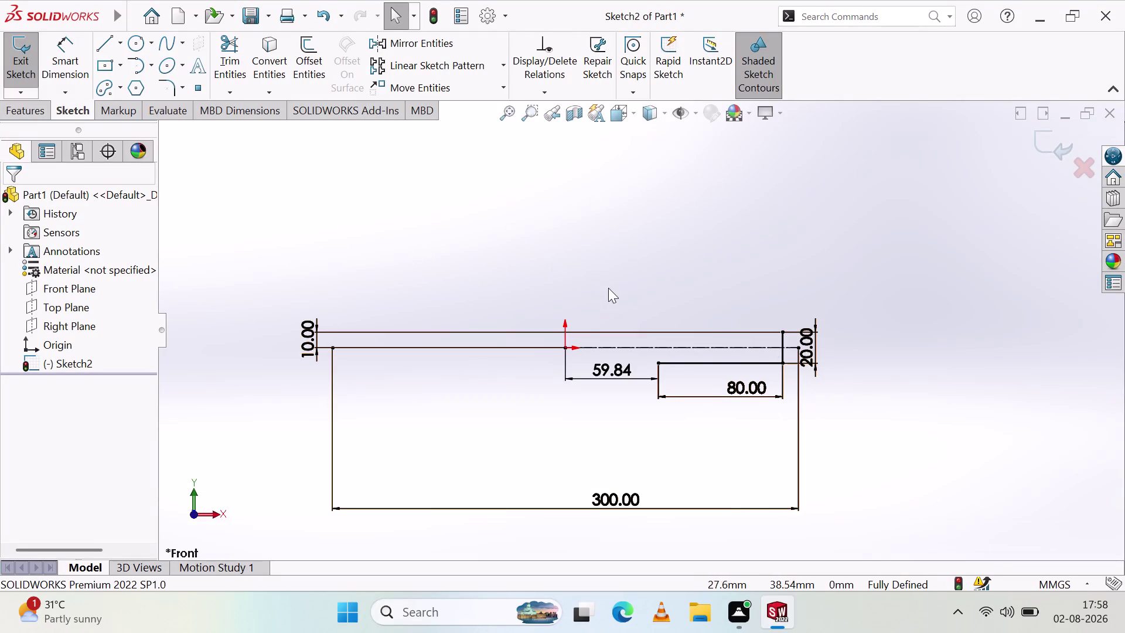
Place a point on the shaft's top edge above where the 80 mm step begins.
click(106, 41)
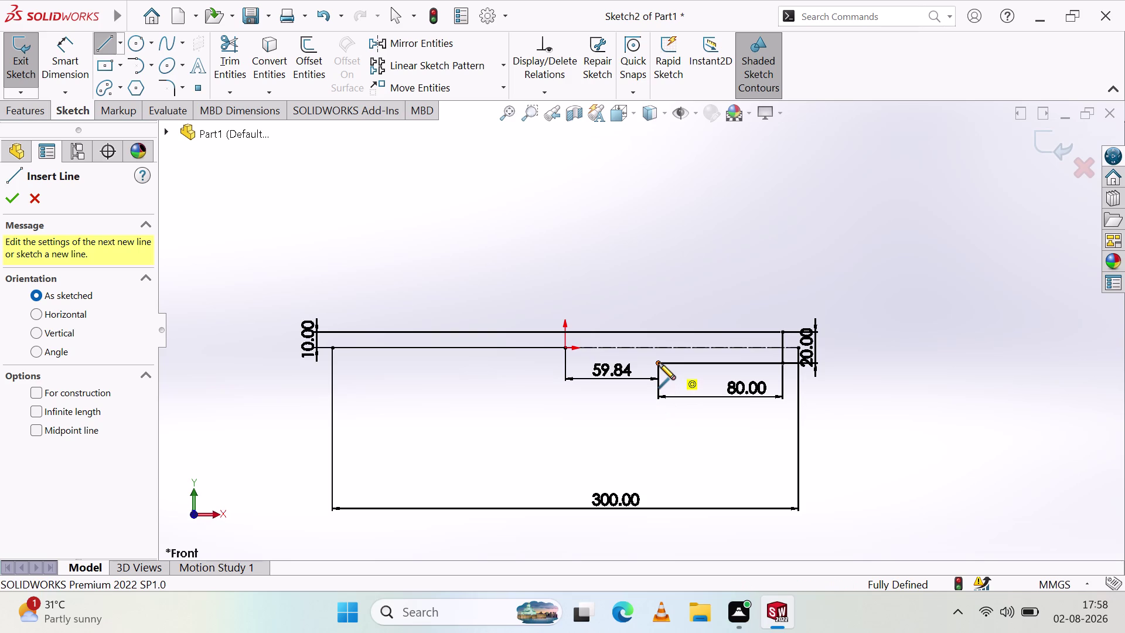
click(784, 332)
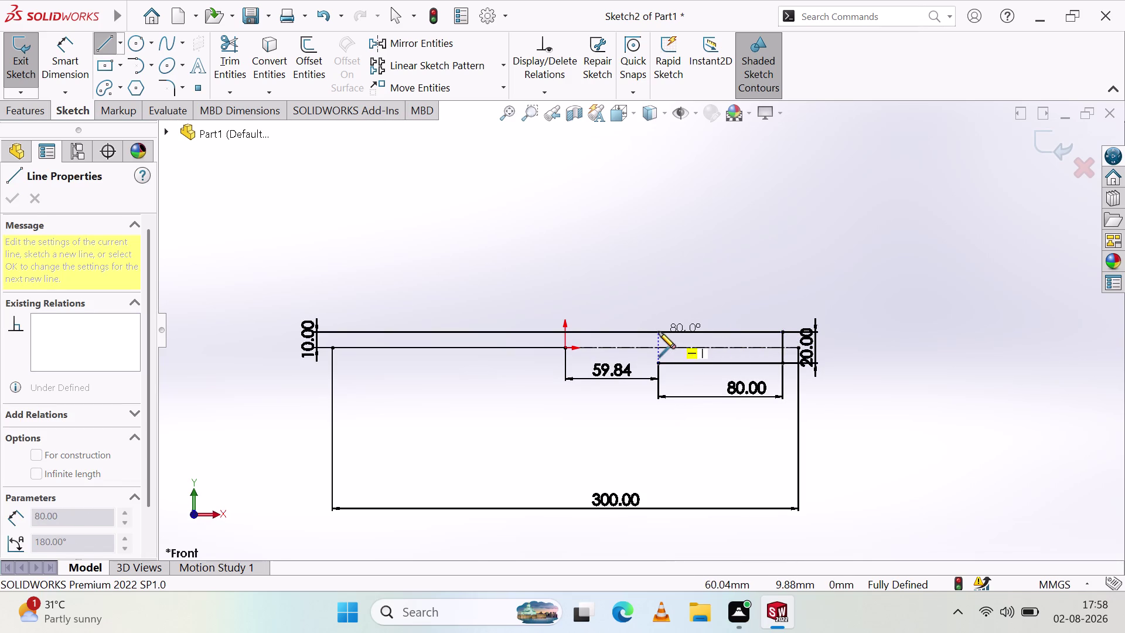
click(658, 332)
key(Escape)
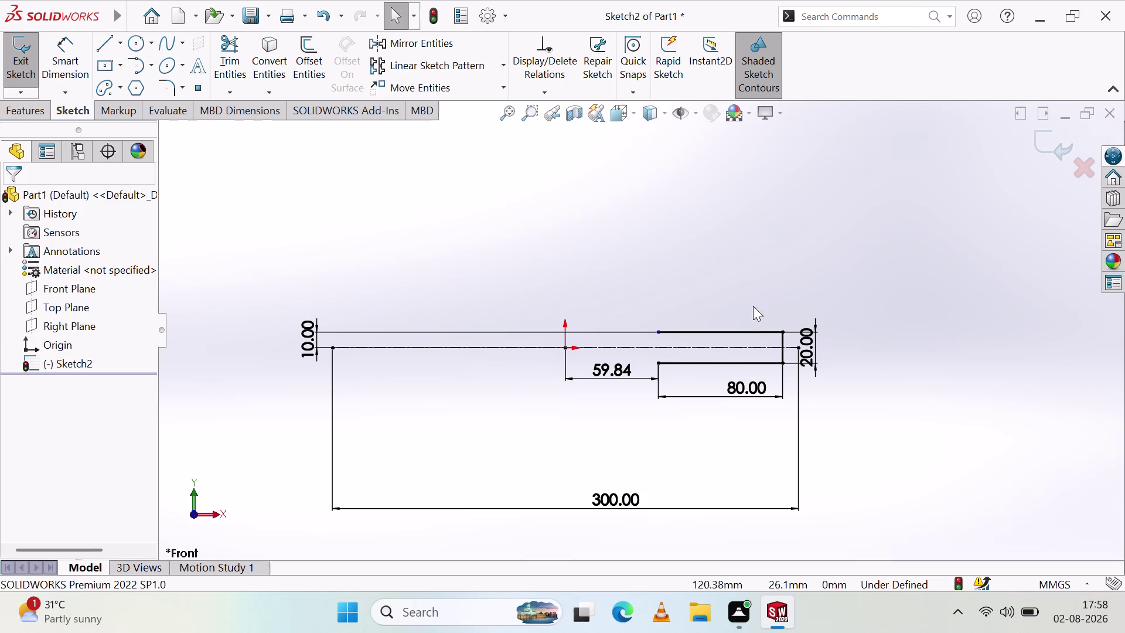
click(62, 75)
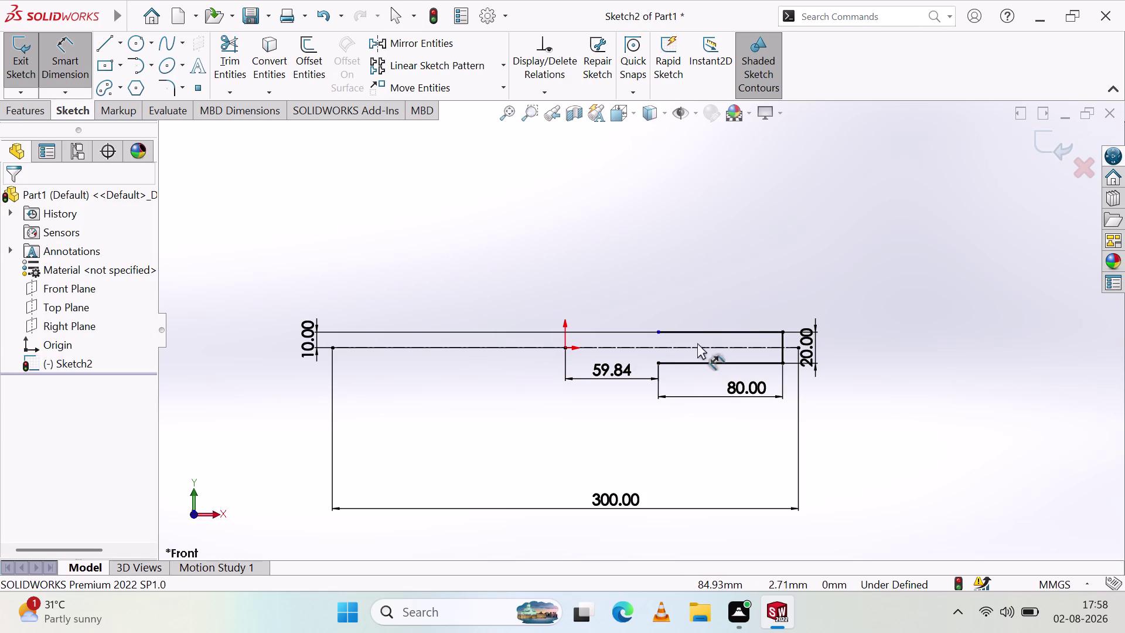
click(697, 331)
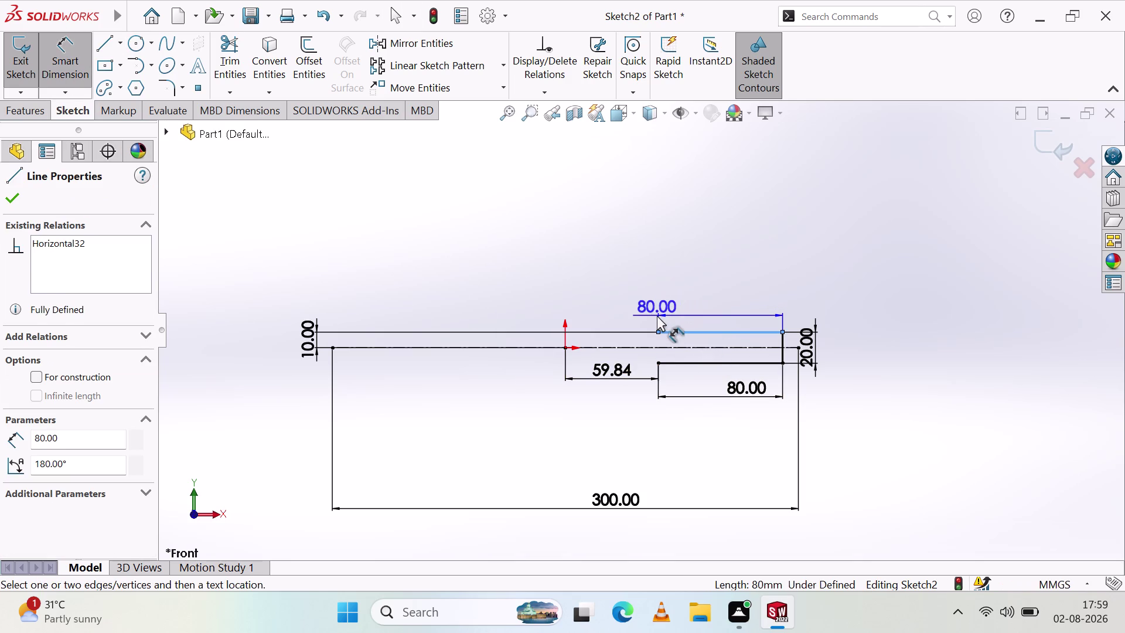
key(Escape)
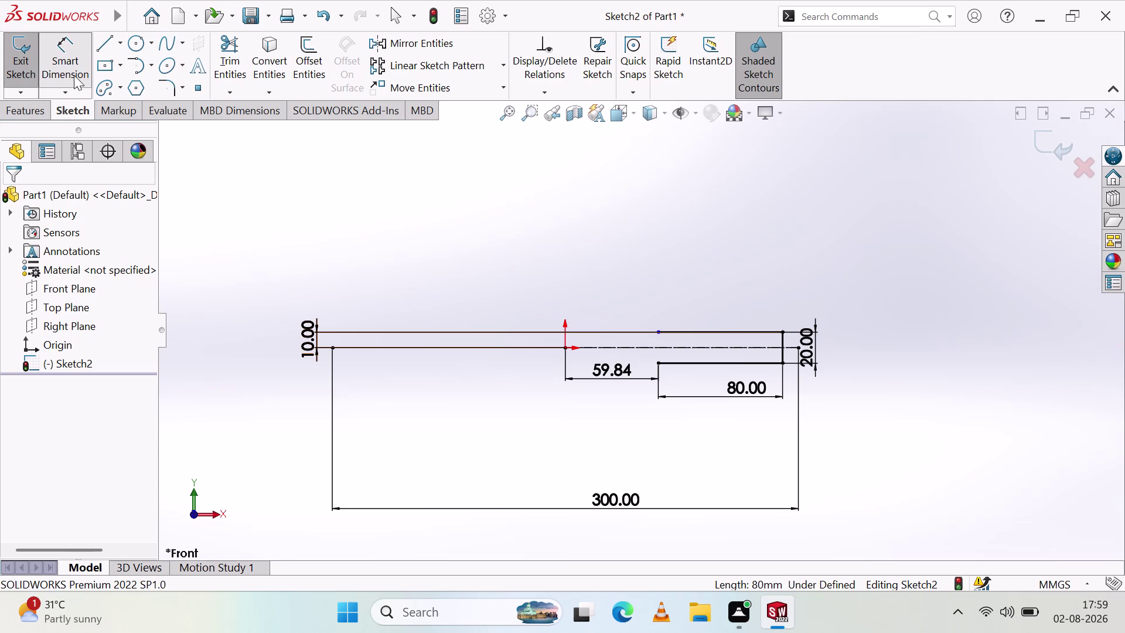
Fully define Sketch2, keeping its 300, 80, 59.84, 20 and 10 mm dimensions.
click(109, 46)
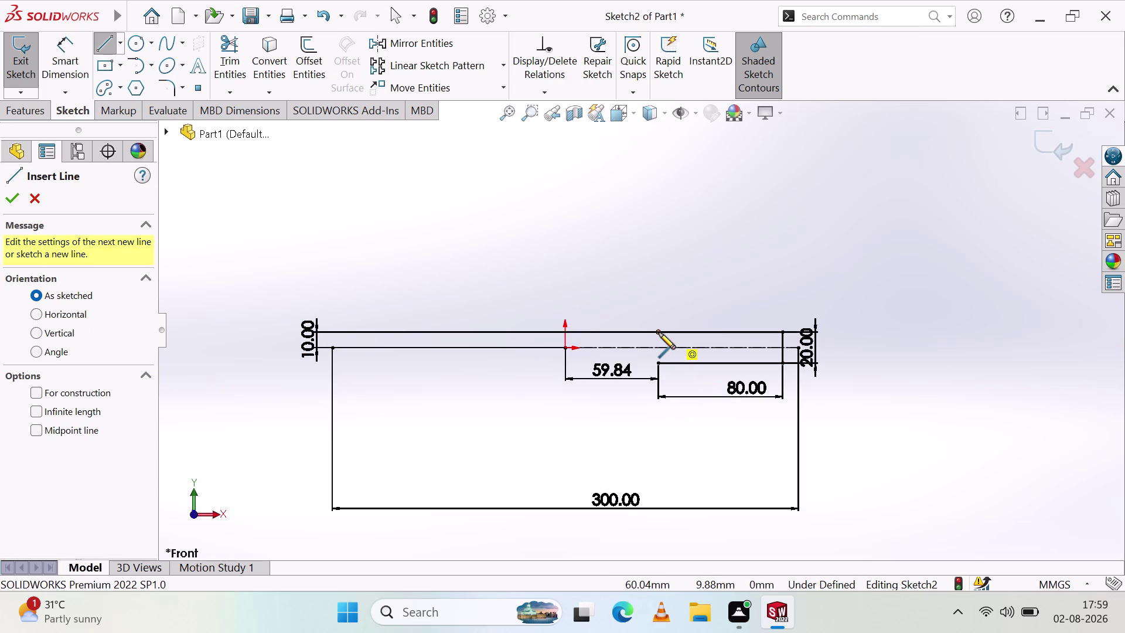
click(659, 332)
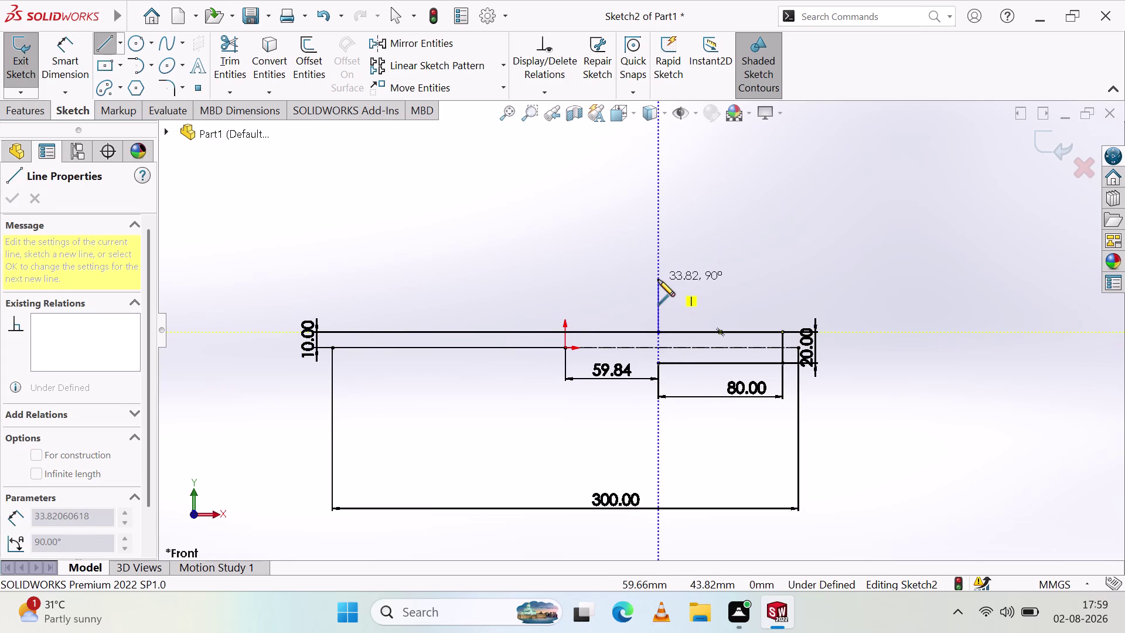
key(Escape)
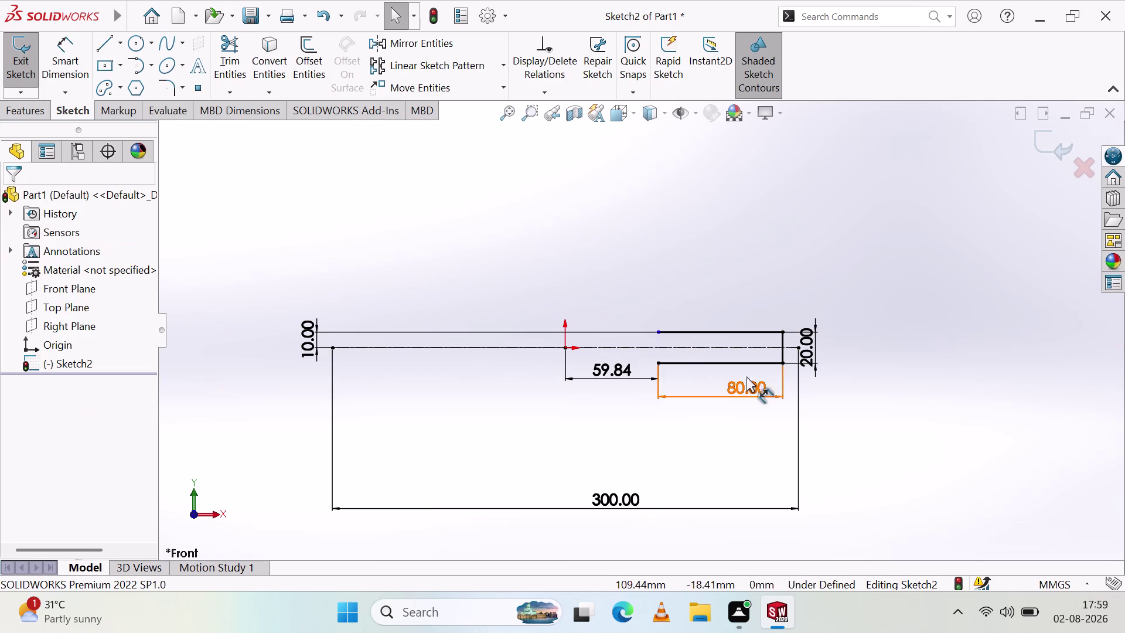
right_click(919, 469)
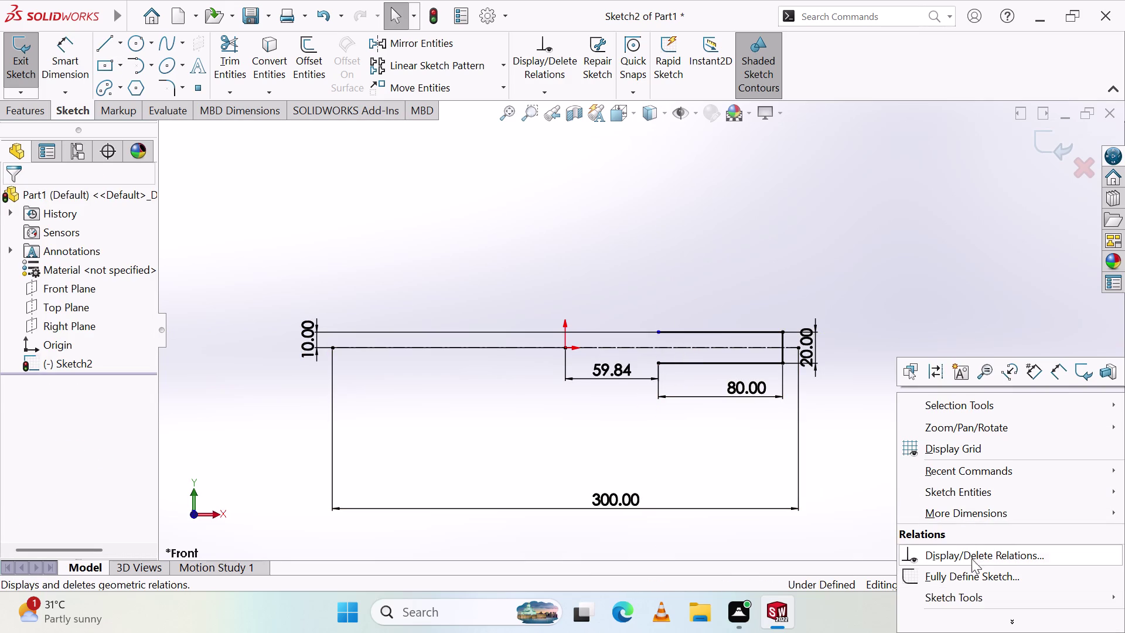
click(971, 574)
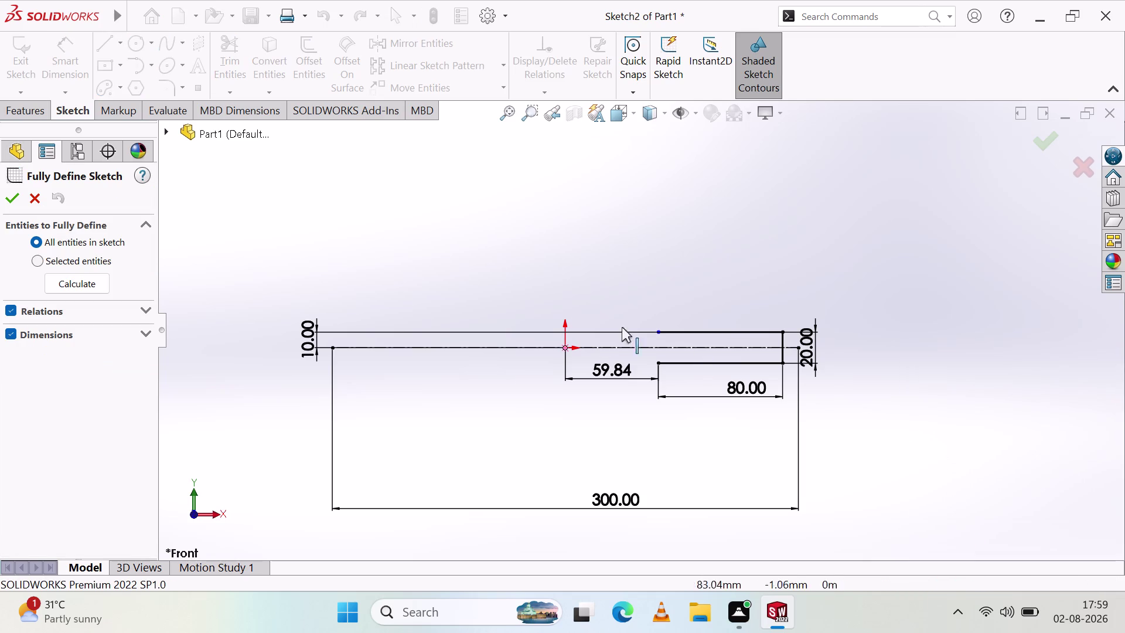
click(13, 195)
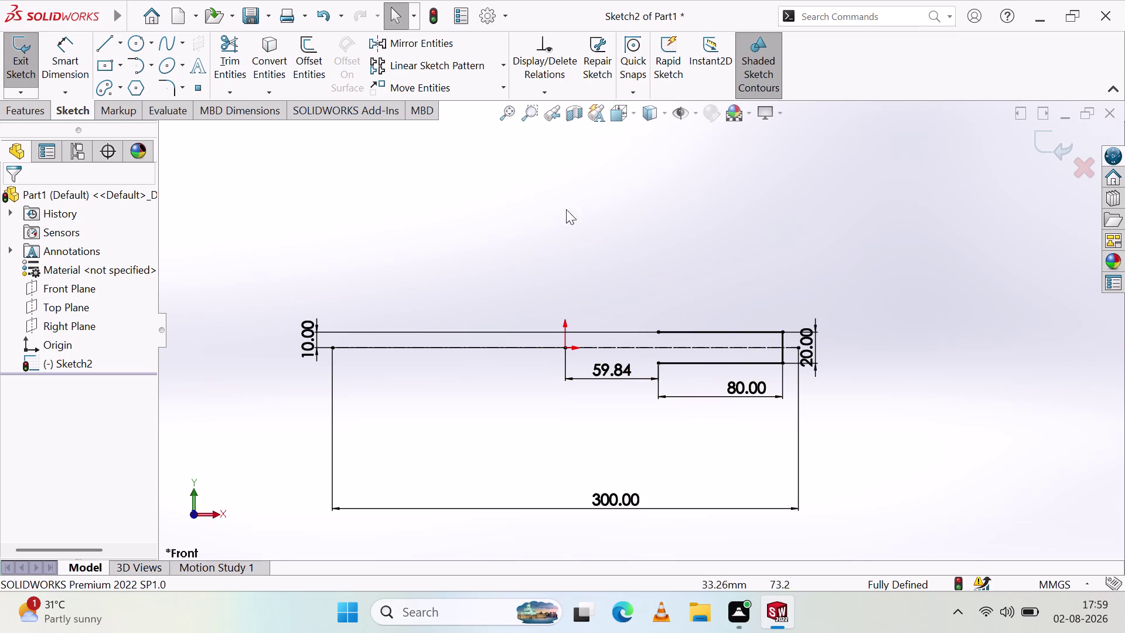
click(104, 37)
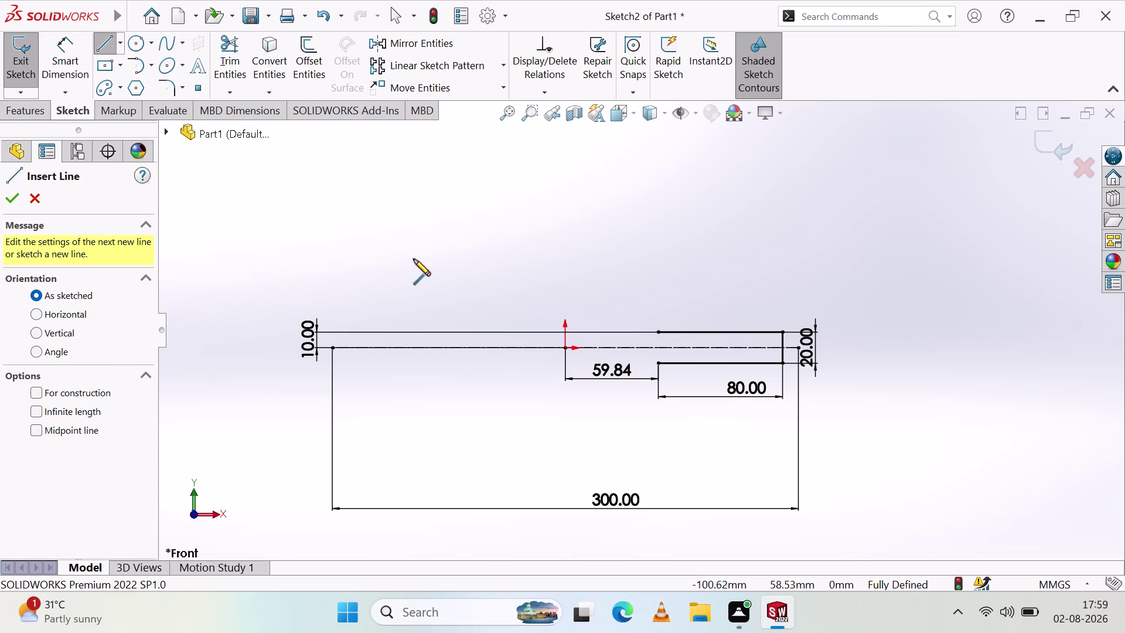
Draw the rectangular collar from the top-edge point, around the origin and back to the step corner.
click(658, 331)
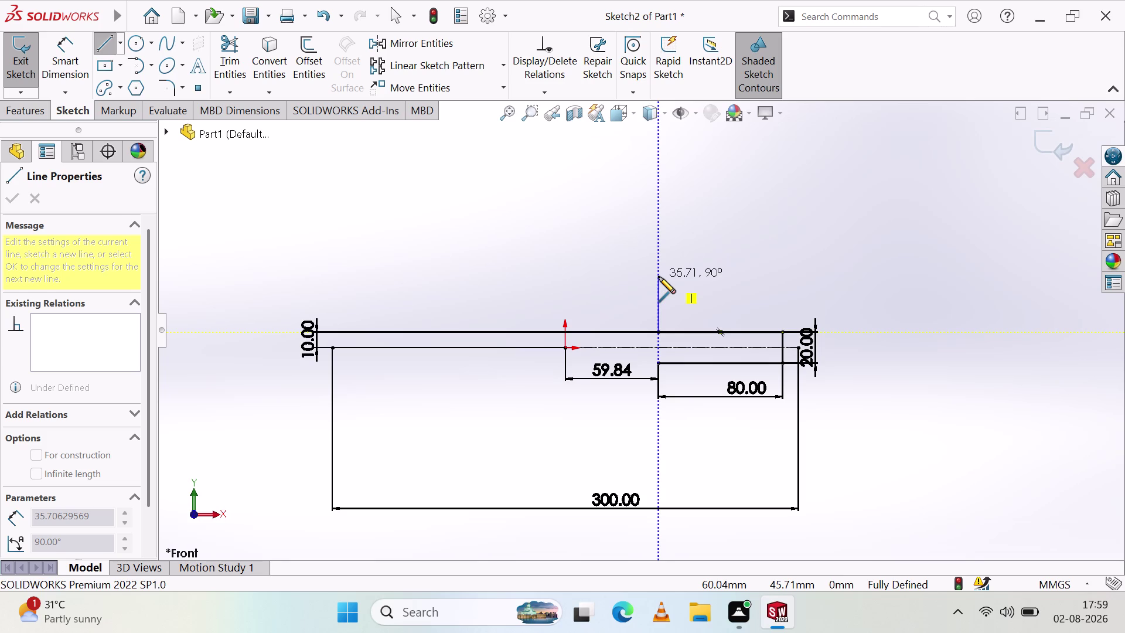
click(659, 276)
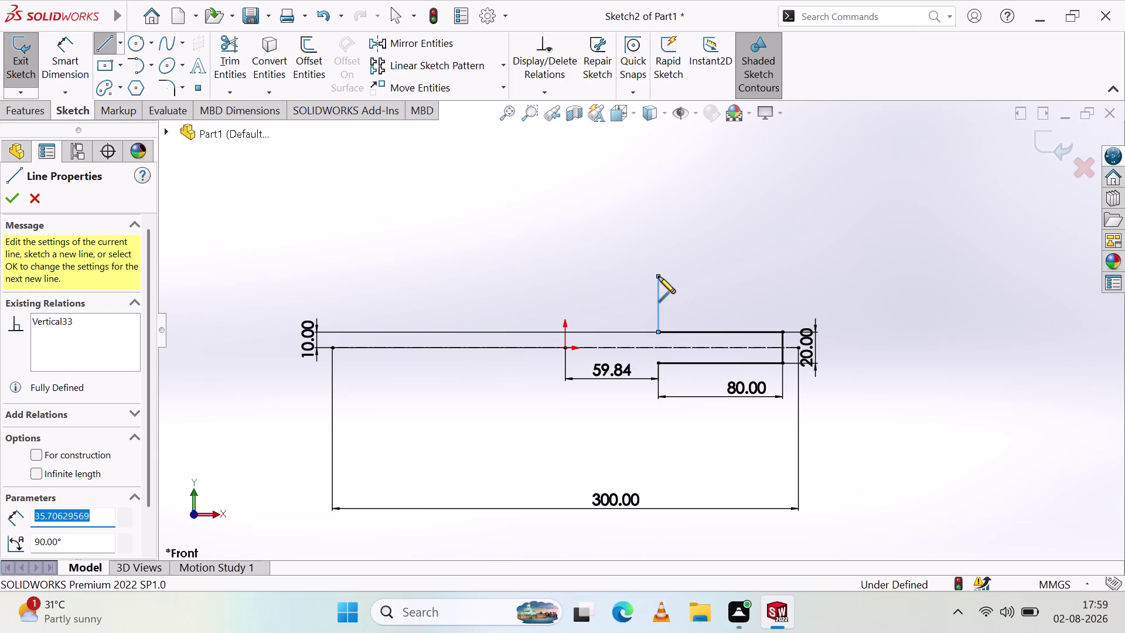
click(561, 276)
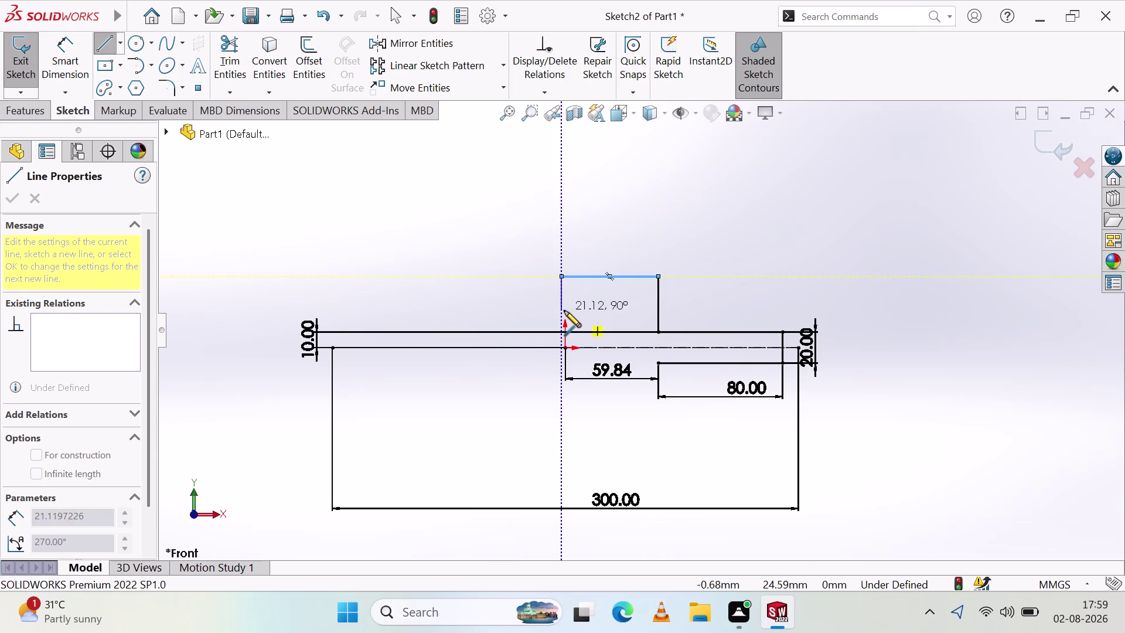
click(563, 438)
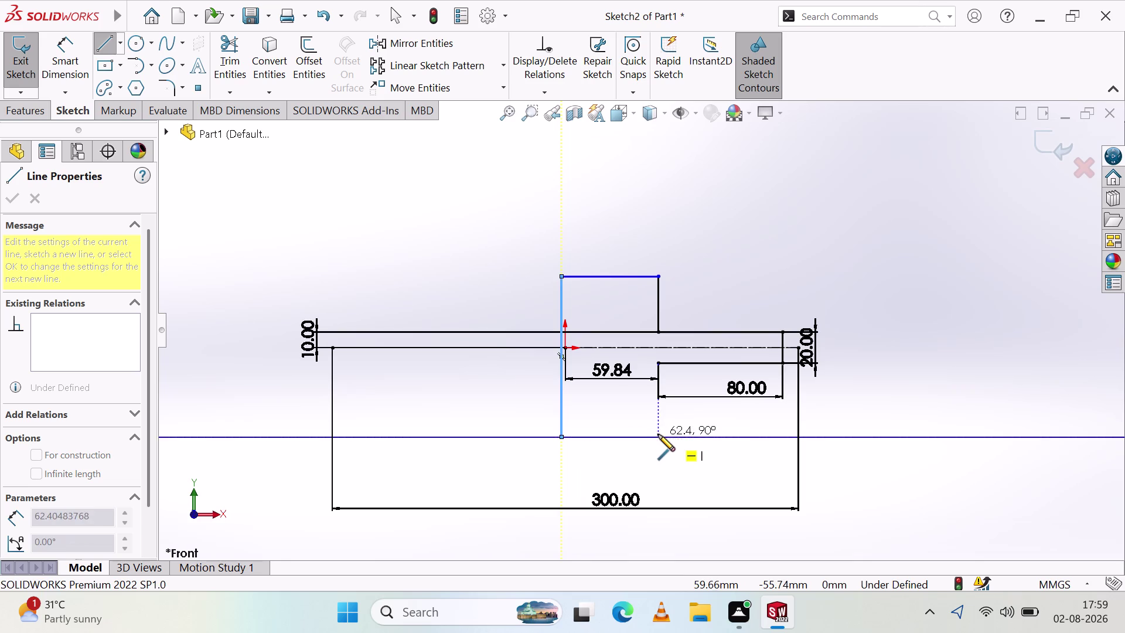
click(661, 439)
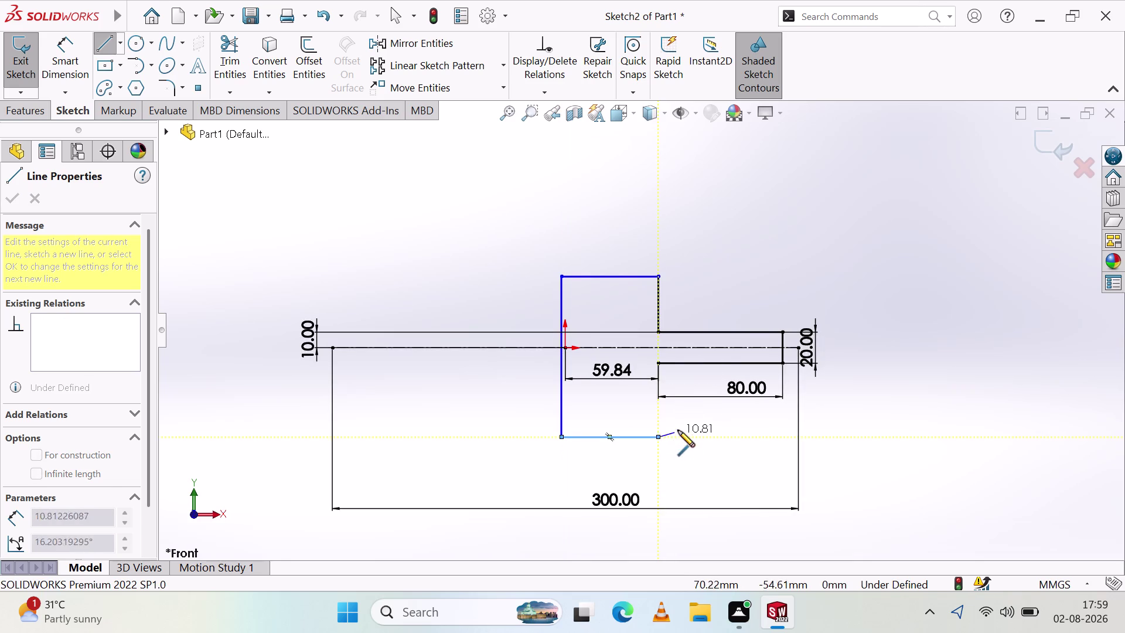
click(658, 364)
key(Escape)
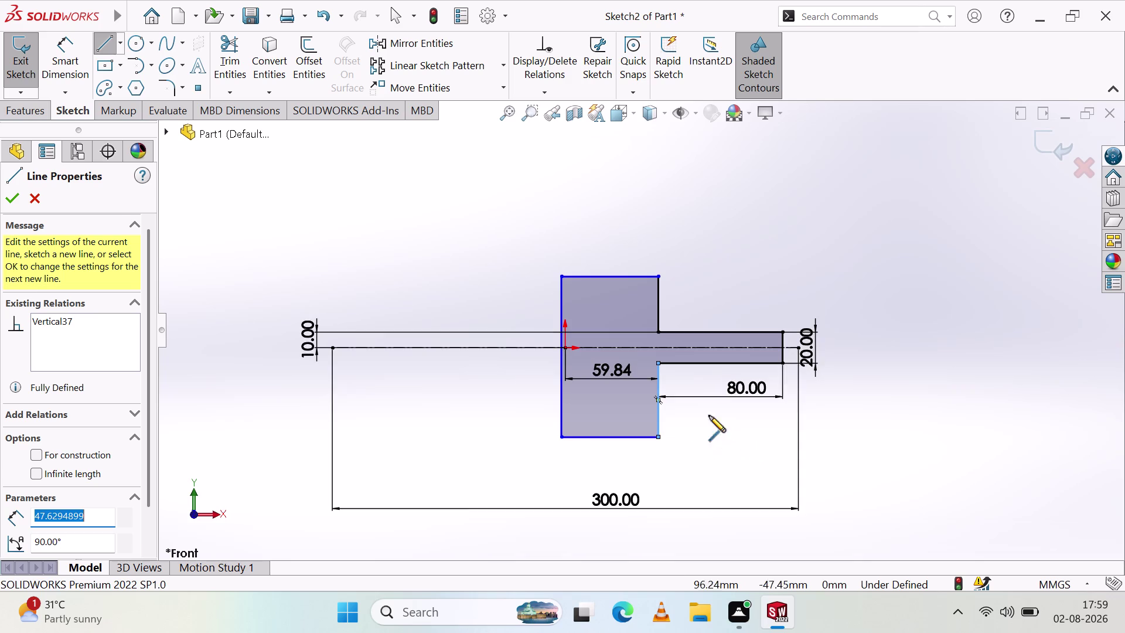
click(78, 83)
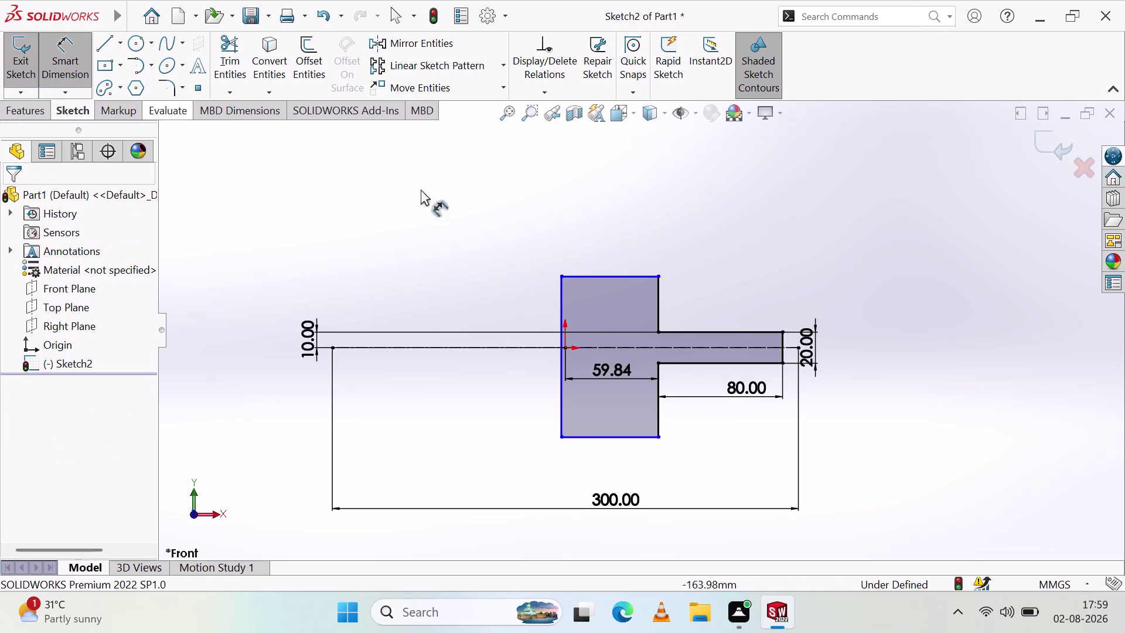
Dimension the collar's upper right side at 20 mm.
click(658, 308)
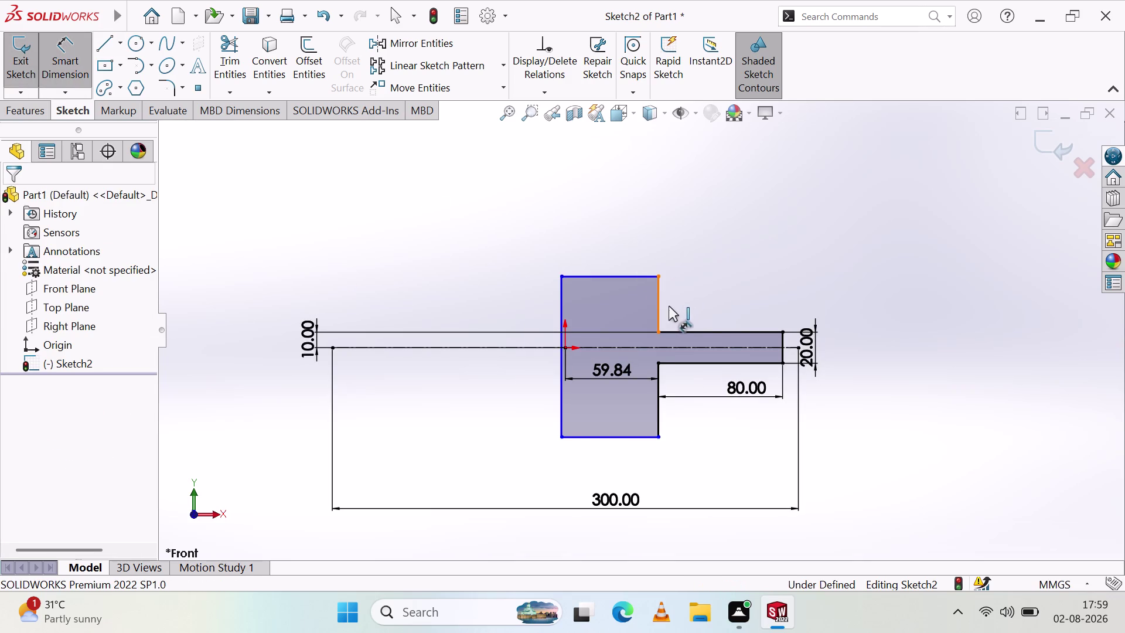
click(710, 247)
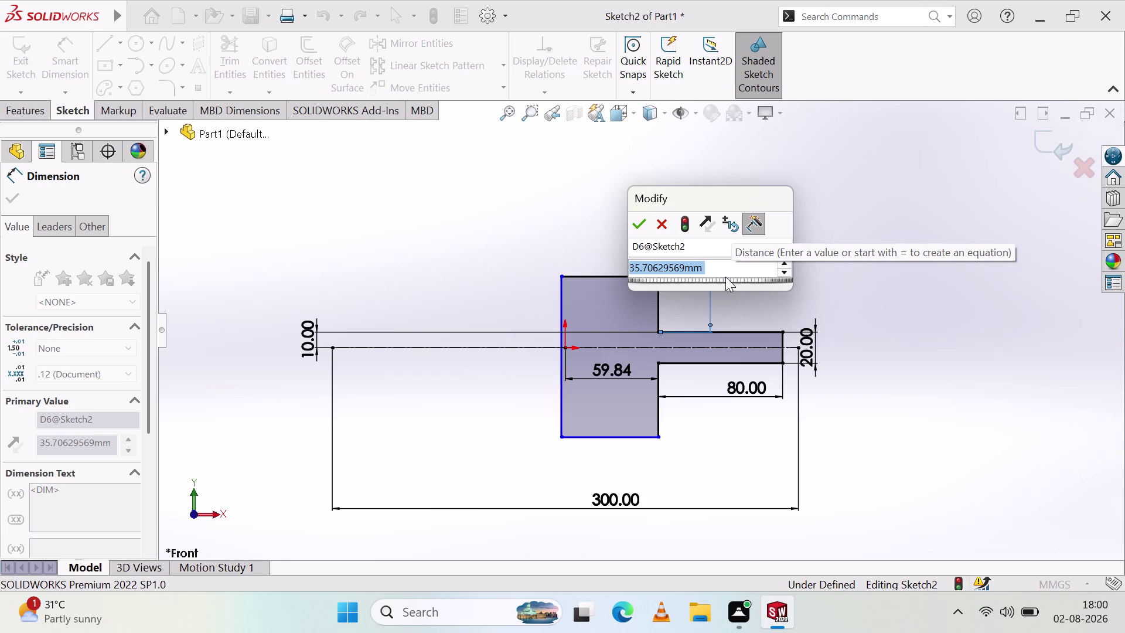
text(20)
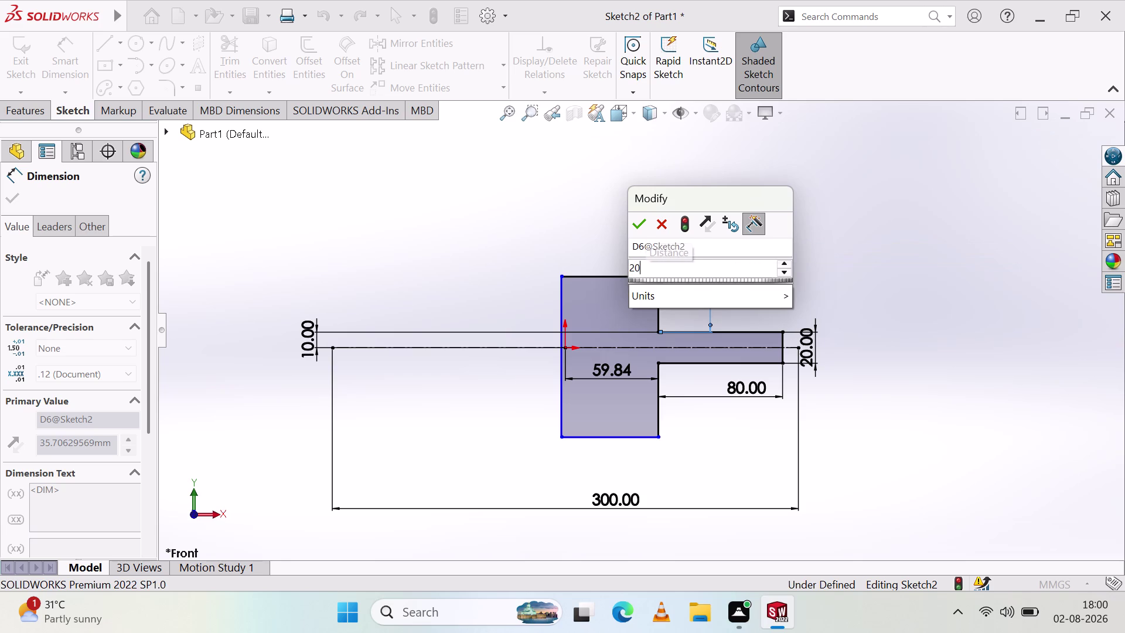
click(635, 220)
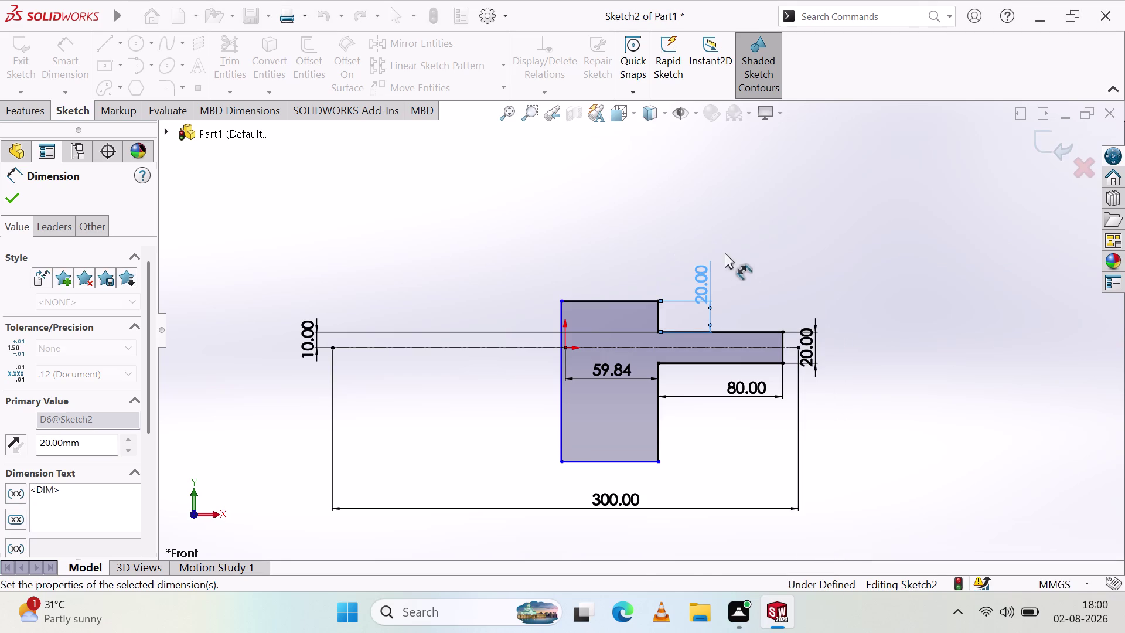
click(660, 414)
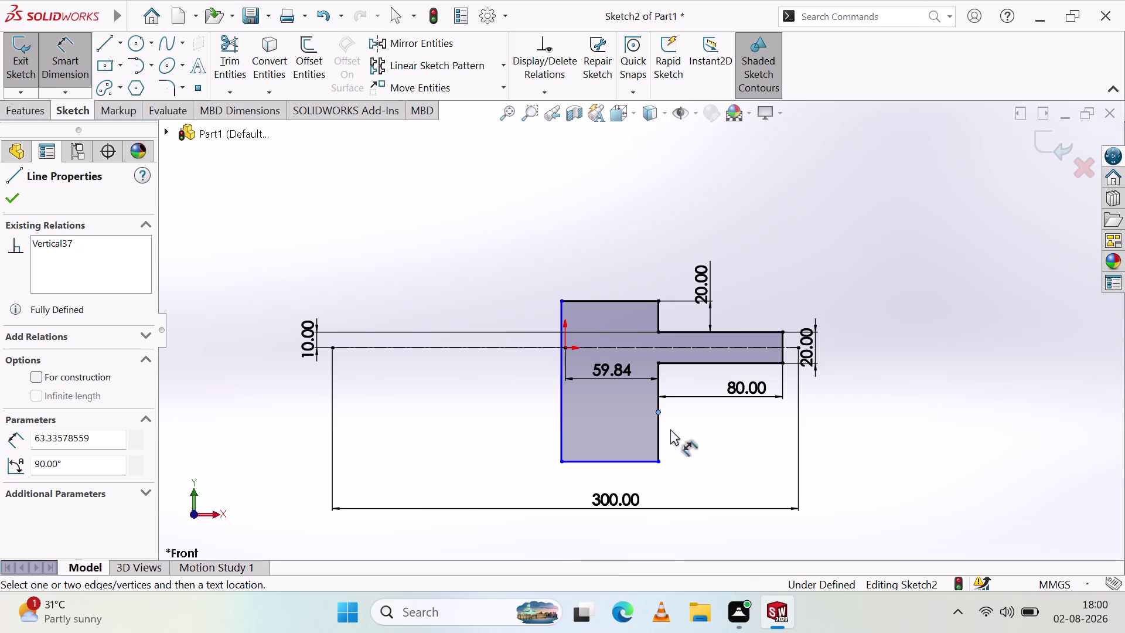
Select the collar's lower right side line and the step's corner point for removal.
click(655, 440)
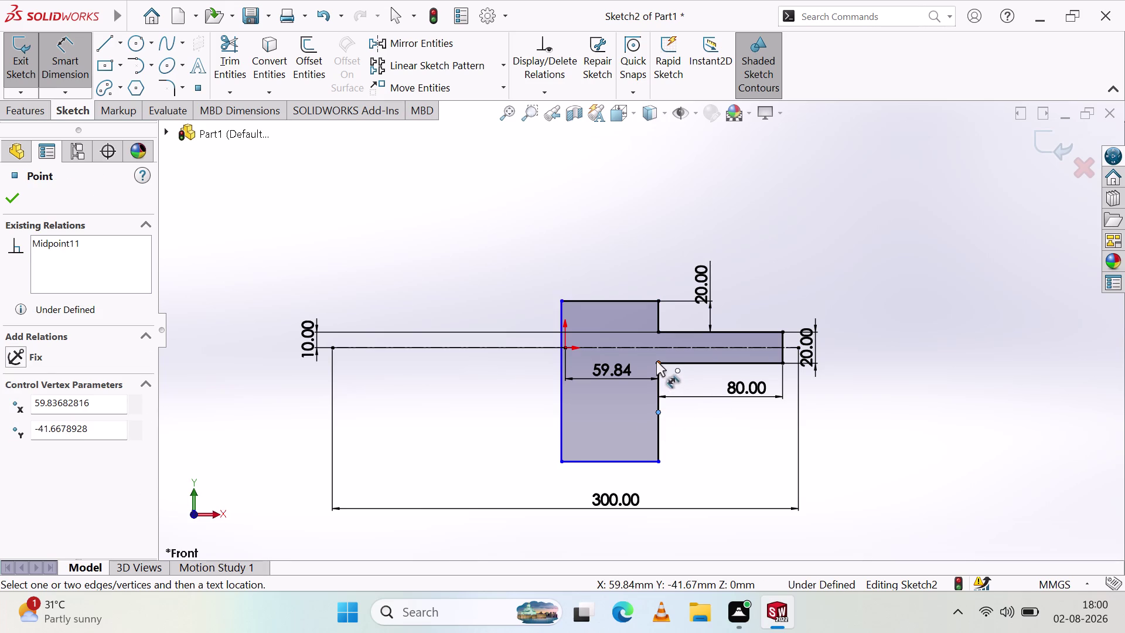
click(656, 443)
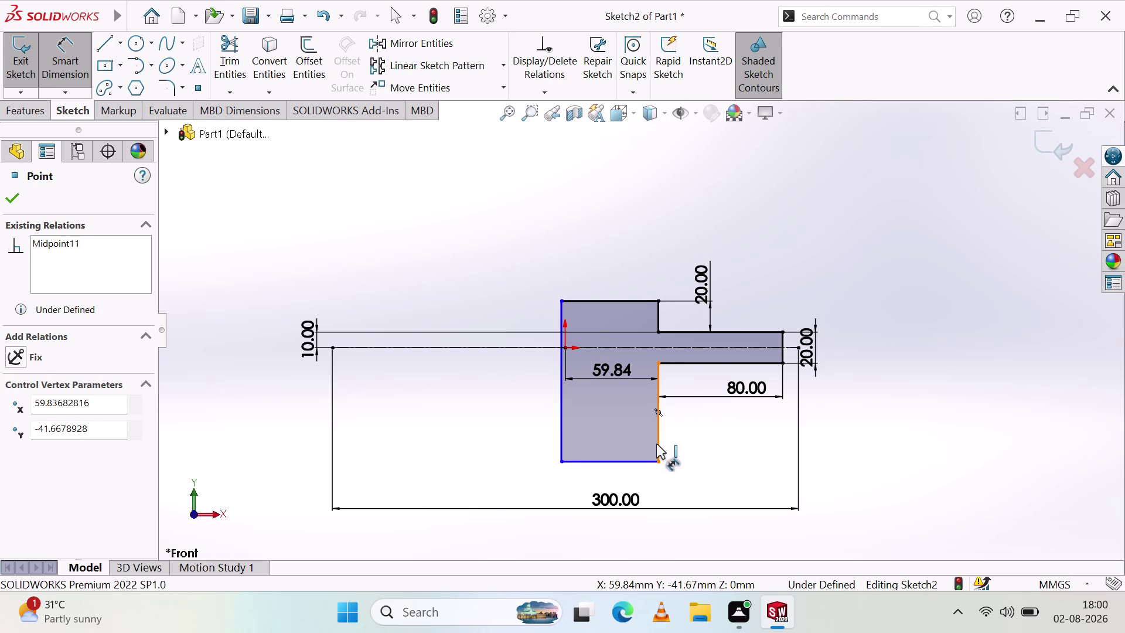
key(Escape)
key(Escape)
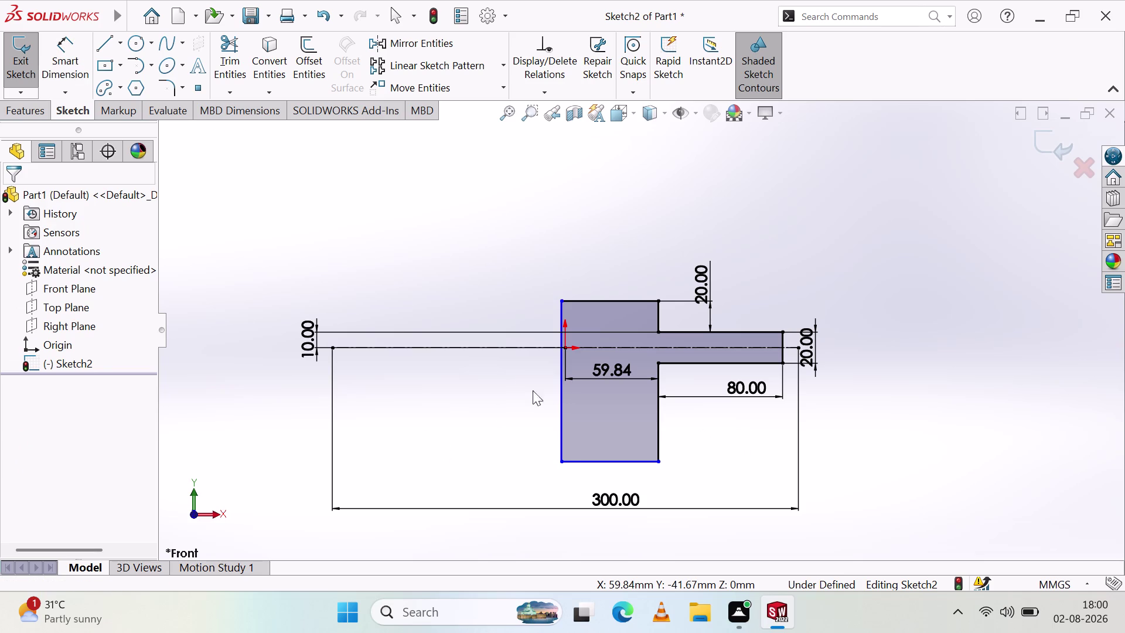
key(Escape)
key(Escape)
click(73, 67)
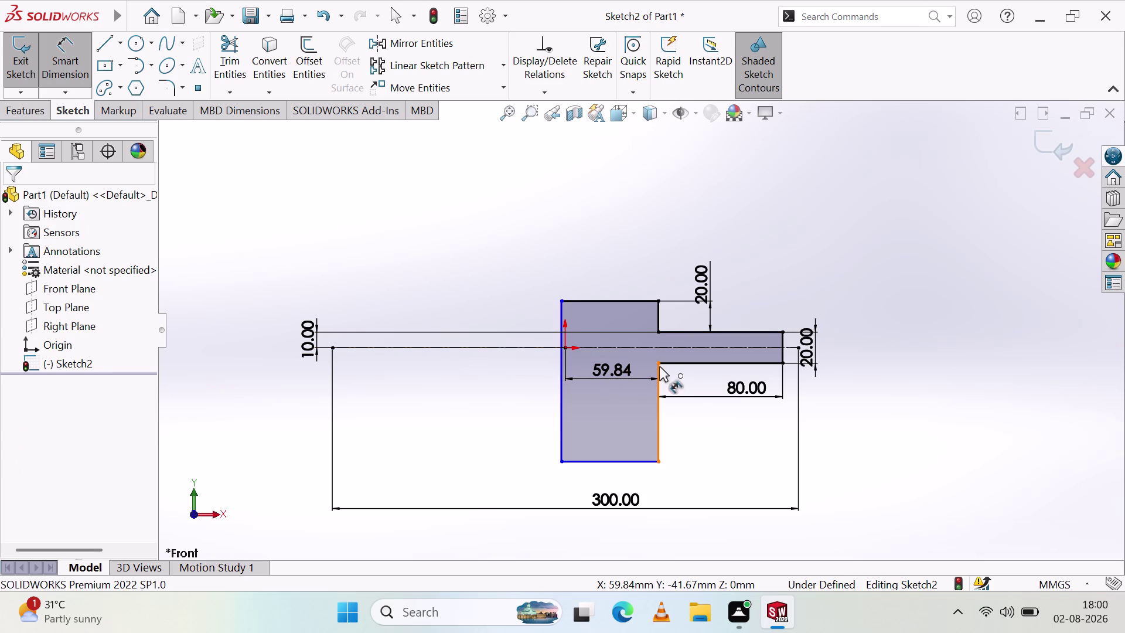
click(658, 362)
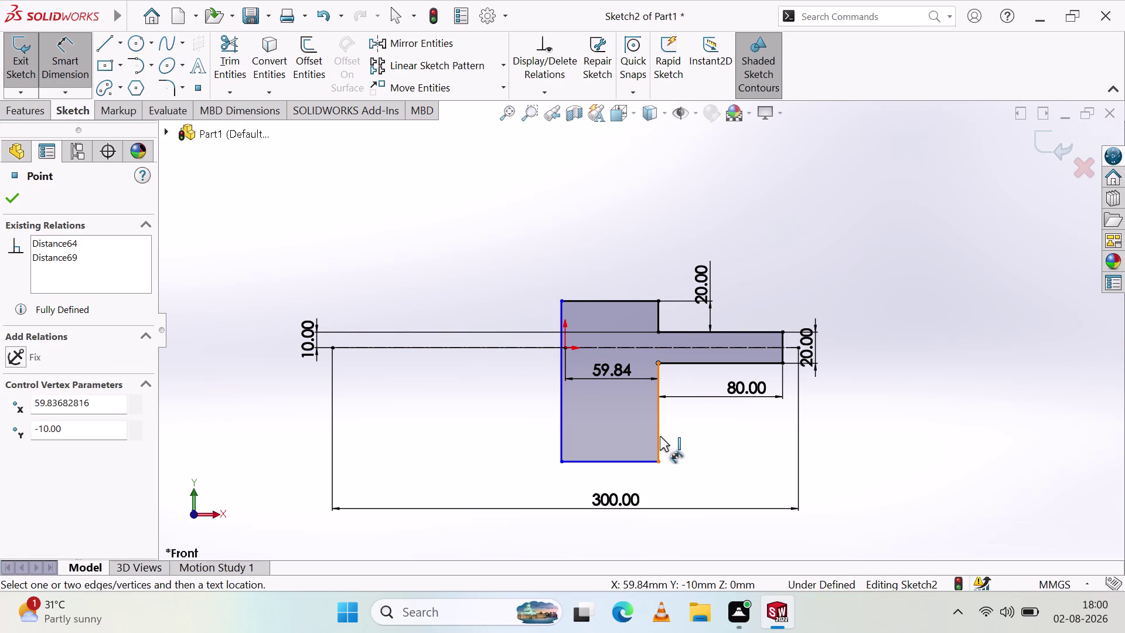
click(659, 437)
key(Escape)
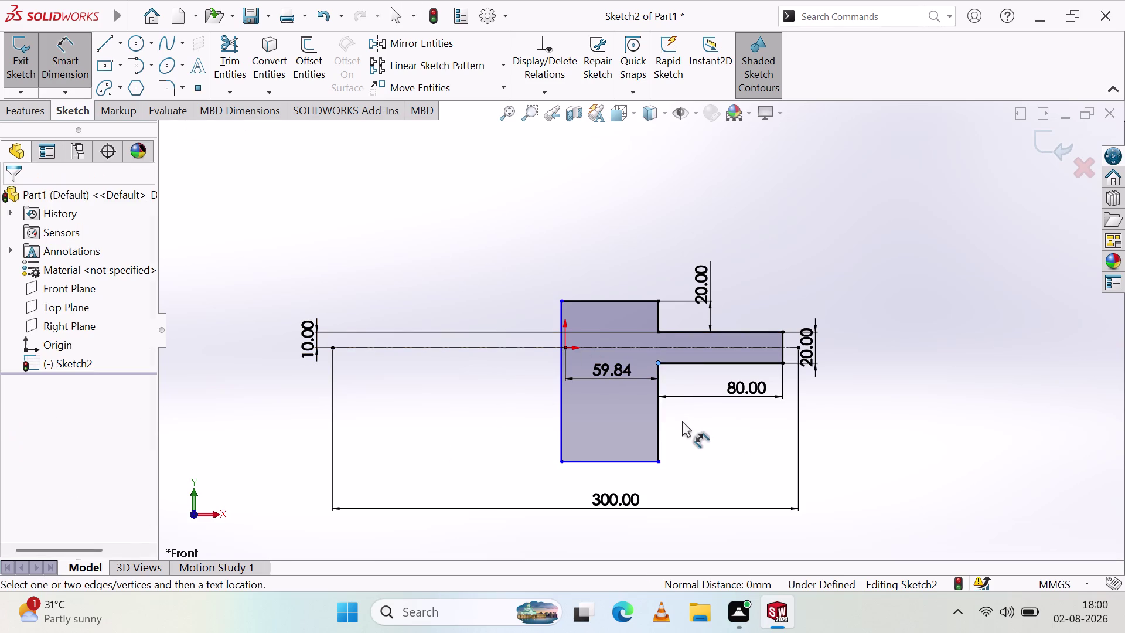
key(Escape)
key(Escape)
key(Escape)
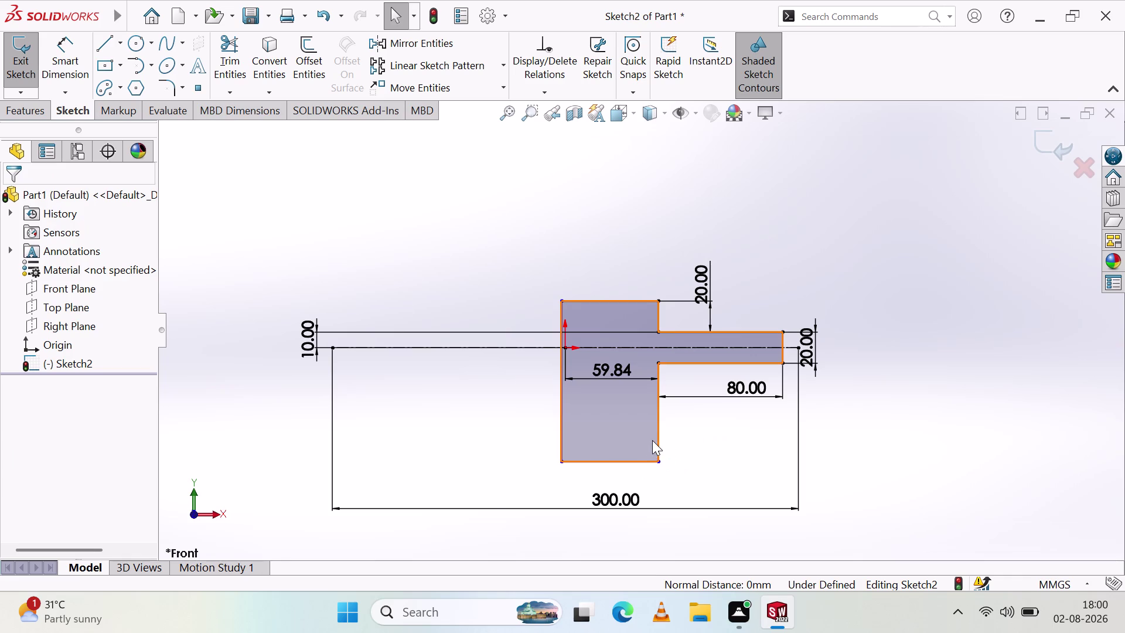
Delete the vertical edge below the large step and move the 80 dimension lower right.
click(658, 425)
key(Delete)
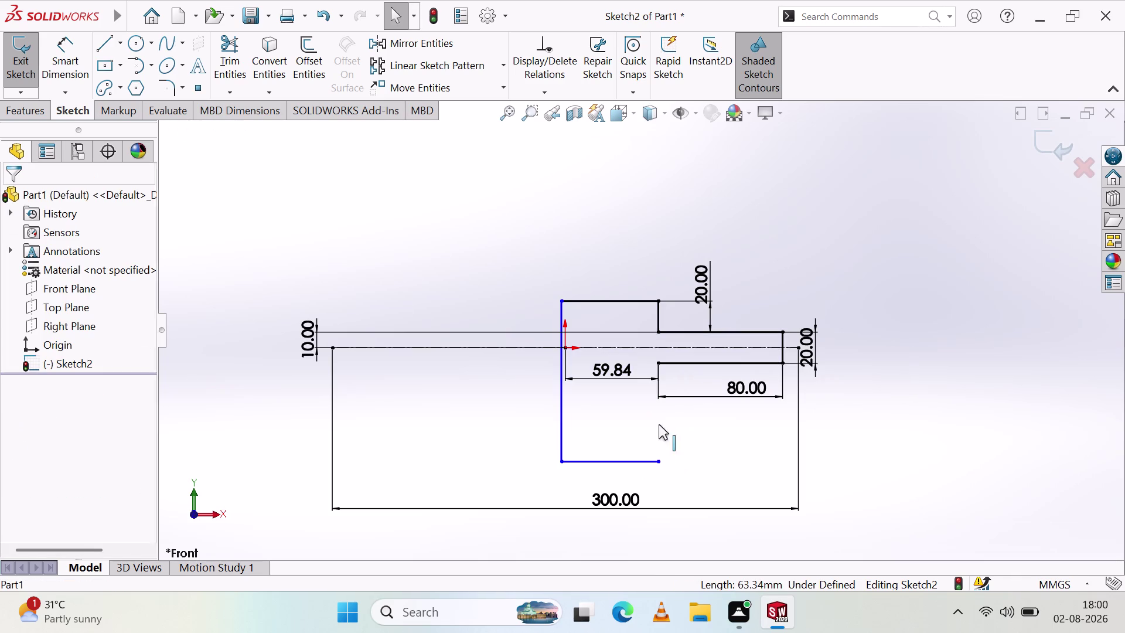
drag(748, 386, 717, 412)
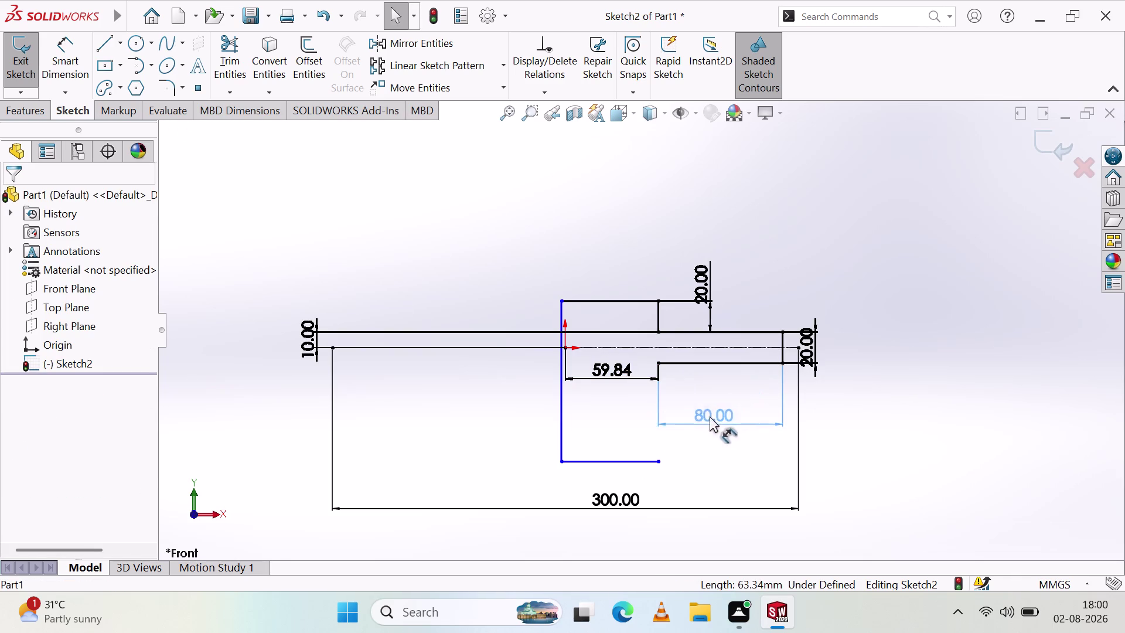
drag(718, 412, 895, 401)
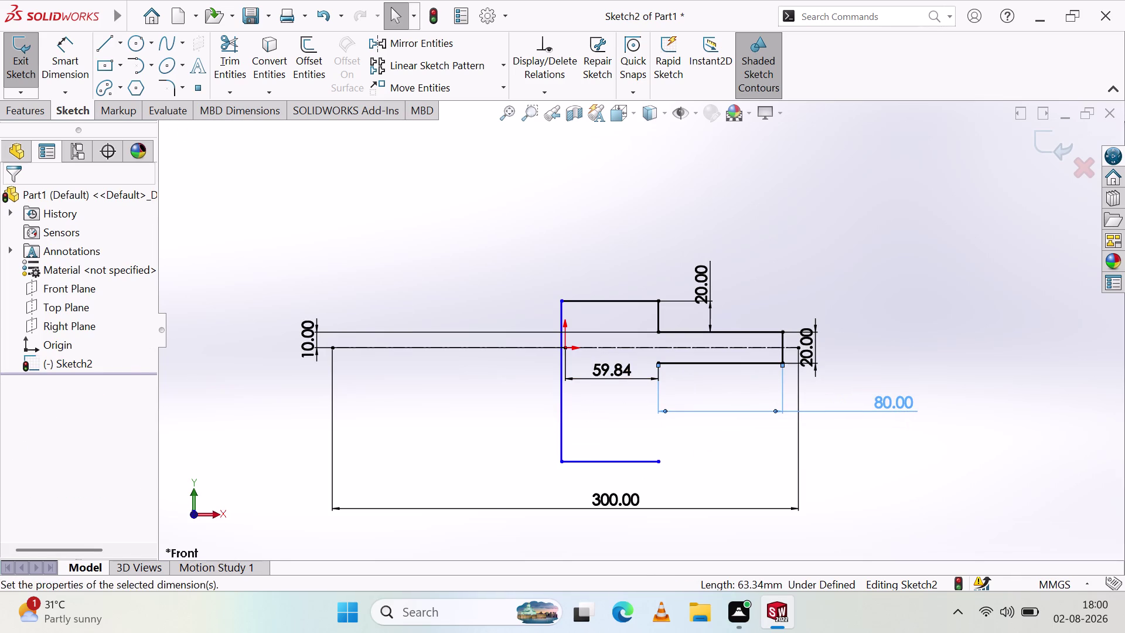
Move the 59.84 dimension above the sketch, then delete it.
drag(612, 375, 471, 241)
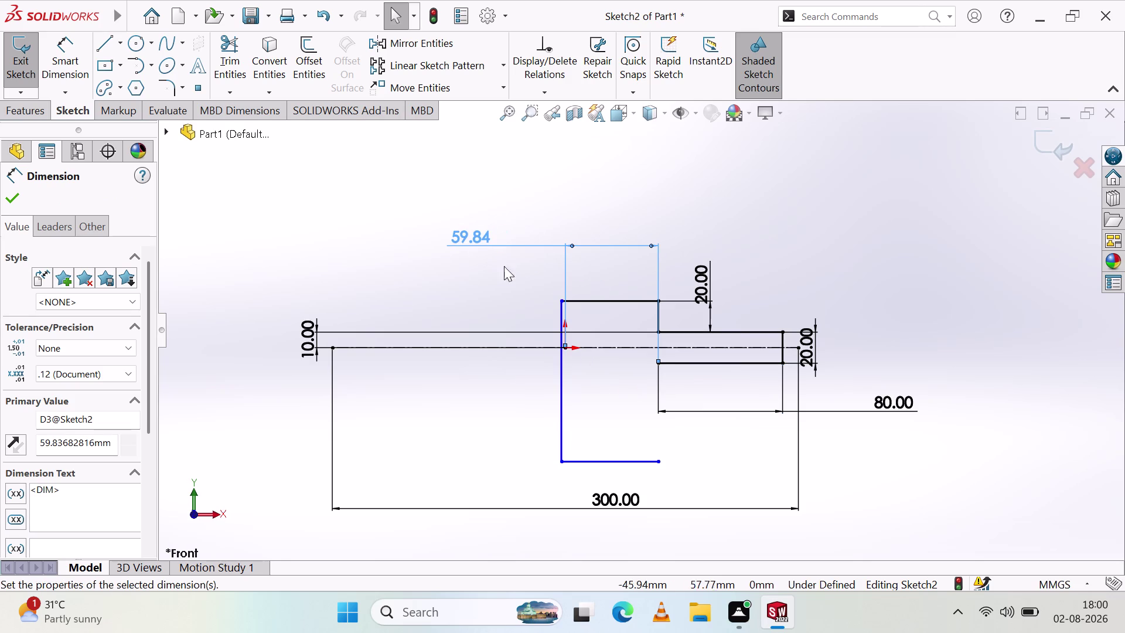
key(Escape)
click(502, 239)
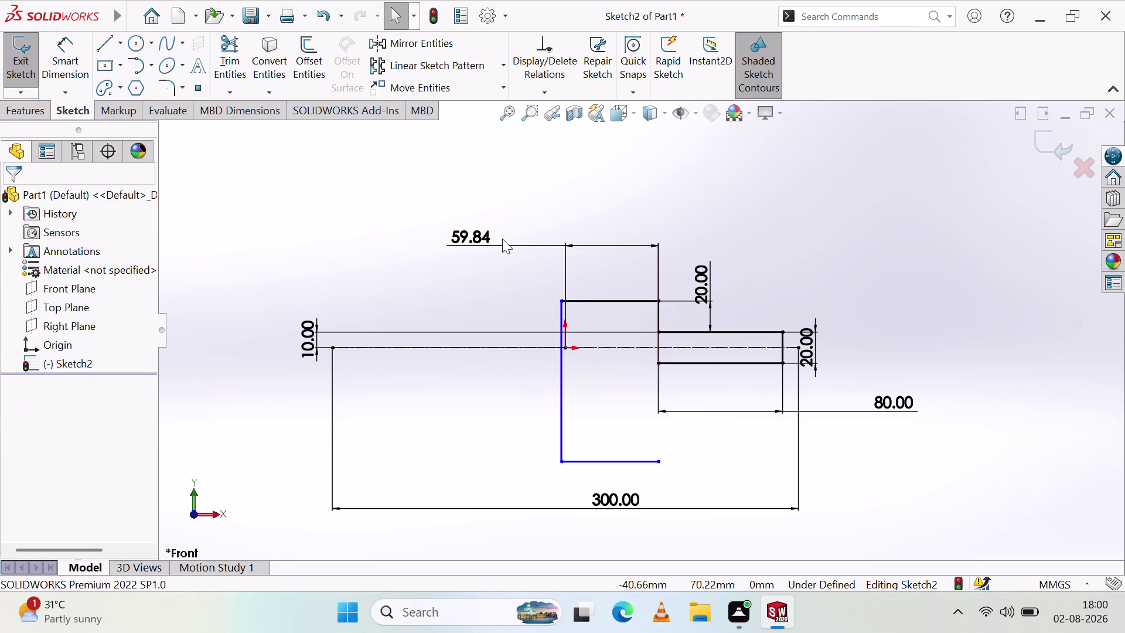
click(457, 234)
key(Delete)
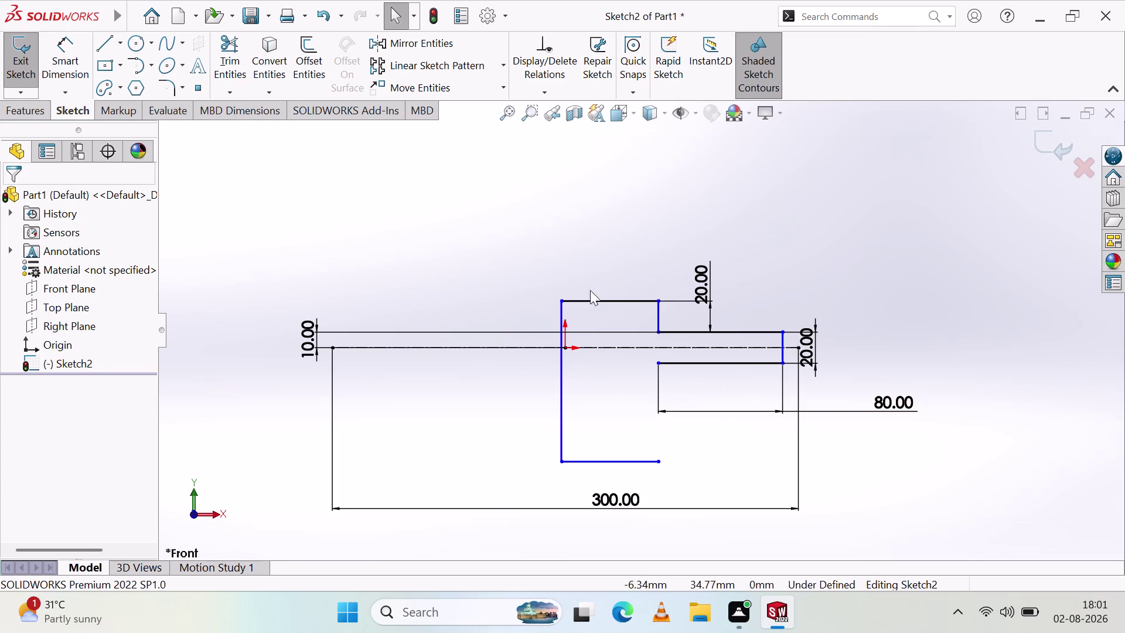
click(102, 45)
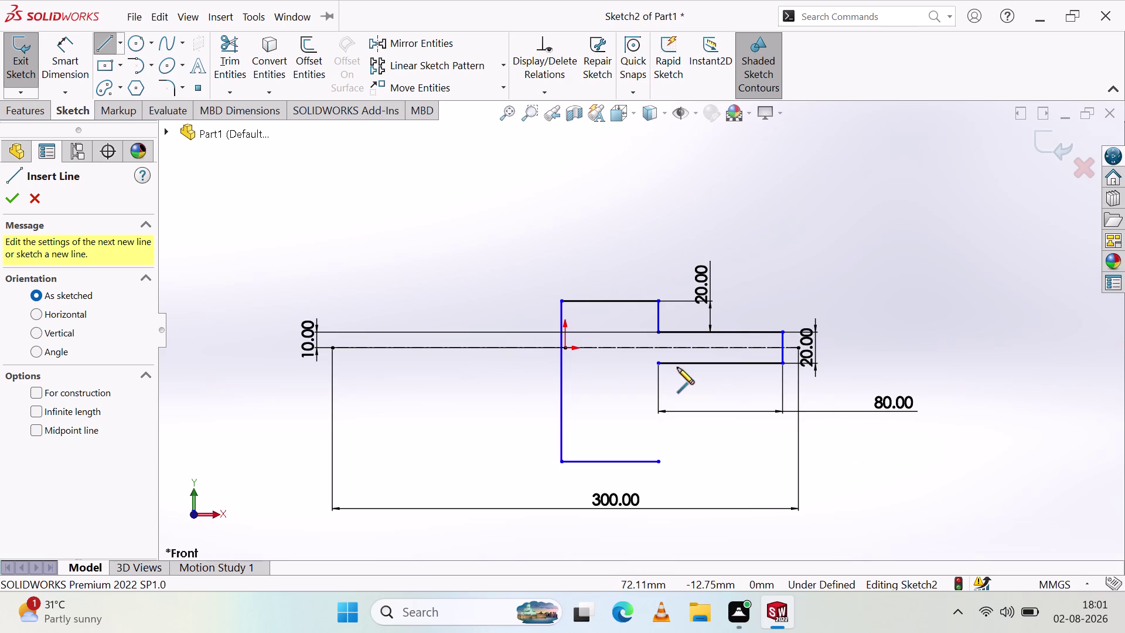
Draw a vertical edge down from the small step's lower corner.
scroll(down, 3)
click(636, 352)
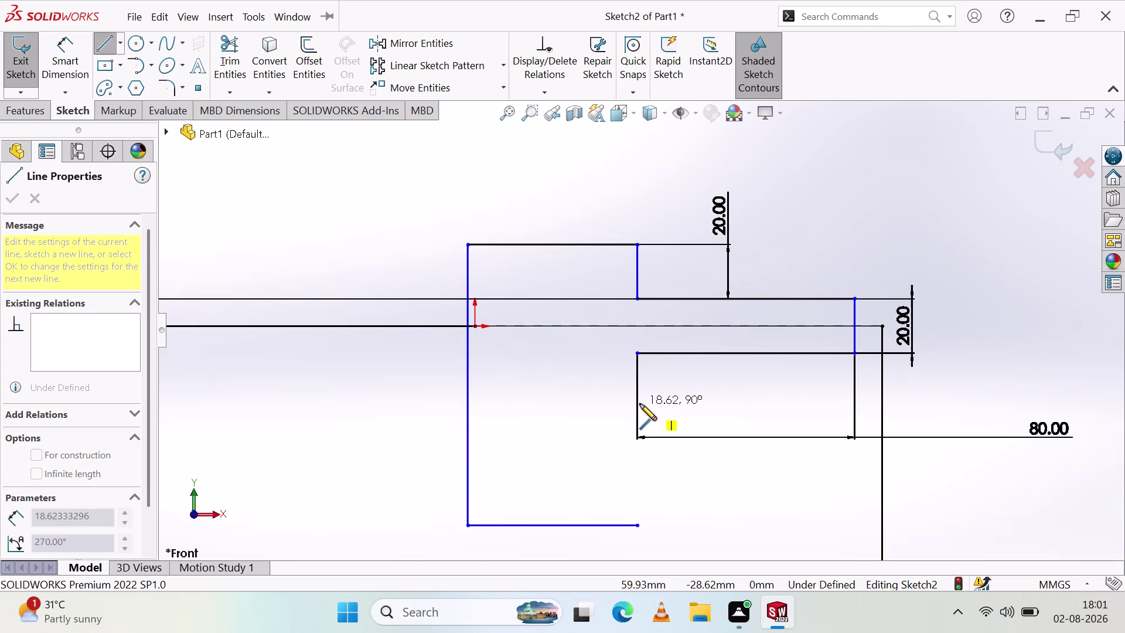
click(637, 408)
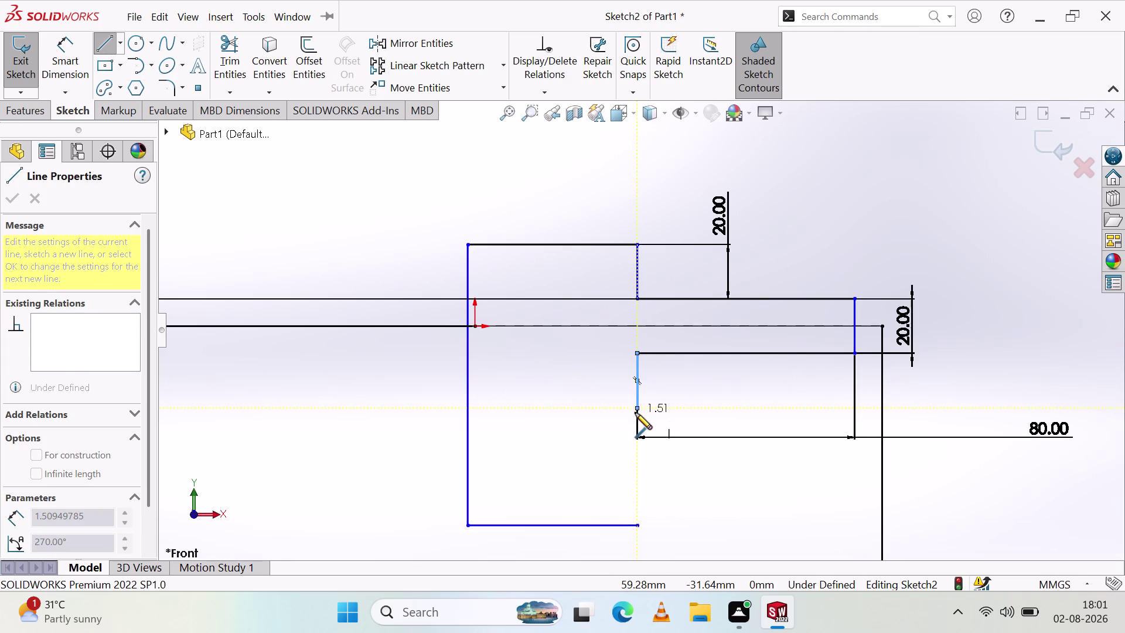
key(Escape)
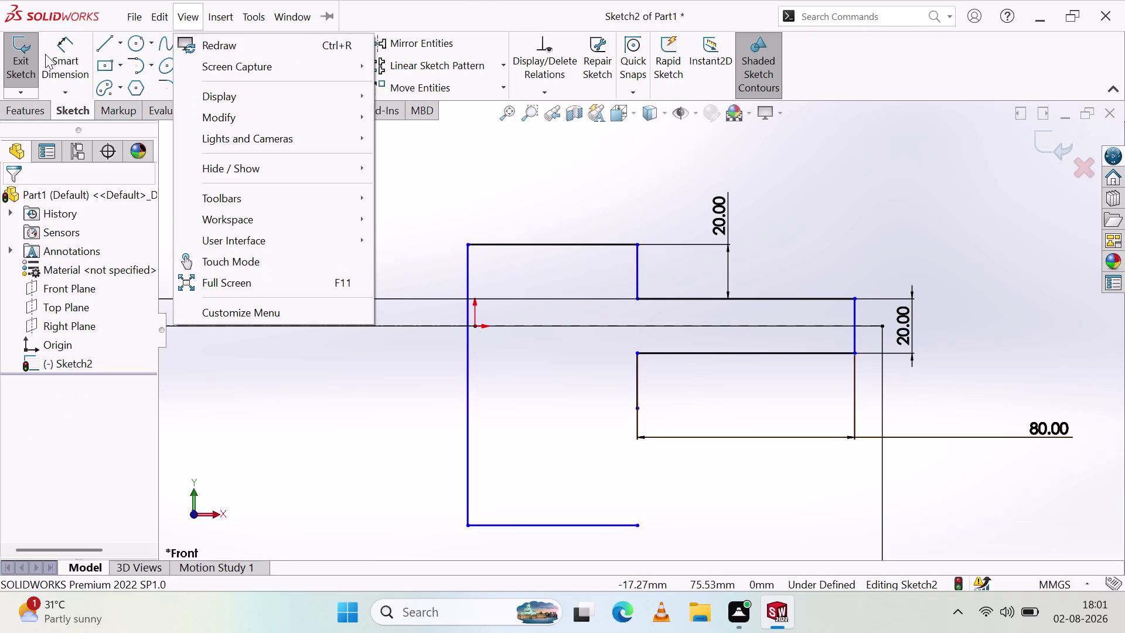
Dimension the new edge at 20 and place the label below the sketch.
click(45, 54)
click(636, 363)
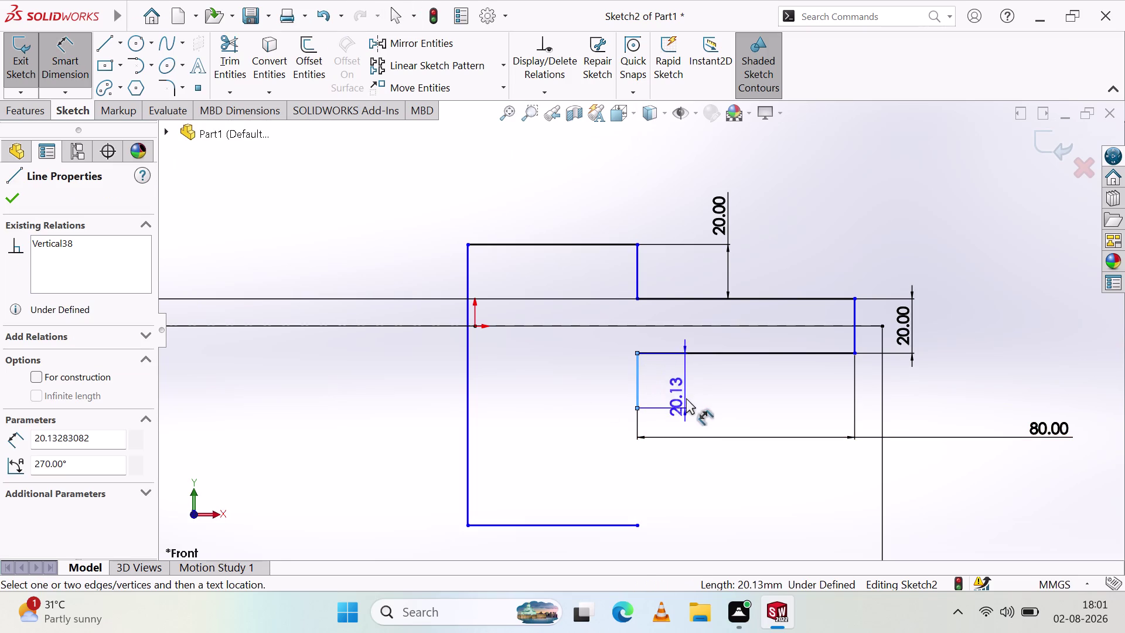
click(694, 419)
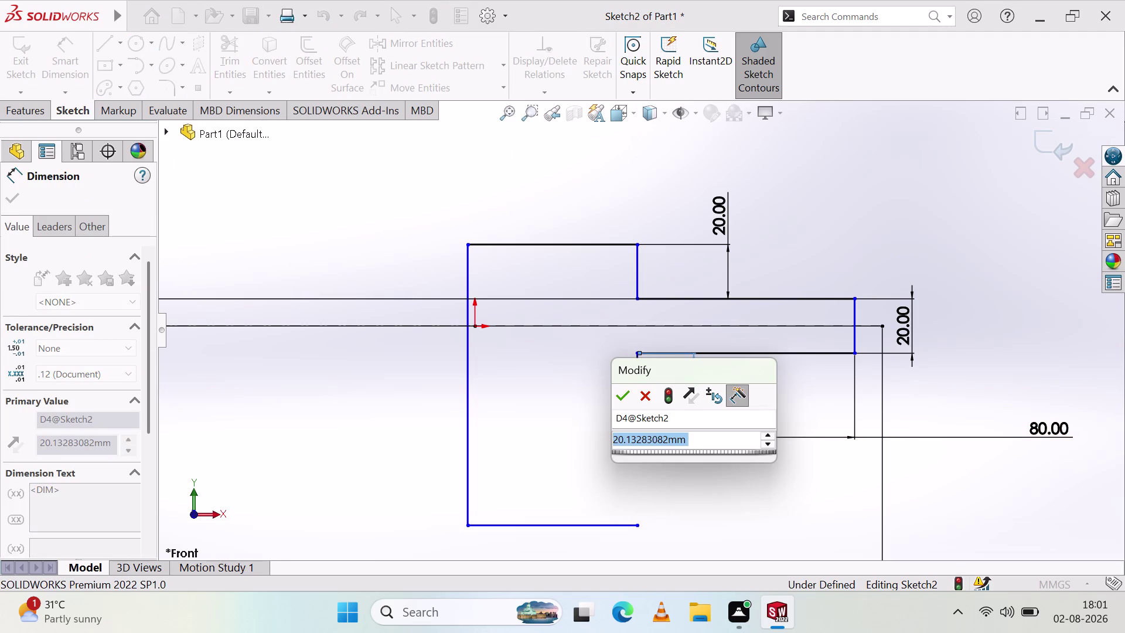
text(20)
key(Return)
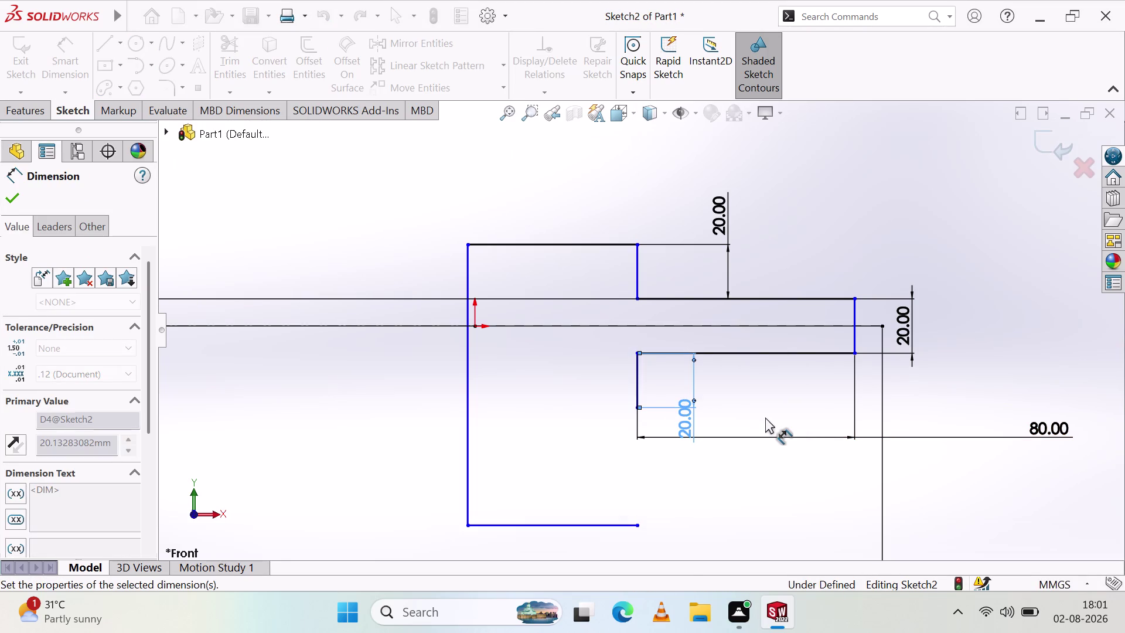
click(765, 417)
drag(689, 425, 751, 470)
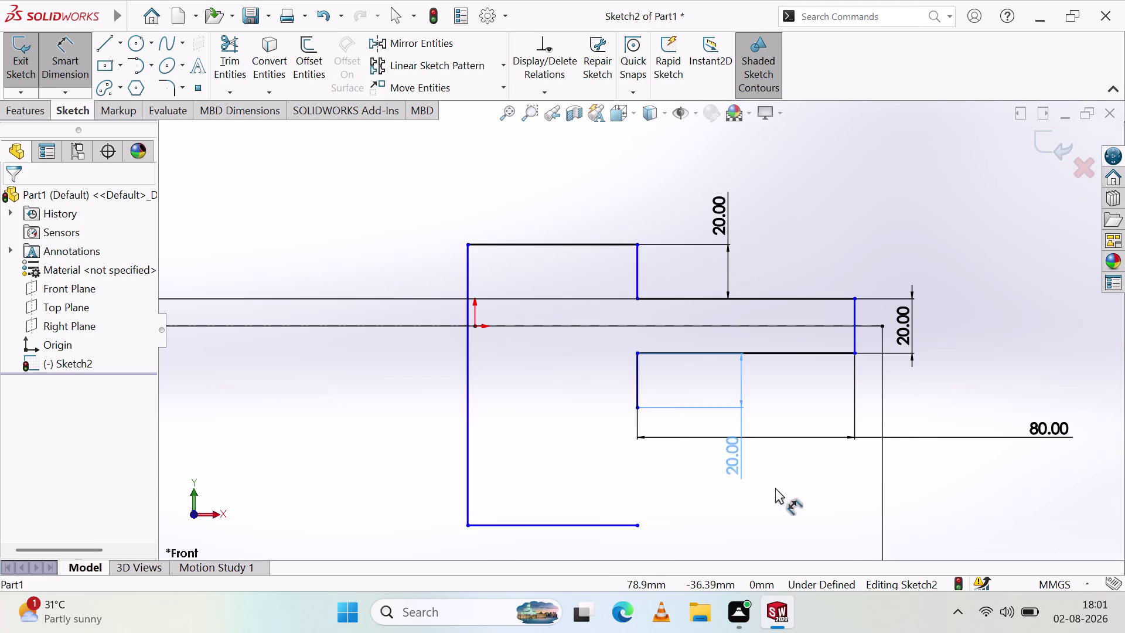
drag(751, 470, 805, 512)
click(757, 391)
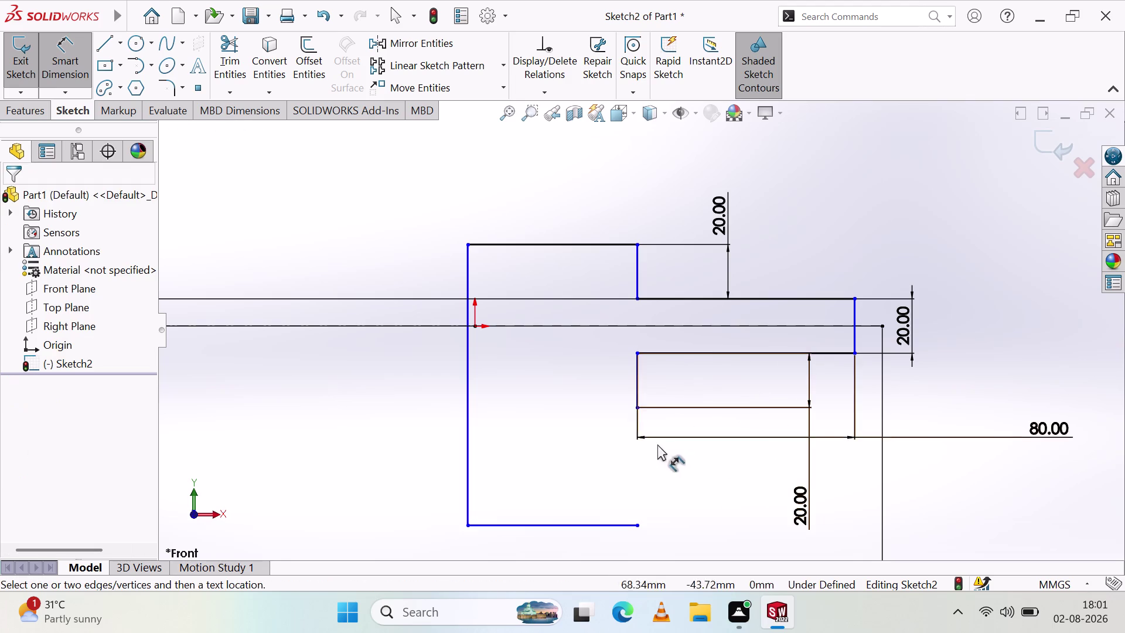
click(99, 45)
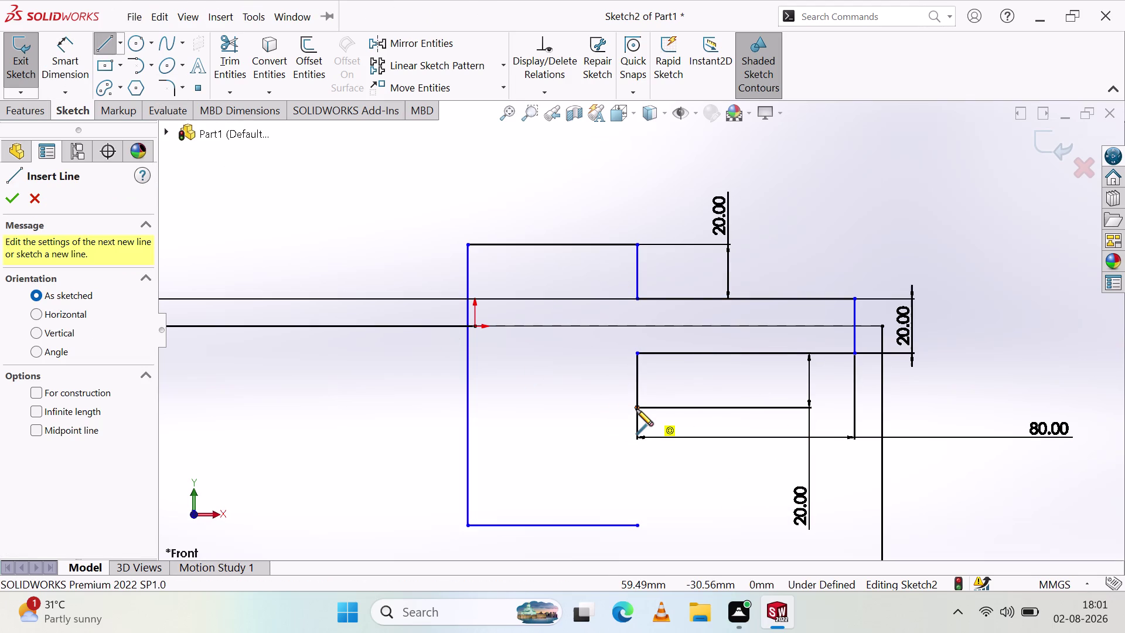
Draw a new bottom line leftward from the 20 edge and delete the old left and bottom edges.
click(636, 407)
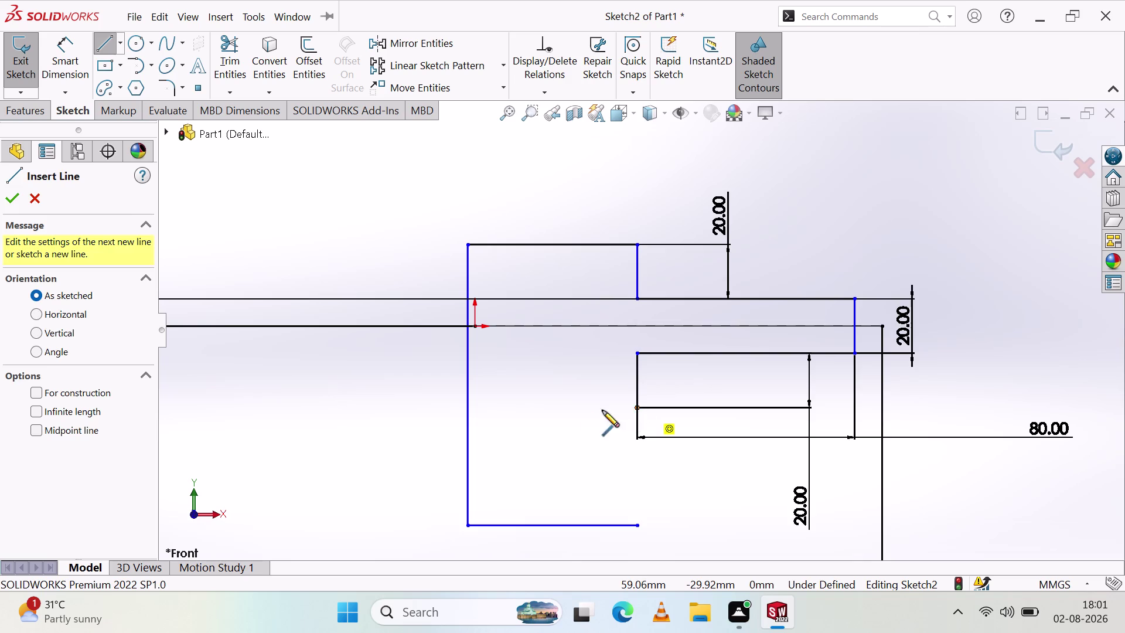
click(466, 407)
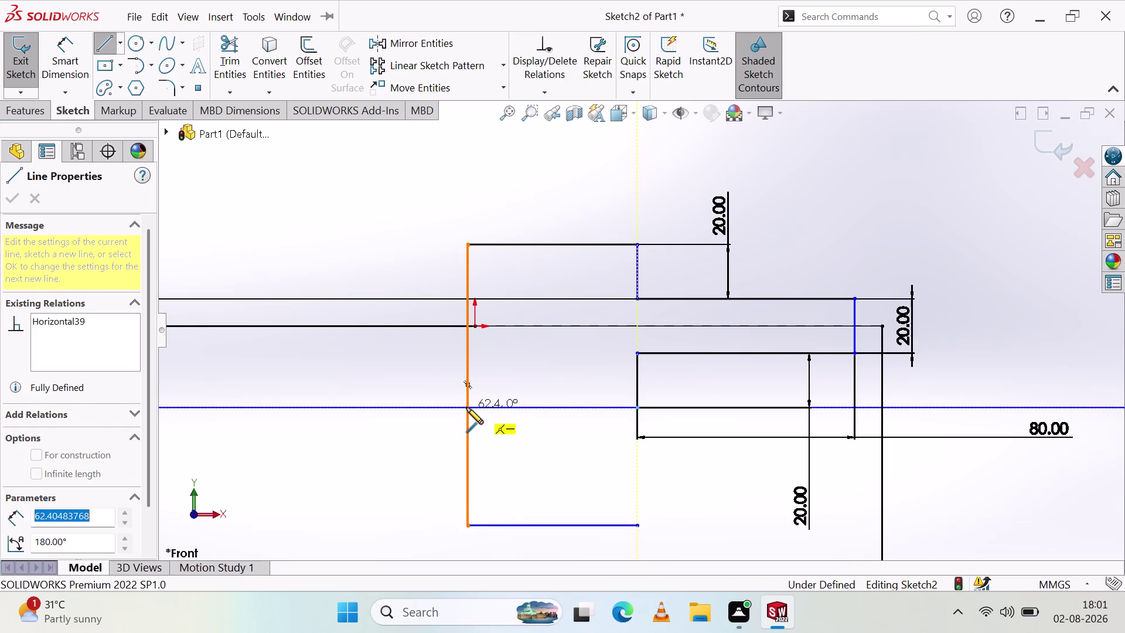
key(Escape)
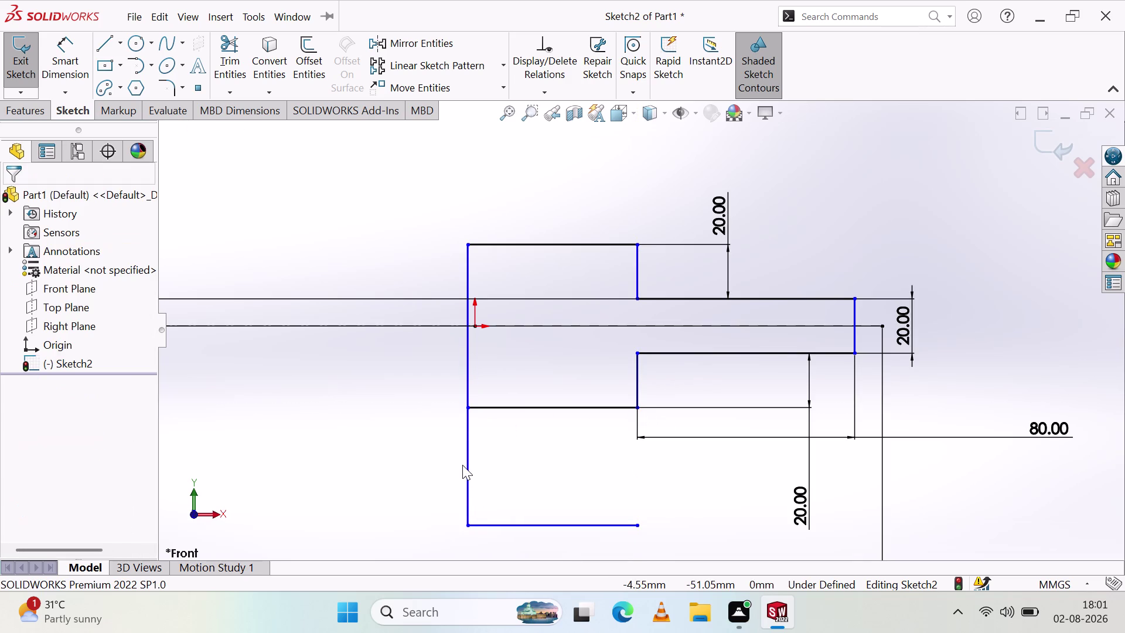
click(465, 469)
key(Delete)
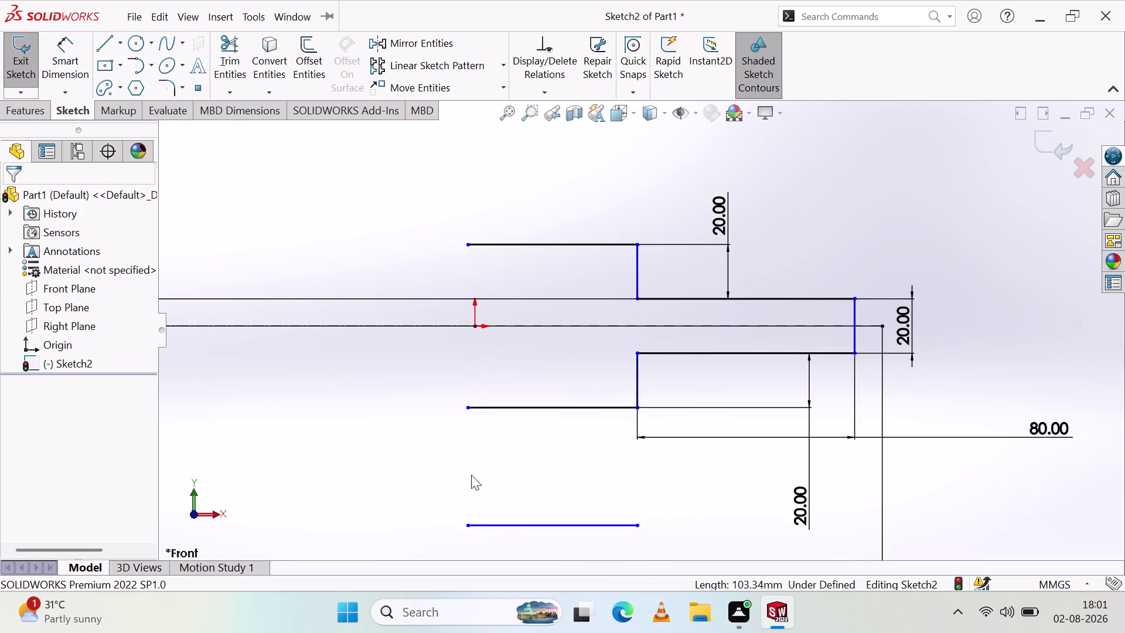
click(517, 522)
key(Delete)
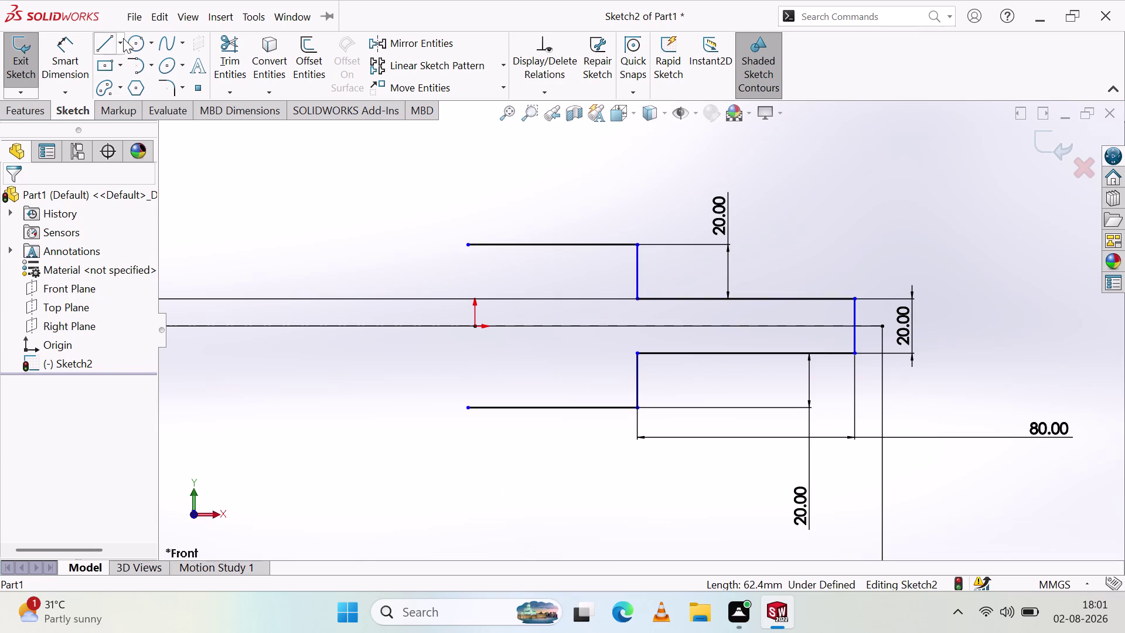
Draw the new left edge down to the bottom line and start its 62.40 length dimension.
click(98, 45)
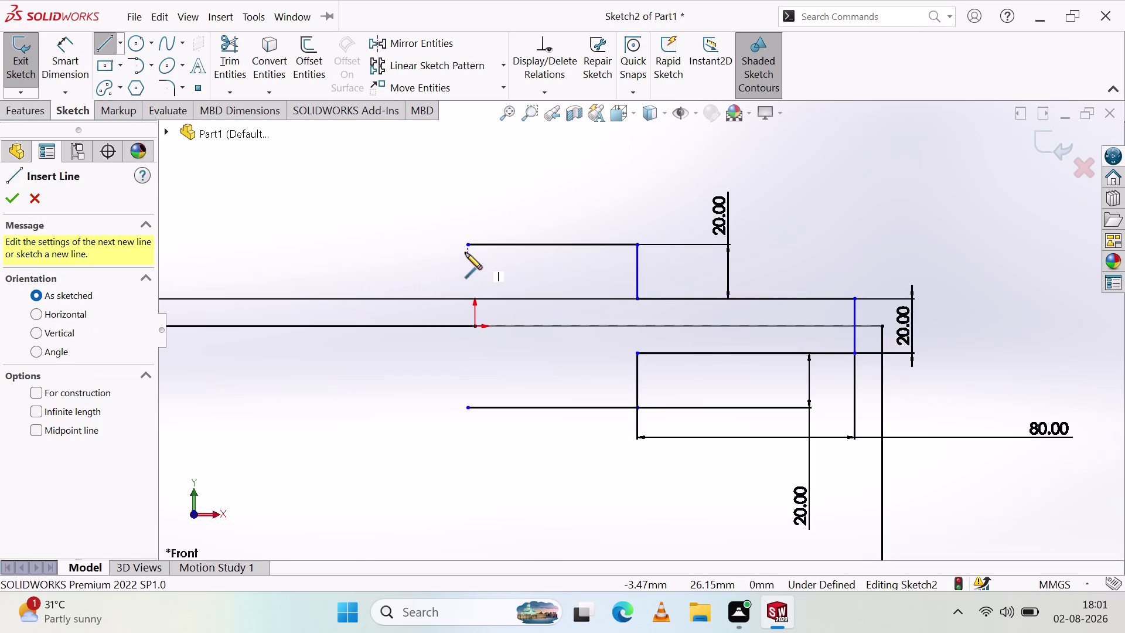
click(467, 243)
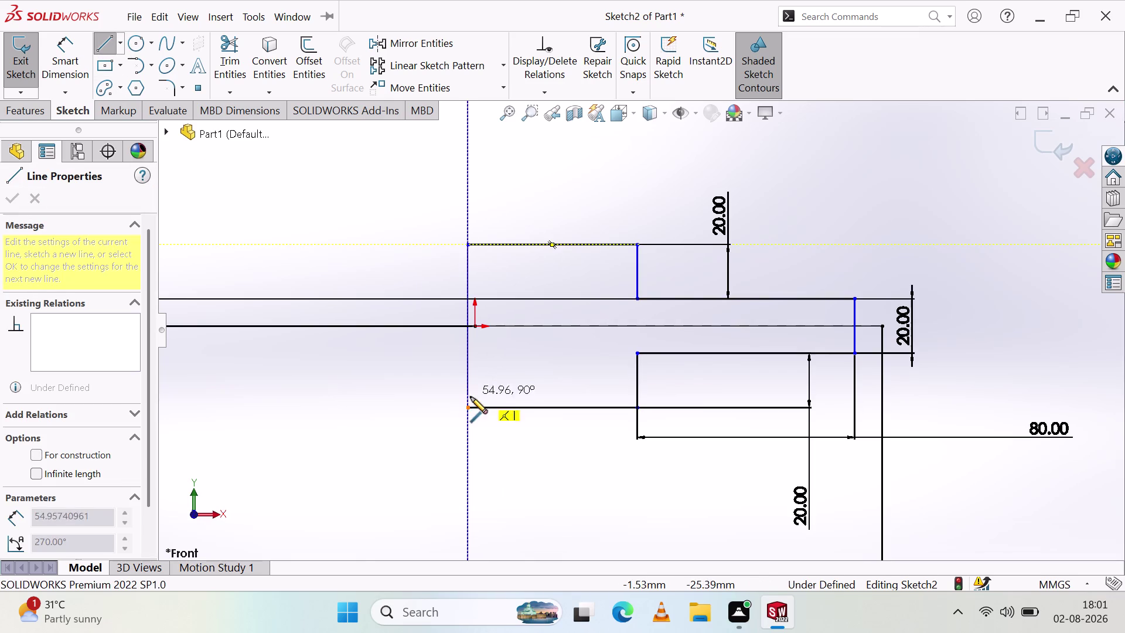
click(470, 407)
key(Escape)
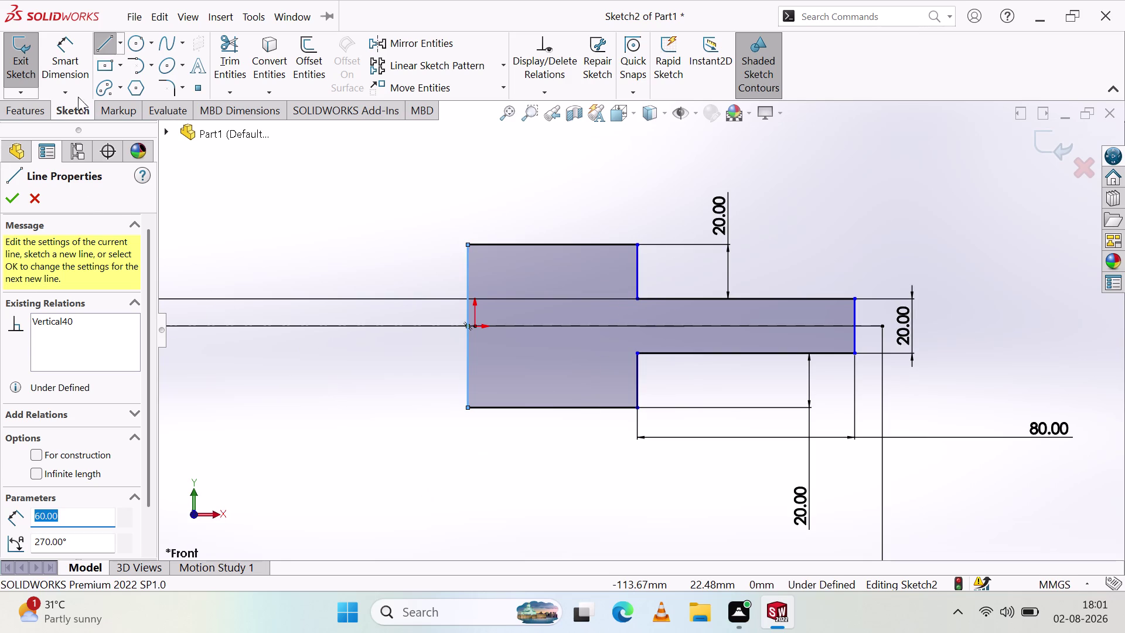
click(80, 72)
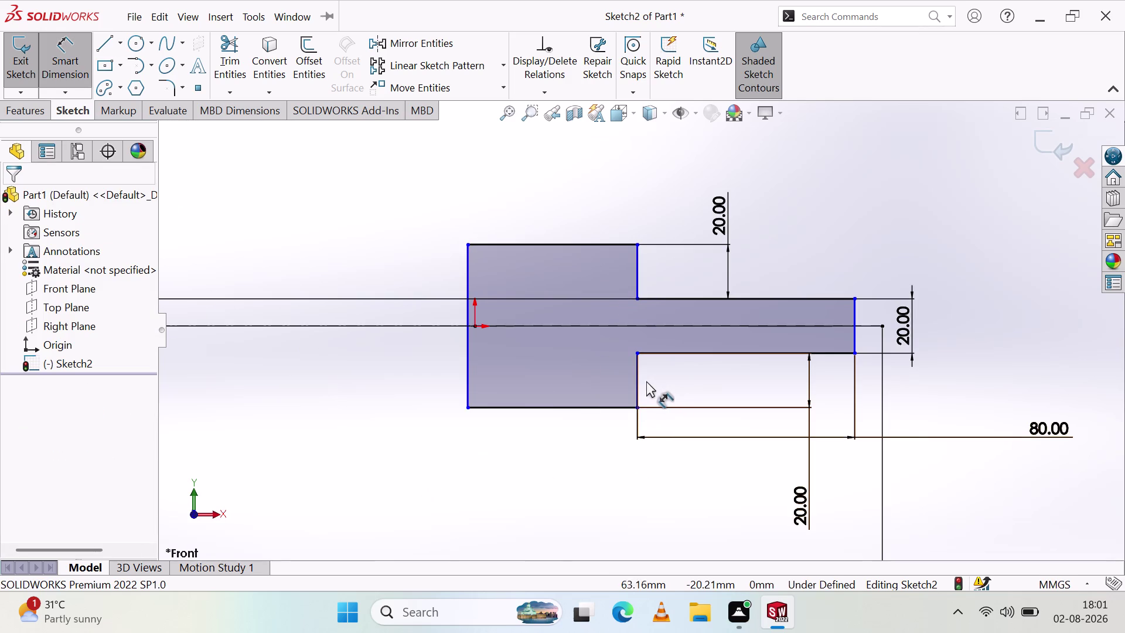
click(638, 384)
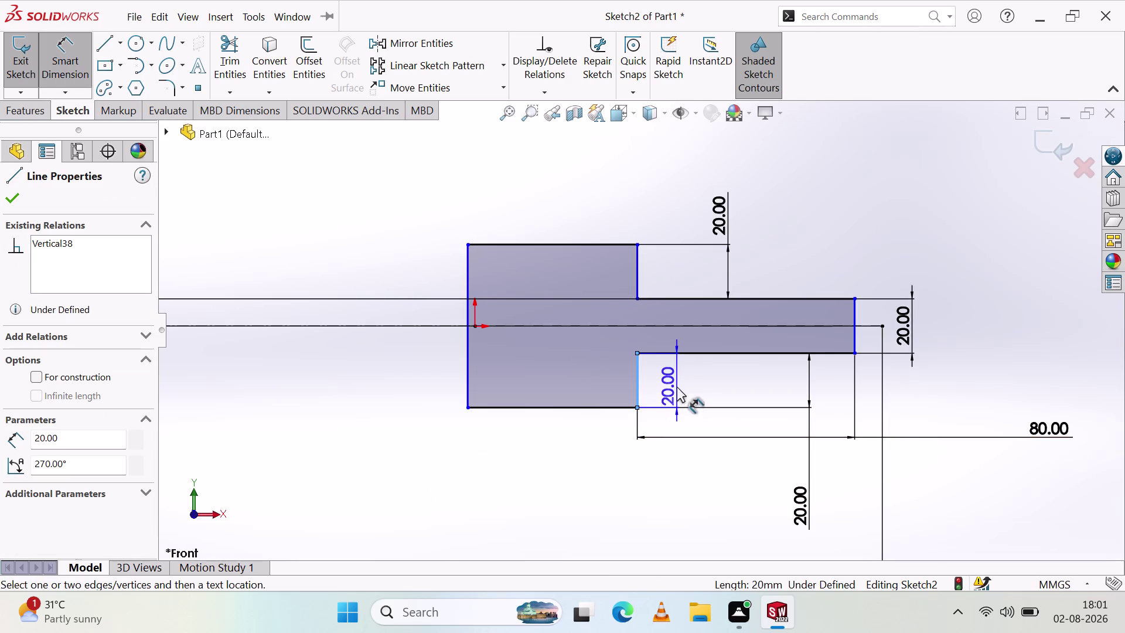
key(Escape)
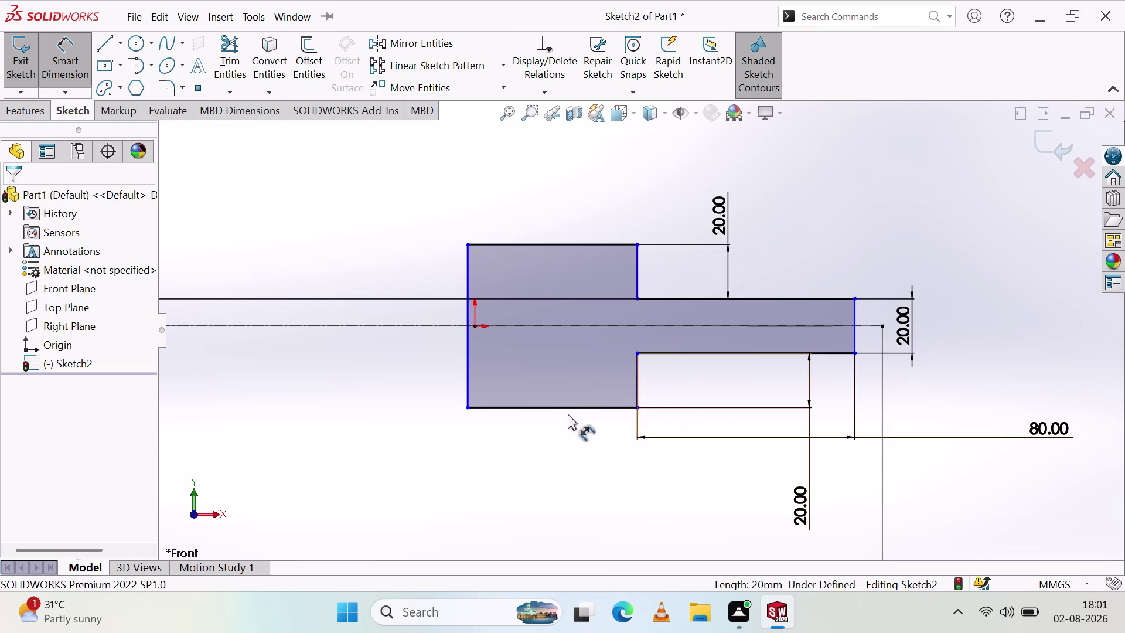
click(569, 407)
click(535, 449)
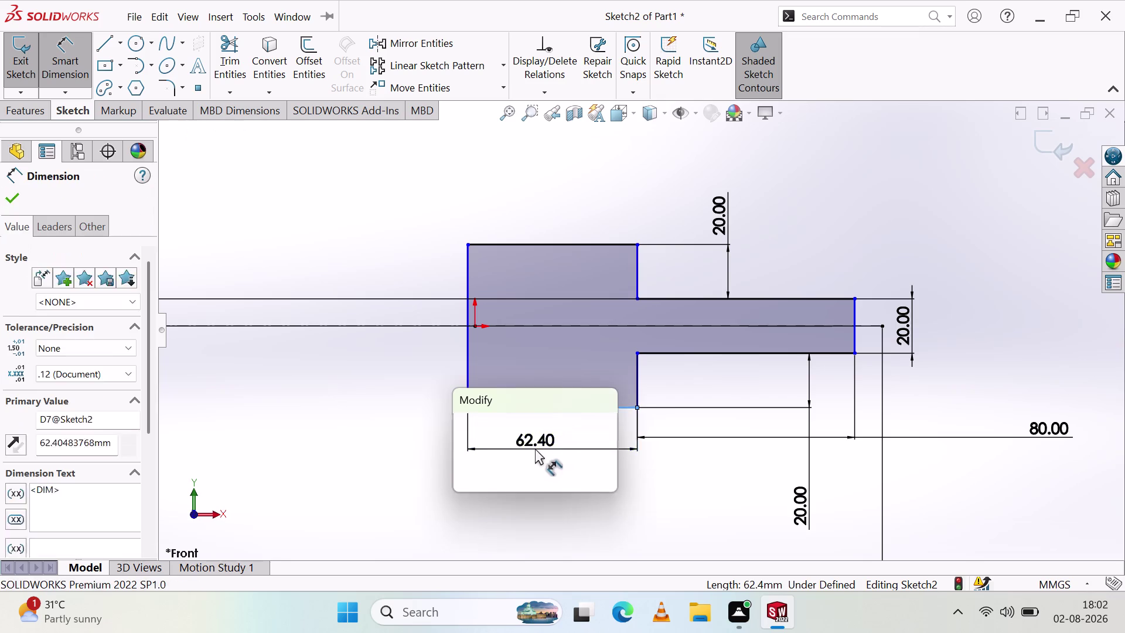
text(60)
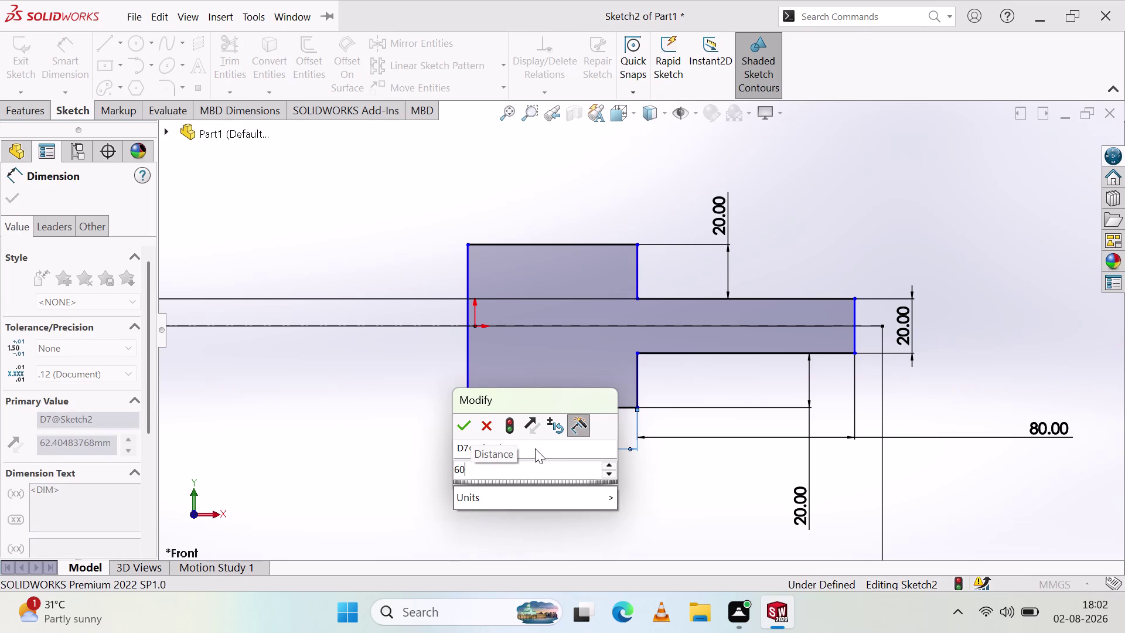
key(Return)
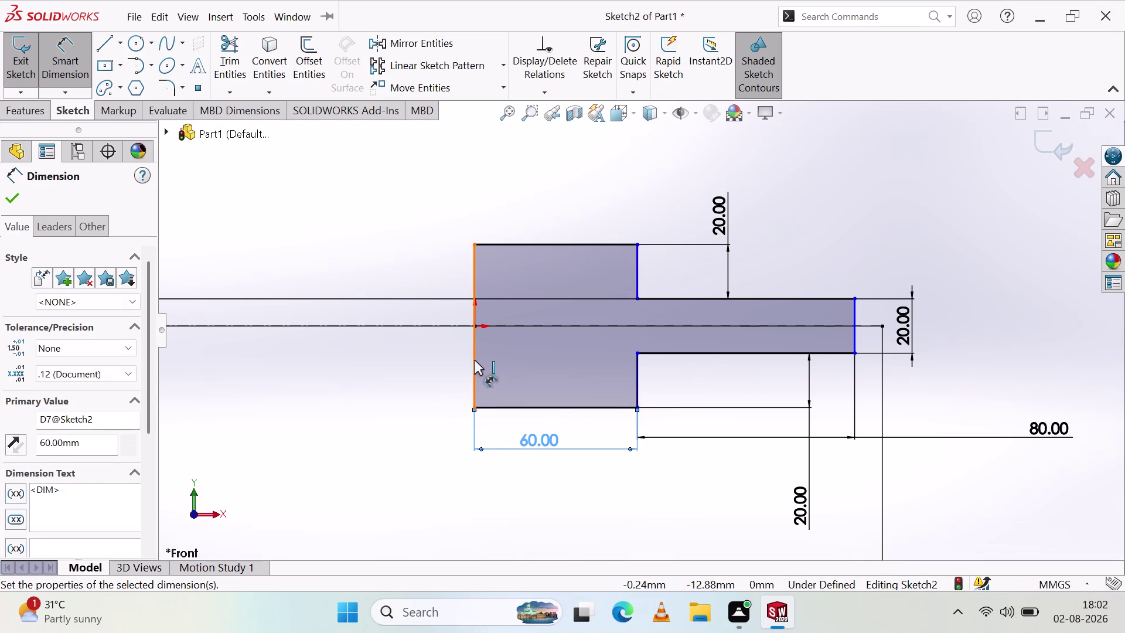
click(474, 360)
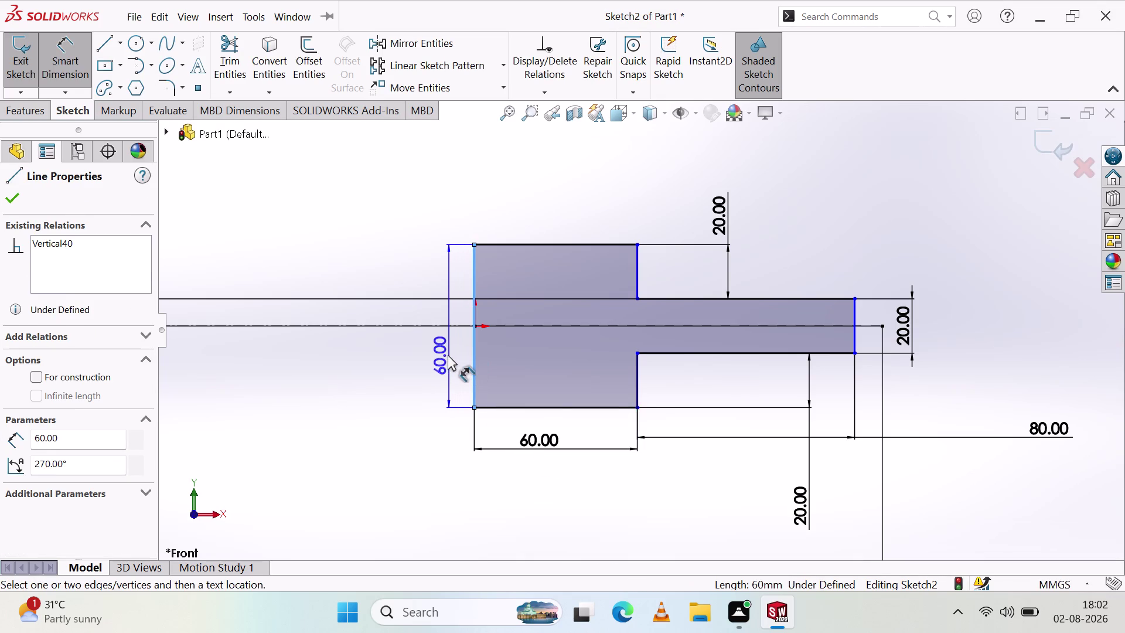
key(Escape)
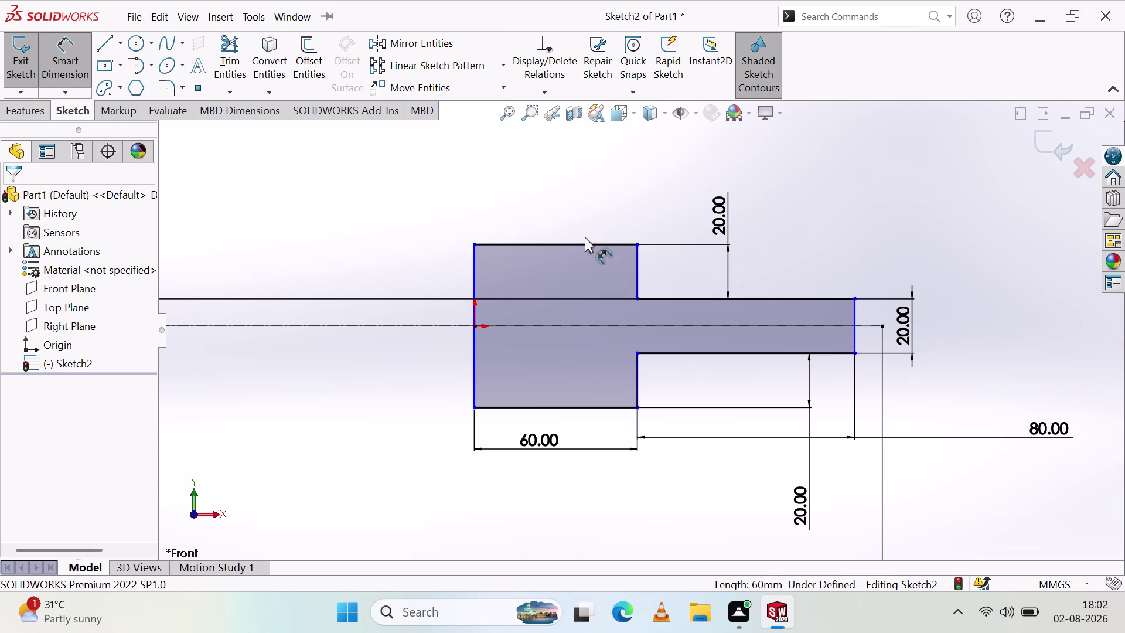
click(584, 241)
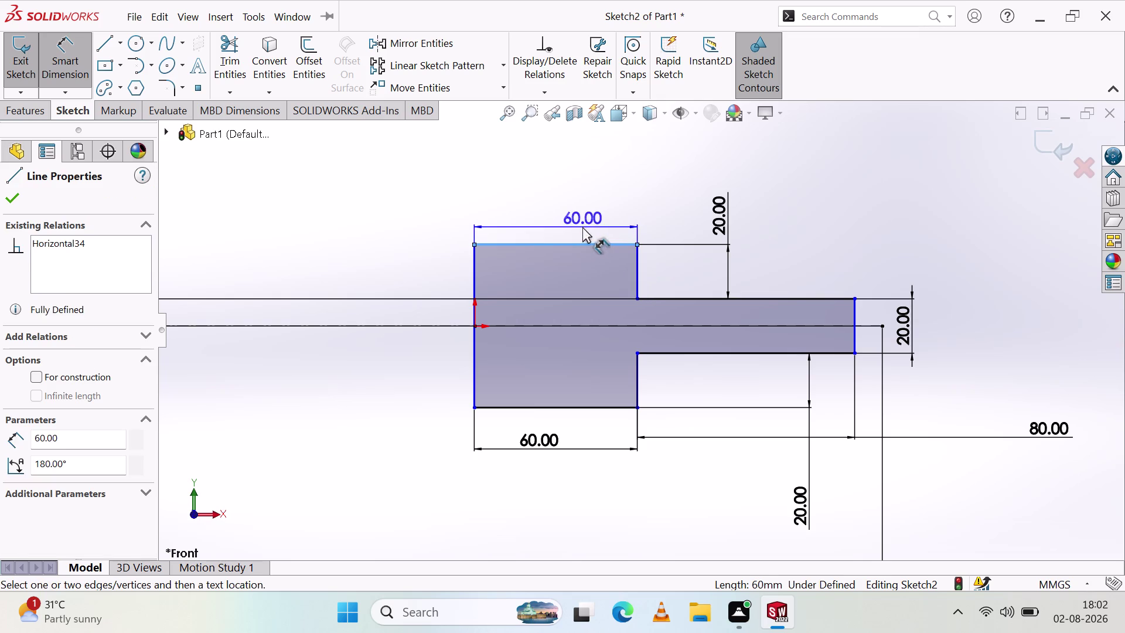
key(Escape)
click(636, 275)
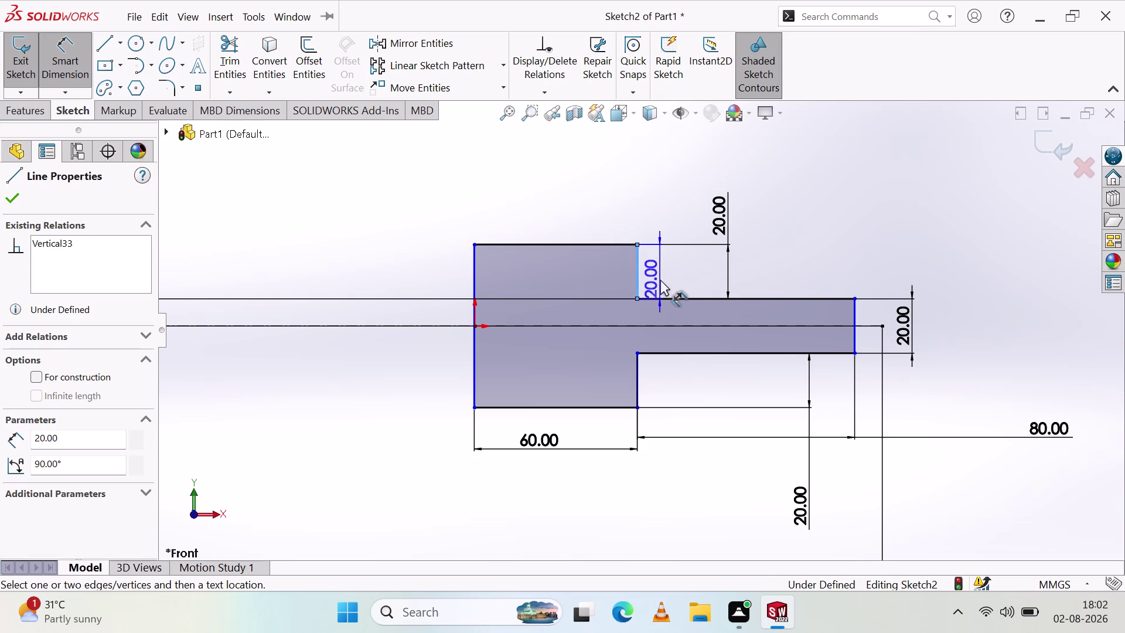
key(Escape)
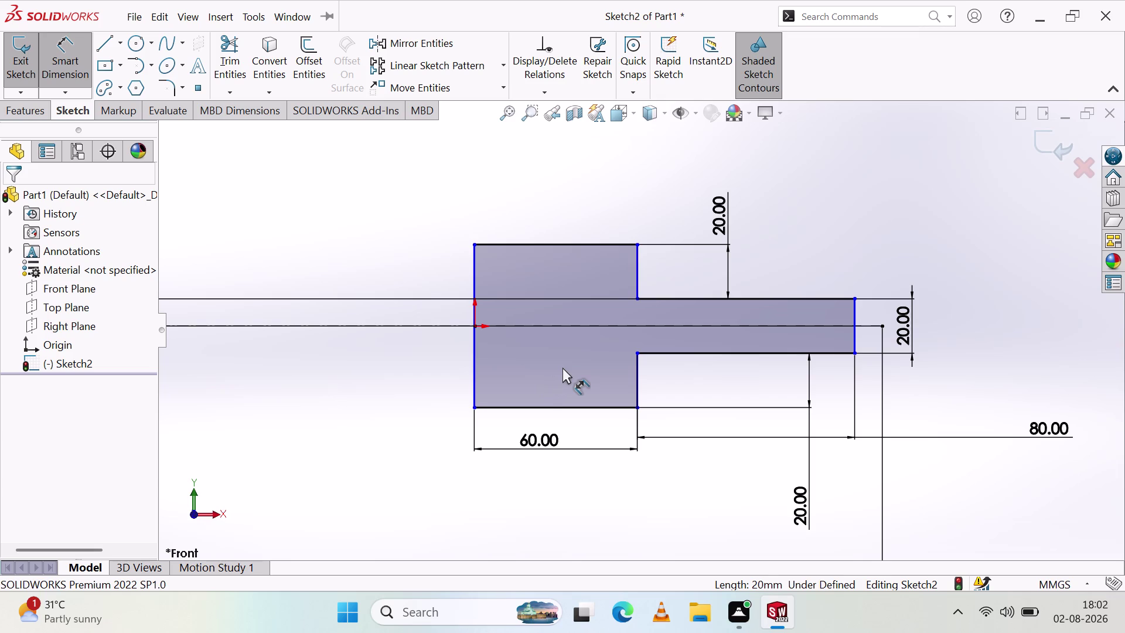
Clear the selection and redraw the sketch view.
scroll(down, 3)
scroll(up, 3)
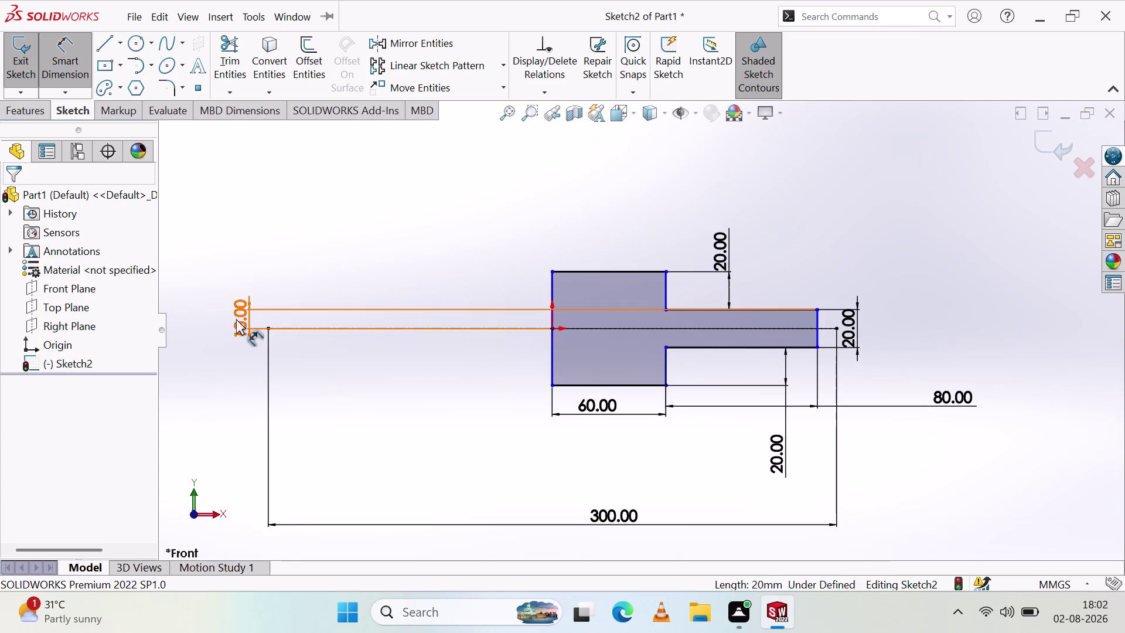
click(239, 320)
key(Delete)
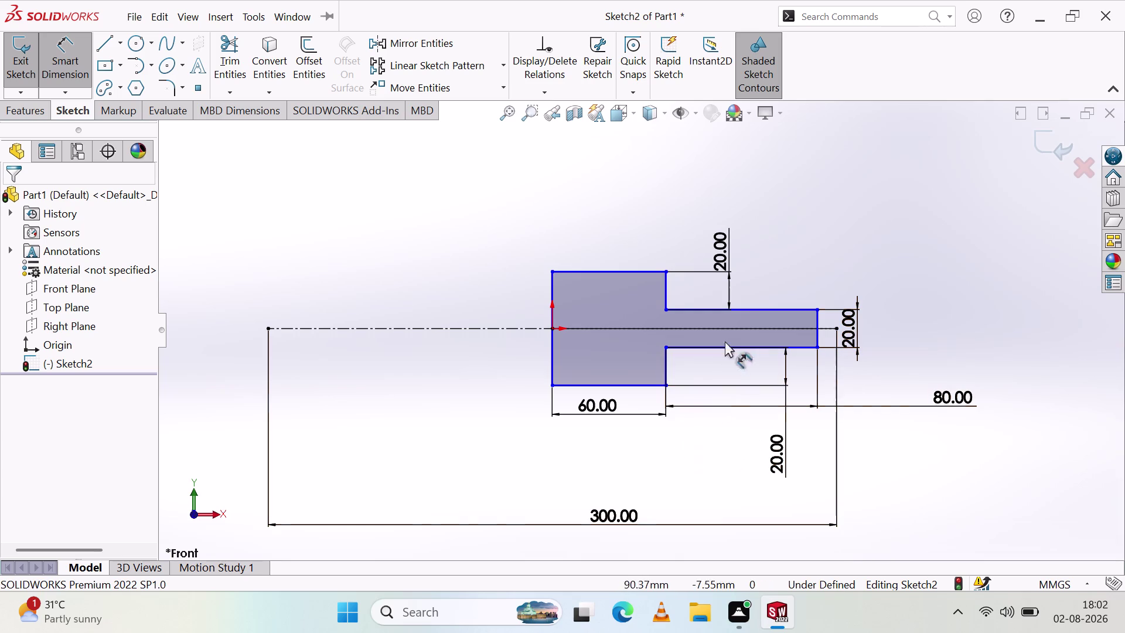
right_click(685, 463)
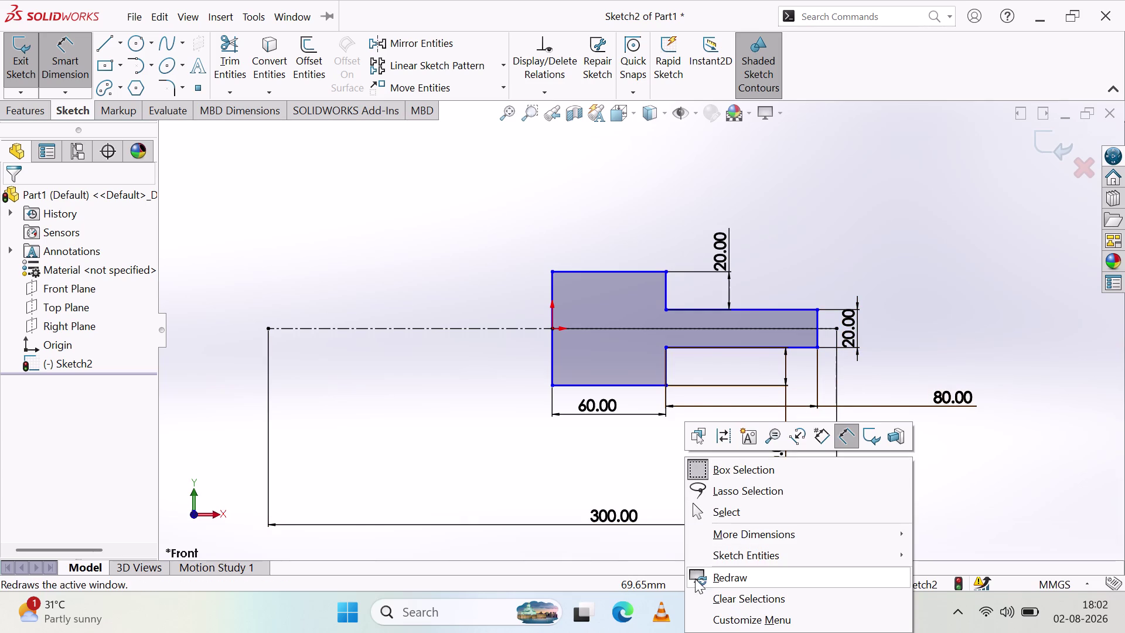
click(443, 432)
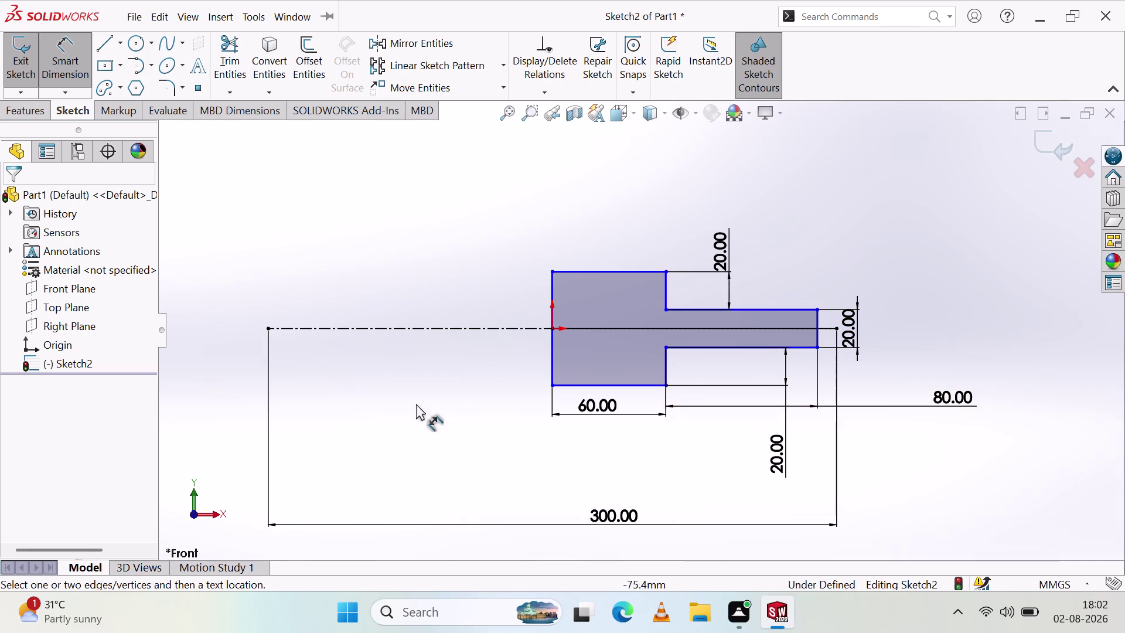
Spread the 60.00, 80.00 and three 20.00 labels below, right of and above the profile.
drag(598, 397, 512, 453)
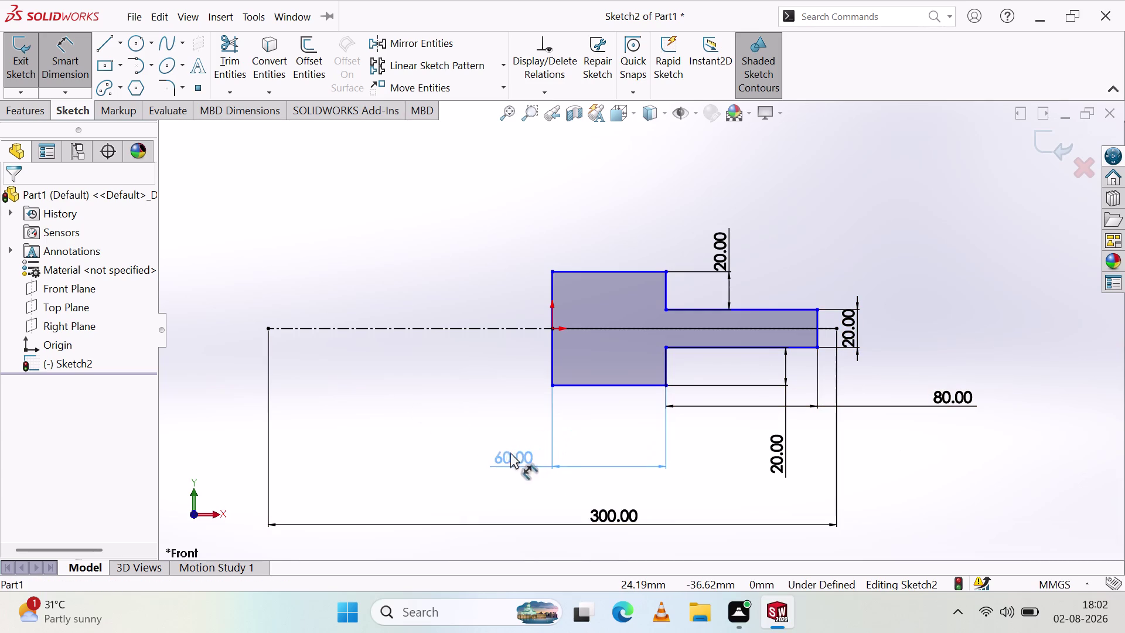
drag(512, 452, 458, 445)
drag(781, 454, 770, 477)
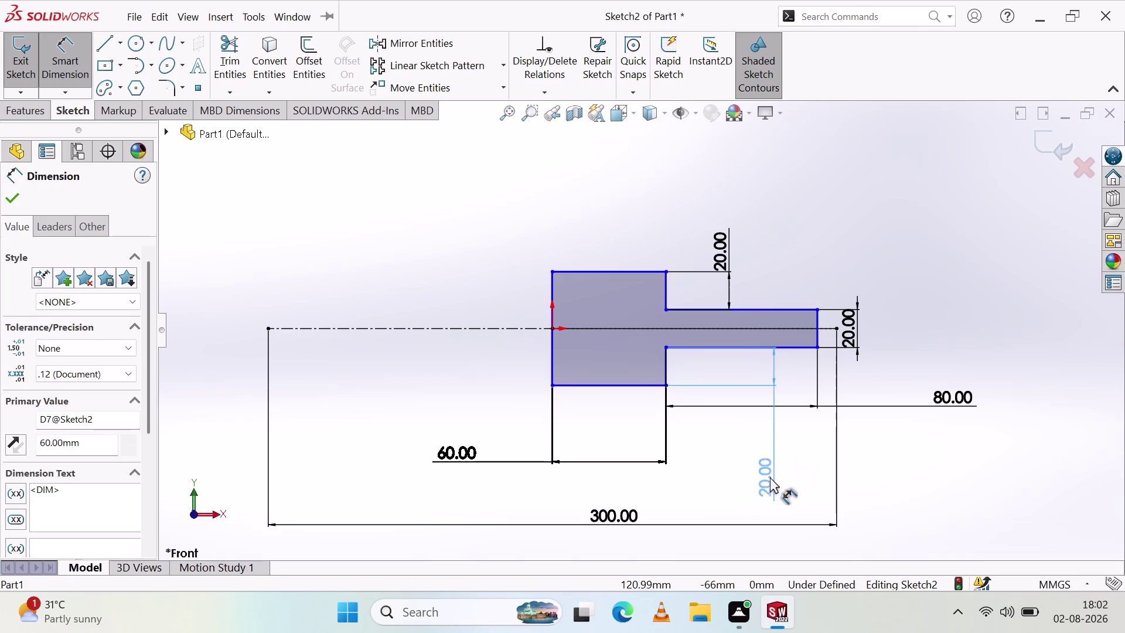
drag(770, 477, 705, 493)
drag(785, 406, 782, 437)
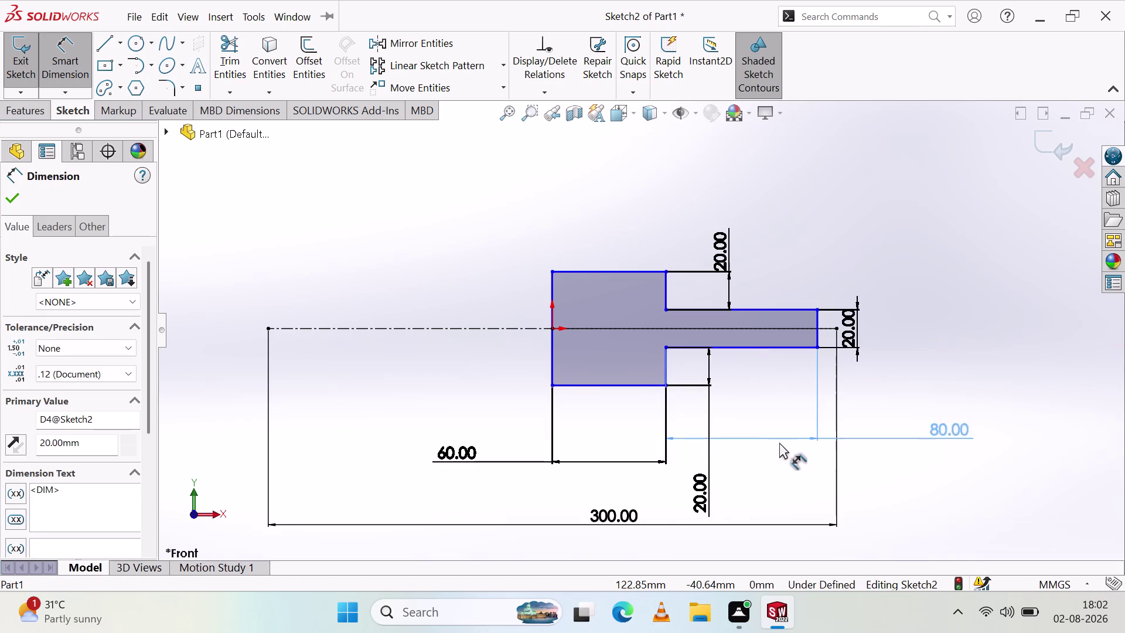
drag(782, 437, 777, 453)
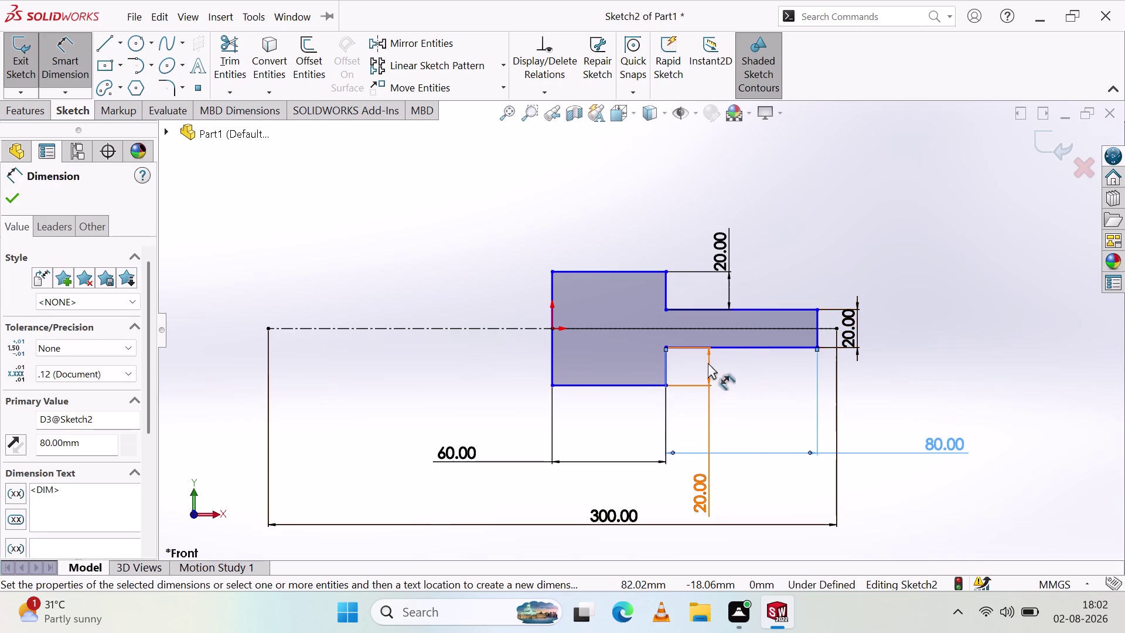
drag(708, 363, 853, 412)
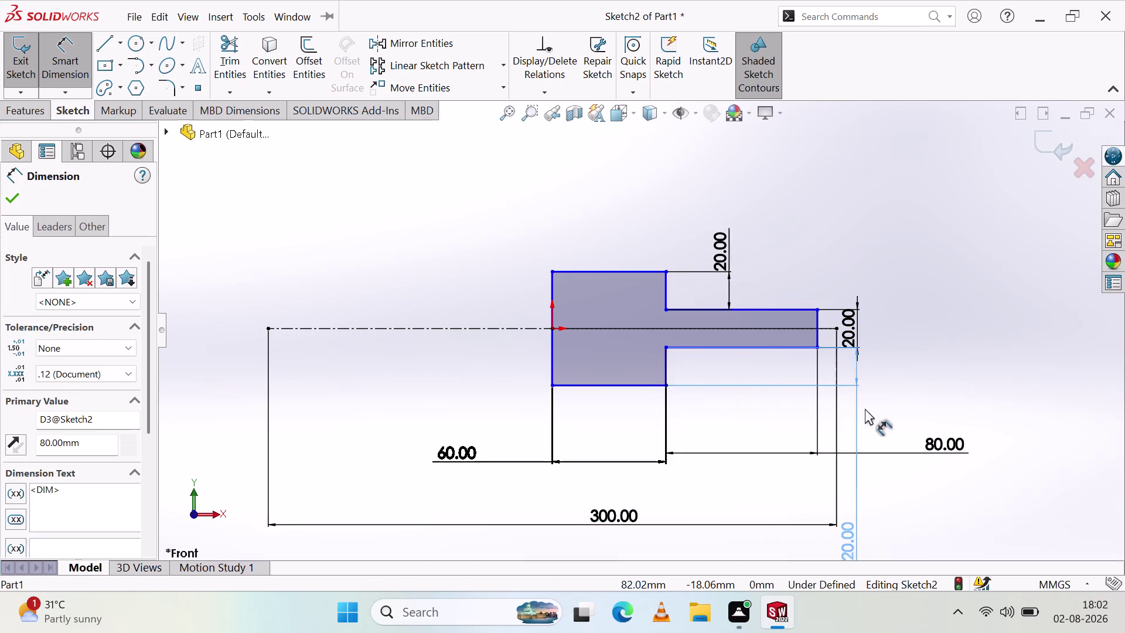
drag(854, 412, 886, 388)
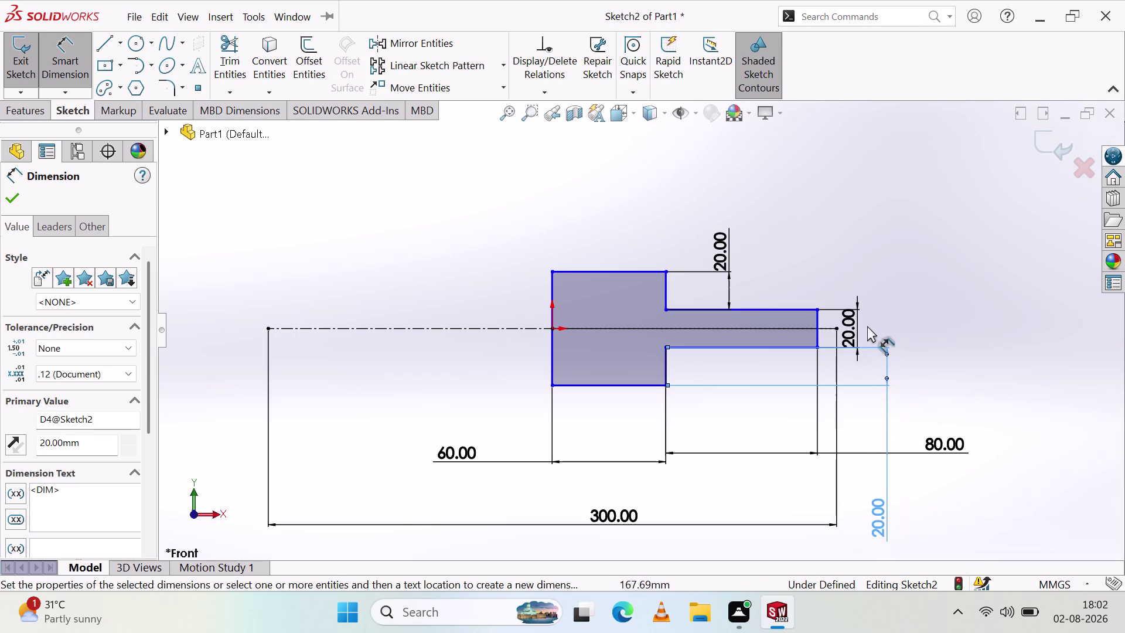
drag(852, 326, 915, 247)
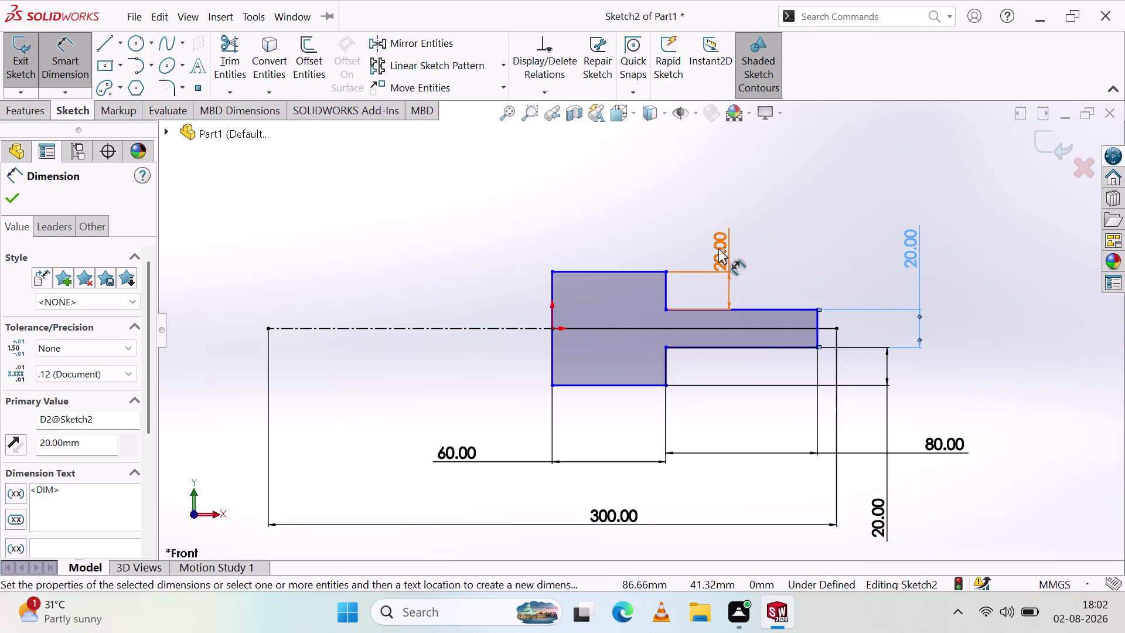
drag(738, 236, 766, 215)
drag(721, 254, 802, 194)
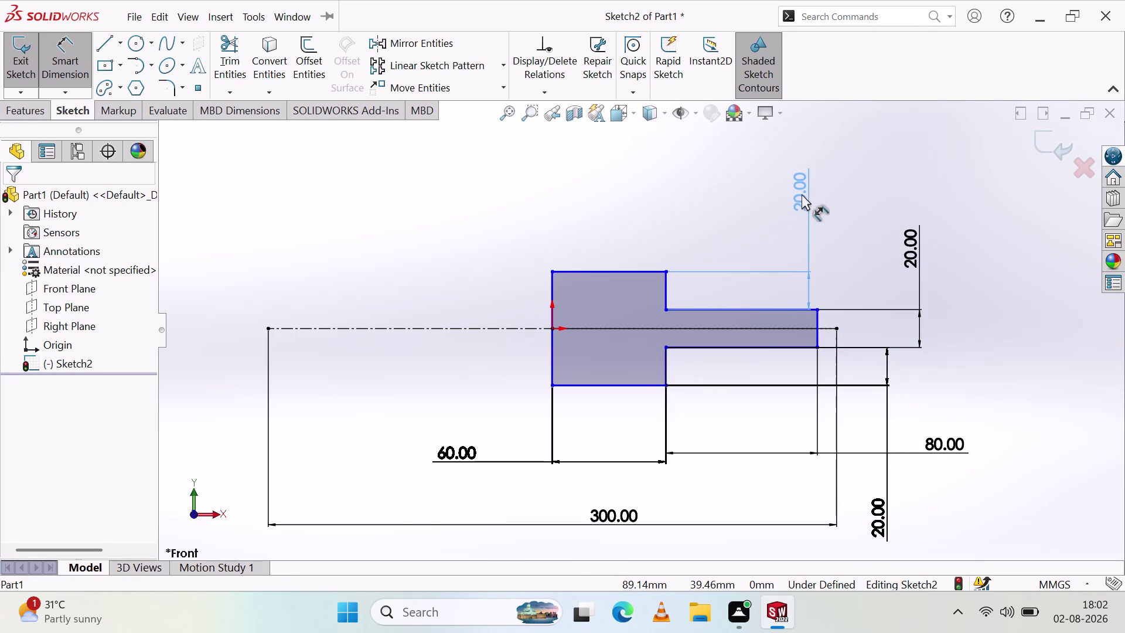
drag(802, 194, 844, 225)
click(745, 241)
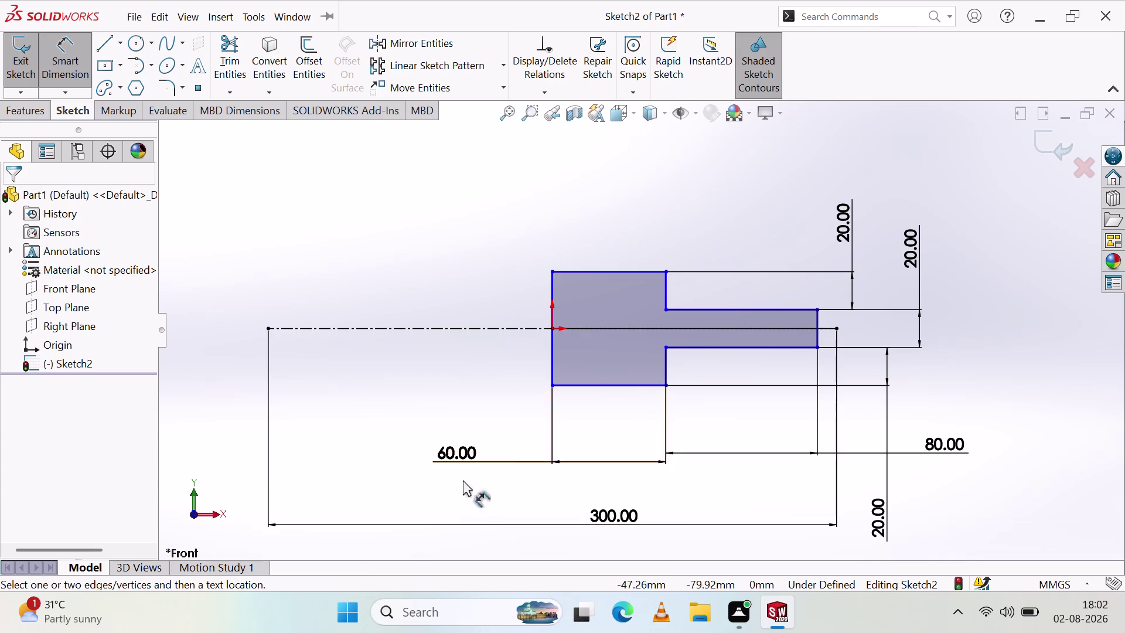
click(98, 42)
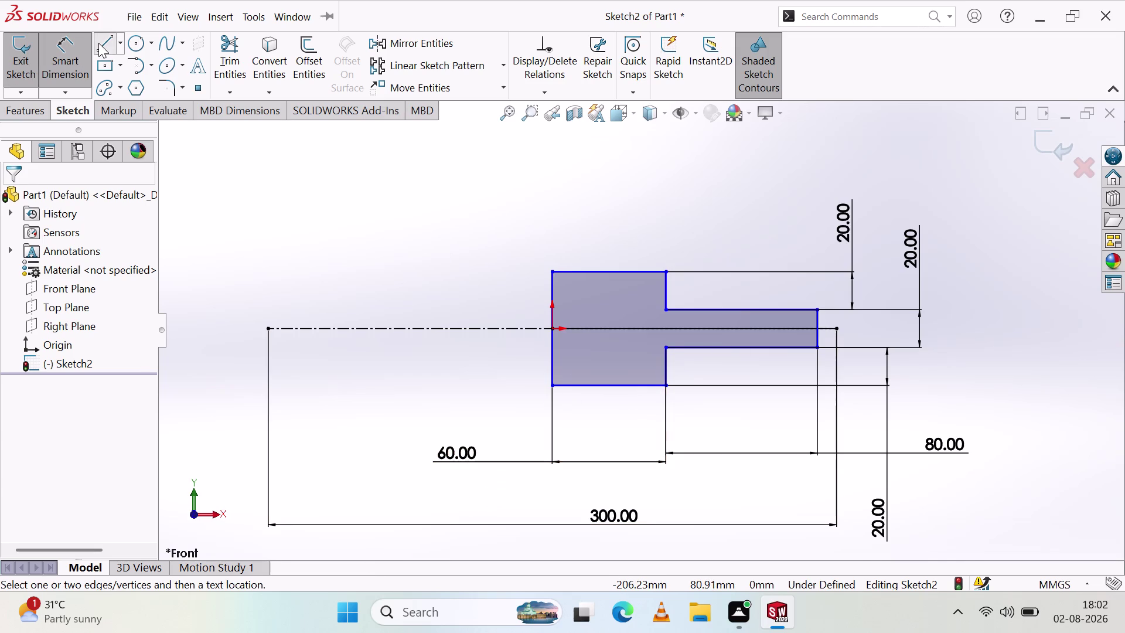
Draw the taller step's bottom, left and top edges from the shaft's bottom-left corner.
click(554, 387)
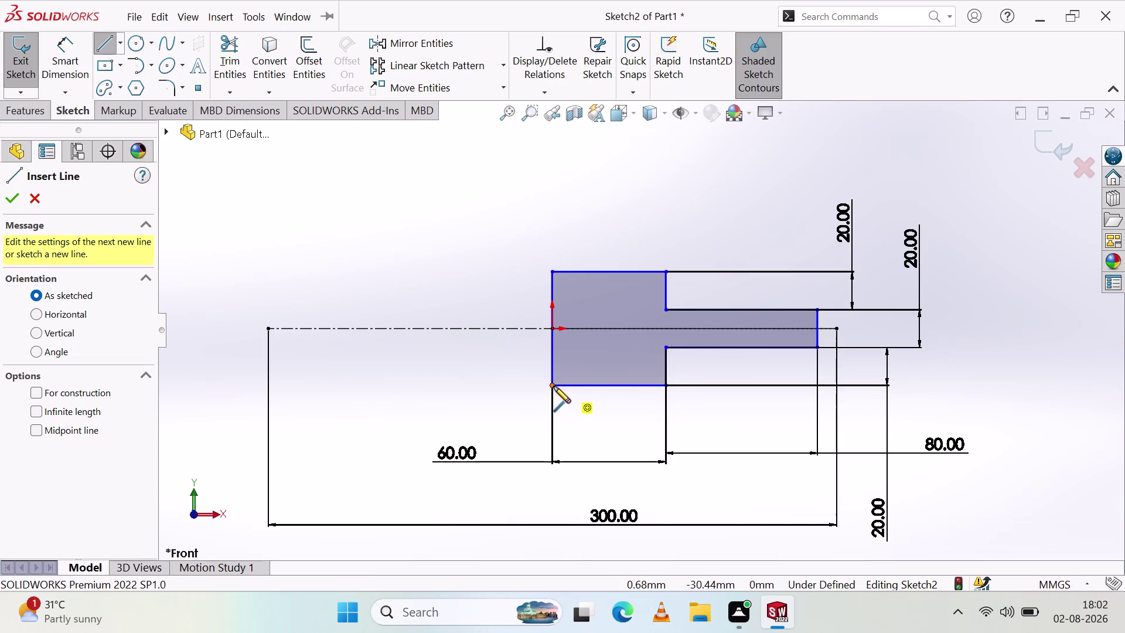
click(417, 388)
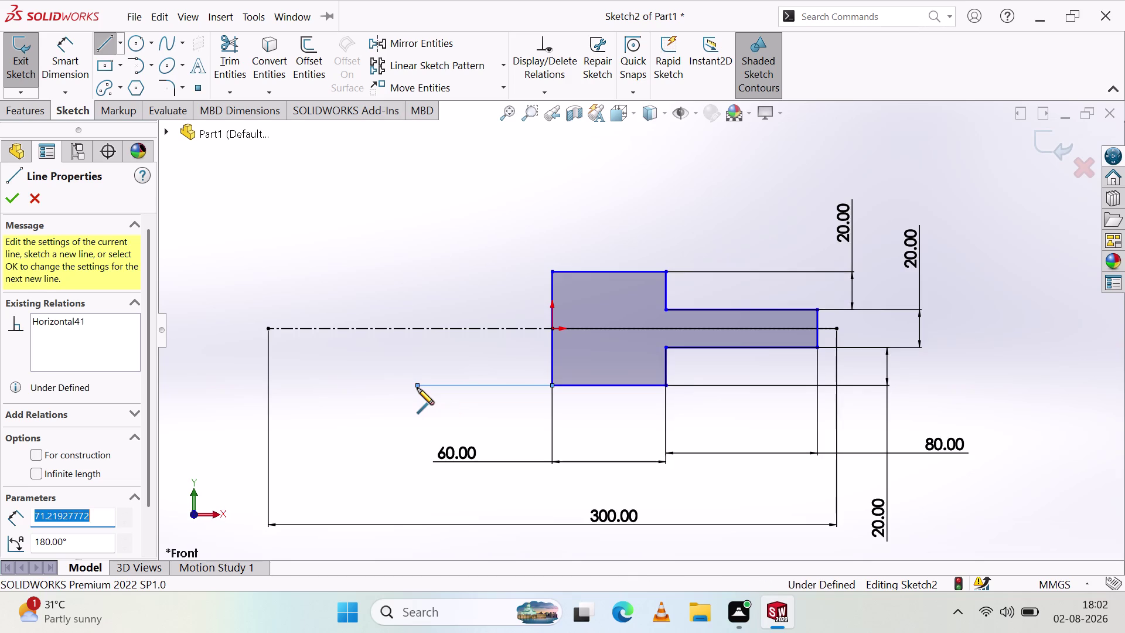
click(416, 212)
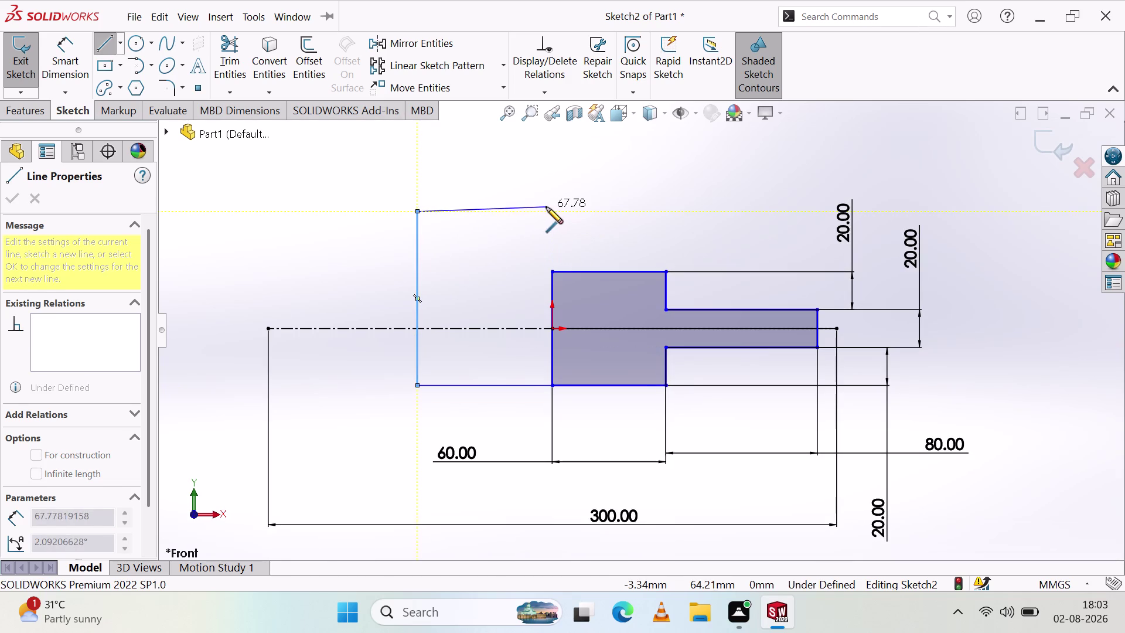
click(546, 208)
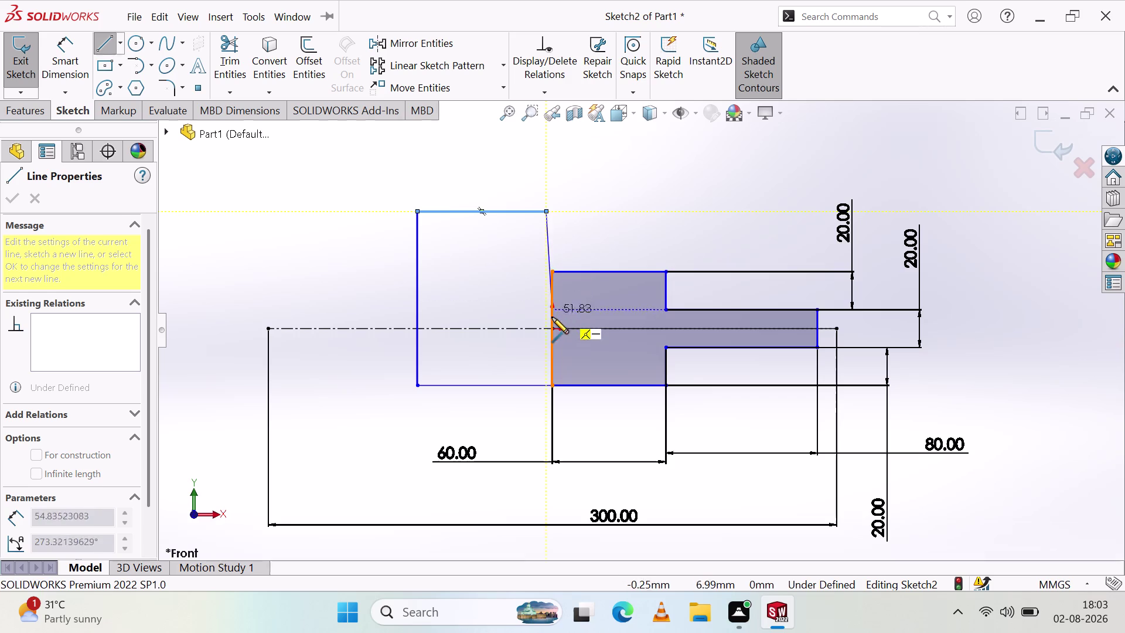
key(Escape)
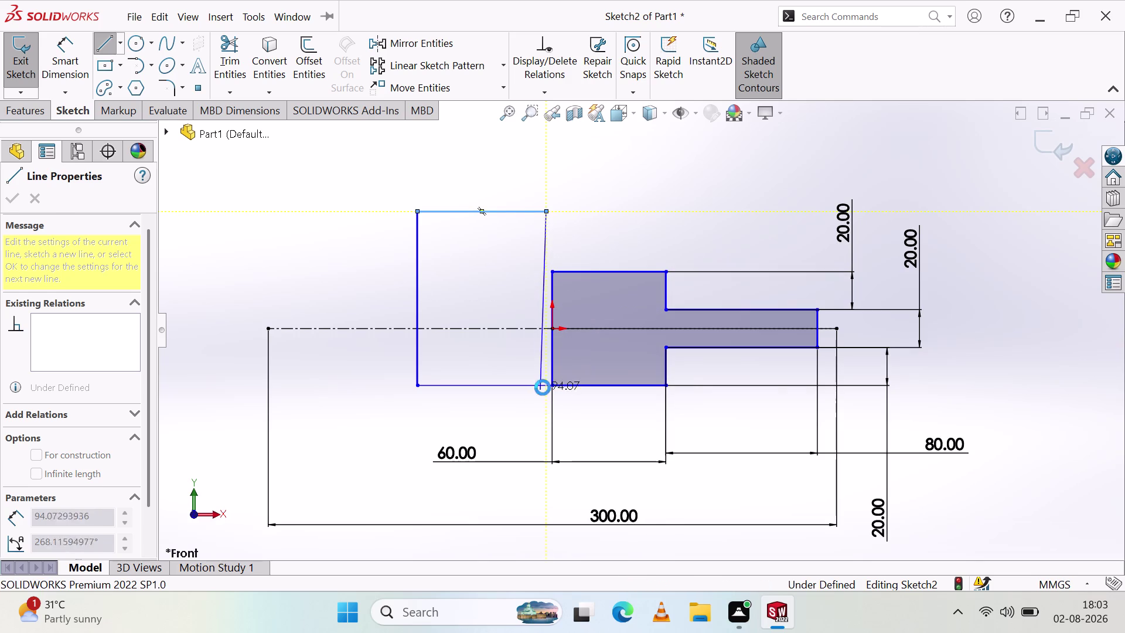
key(Escape)
click(54, 50)
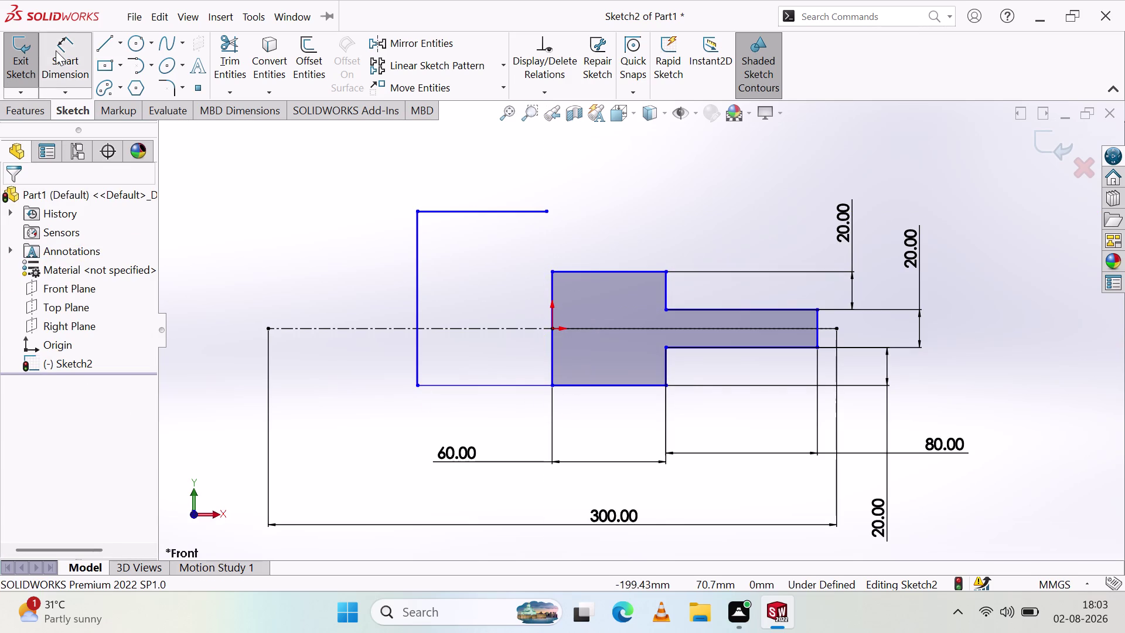
click(474, 384)
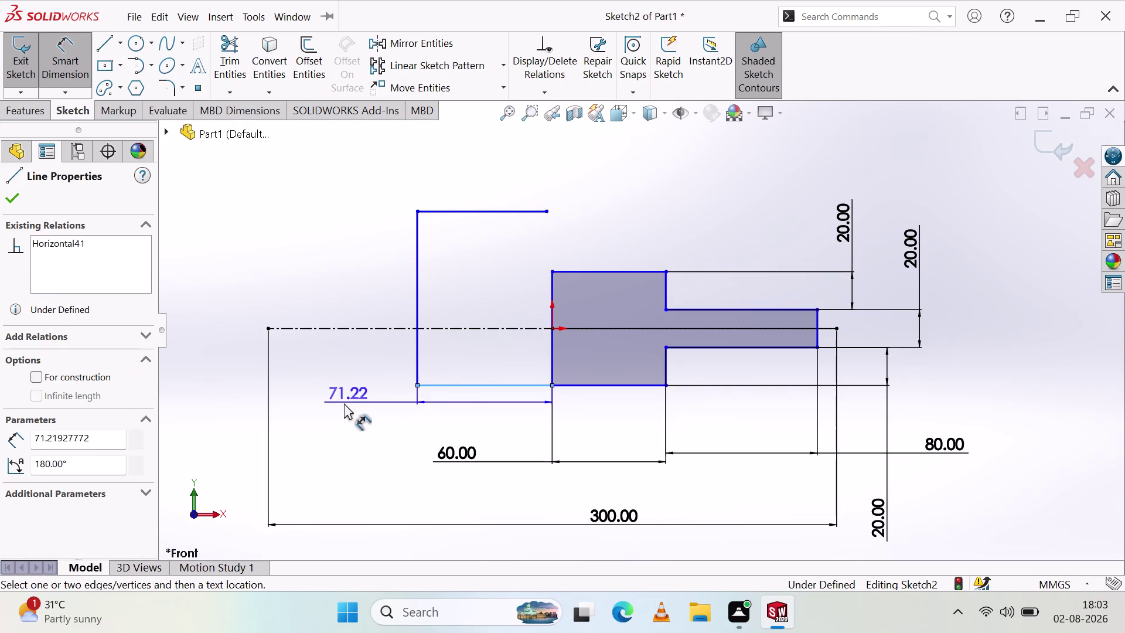
Dimension the taller step's bottom edge at 60 mm.
click(309, 410)
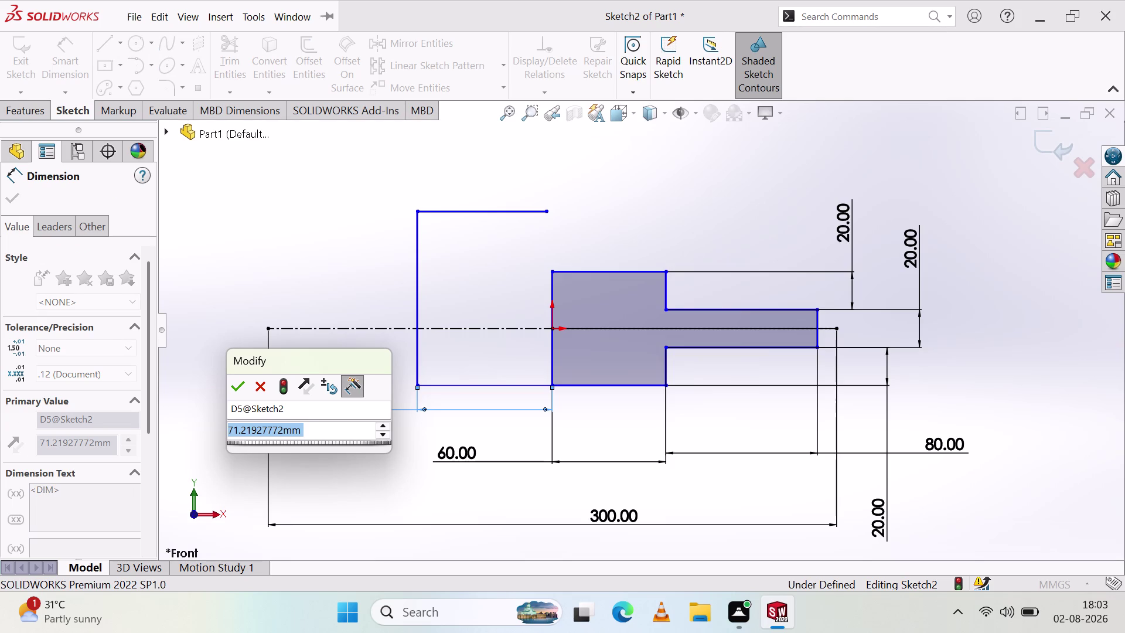
text(60)
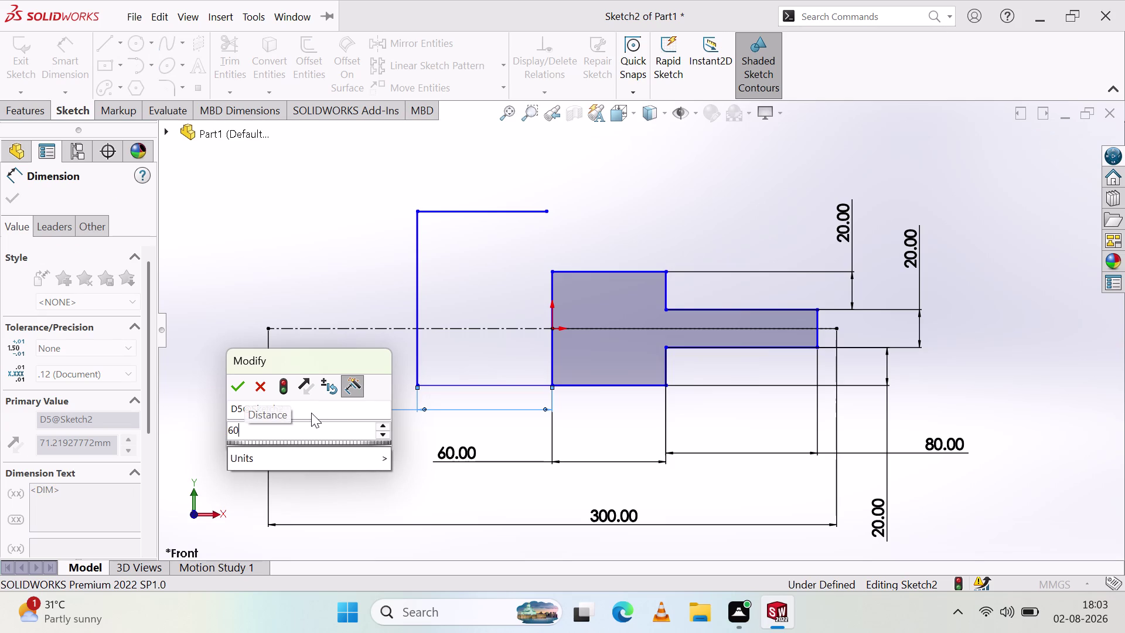
key(Return)
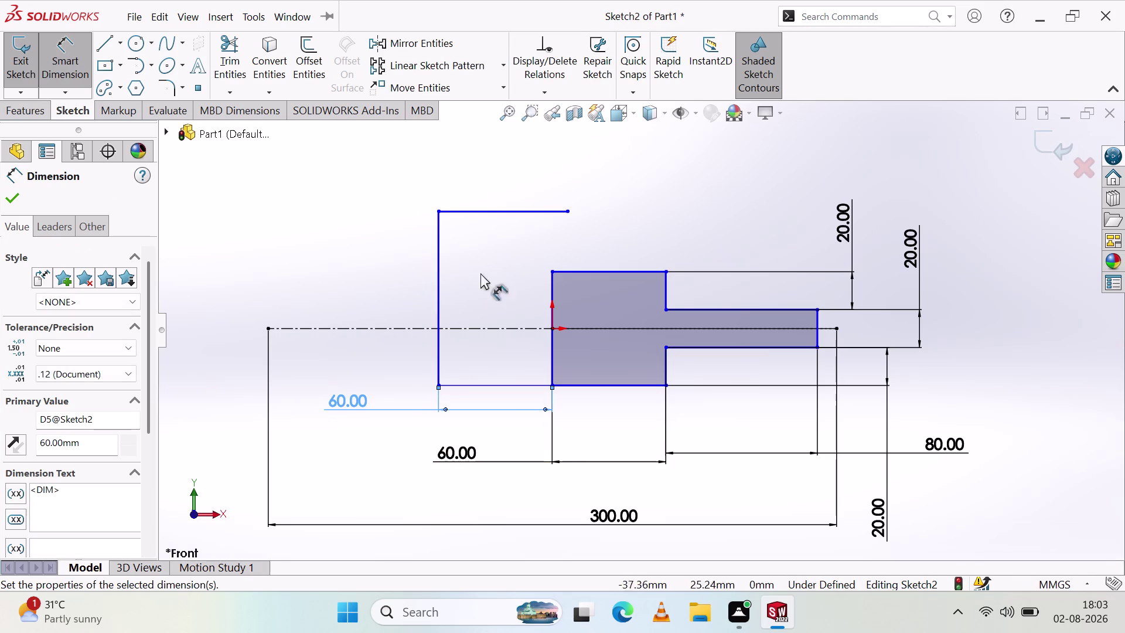
click(454, 211)
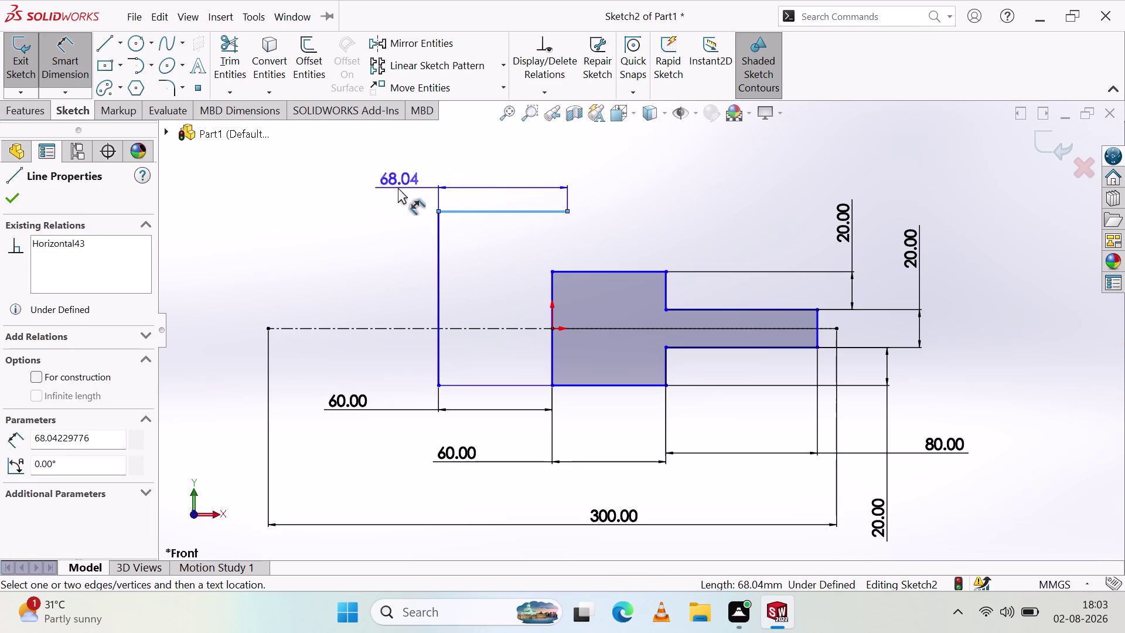
key(Escape)
Delete the taller step's bottom edge and its 60 mm dimension.
click(104, 47)
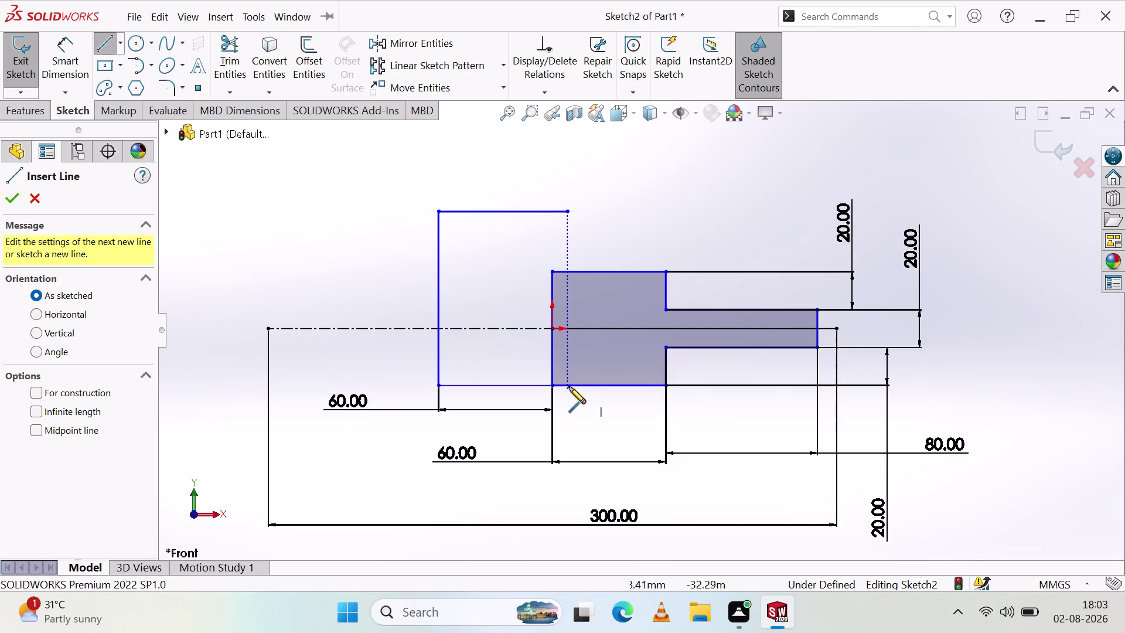
key(Escape)
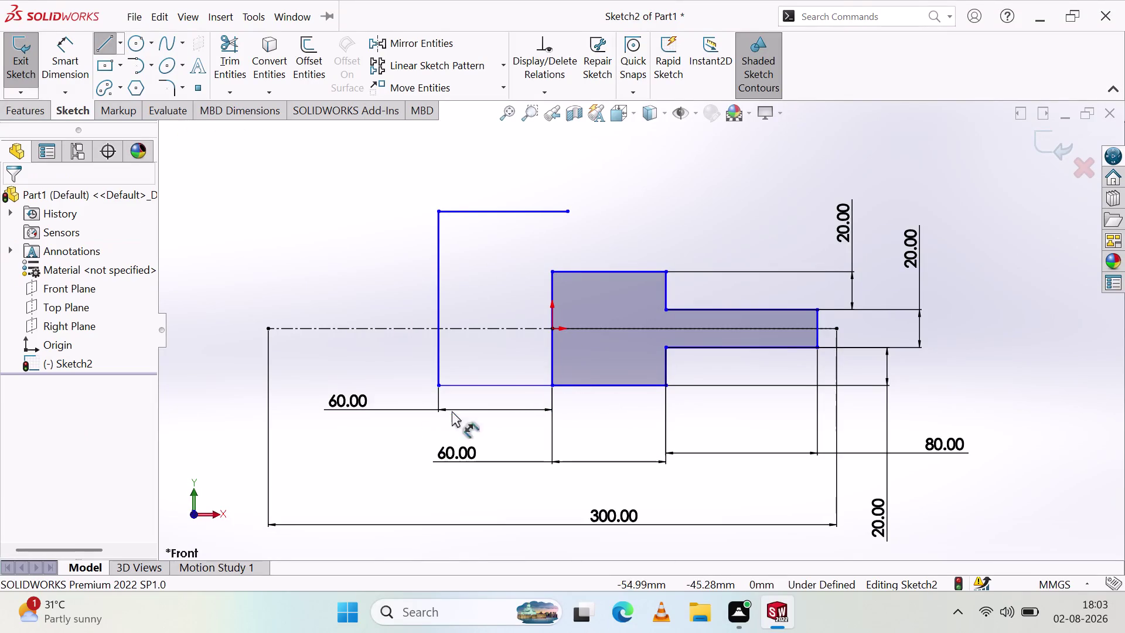
click(352, 398)
key(Delete)
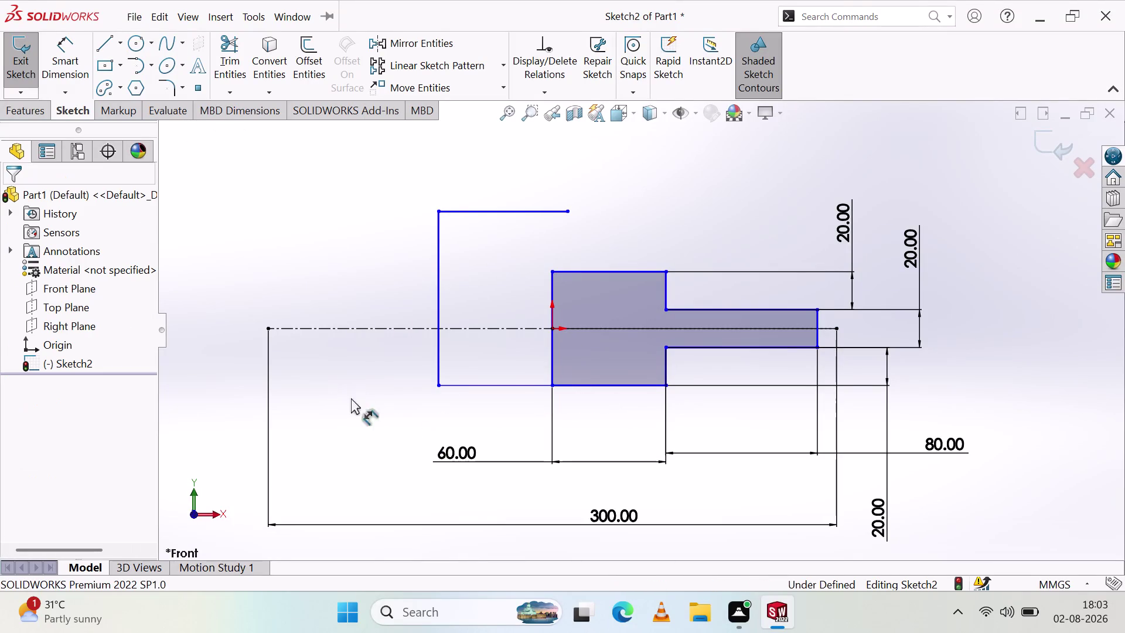
click(471, 385)
key(Delete)
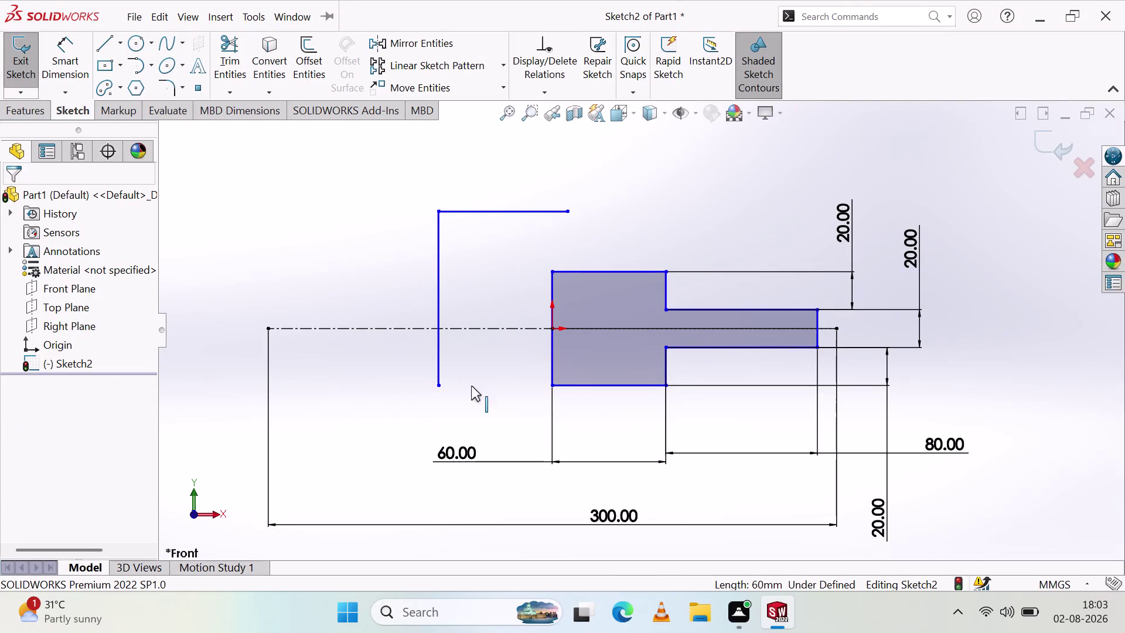
click(105, 45)
click(552, 273)
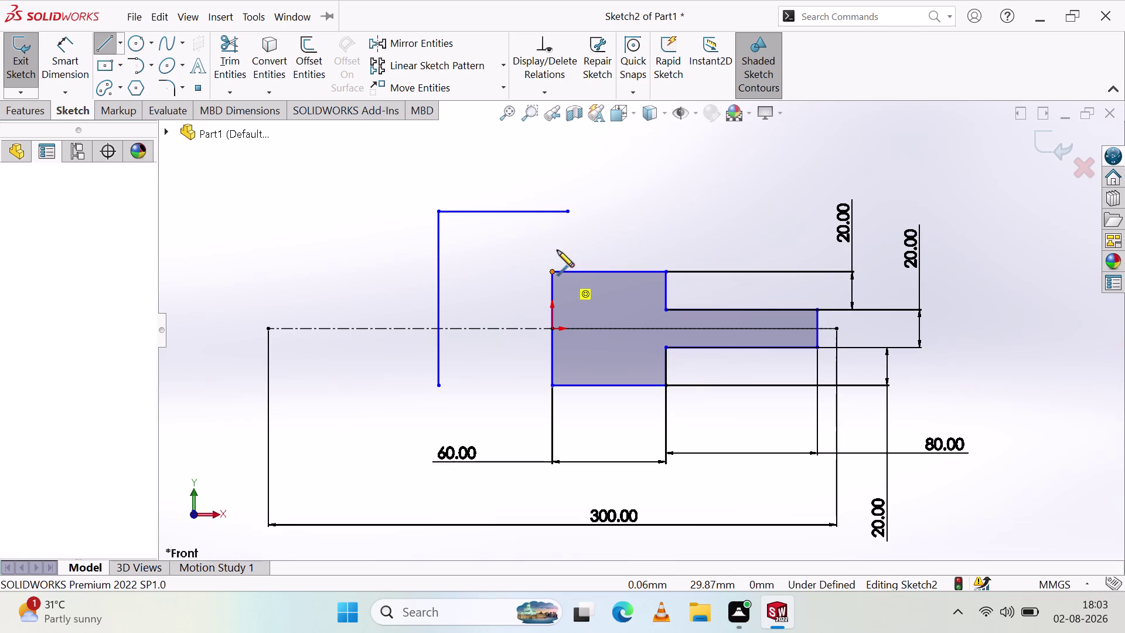
Draw a 20 mm vertical line up from the wide step's top corner and delete the stray short line.
click(553, 176)
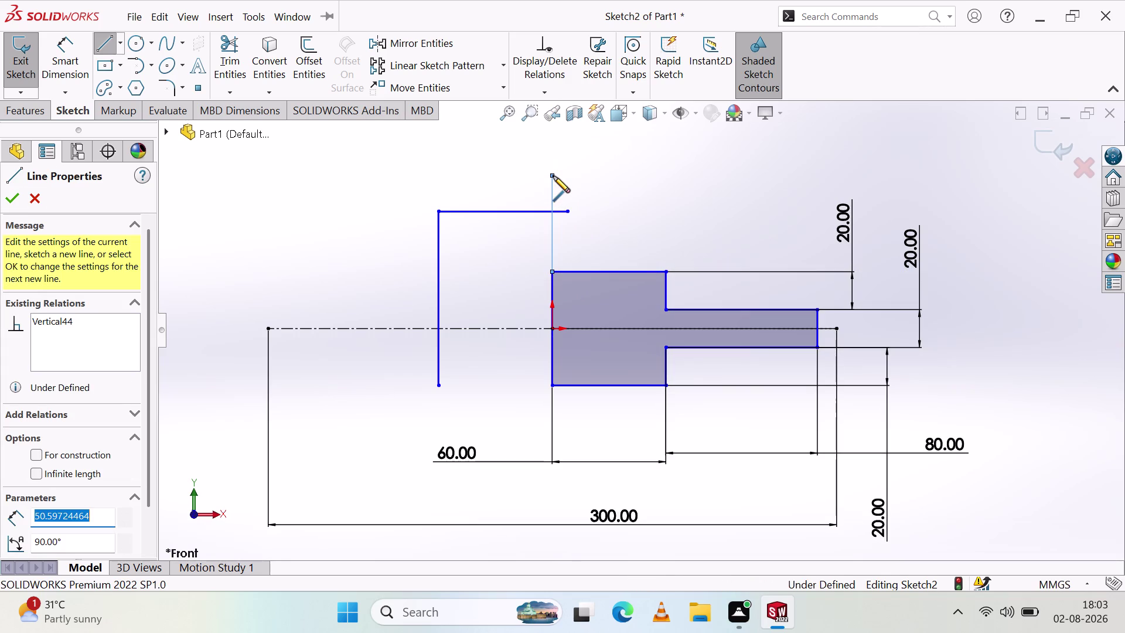
key(Escape)
click(75, 59)
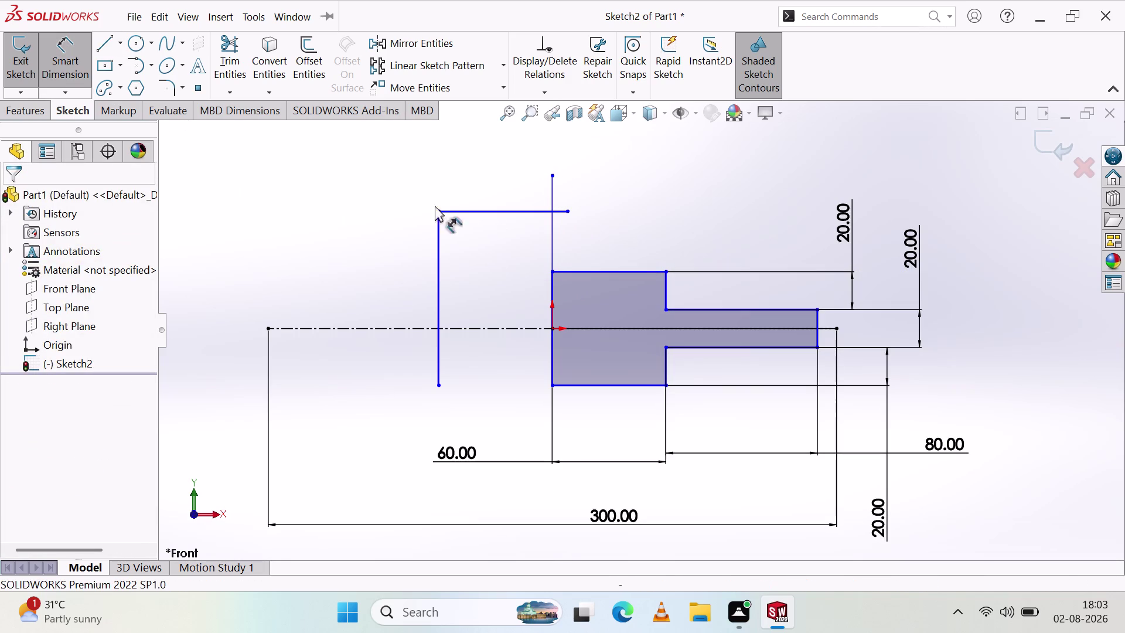
click(552, 248)
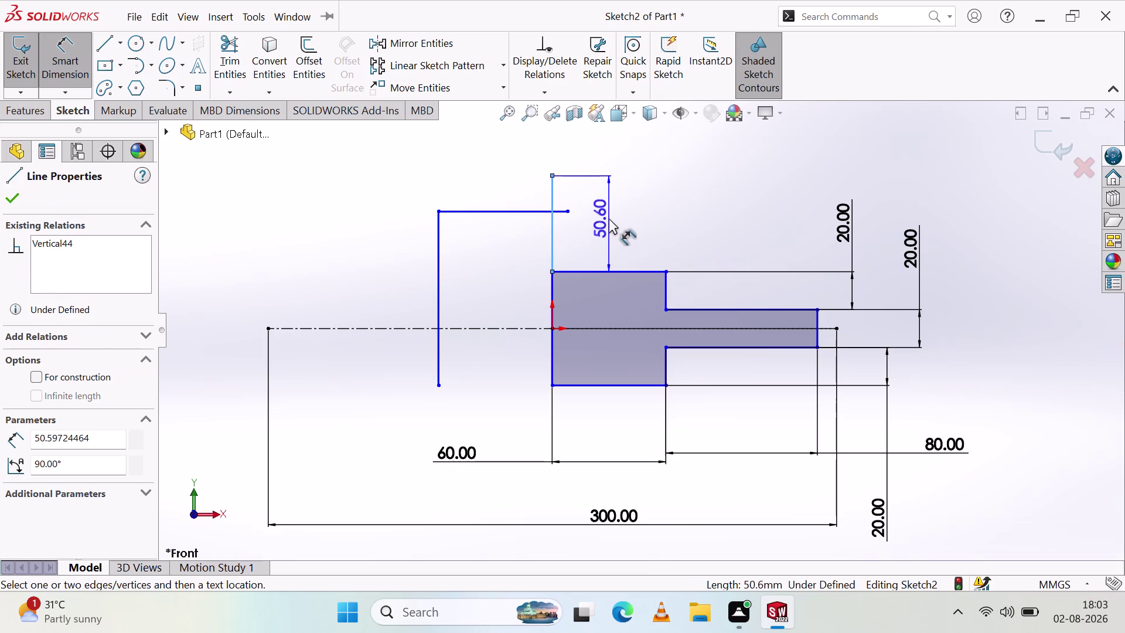
click(609, 218)
text(20)
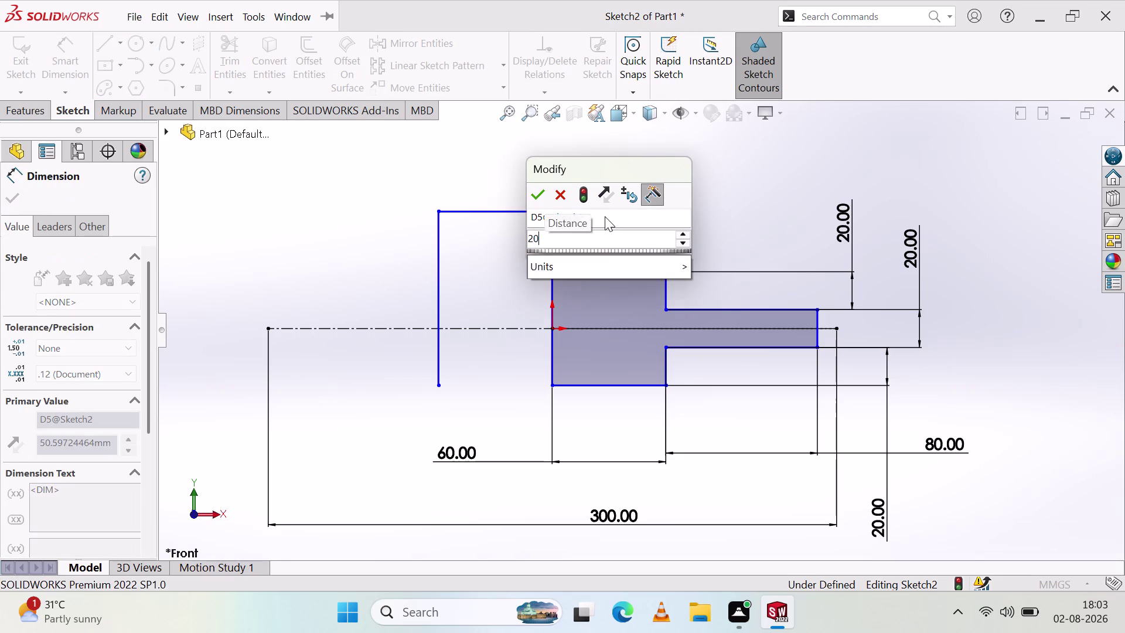
key(Return)
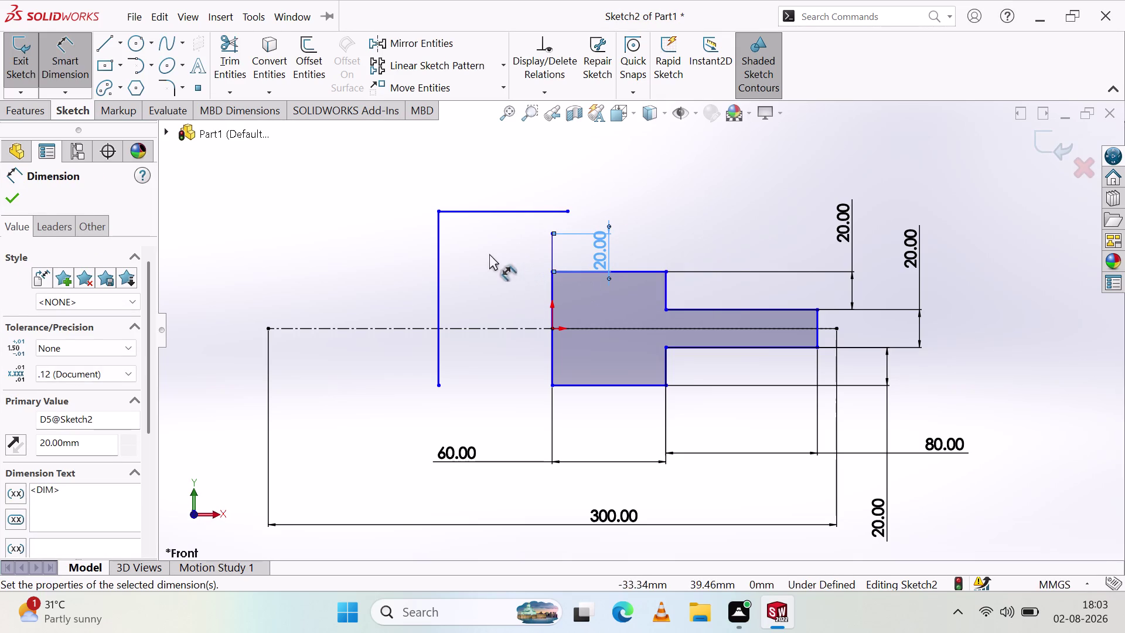
click(490, 254)
drag(595, 243, 665, 192)
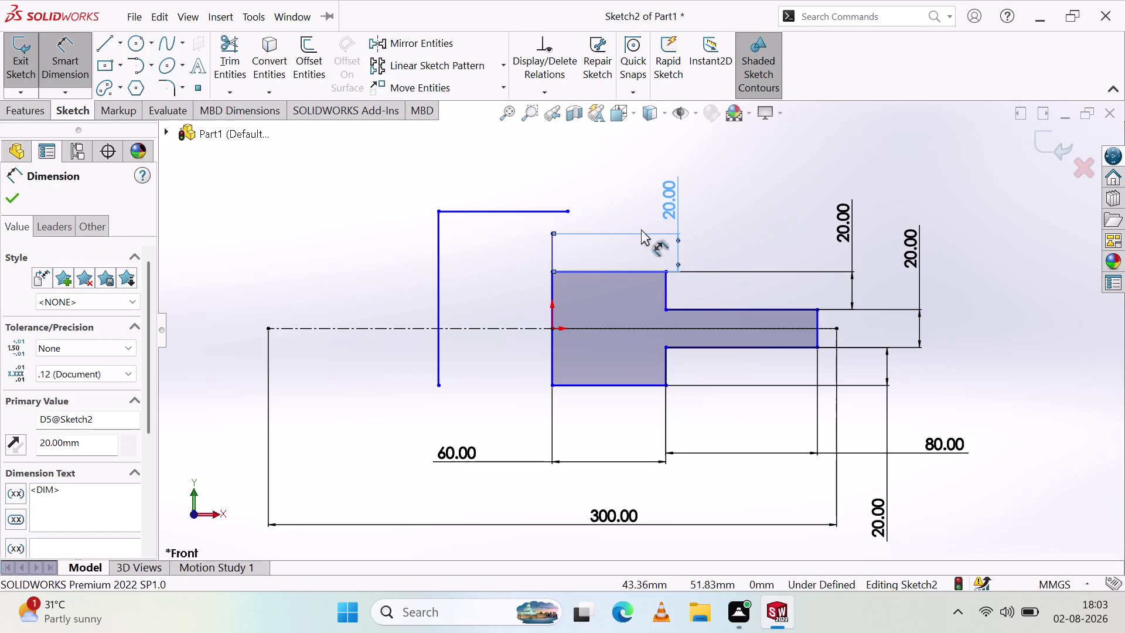
click(645, 228)
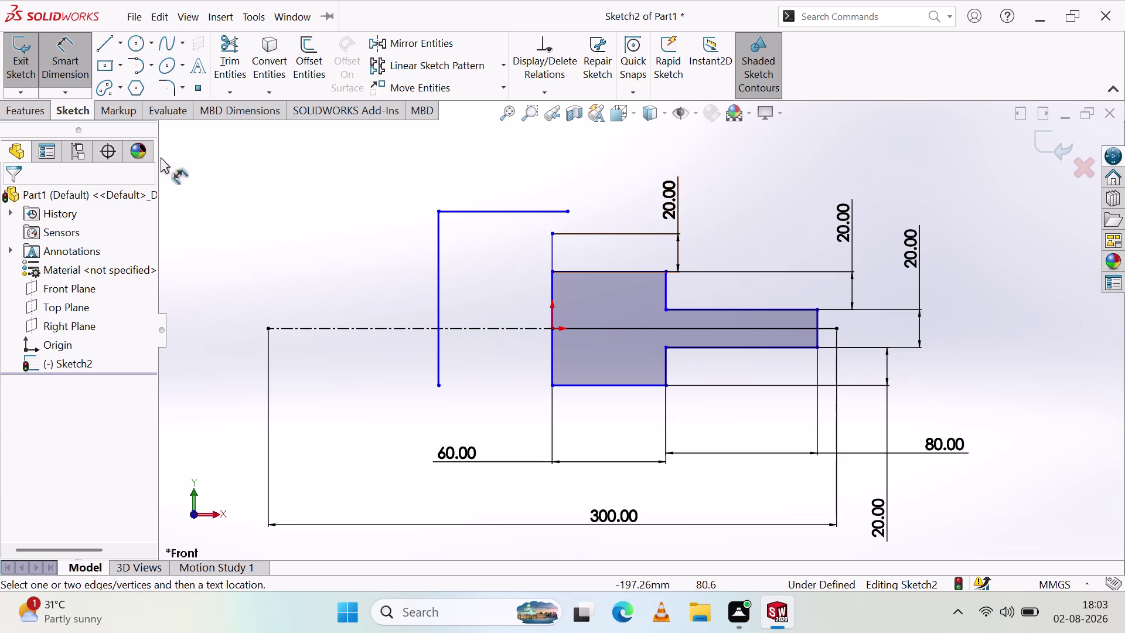
click(483, 212)
key(Delete)
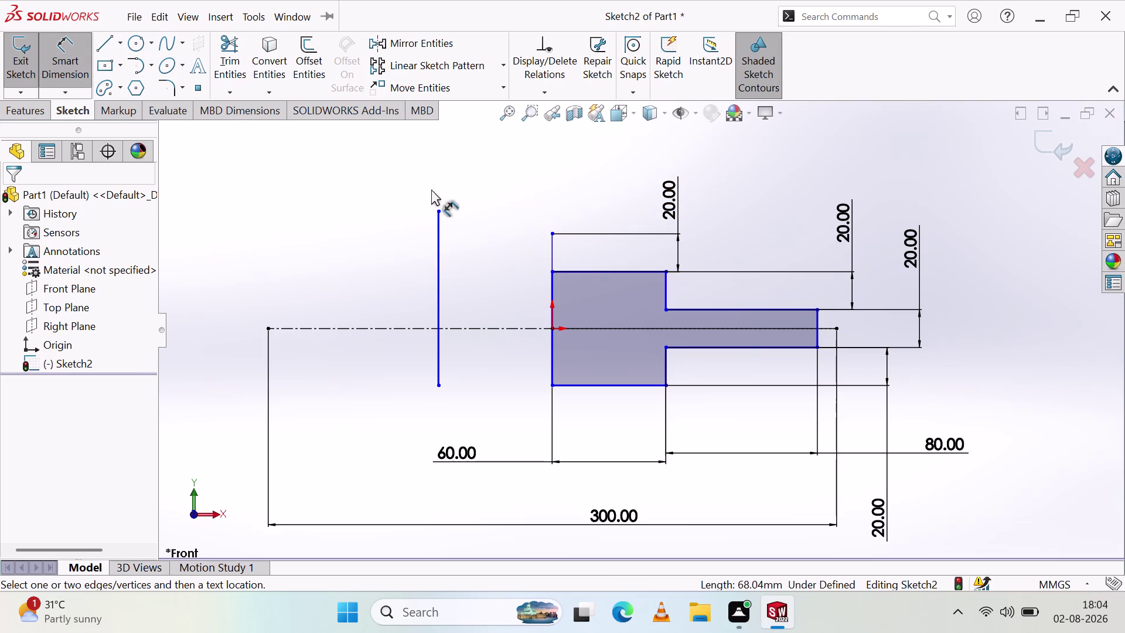
Draw a 60 mm horizontal line leftward from its top, with the dimension placed above.
click(103, 51)
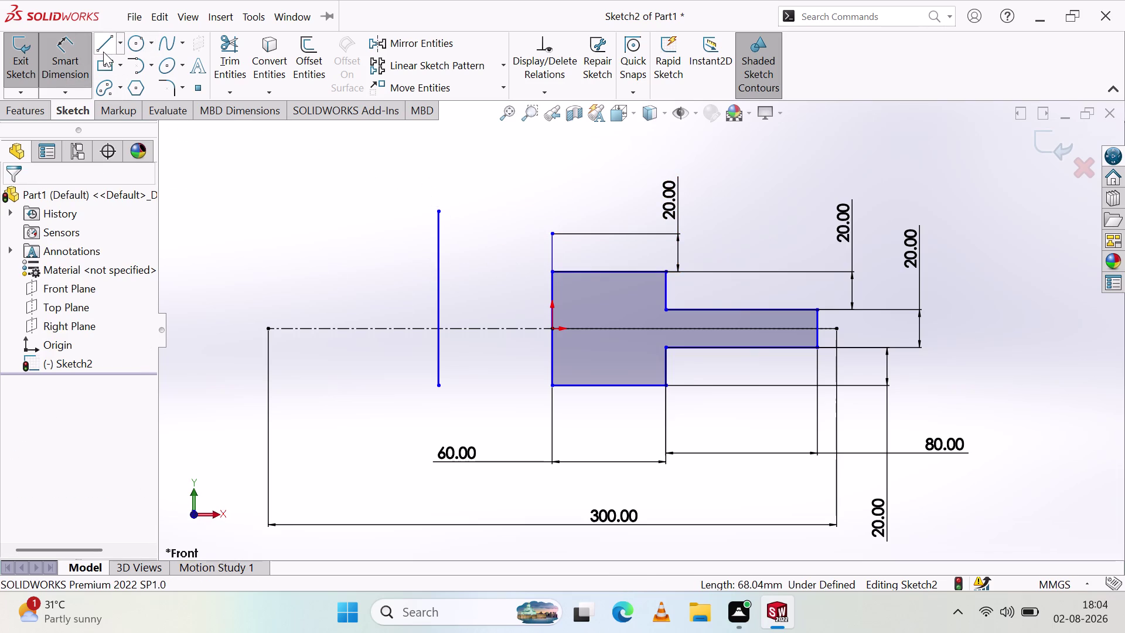
click(552, 234)
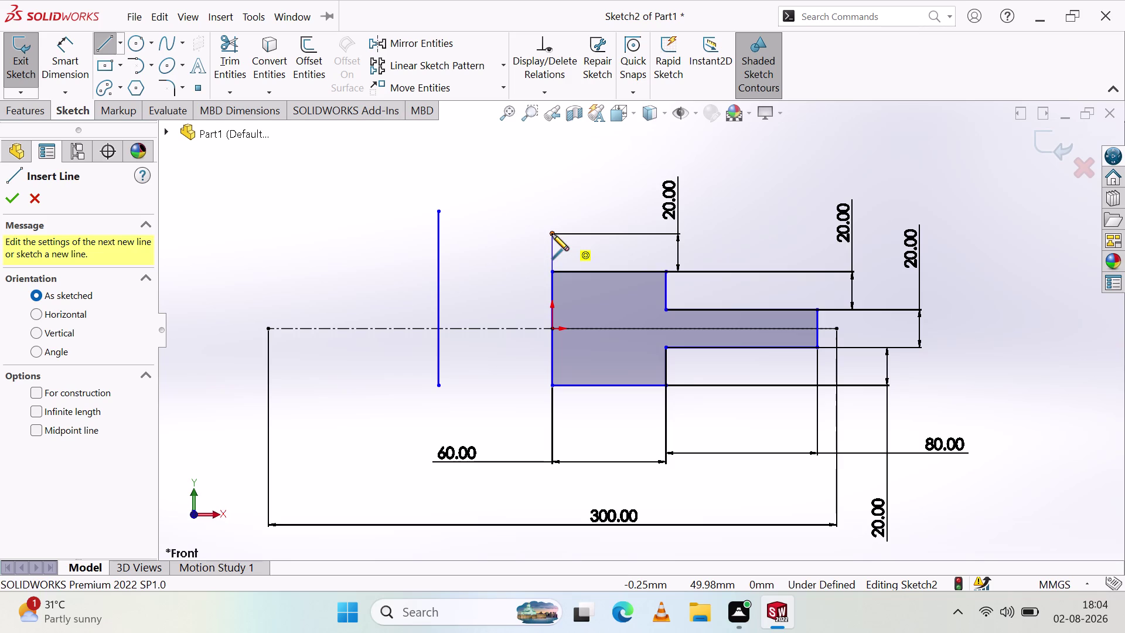
click(401, 236)
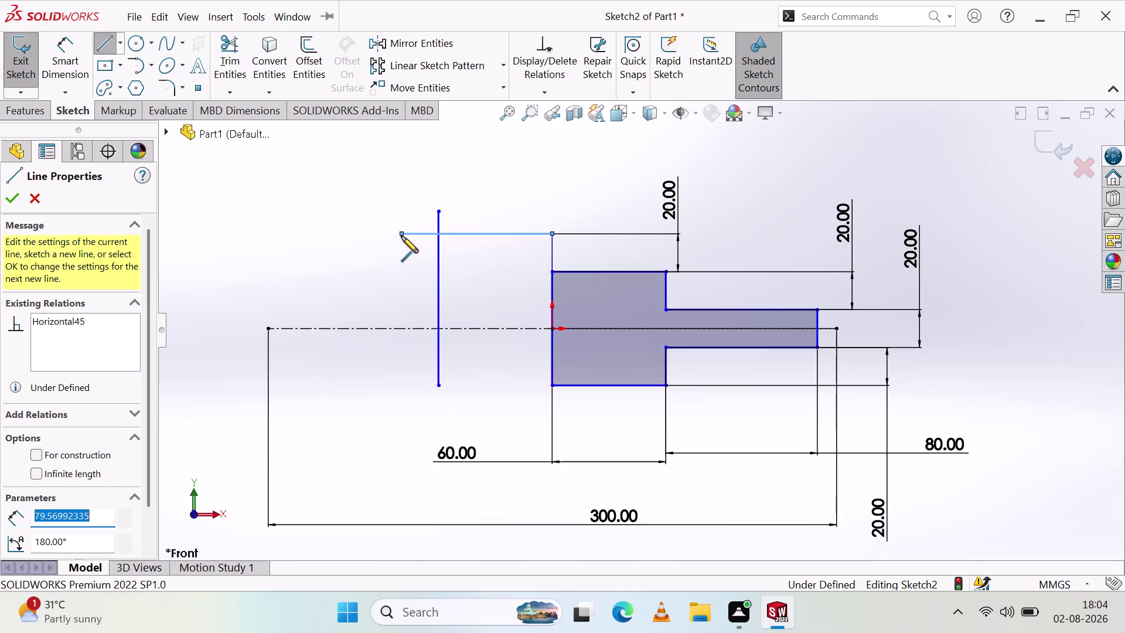
key(Escape)
click(73, 50)
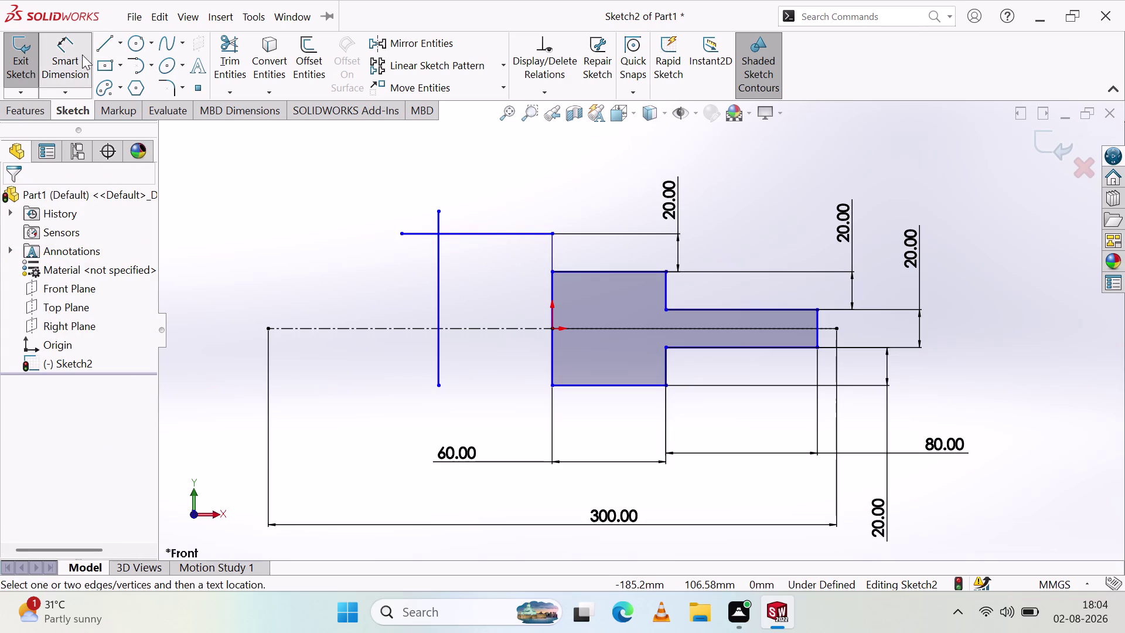
click(490, 233)
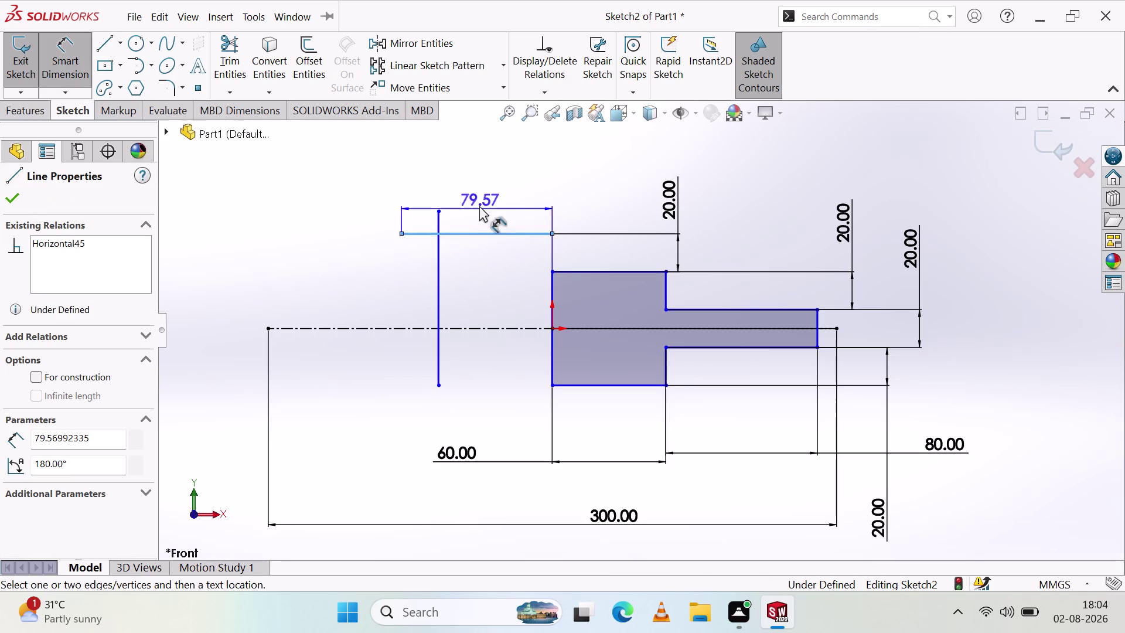
click(325, 205)
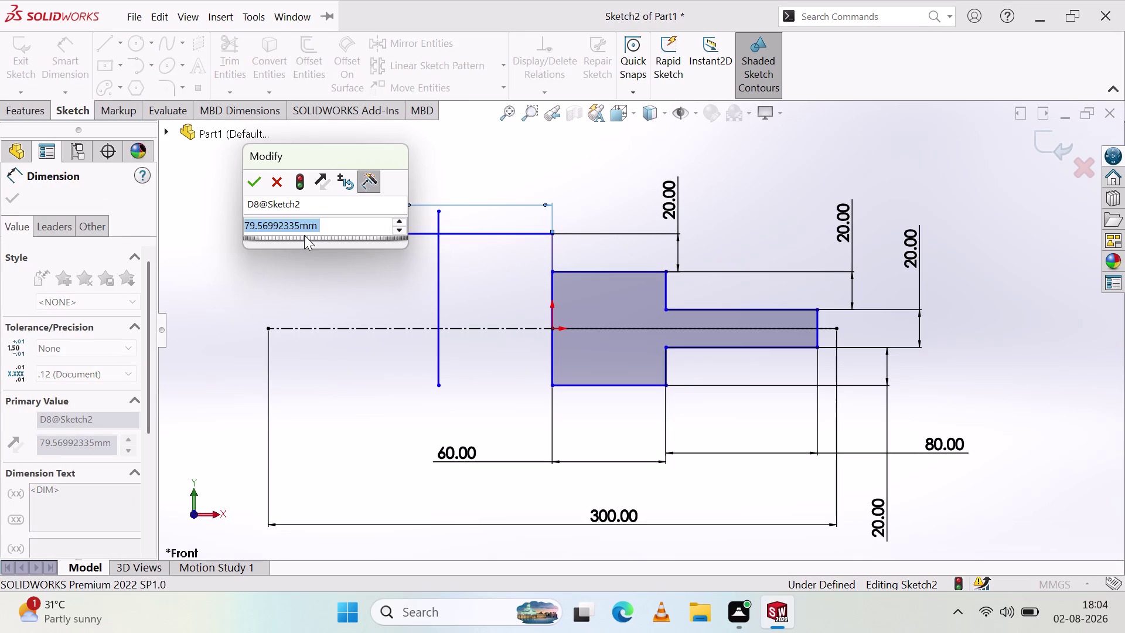
text(60)
key(Return)
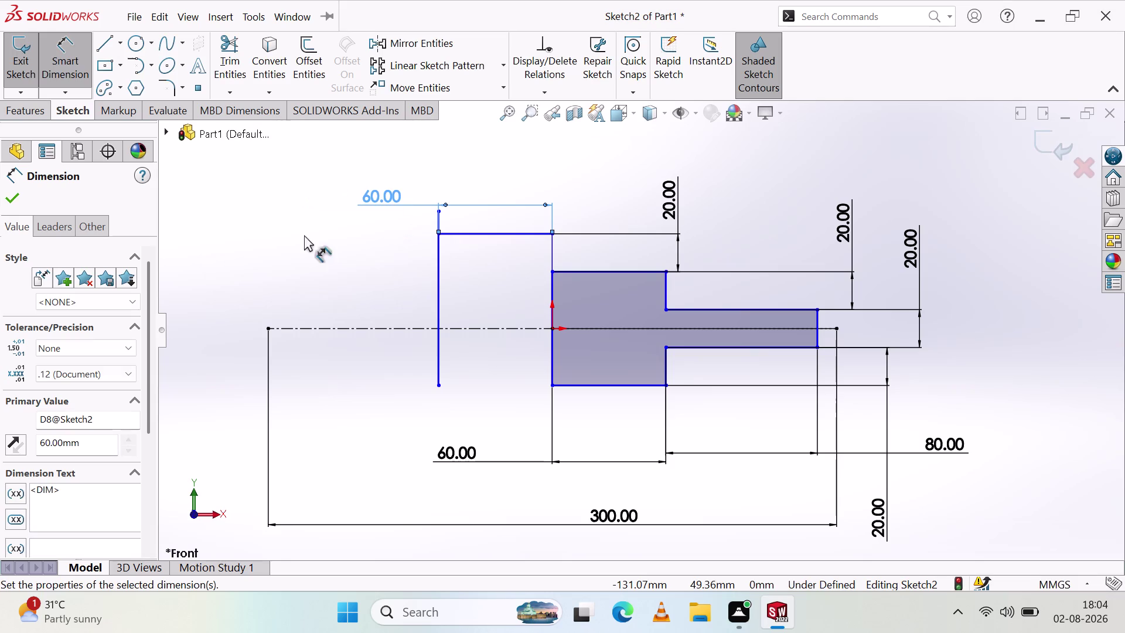
click(307, 268)
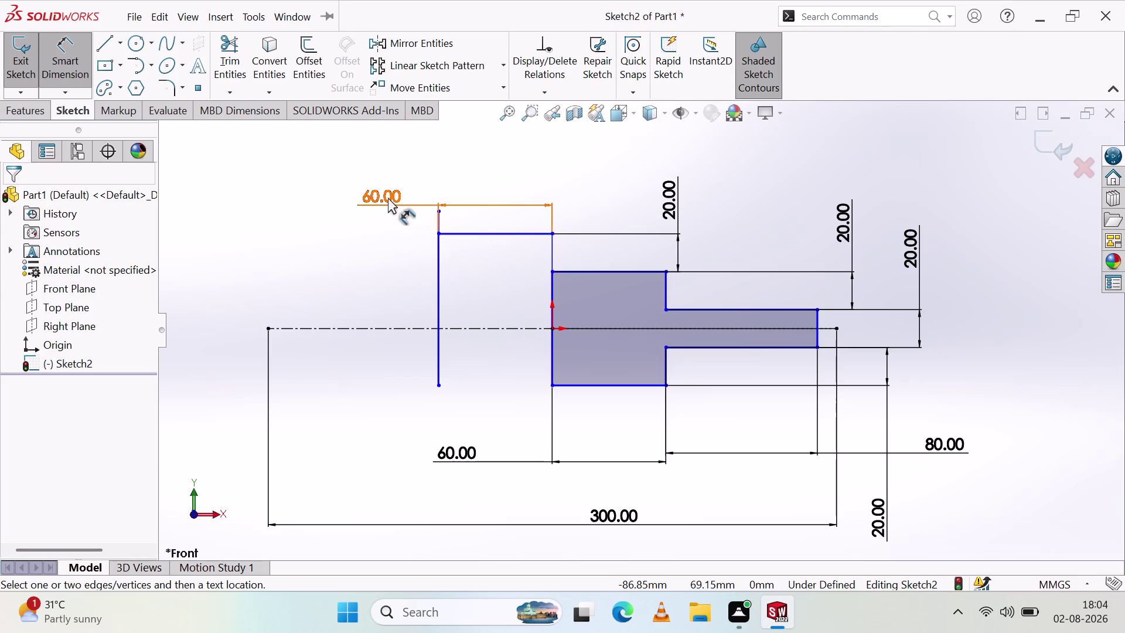
drag(388, 197, 598, 193)
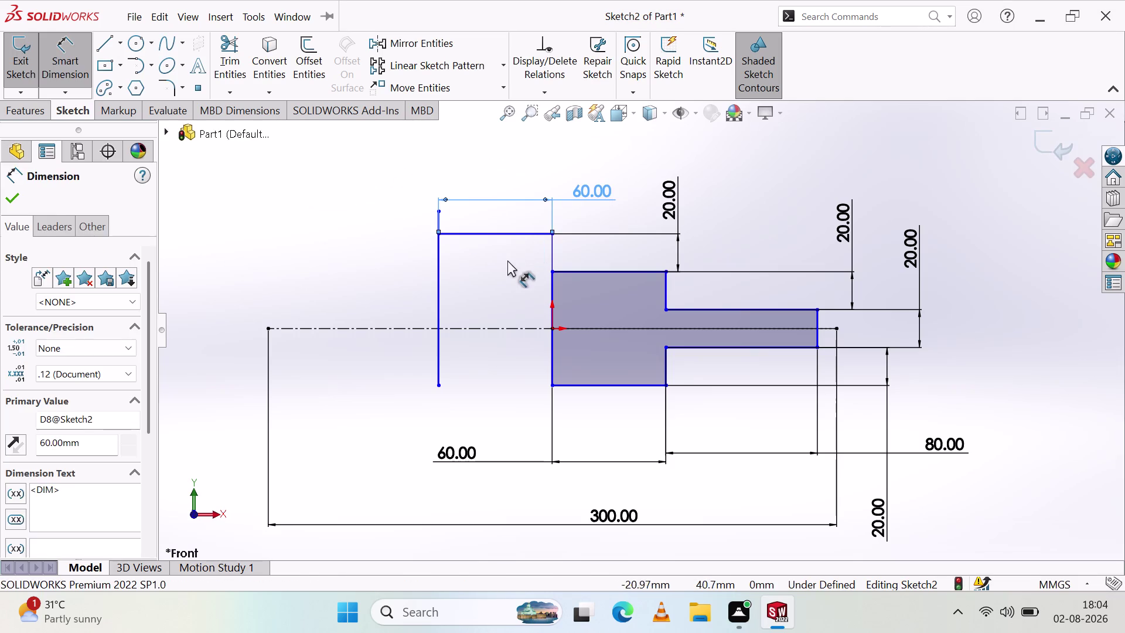
click(504, 267)
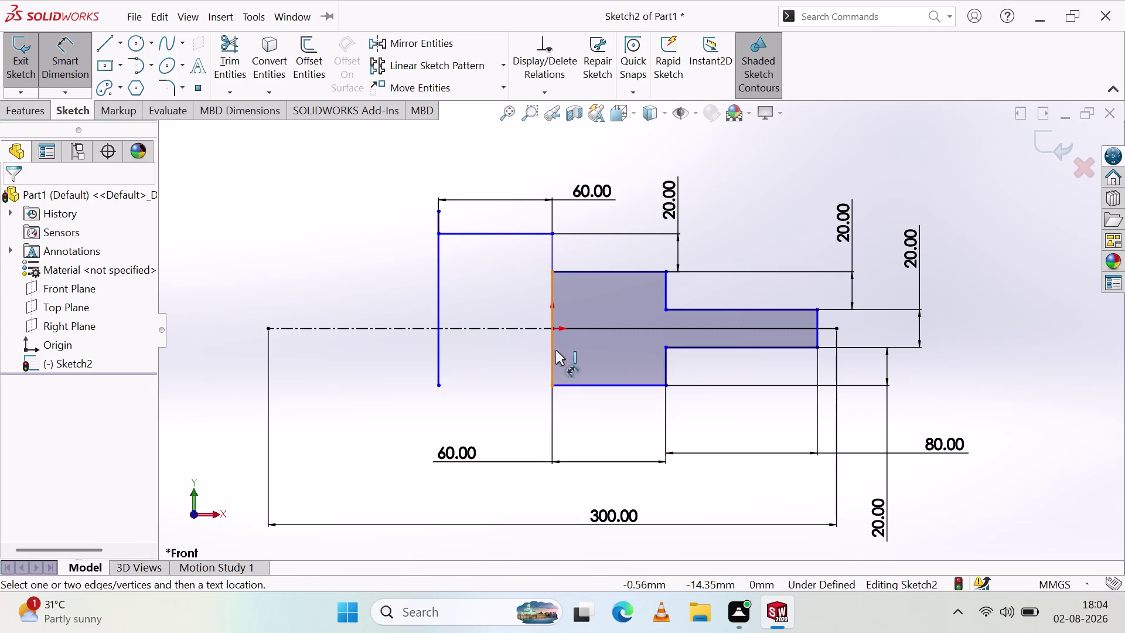
Draw a short vertical line down from the wide step's bottom corner, then a line leftward.
click(102, 46)
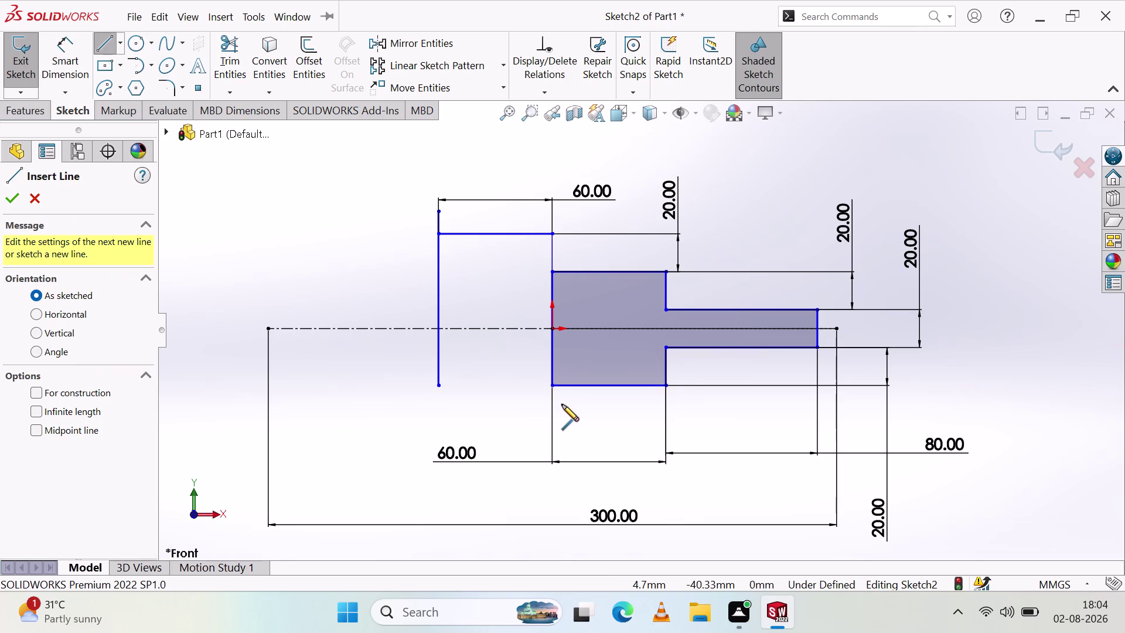
click(552, 386)
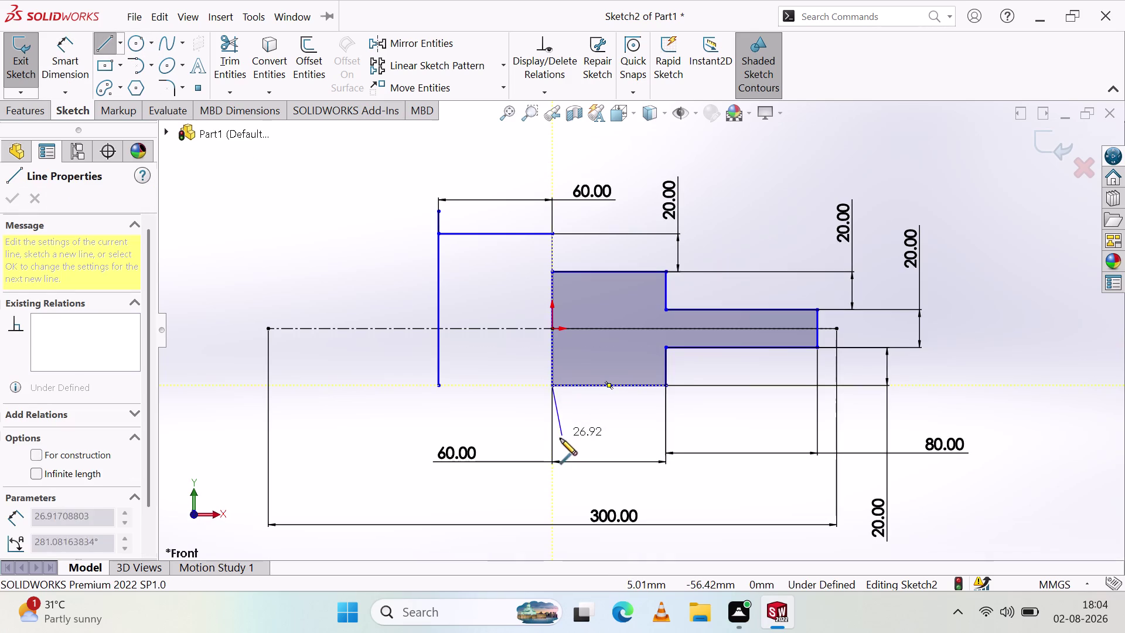
click(552, 442)
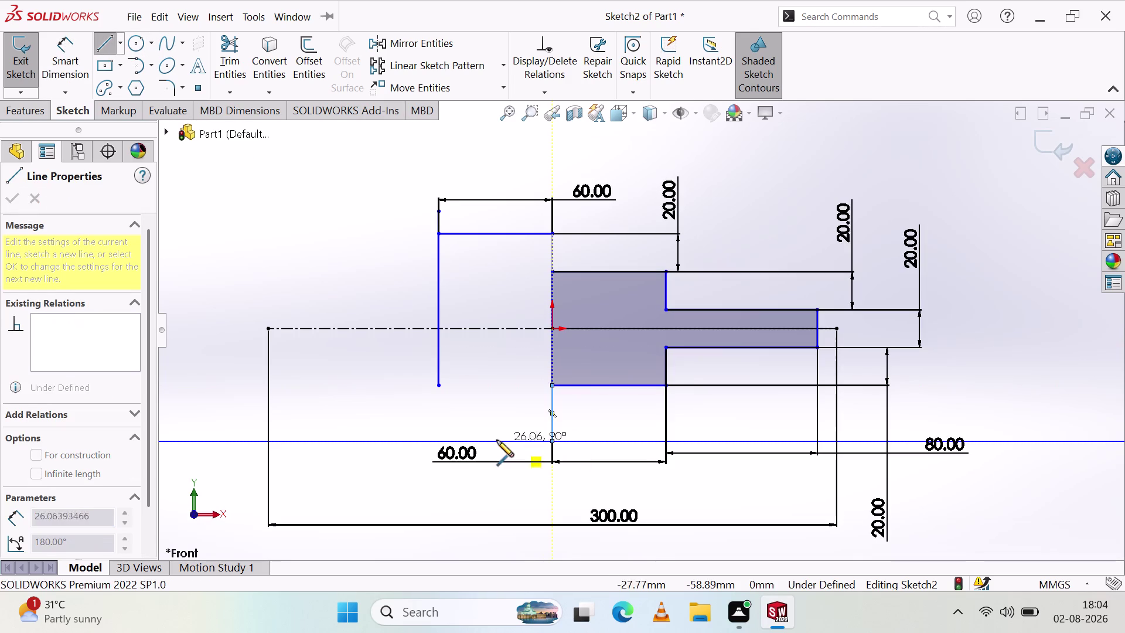
click(404, 442)
key(Escape)
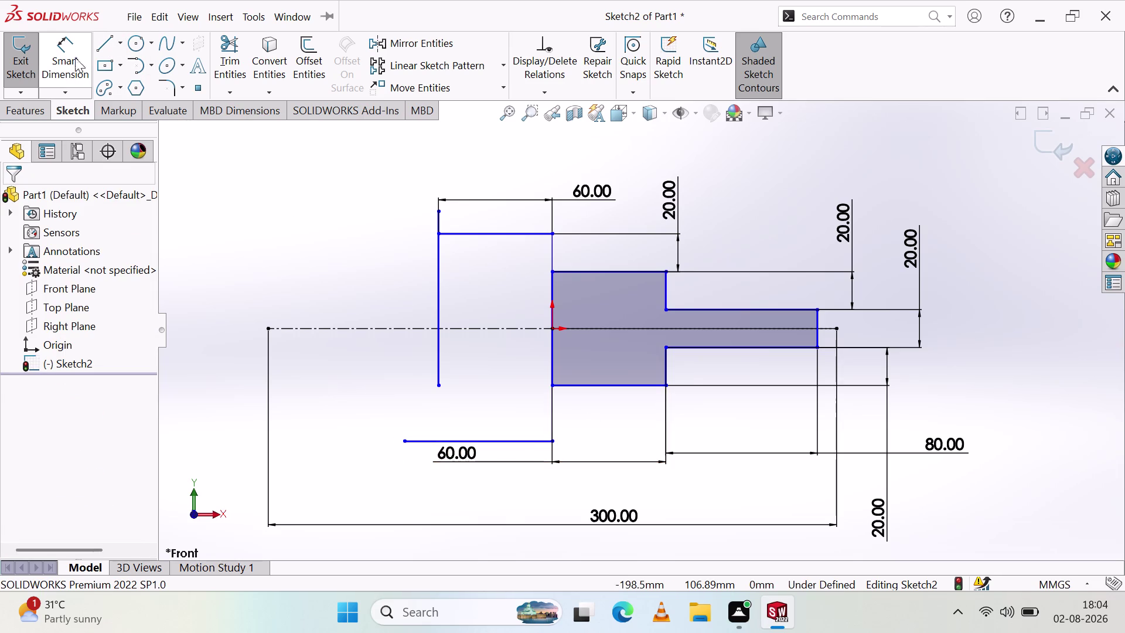
Dimension the short vertical line below the step as 20 mm.
click(71, 61)
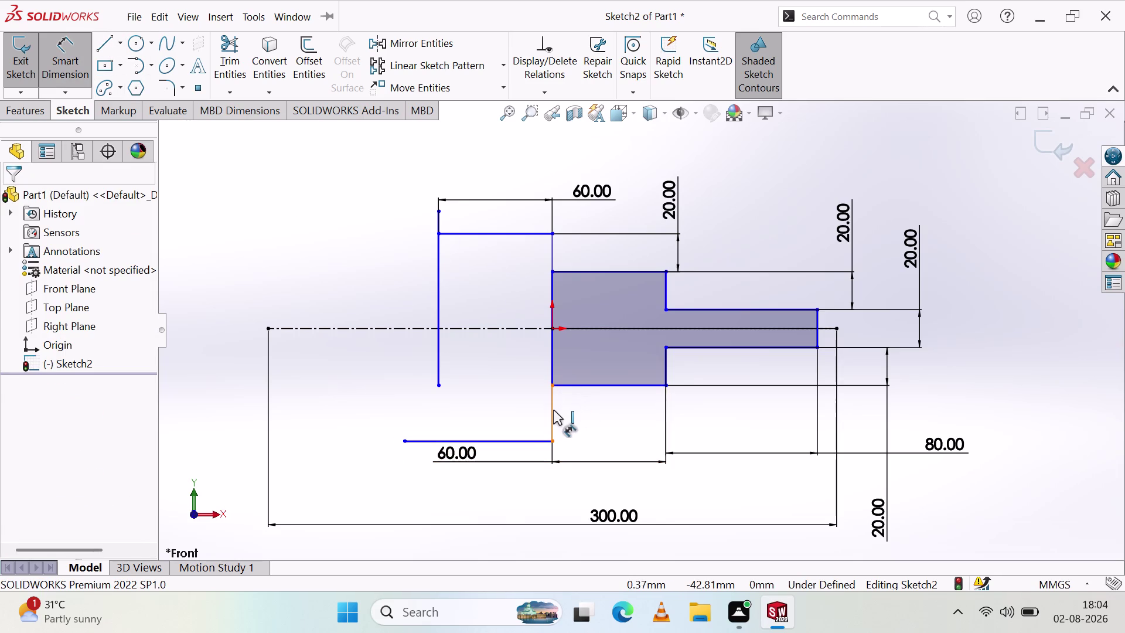
click(553, 409)
click(580, 418)
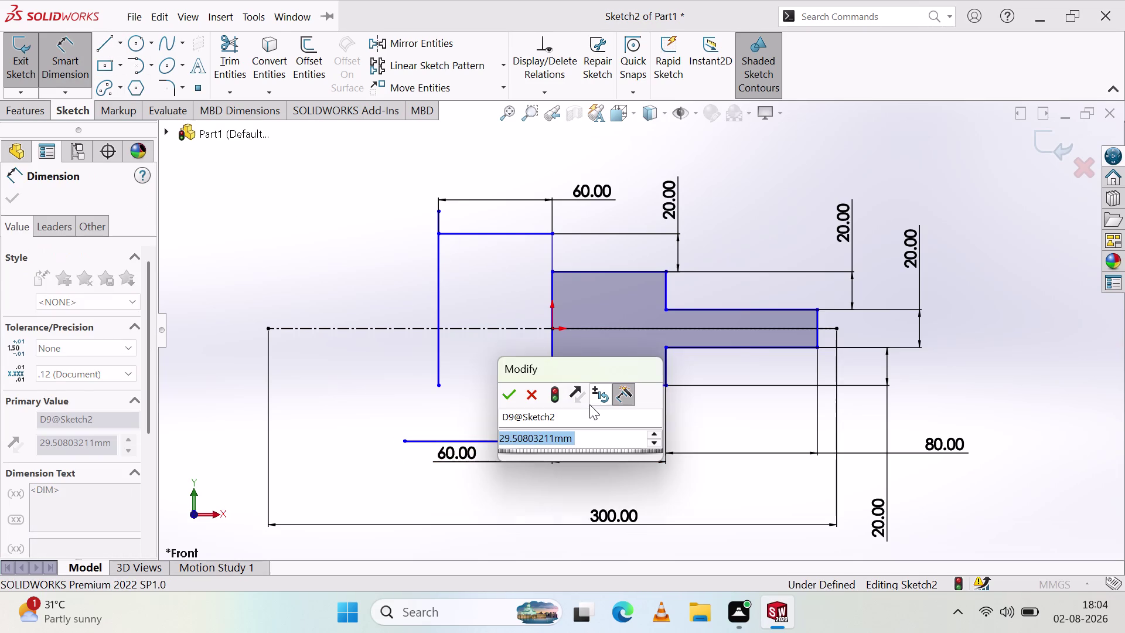
text(20)
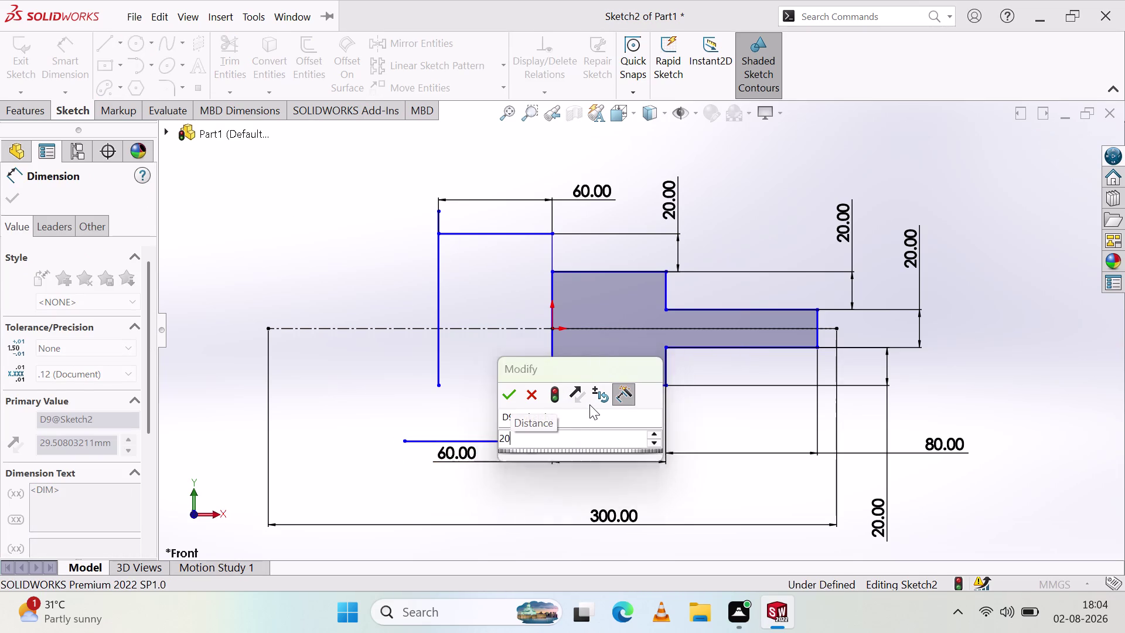
key(Return)
Dimension the lower horizontal line as 60 mm and delete a selected sketch item.
click(595, 443)
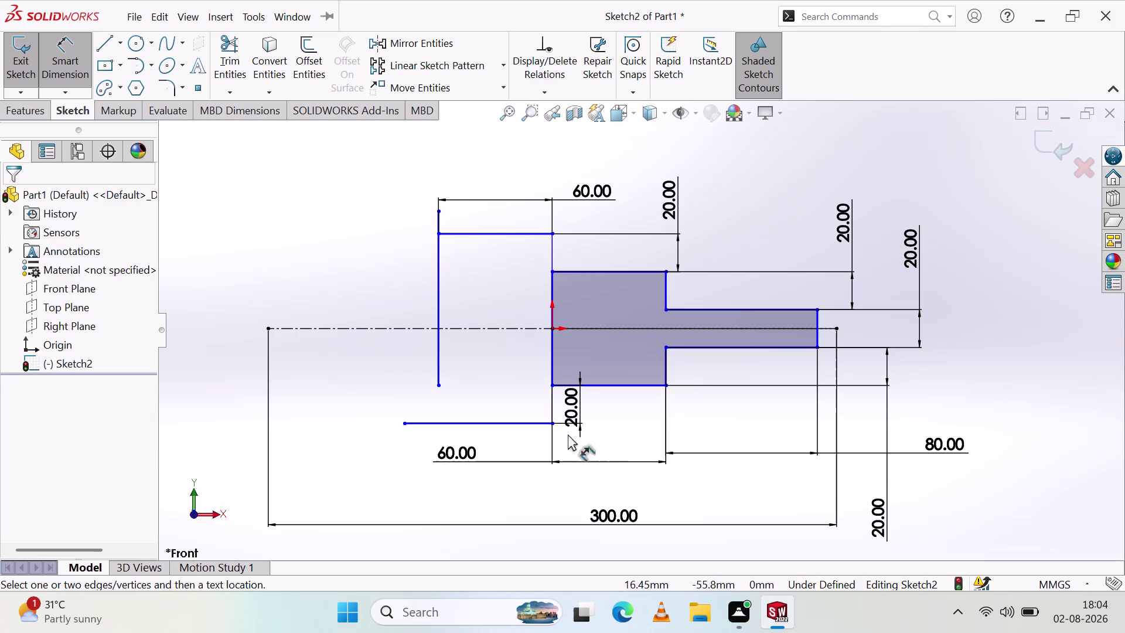
click(510, 425)
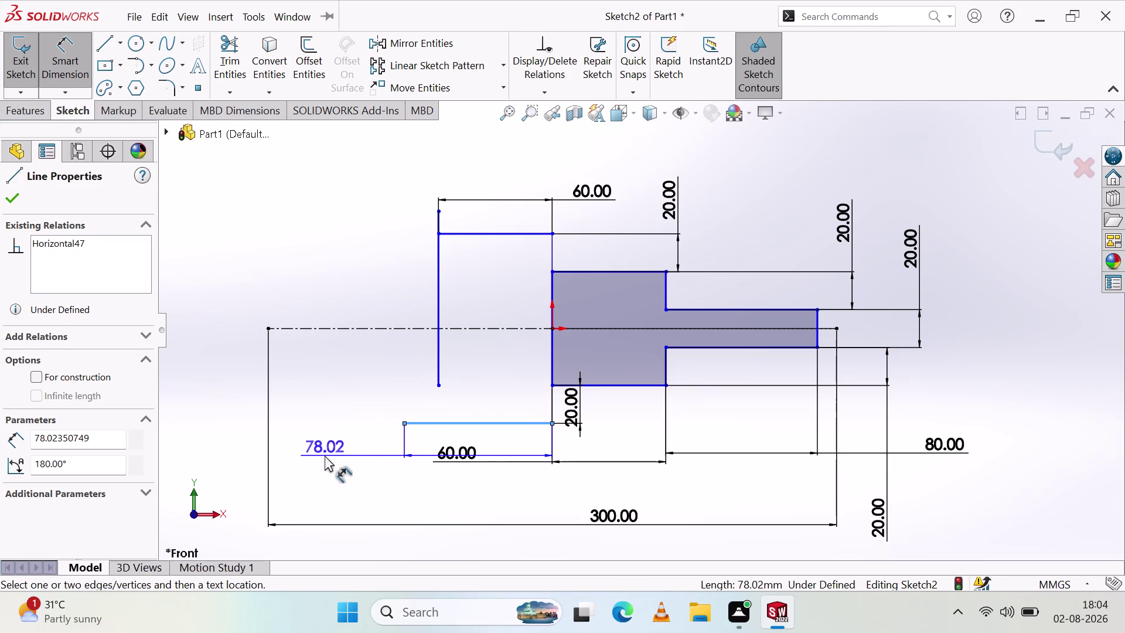
click(326, 432)
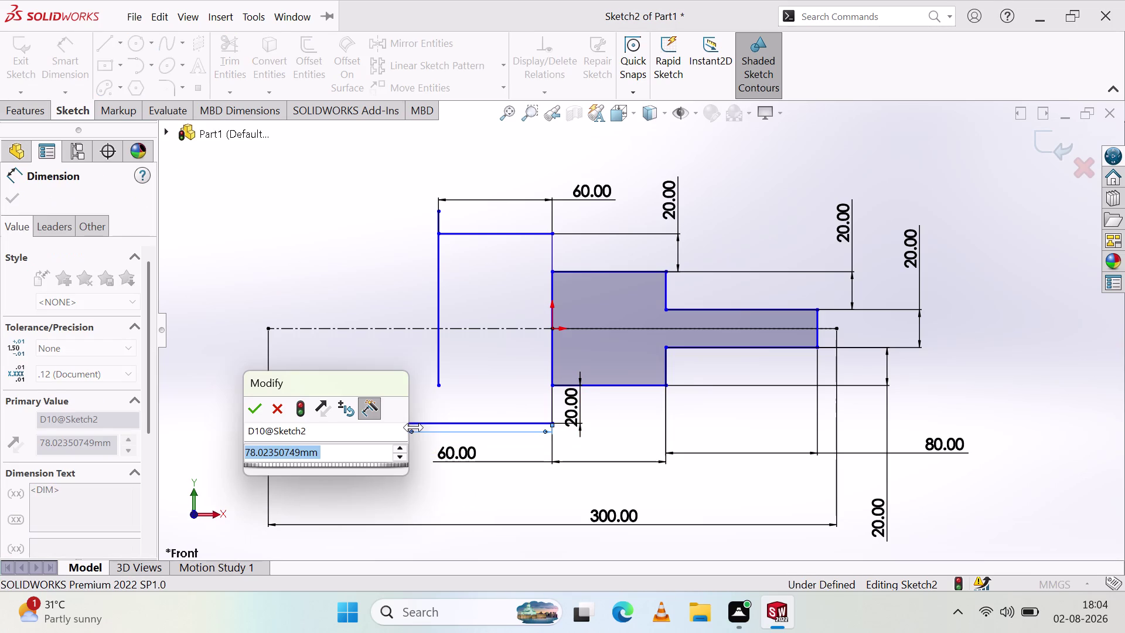
text(60)
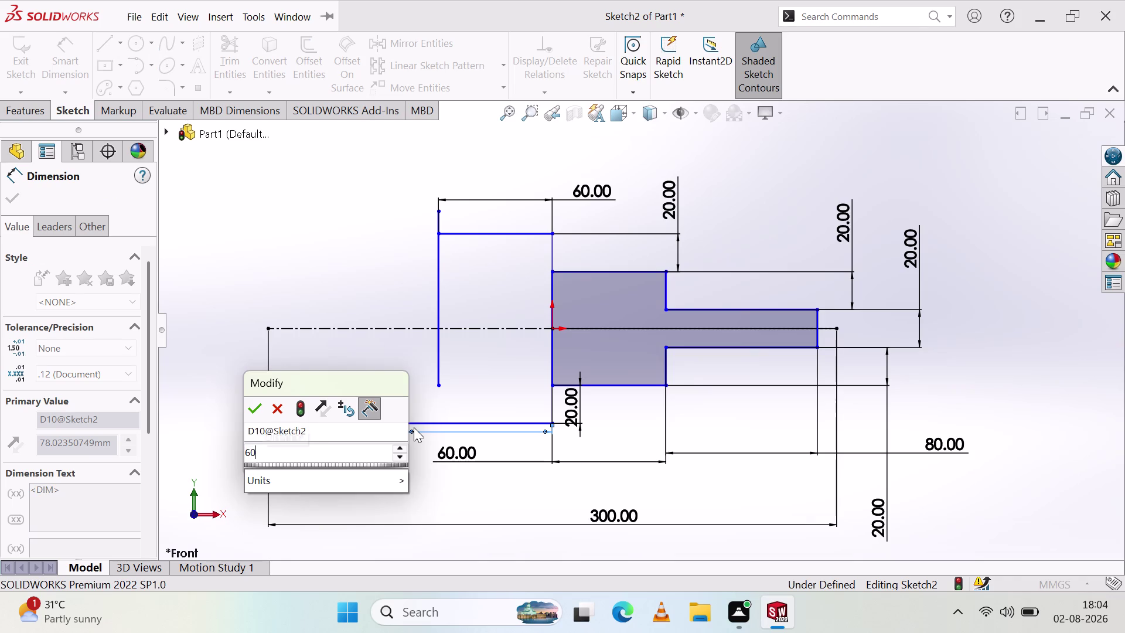
key(Return)
click(368, 470)
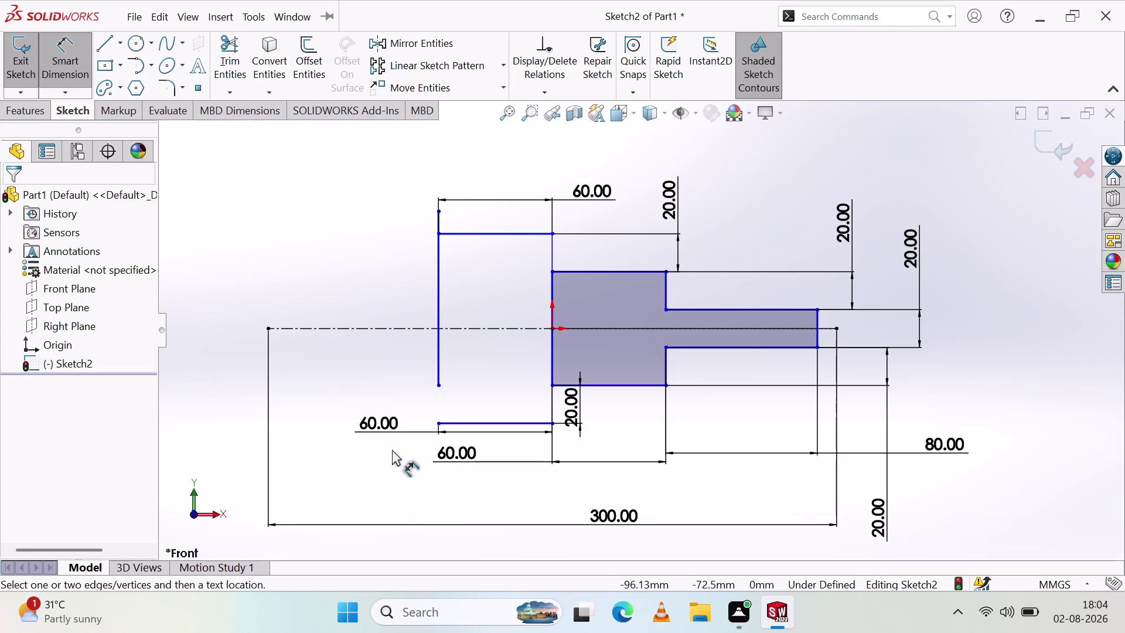
click(455, 450)
key(Delete)
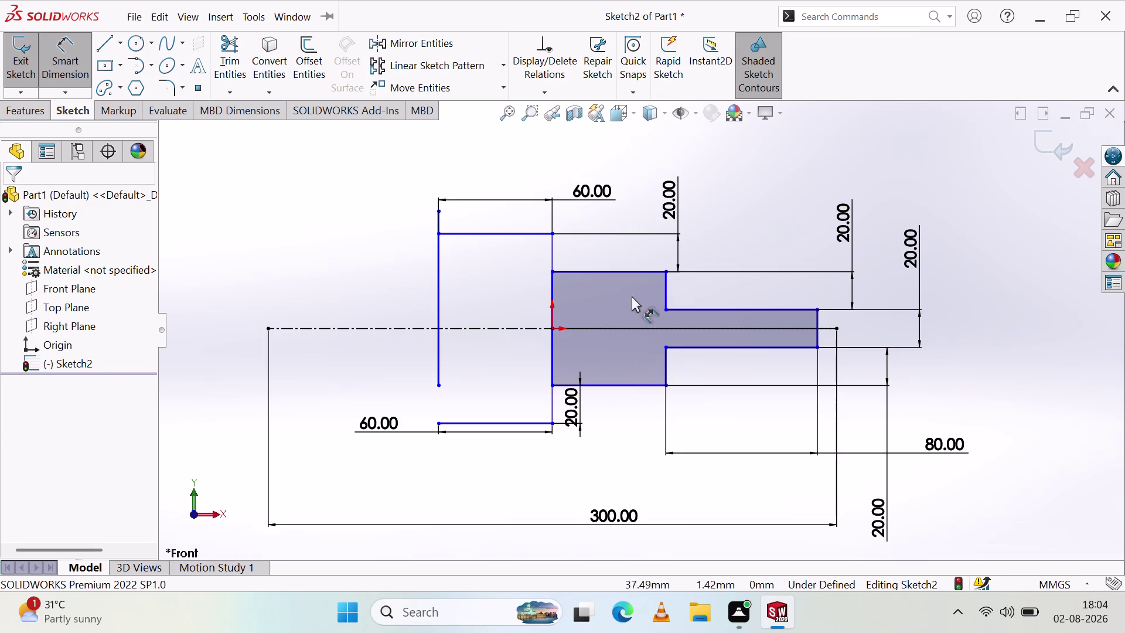
Dimension the large step's bottom edge as 40 mm, placed below the sketch.
click(608, 384)
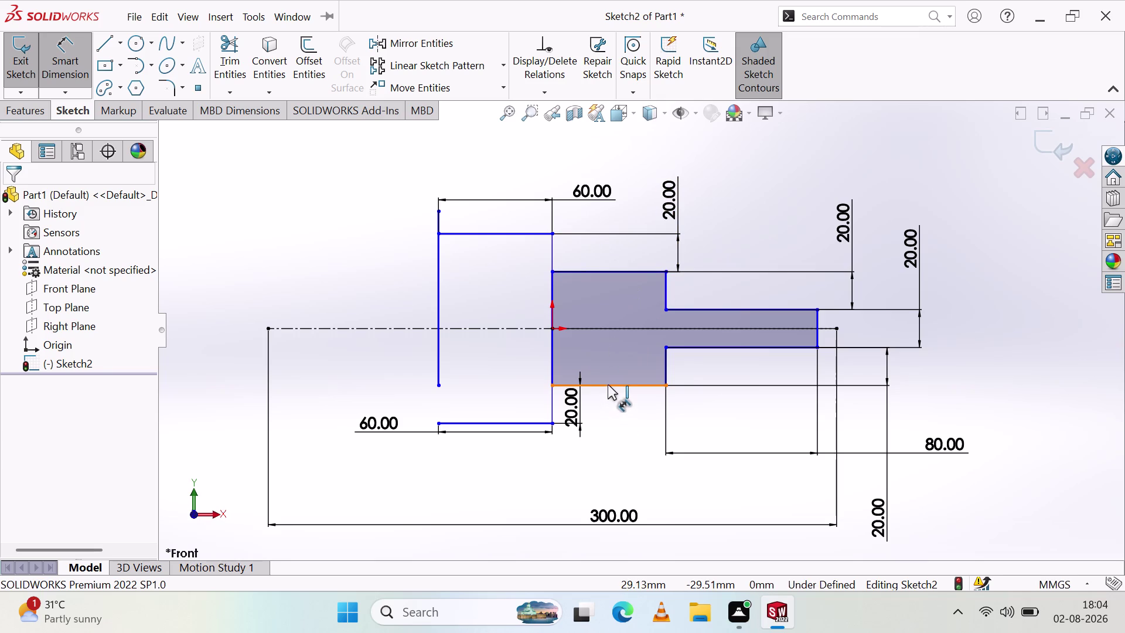
click(567, 474)
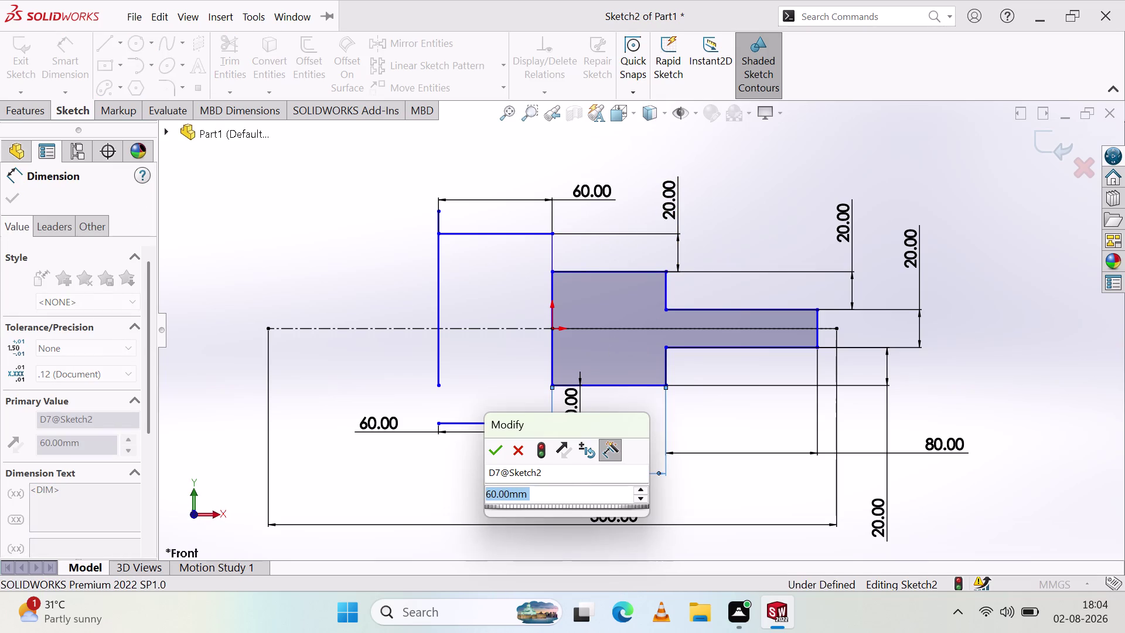
text(40)
key(Return)
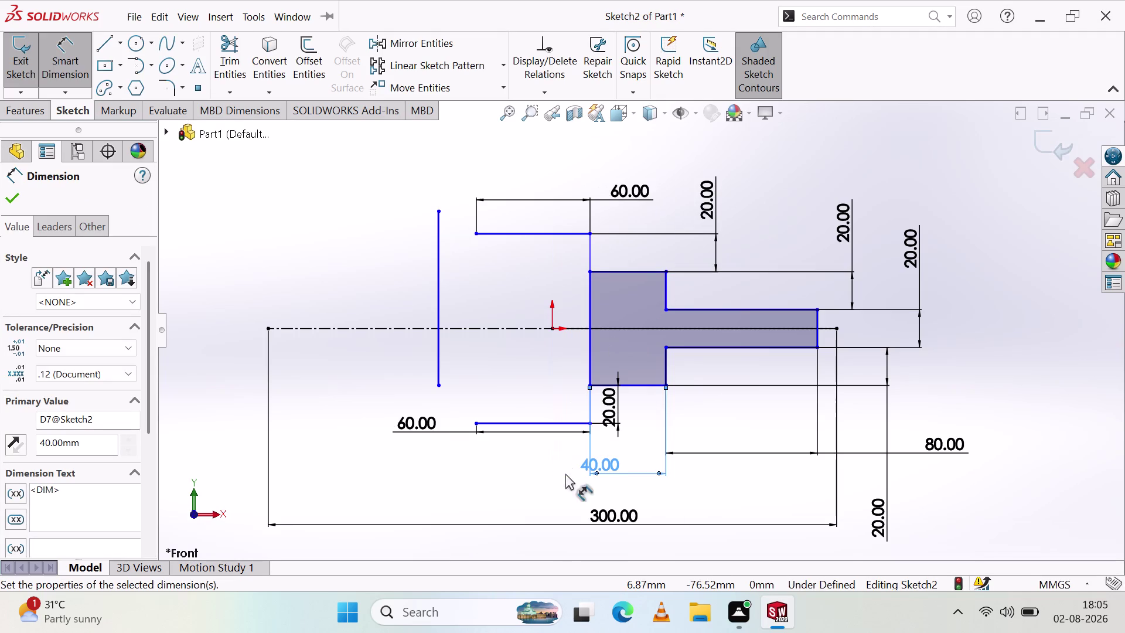
click(521, 481)
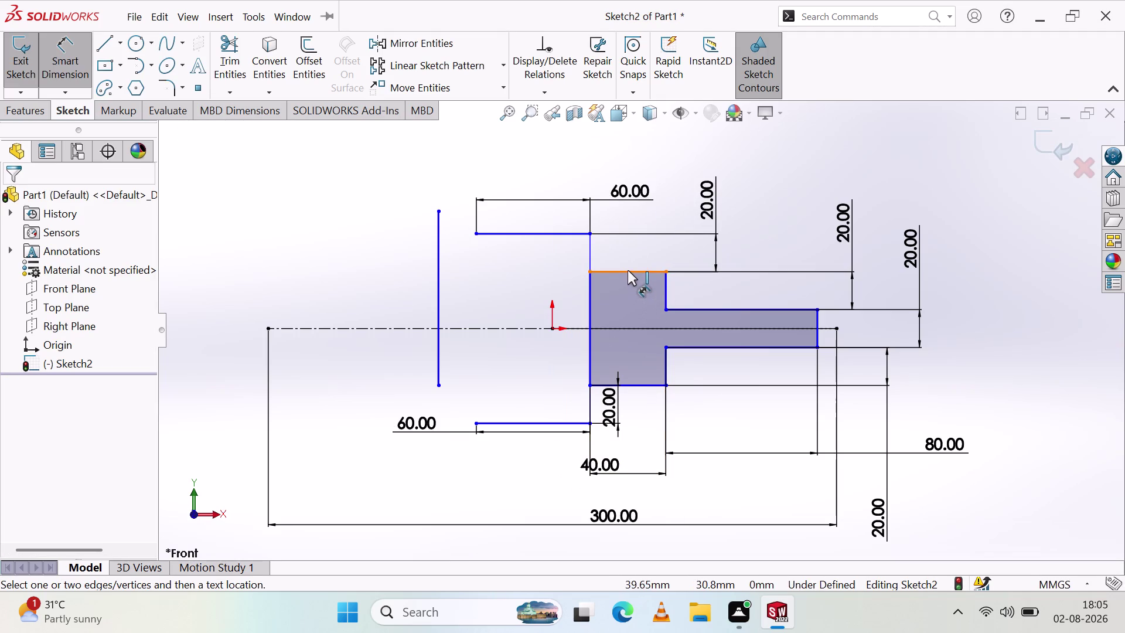
Cancel the pending dimension and delete the stray vertical line at the far left.
click(628, 270)
key(Escape)
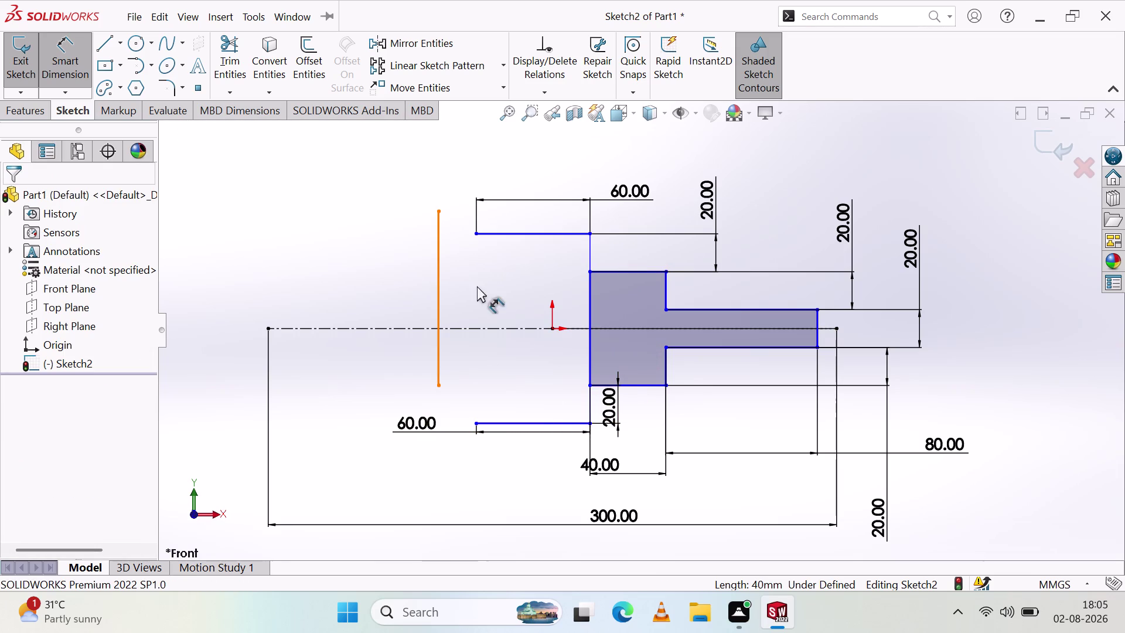
key(Escape)
key(Escape)
click(436, 275)
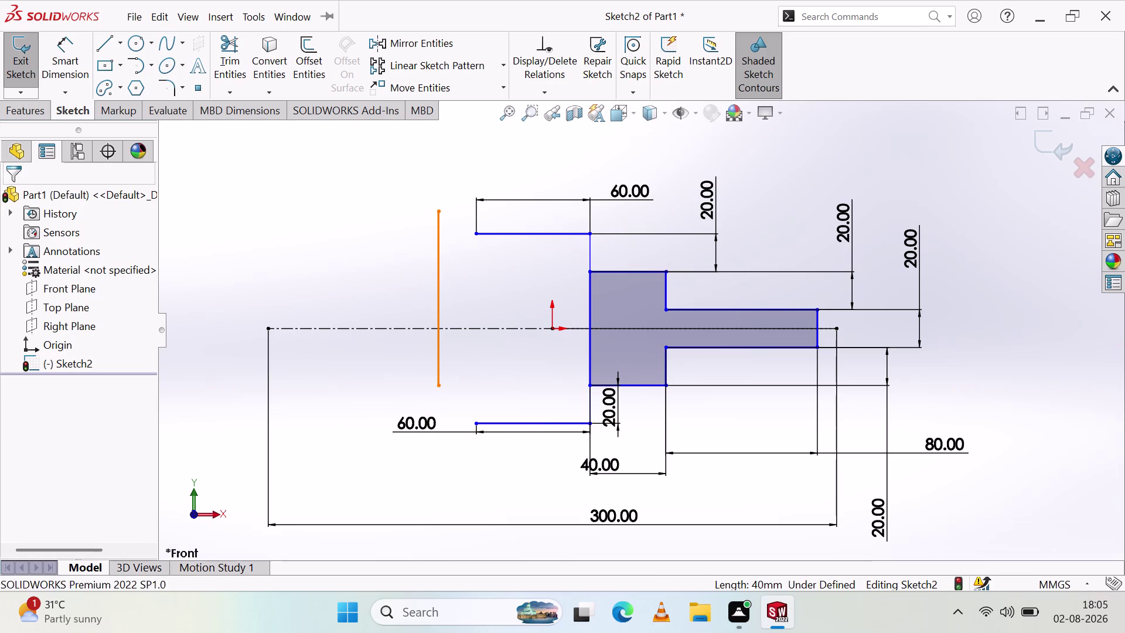
key(Delete)
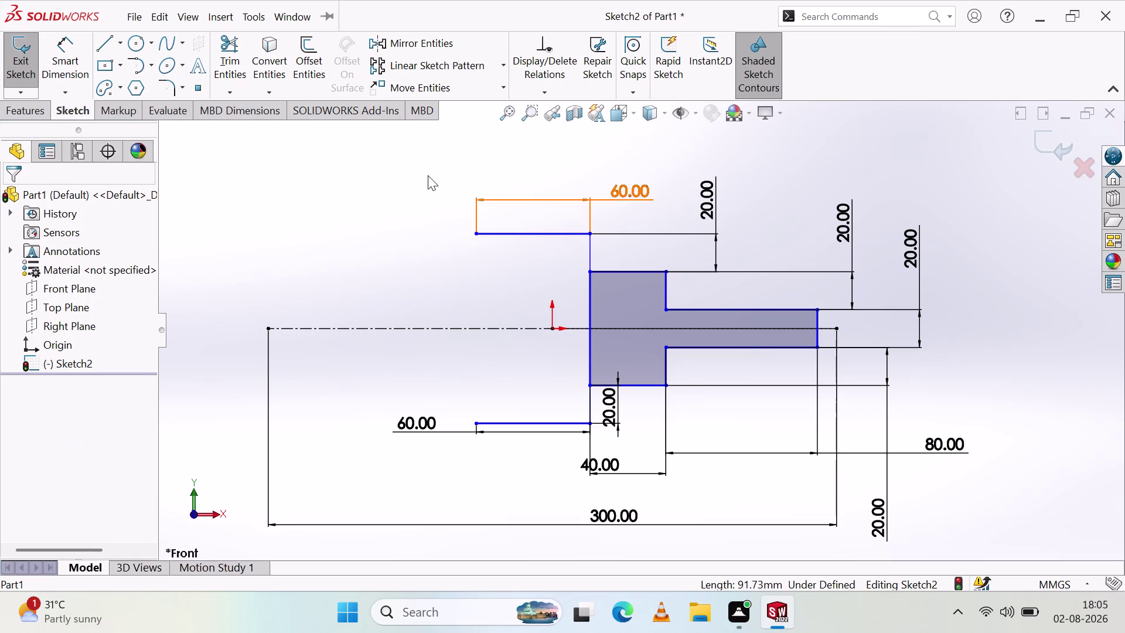
Draw the 100 mm vertical left edge joining the two 60 mm lines.
click(112, 44)
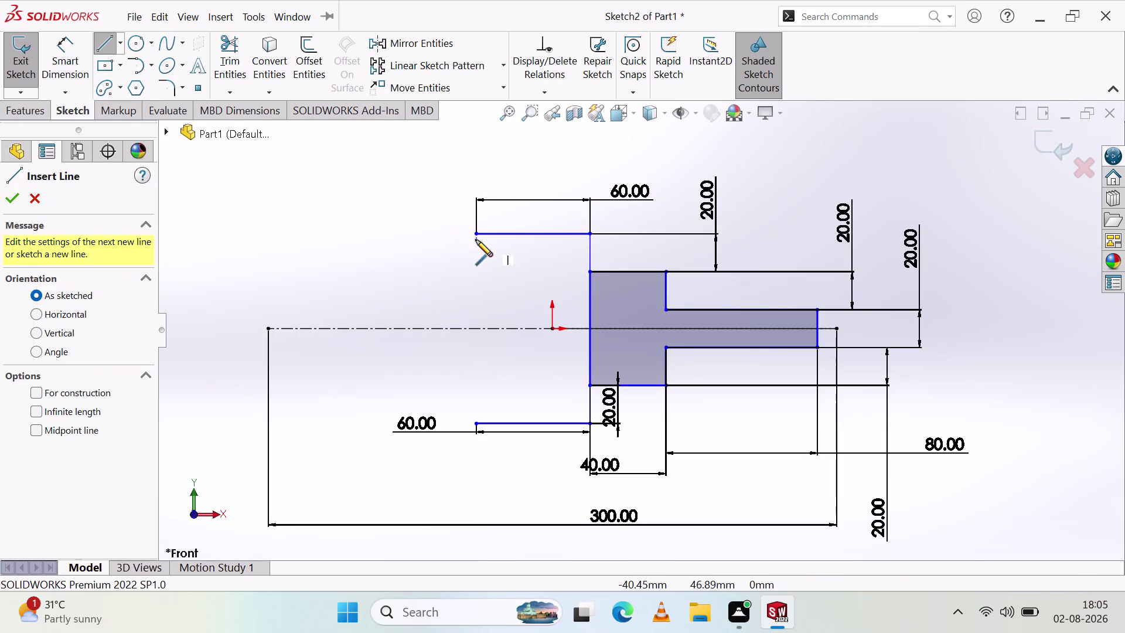
click(476, 235)
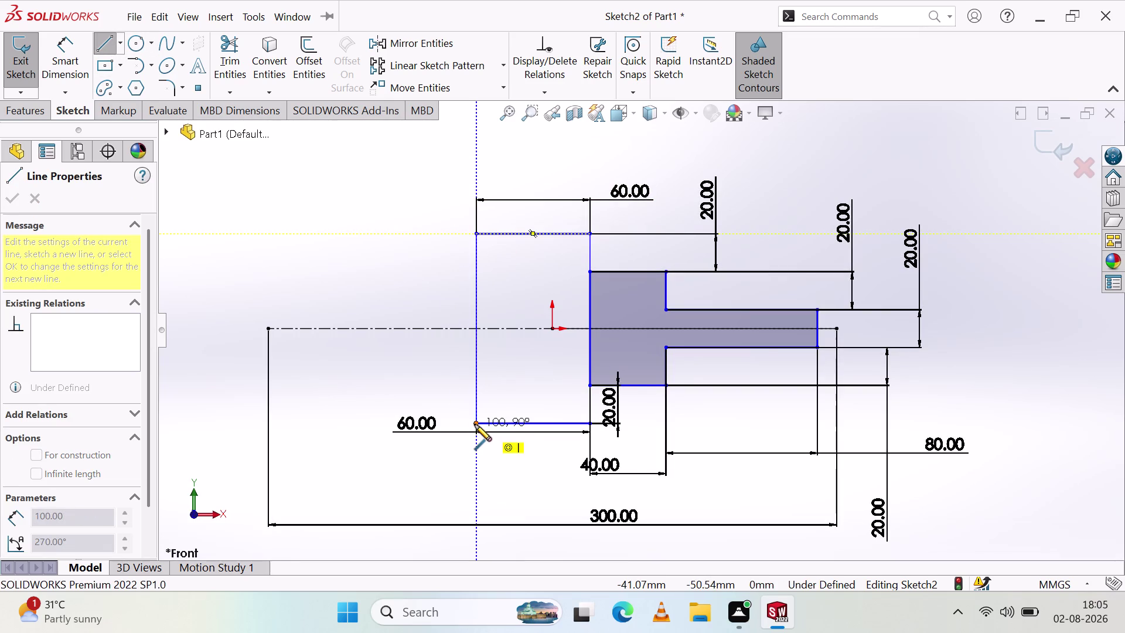
click(475, 423)
key(Escape)
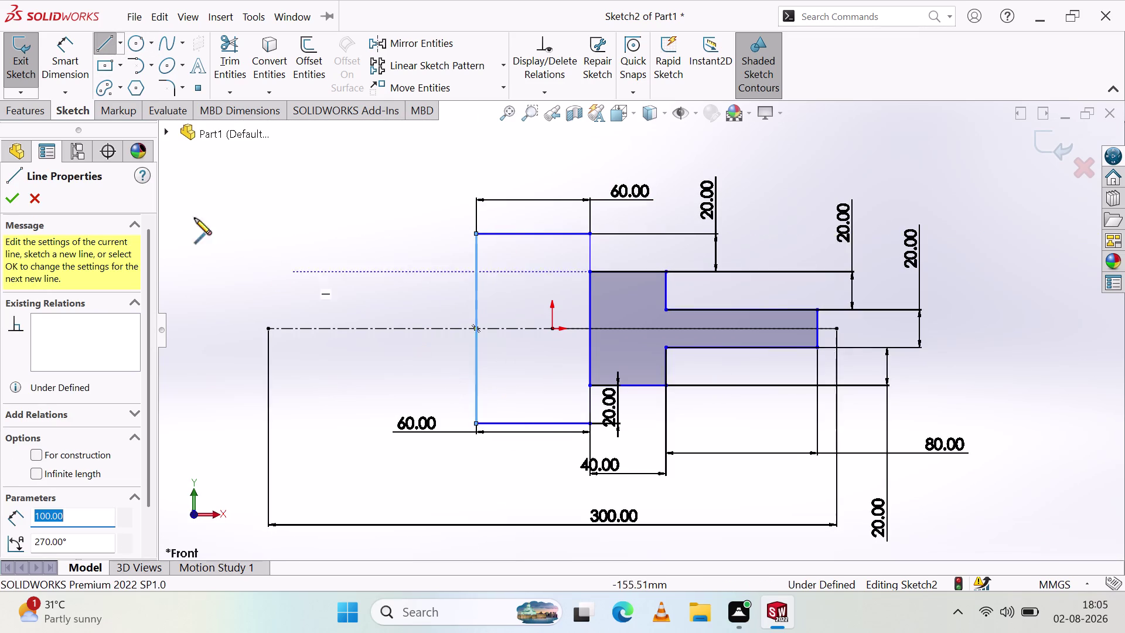
click(7, 196)
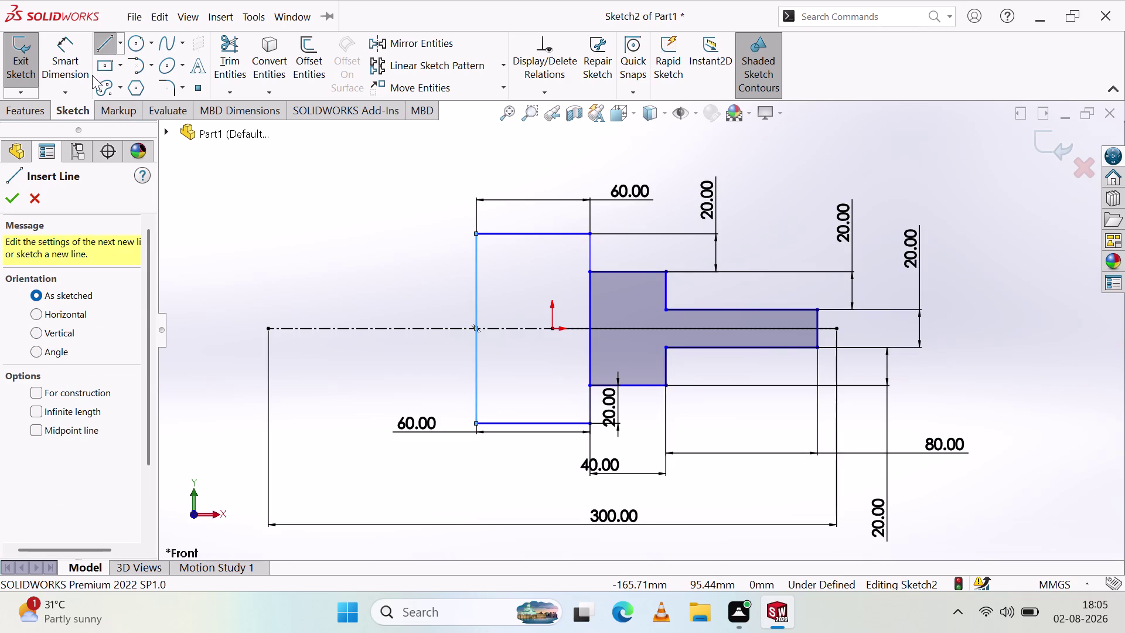
click(77, 54)
click(478, 296)
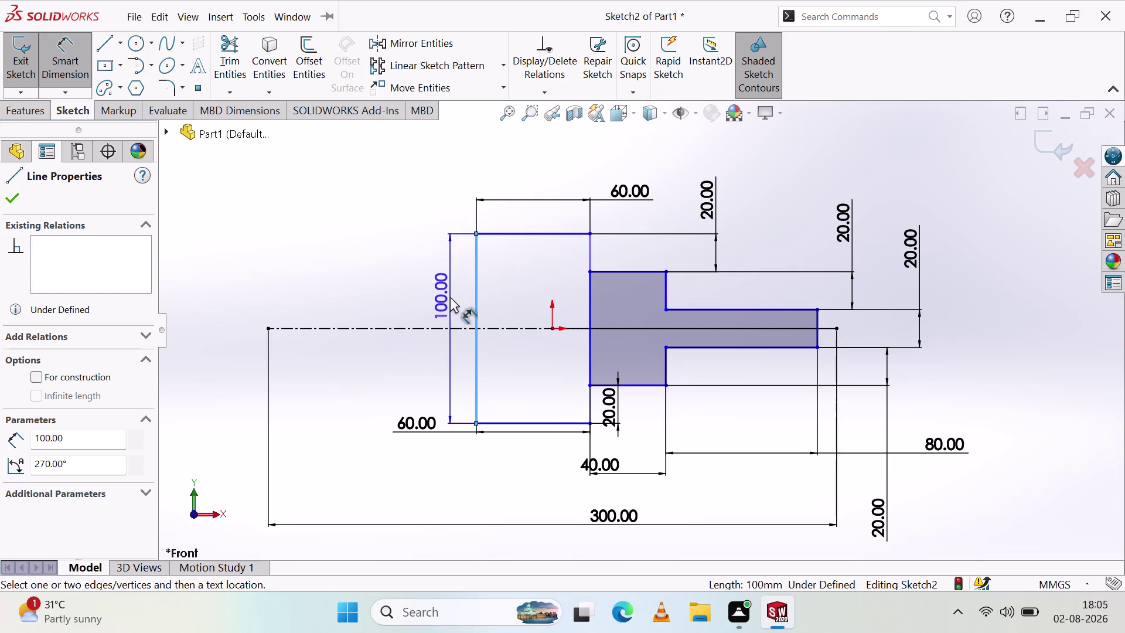
key(Escape)
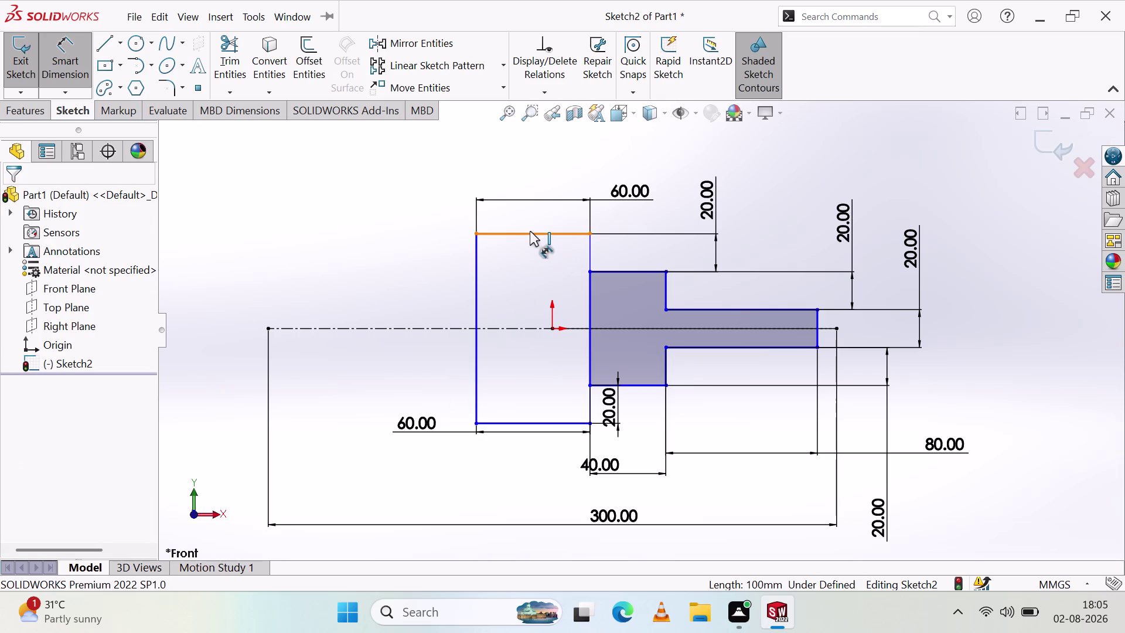
click(529, 234)
key(Escape)
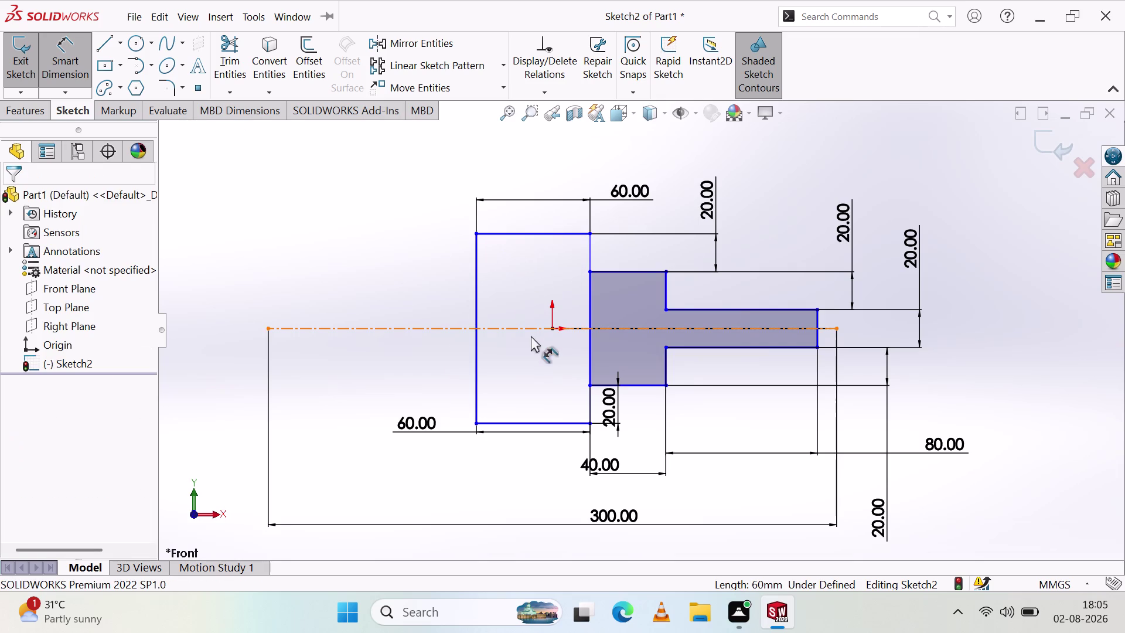
key(Escape)
key(Escape)
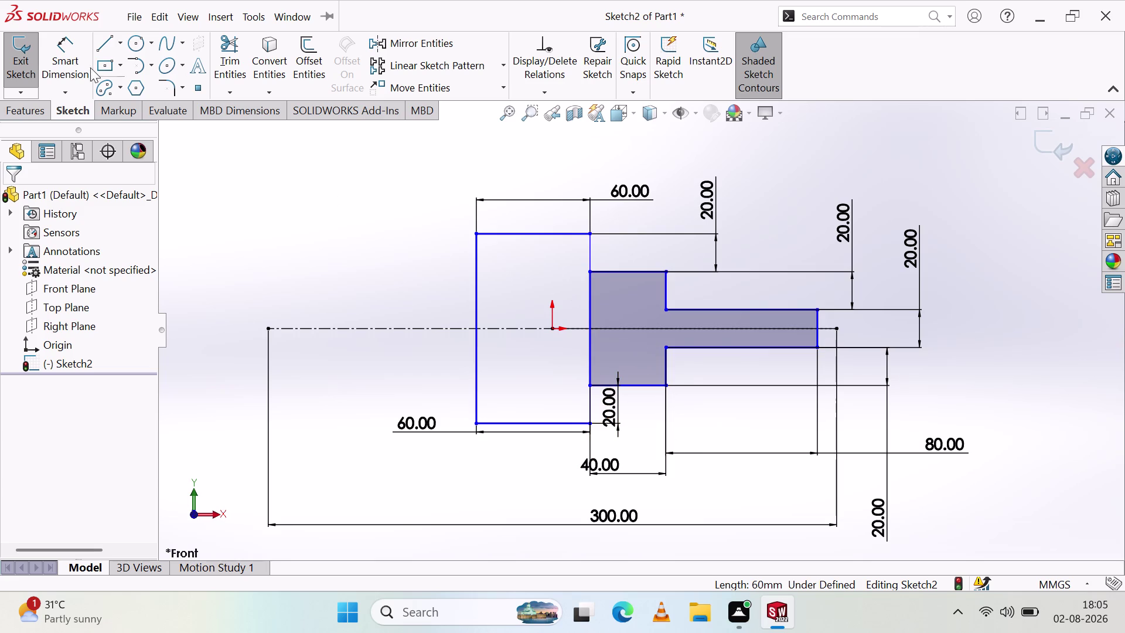
Draw the 60 mm vertical line at the first step.
click(68, 53)
click(589, 306)
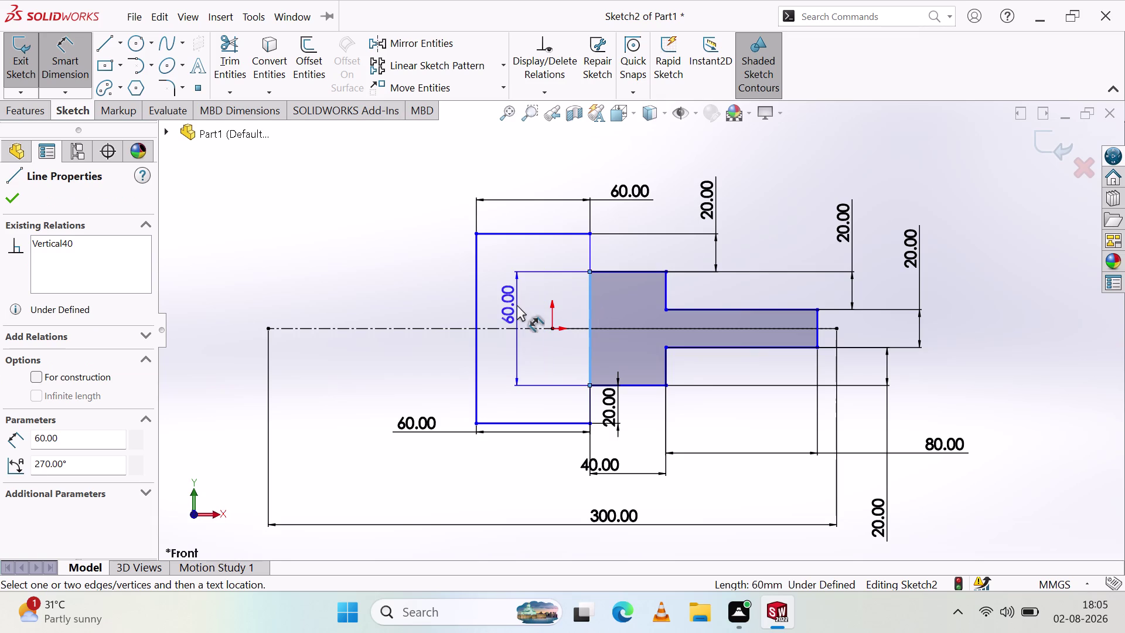
key(Escape)
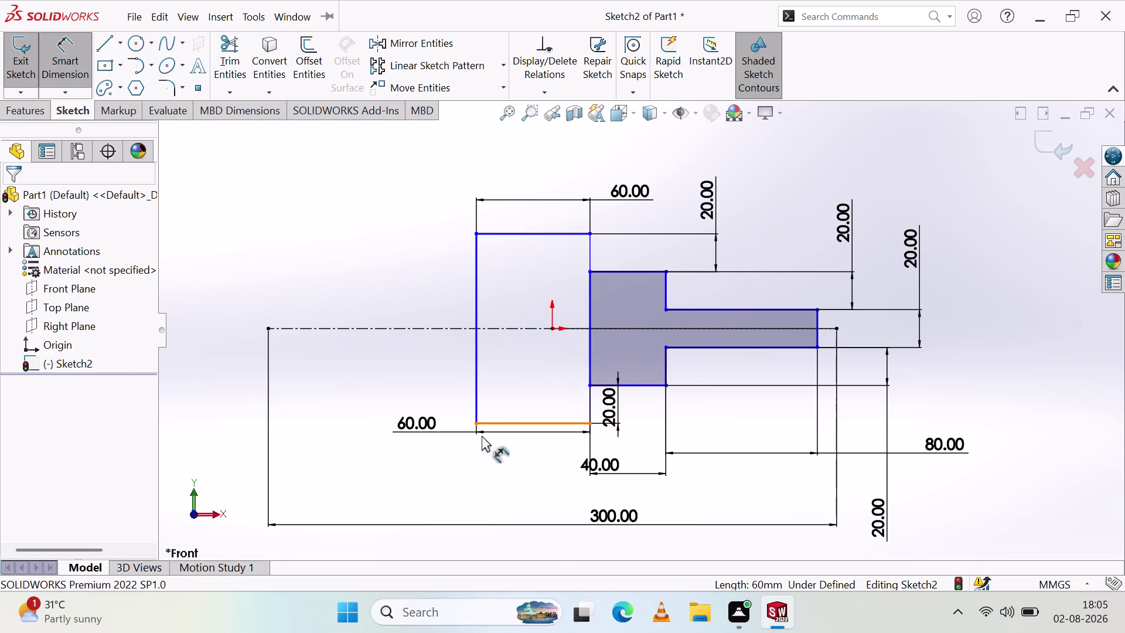
Move the lower 60, step-height 20 and 40 mm dimensions clear of the profile.
right_click(403, 277)
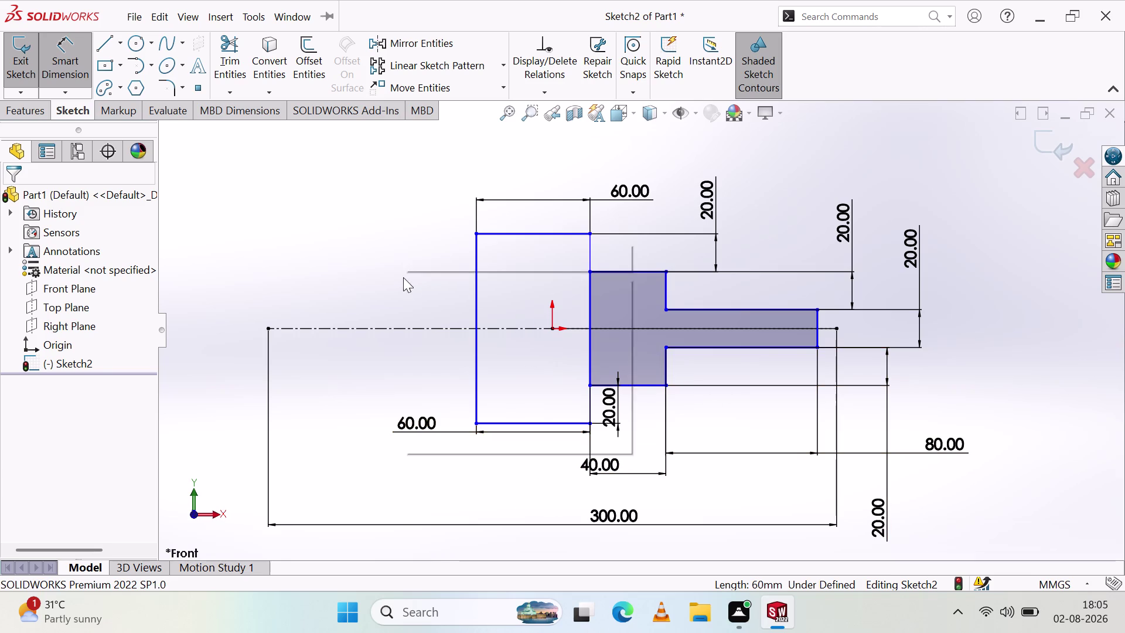
right_click(331, 235)
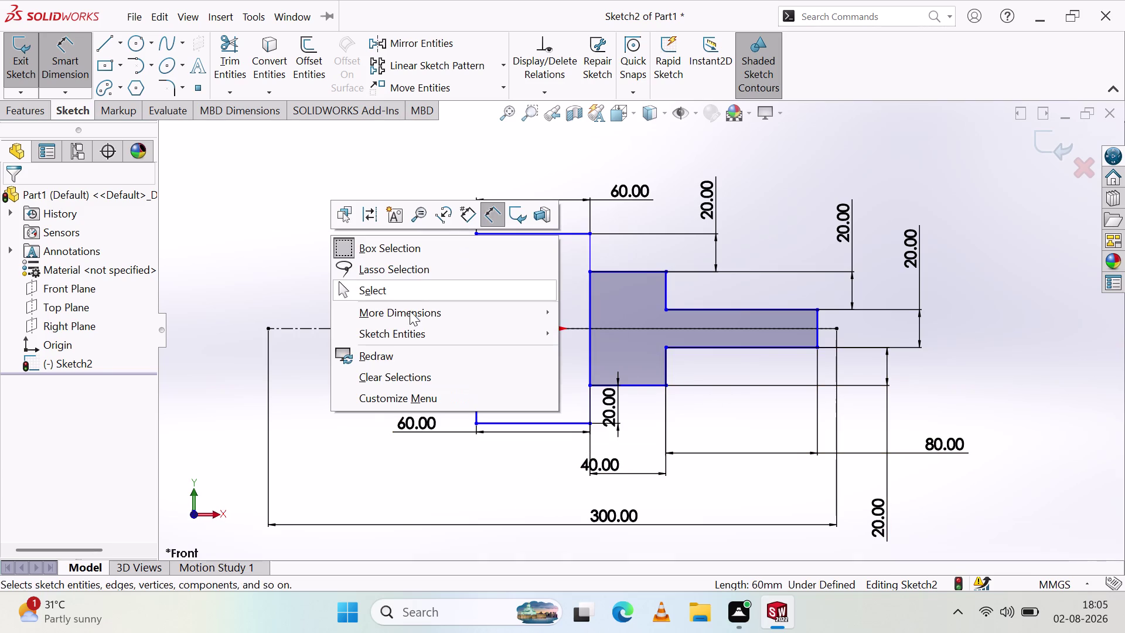
key(Escape)
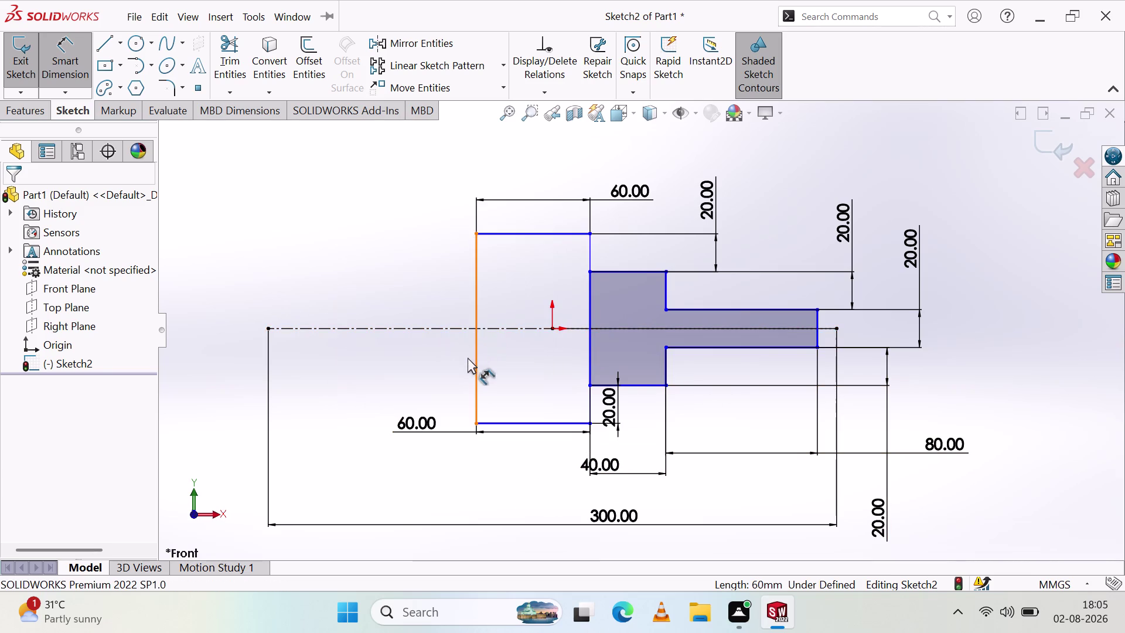
scroll(up, 3)
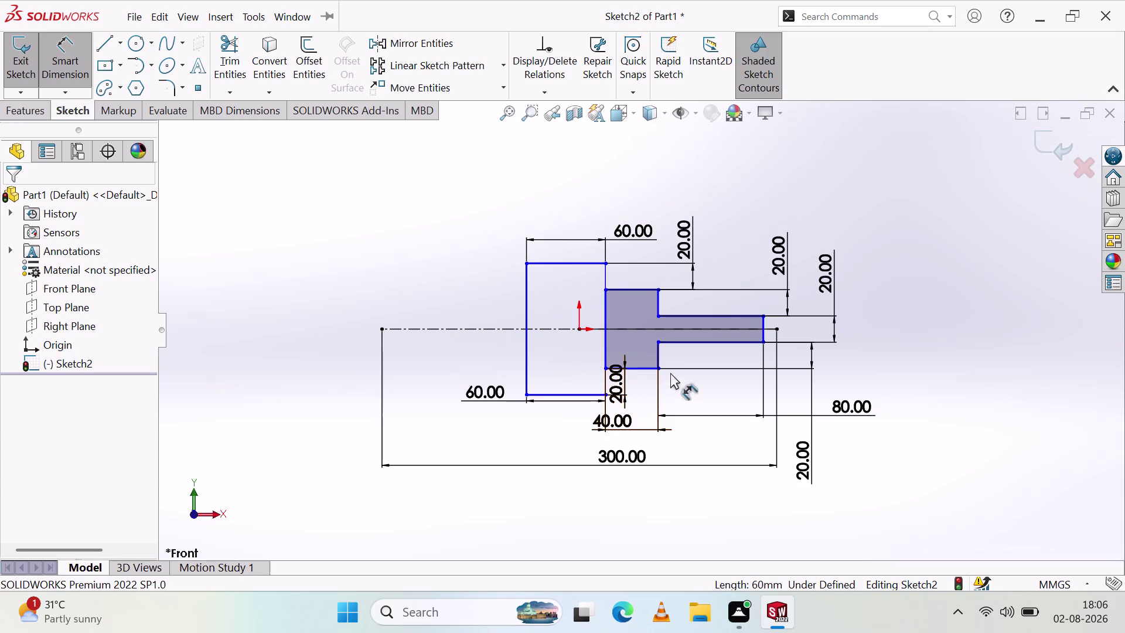
drag(483, 394, 421, 427)
click(563, 414)
drag(623, 389, 635, 390)
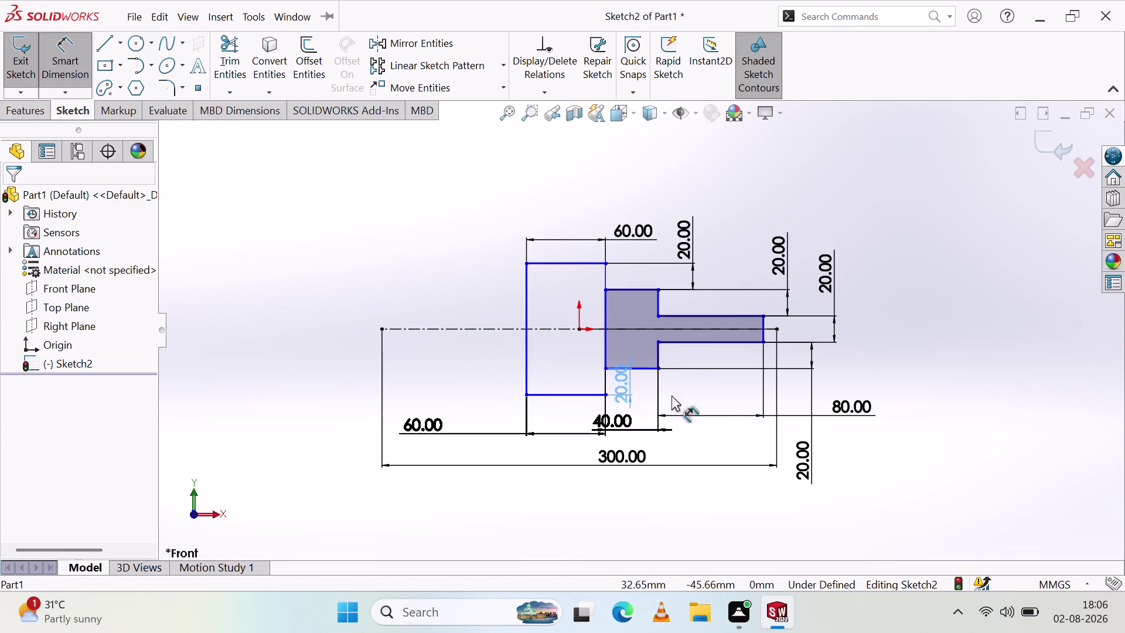
drag(634, 390, 720, 374)
click(691, 385)
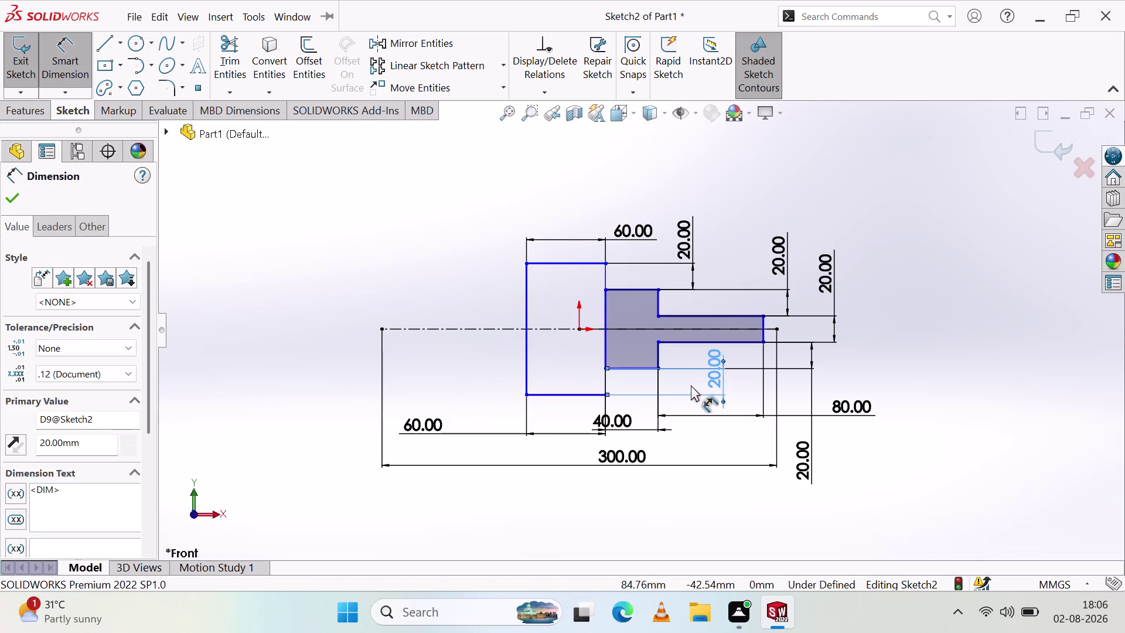
drag(610, 421, 703, 428)
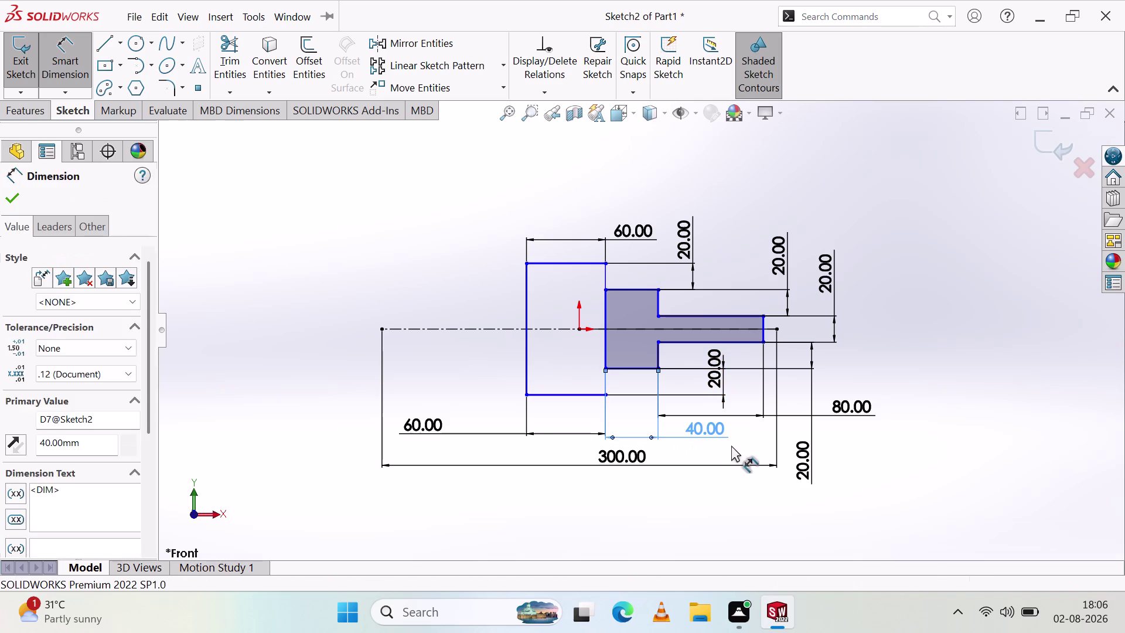
Reposition the 300 mm, lower right 20 mm and 80 mm dimensions lower and outward.
click(731, 446)
drag(615, 460, 551, 473)
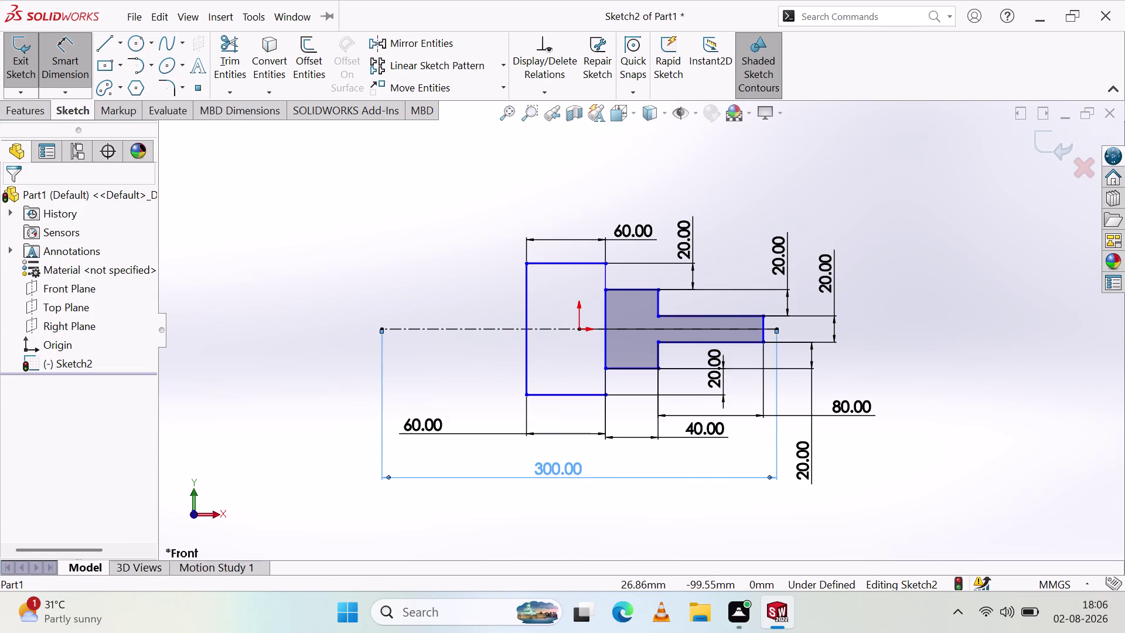
click(614, 466)
drag(808, 444, 842, 431)
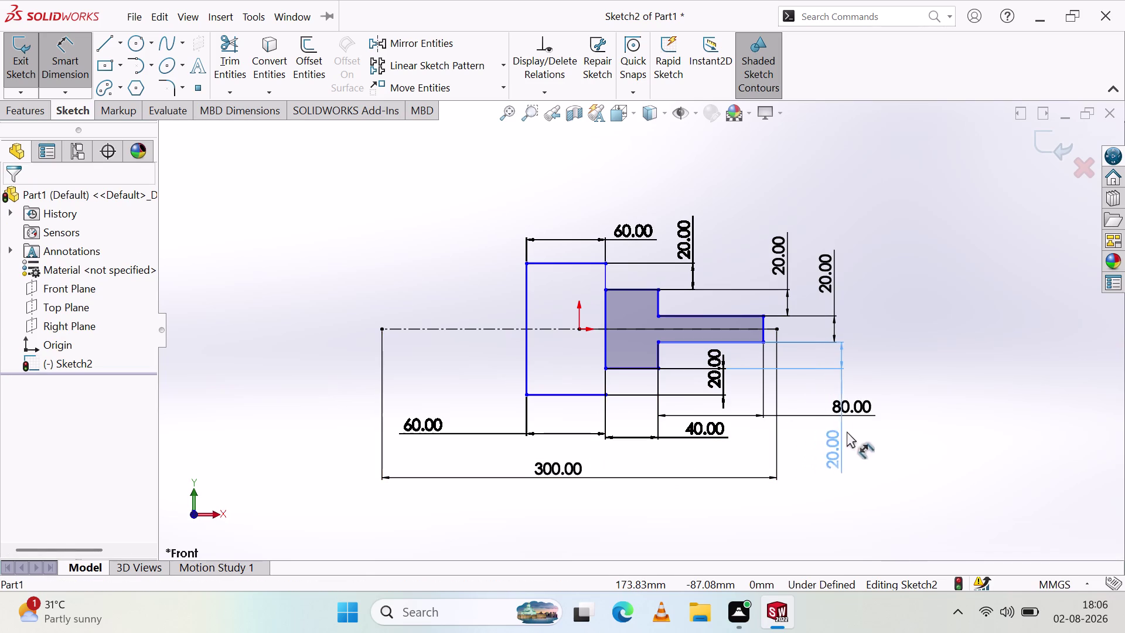
drag(843, 431, 912, 429)
drag(837, 407, 828, 431)
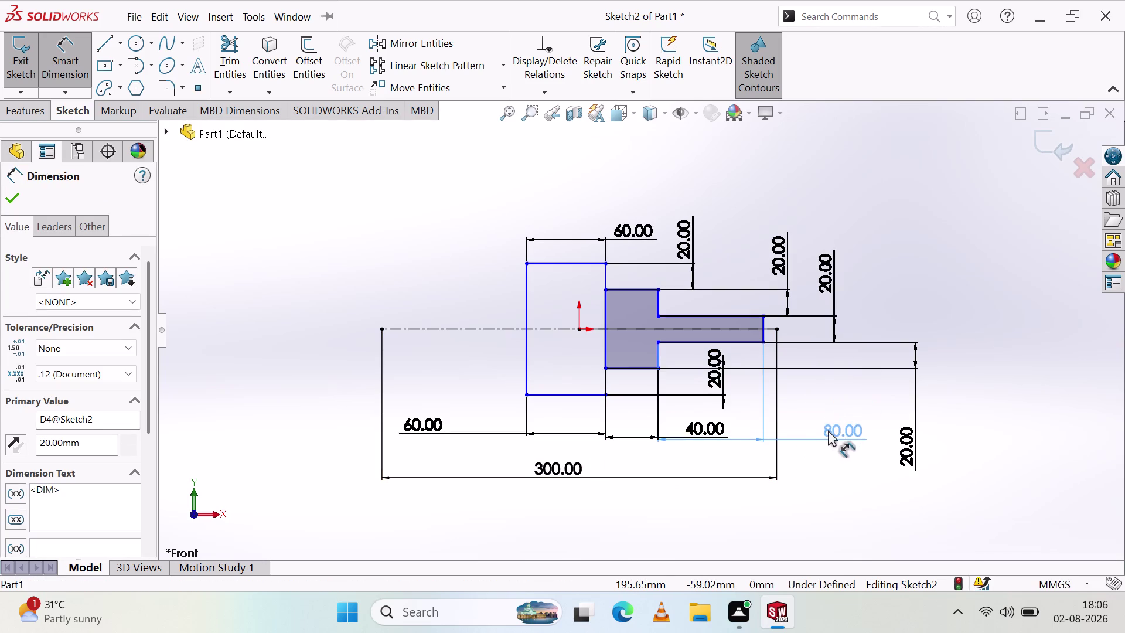
drag(828, 431, 826, 449)
Move the upper 20 mm dimensions up and the top 60 mm dimension left.
click(844, 488)
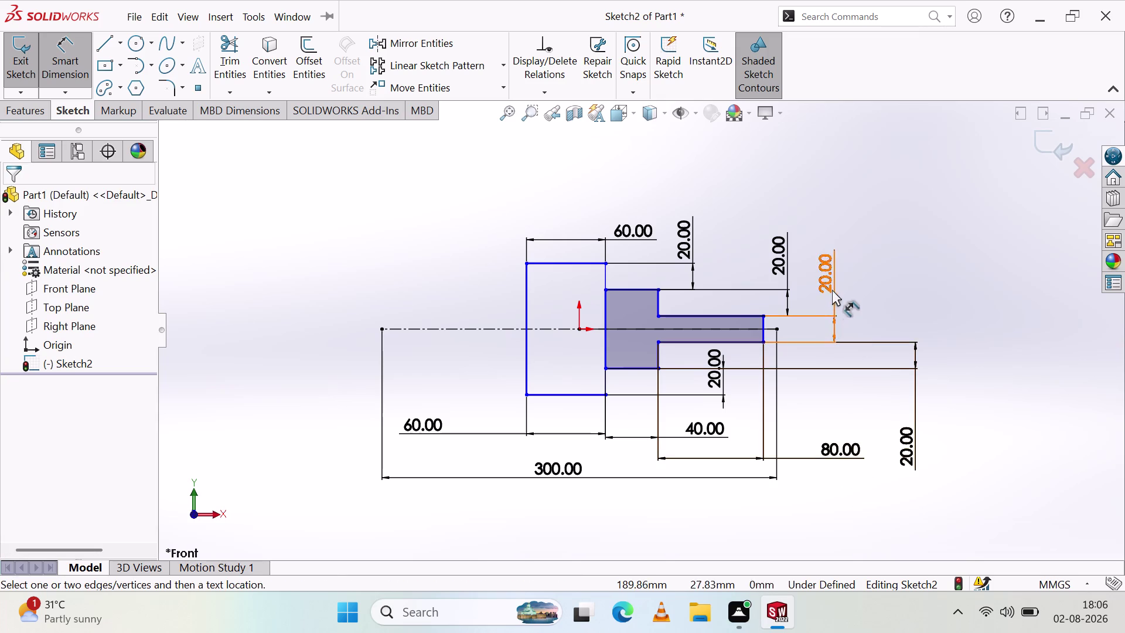
drag(832, 288, 889, 228)
drag(779, 266, 804, 231)
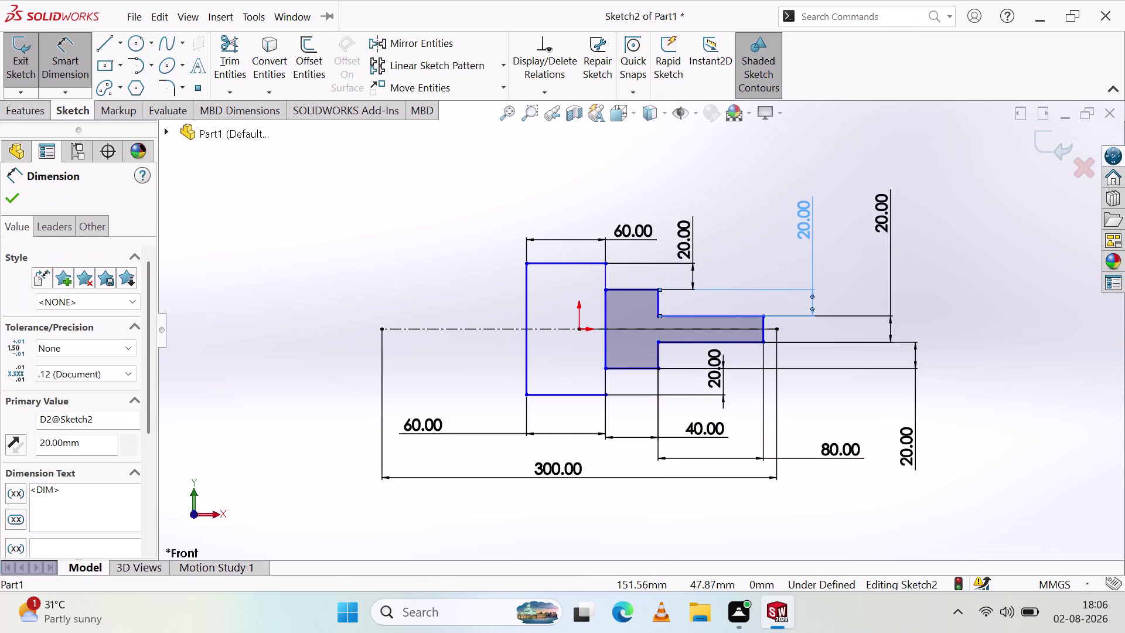
drag(677, 242, 708, 209)
drag(623, 232, 467, 203)
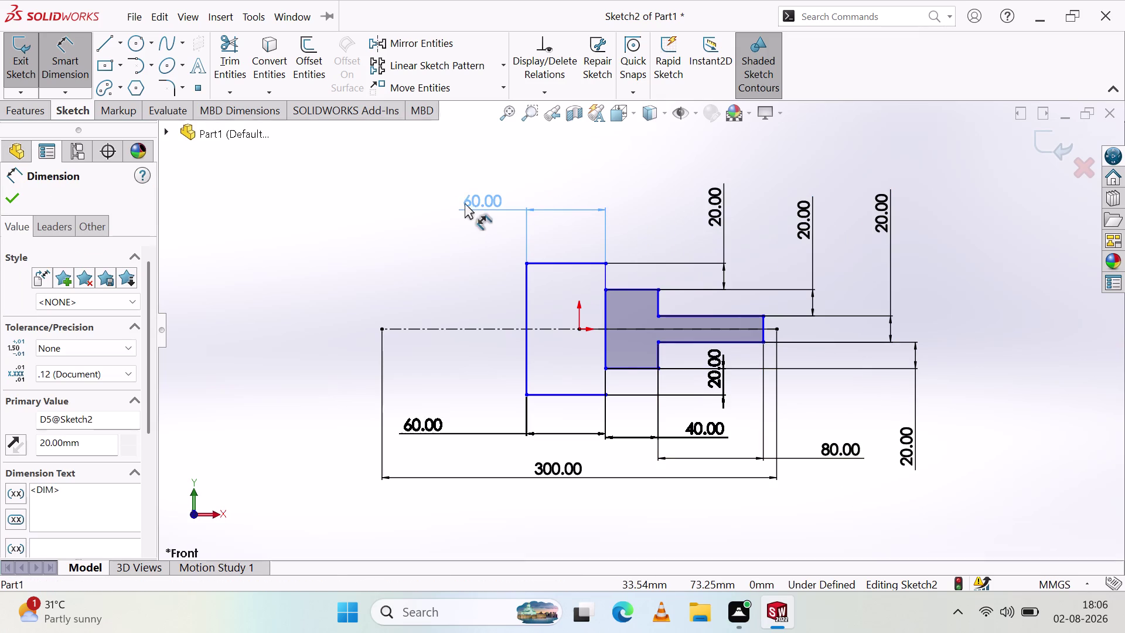
drag(467, 203, 439, 207)
click(450, 259)
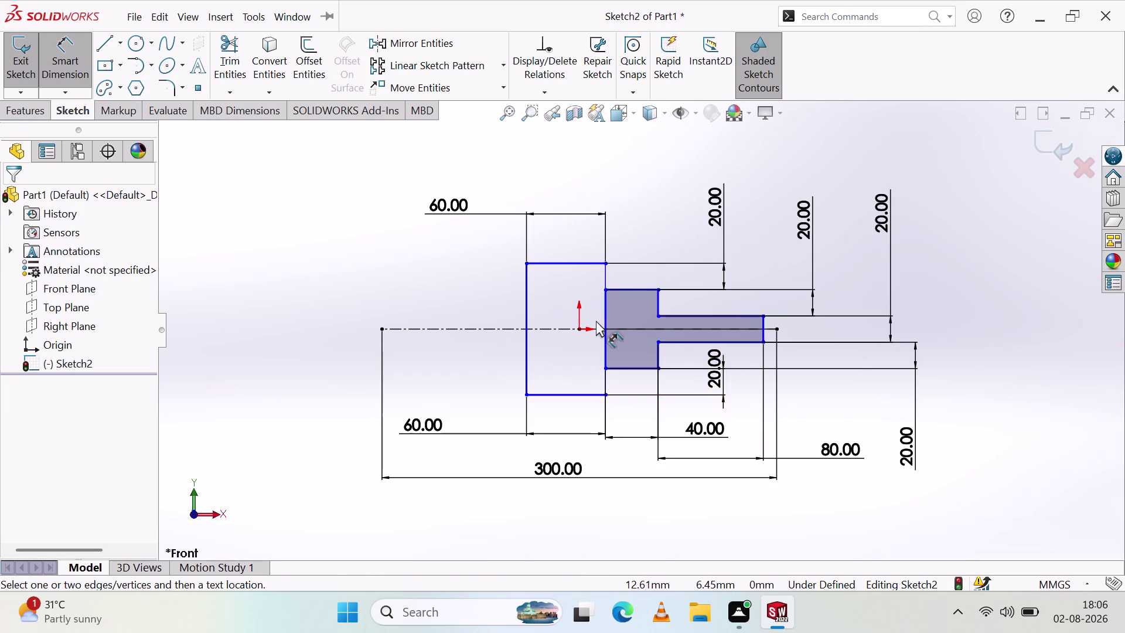
scroll(up, 3)
scroll(down, 3)
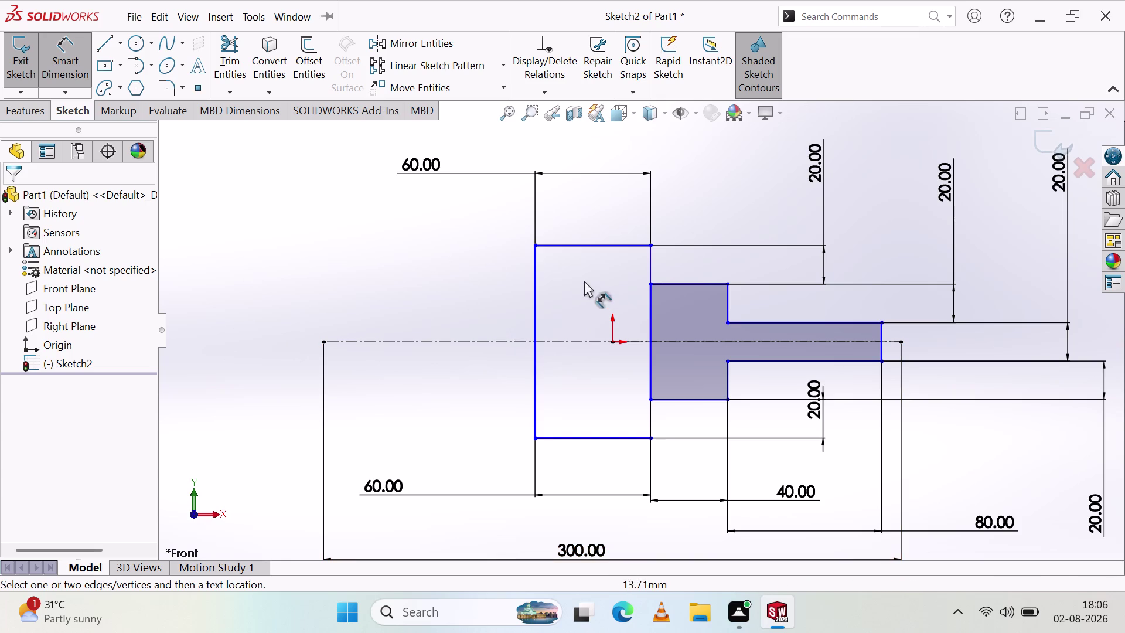
click(96, 41)
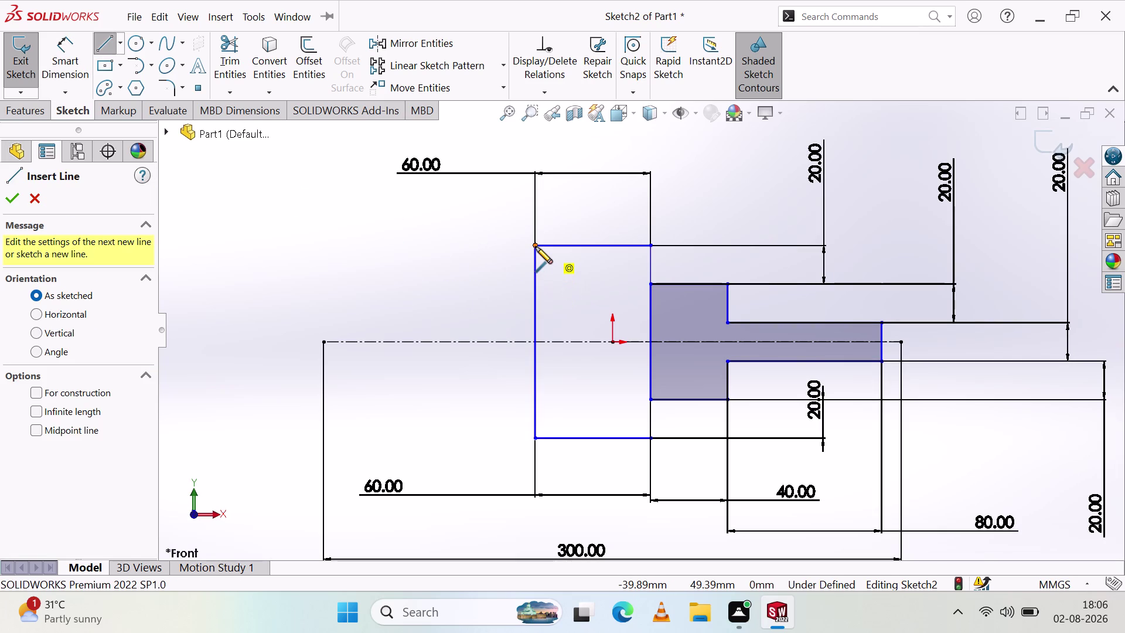
click(535, 284)
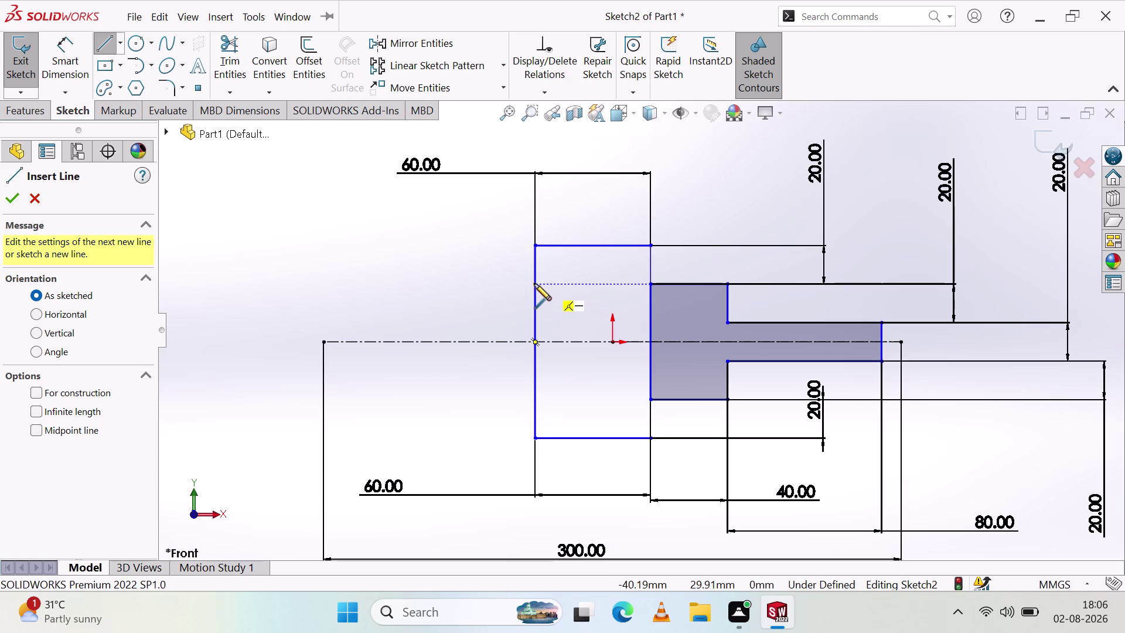
click(454, 283)
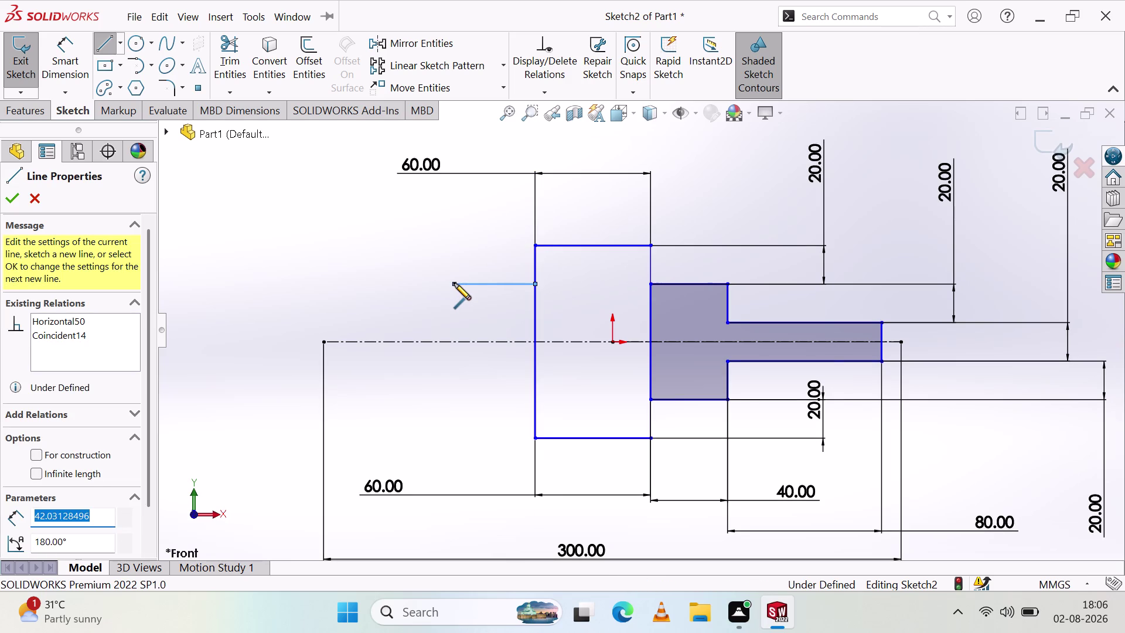
key(Escape)
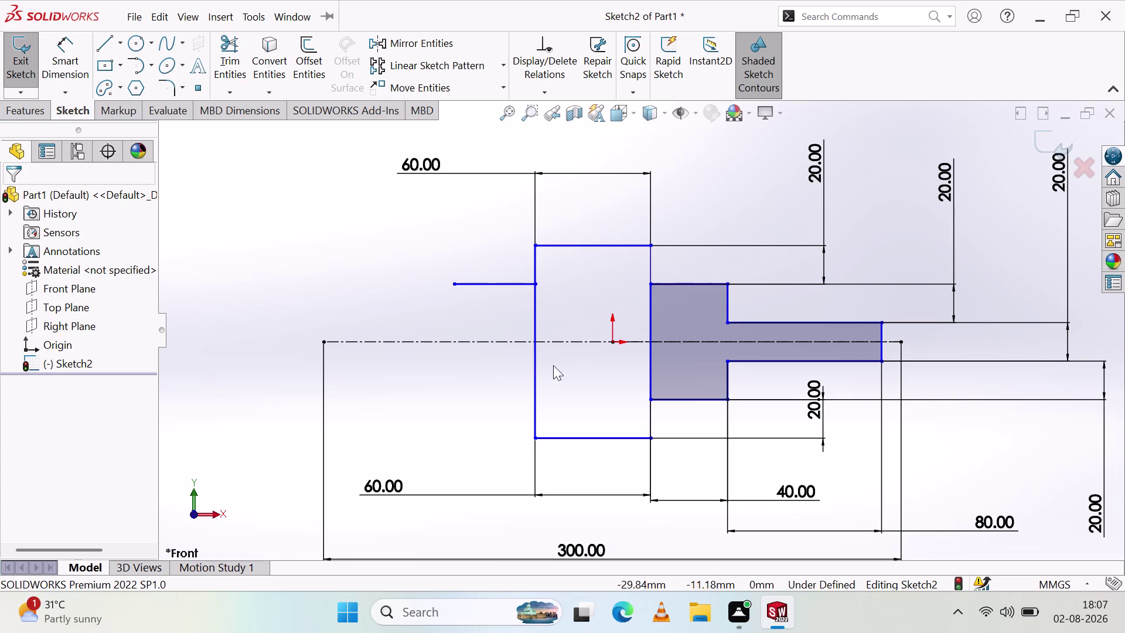
key(Escape)
click(483, 282)
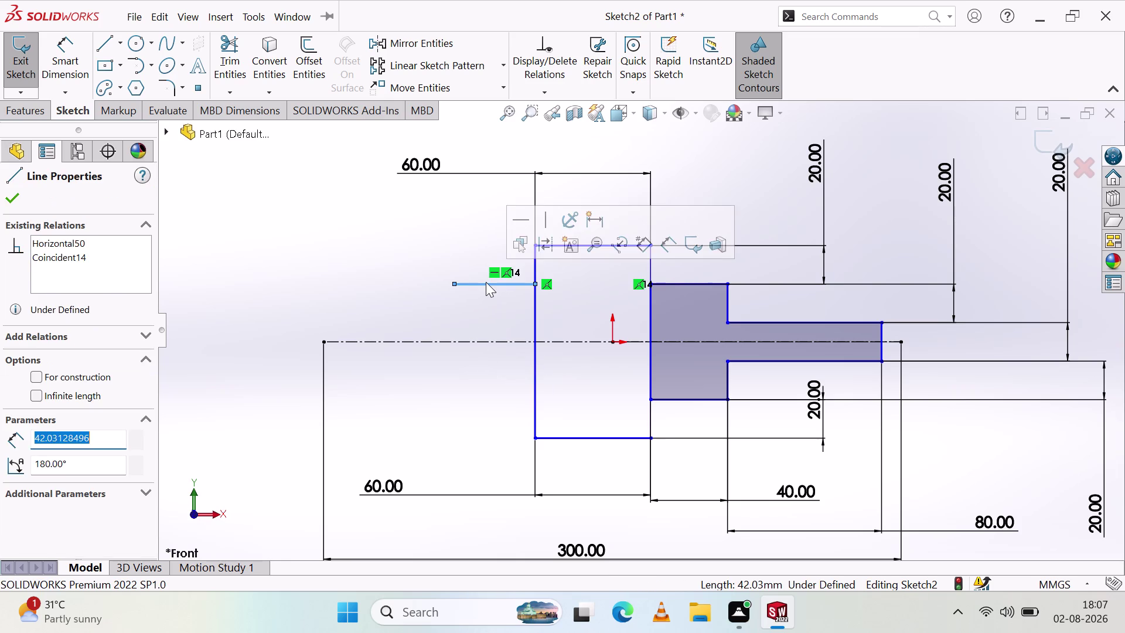
key(Delete)
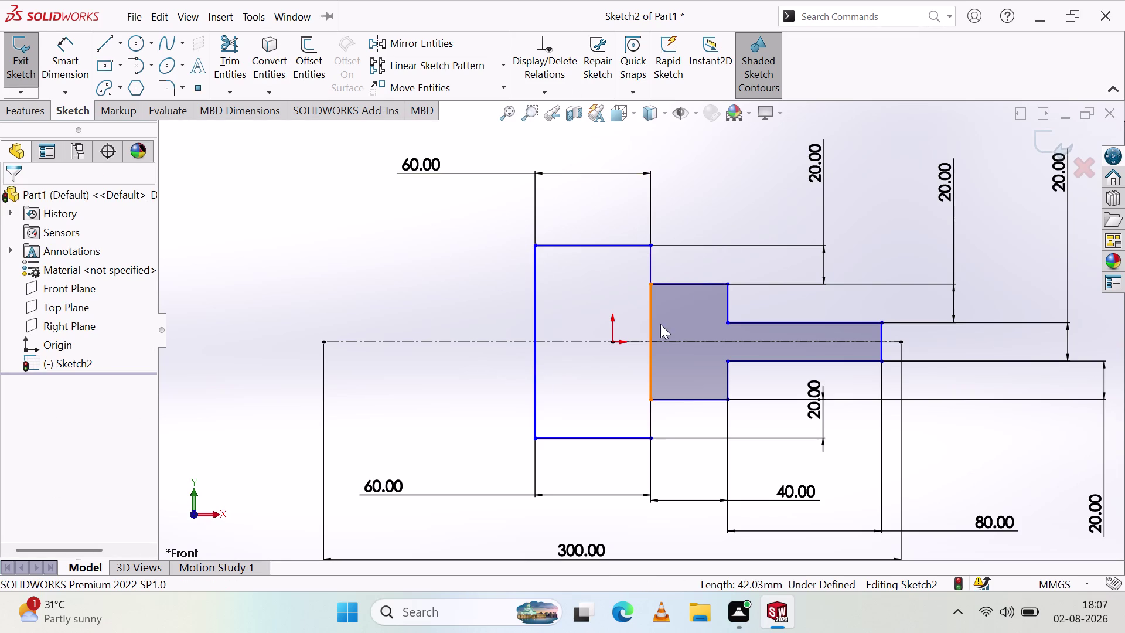
right_click(344, 252)
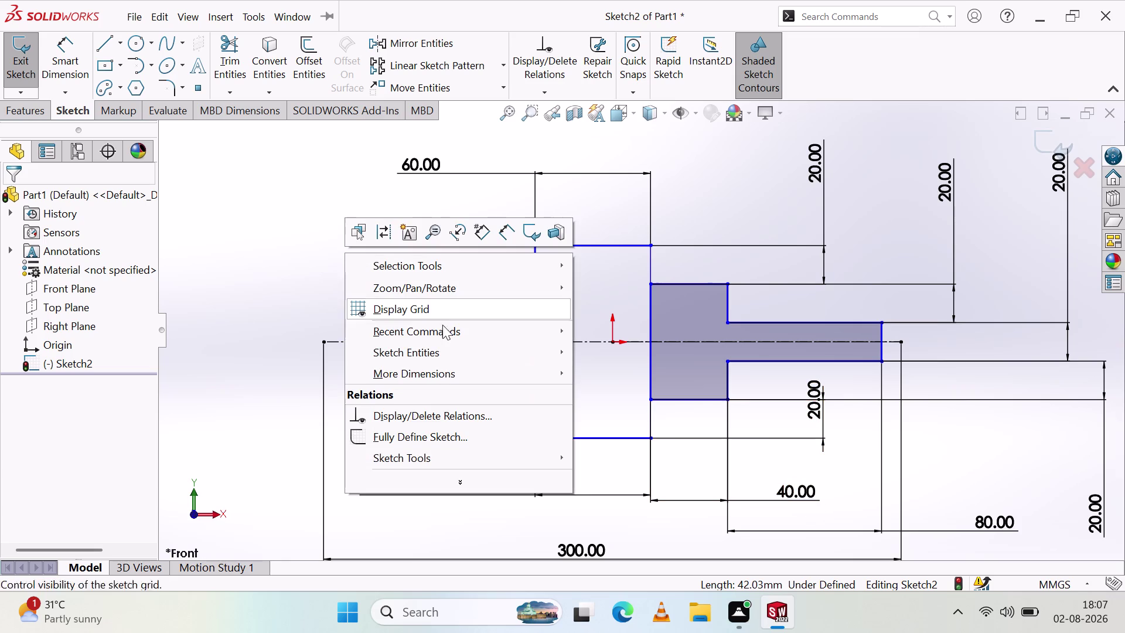
Run Fully Define Sketch's Calculate on Sketch2 and dismiss the under-defined warning.
click(438, 431)
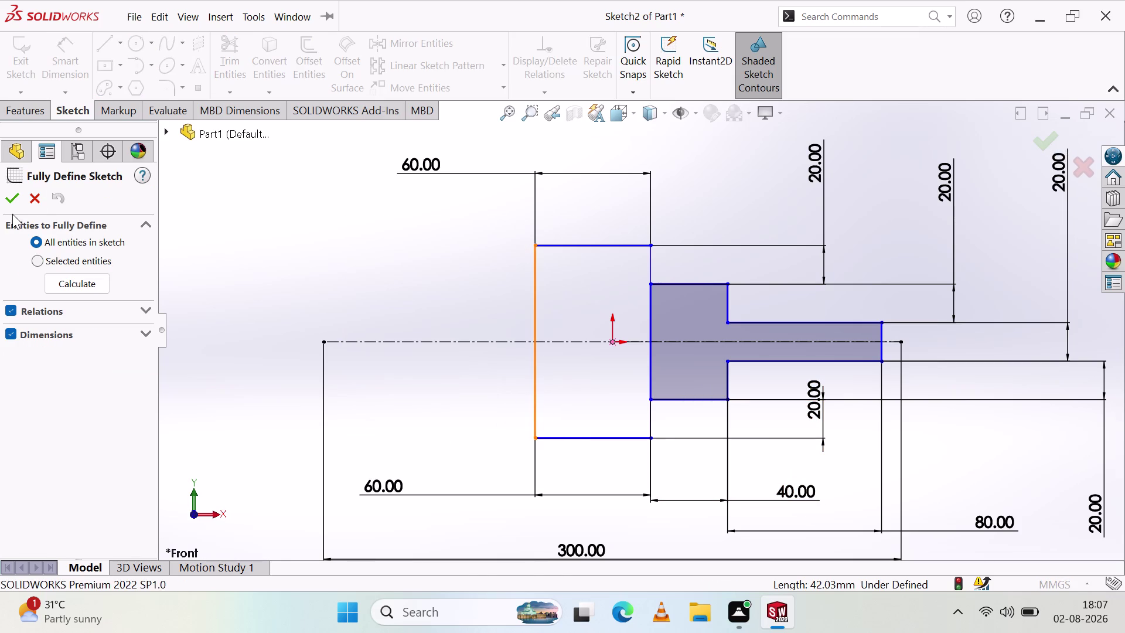
click(11, 200)
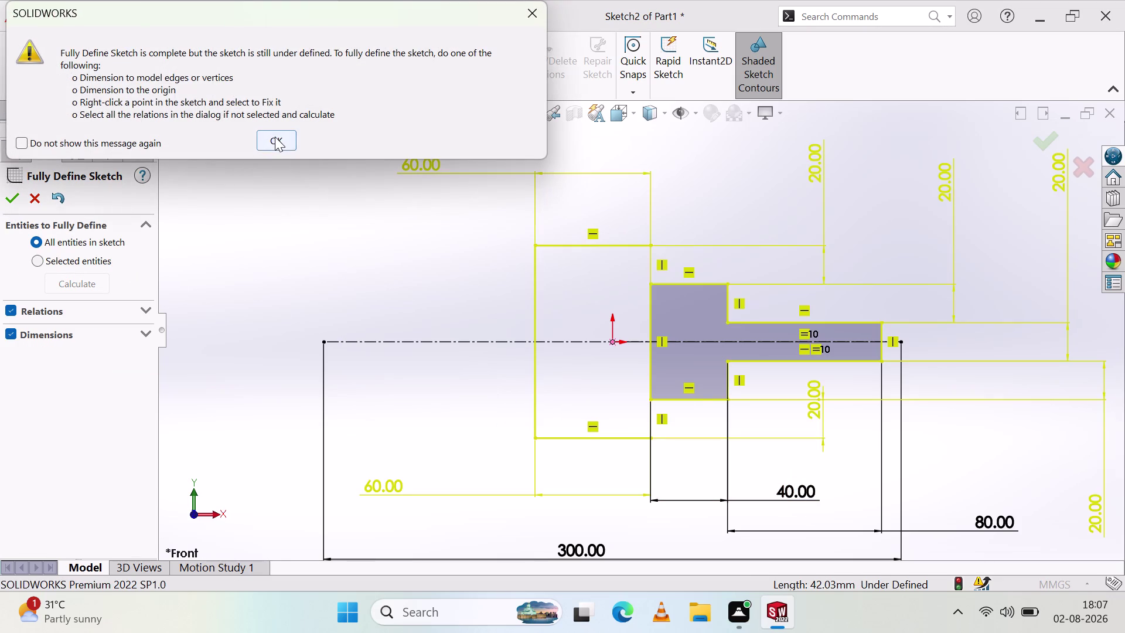
click(274, 137)
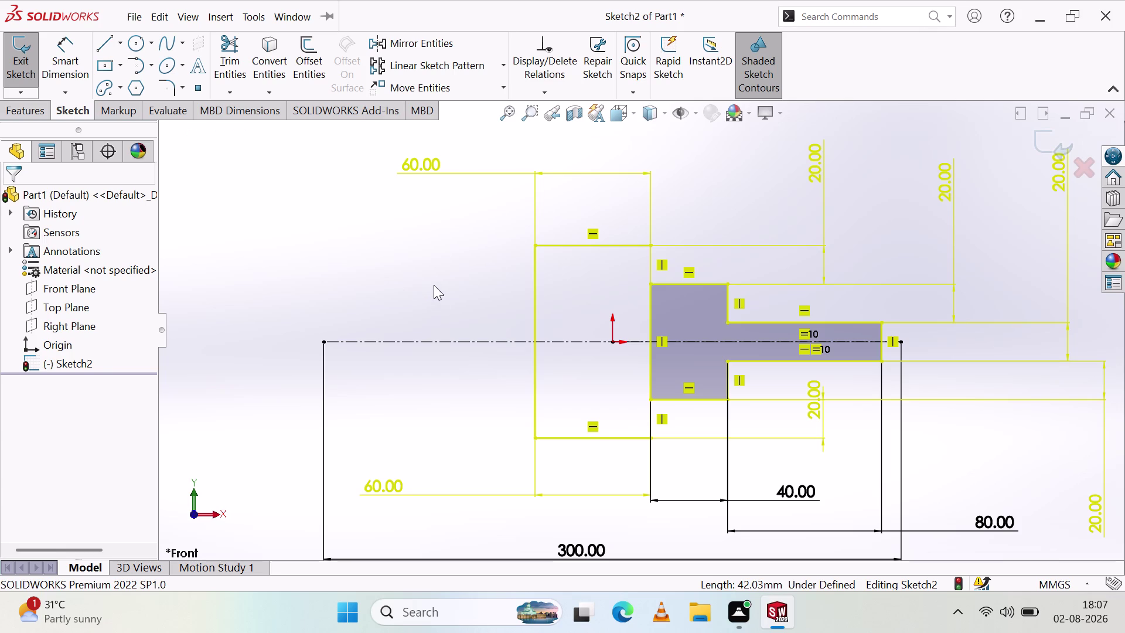
scroll(down, 3)
scroll(up, 3)
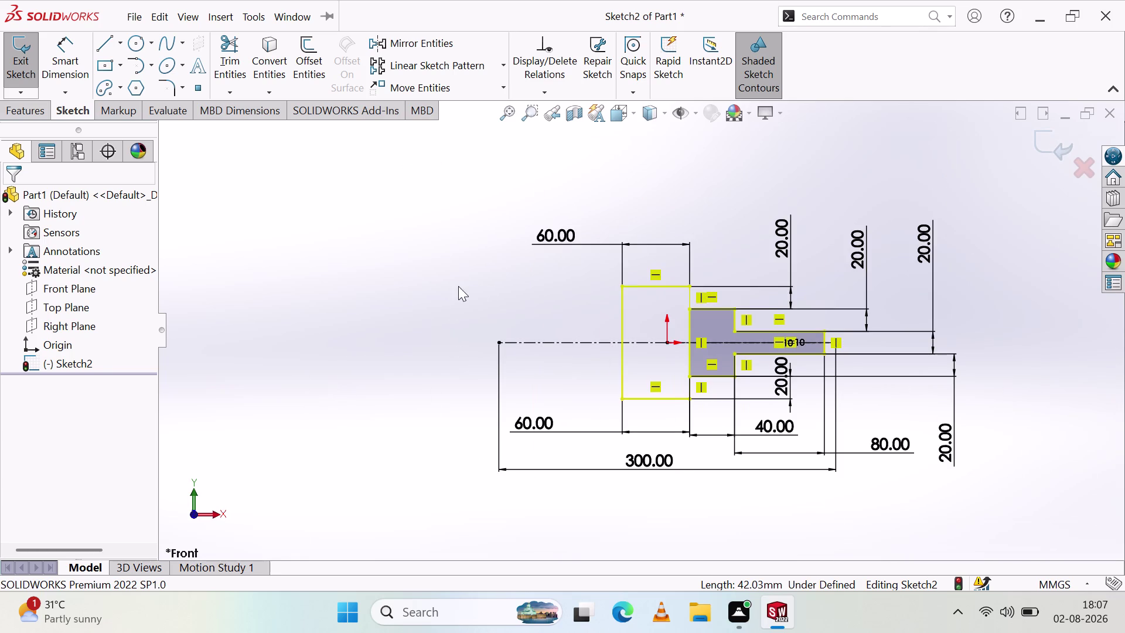
Repeat the Fully Define Sketch calculation and dismiss the under-defined warning again.
right_click(453, 285)
click(522, 468)
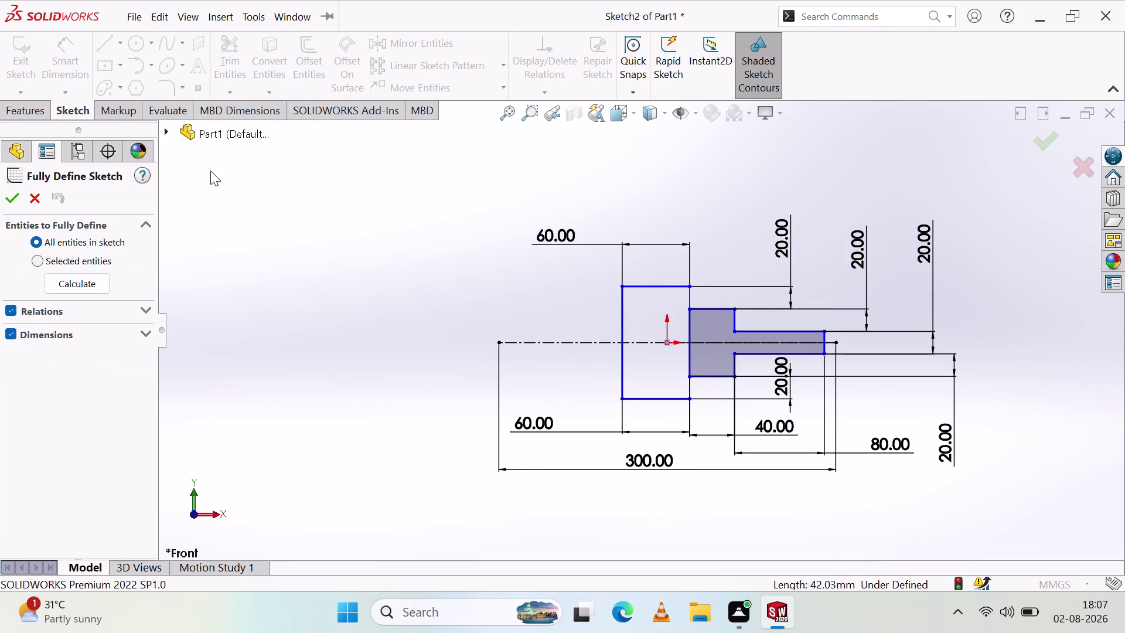
click(15, 194)
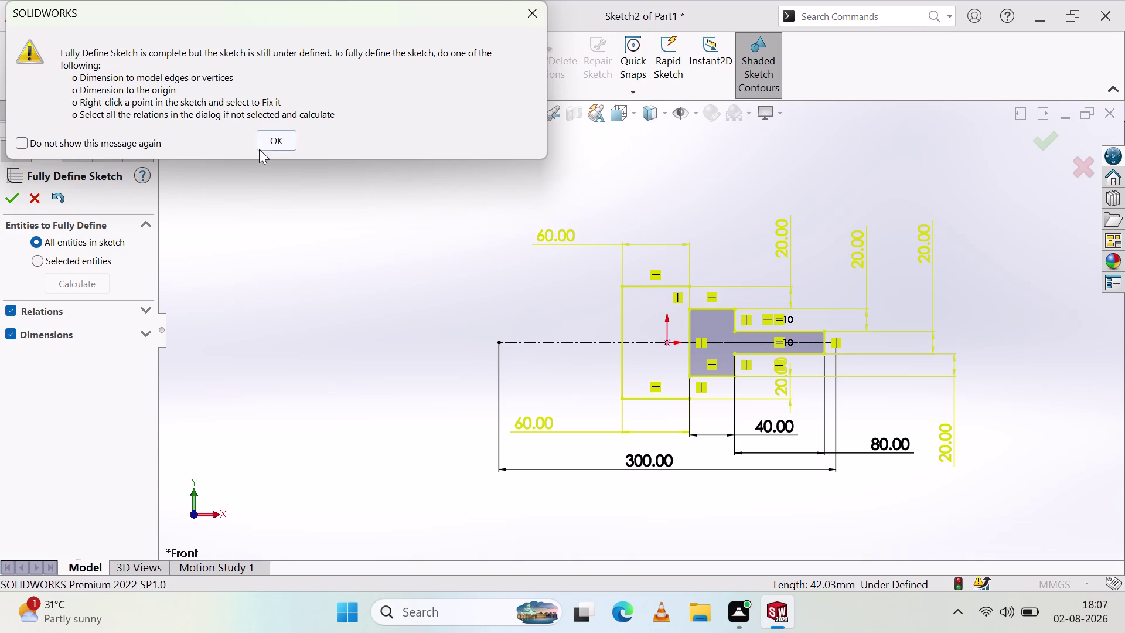
click(280, 141)
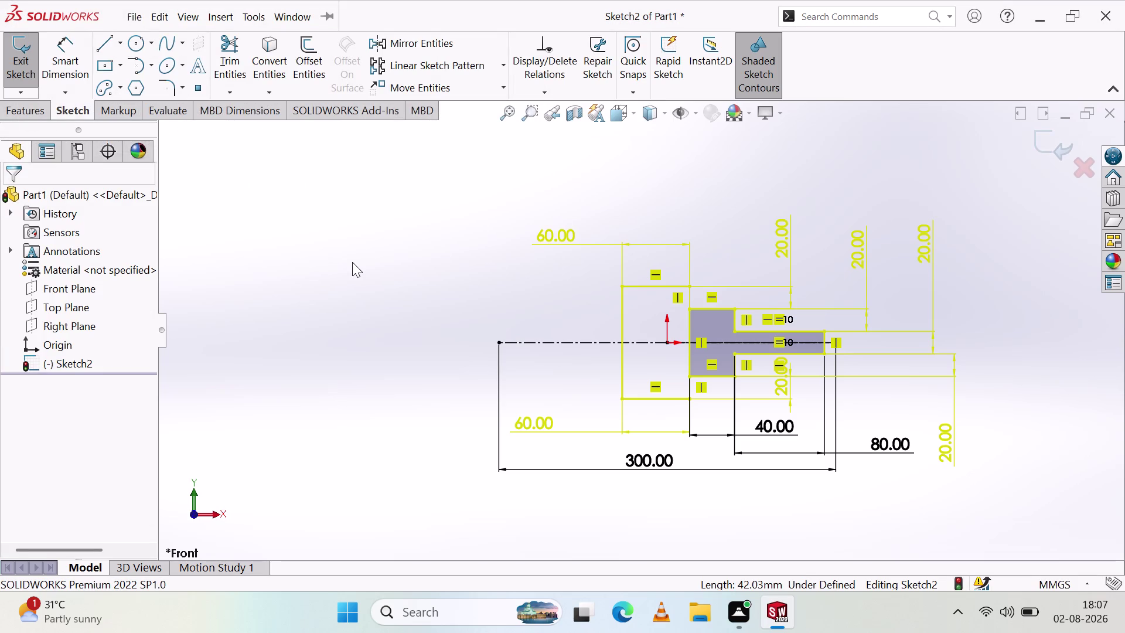
key(Escape)
key(Escape)
right_click(537, 325)
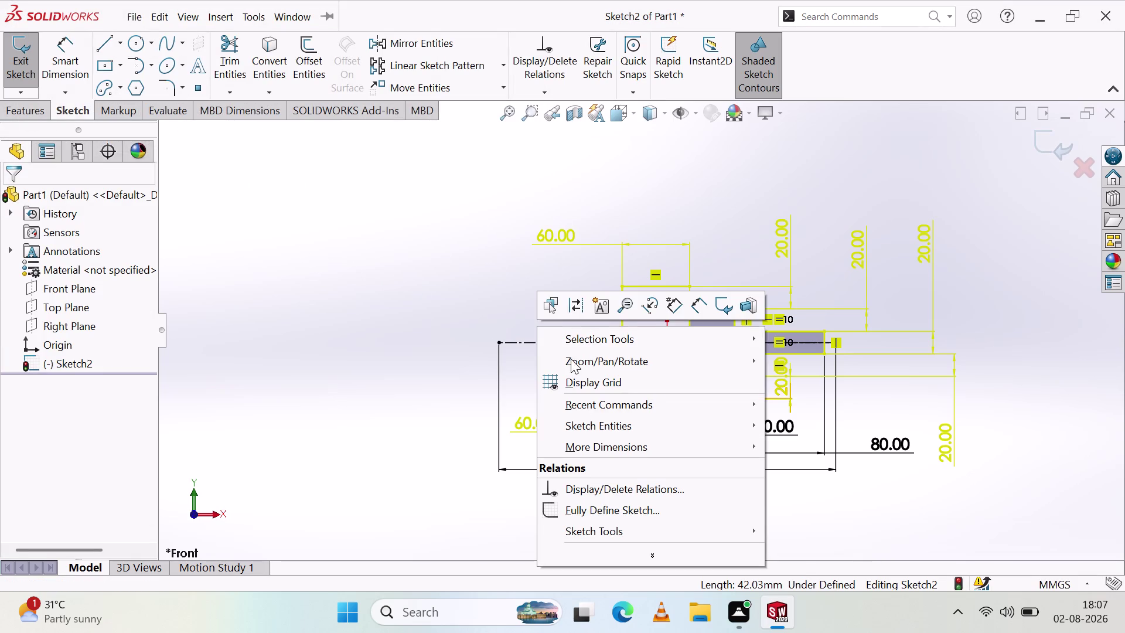
Select the small step's automatically added equal-length and vertical relations and remove them.
click(399, 392)
click(407, 382)
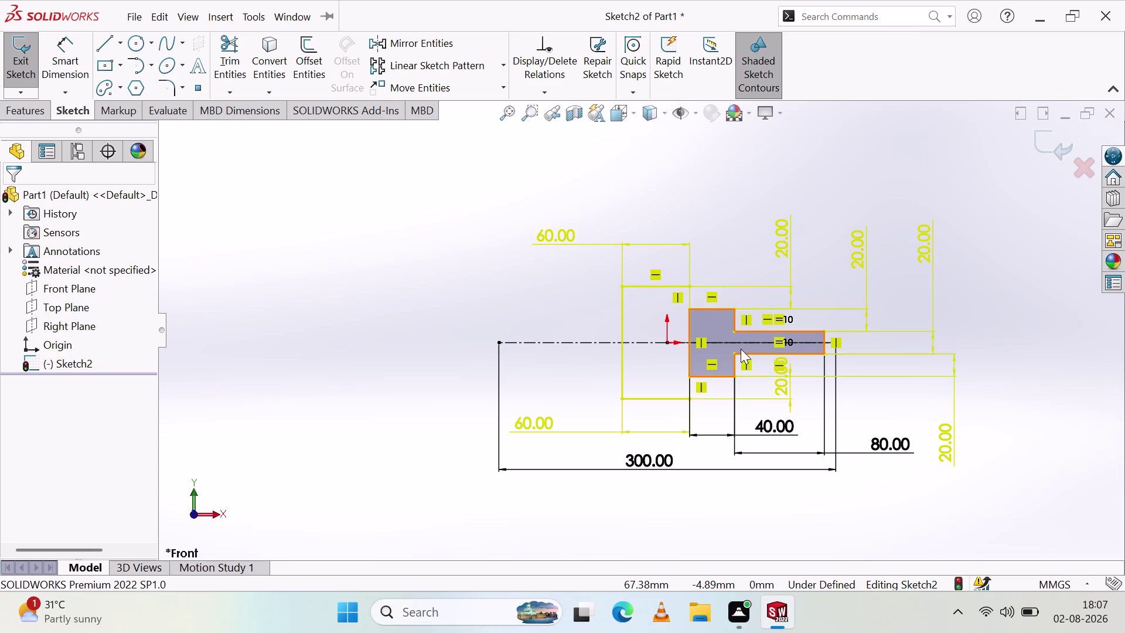
click(688, 324)
click(767, 329)
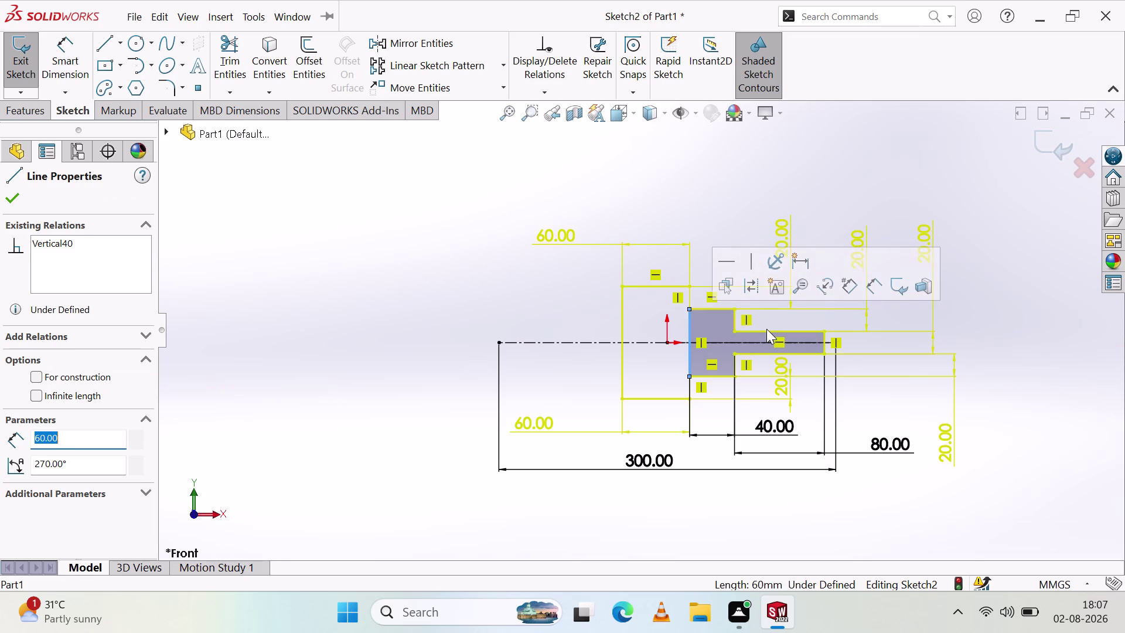
key(Escape)
key(Escape)
key(Escape)
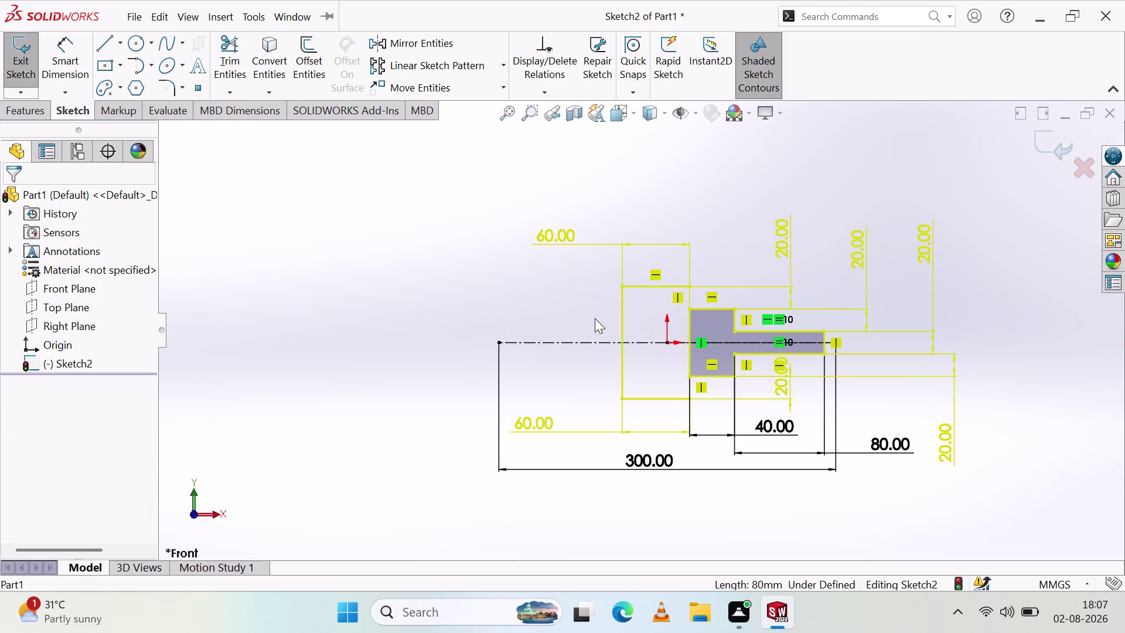
key(Escape)
double_click(623, 320)
key(Escape)
key(Escape)
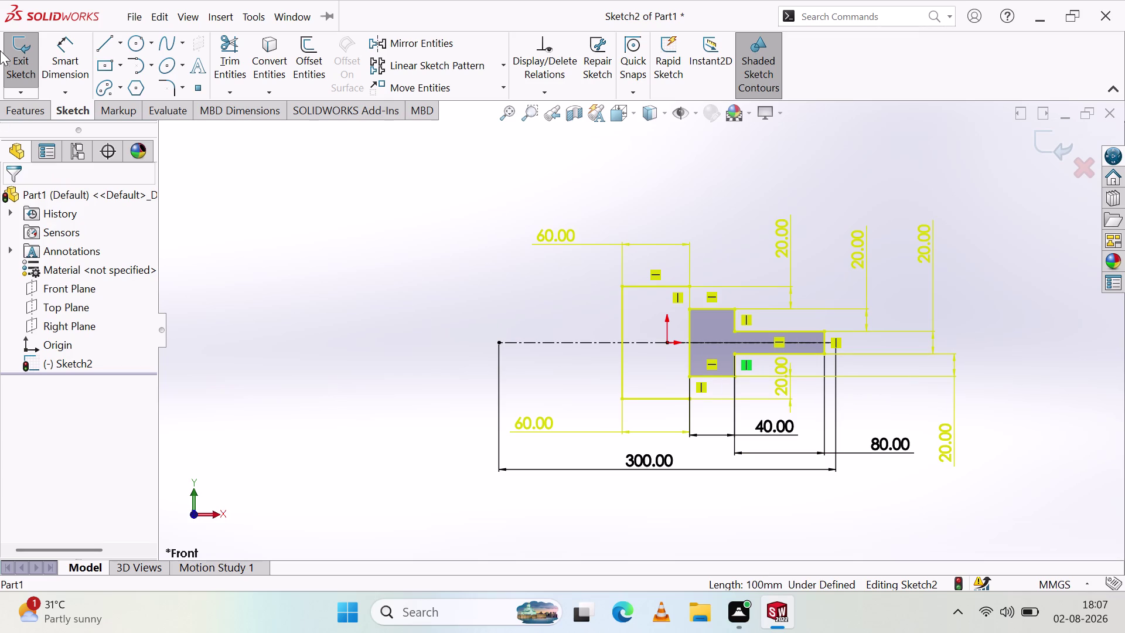
click(63, 59)
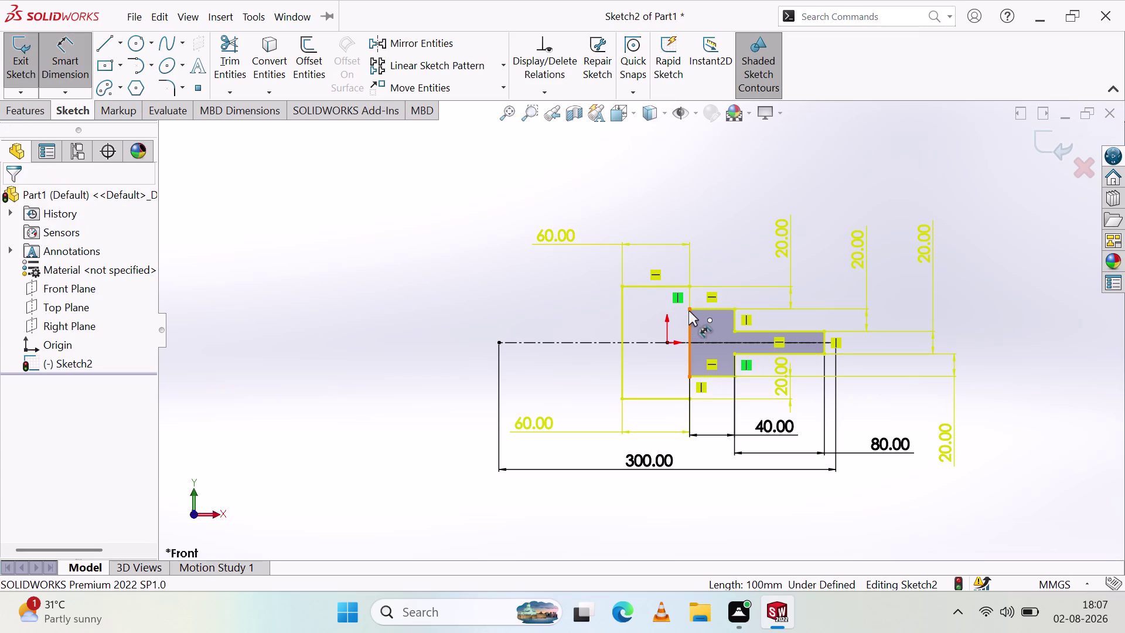
Add a 60 mm dimension to the small step's left edge and confirm it.
click(689, 324)
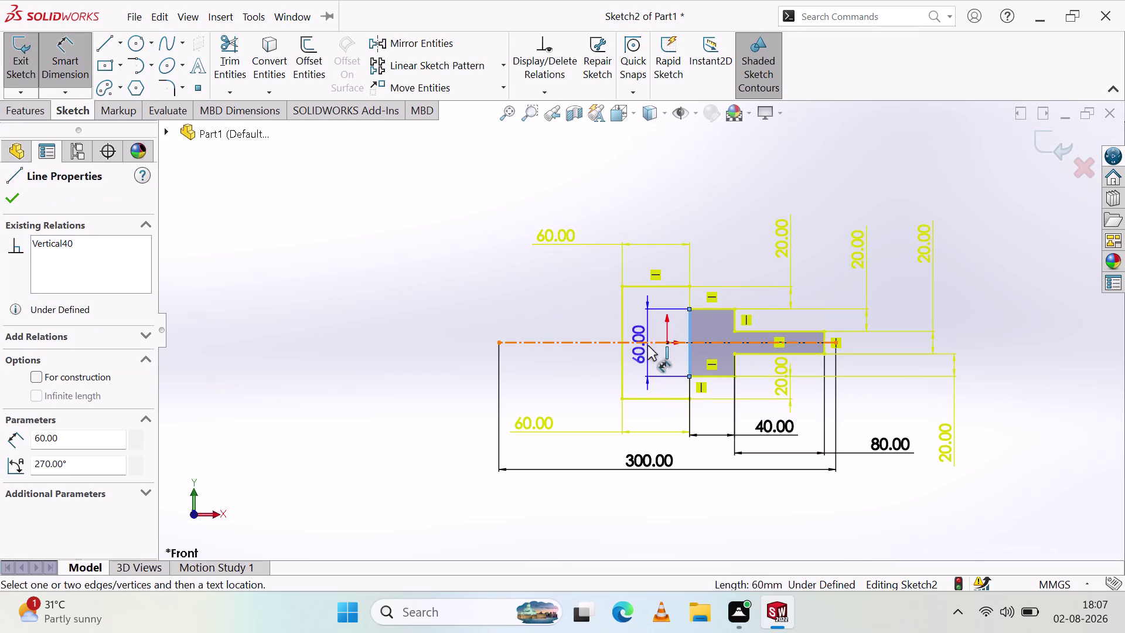
click(657, 355)
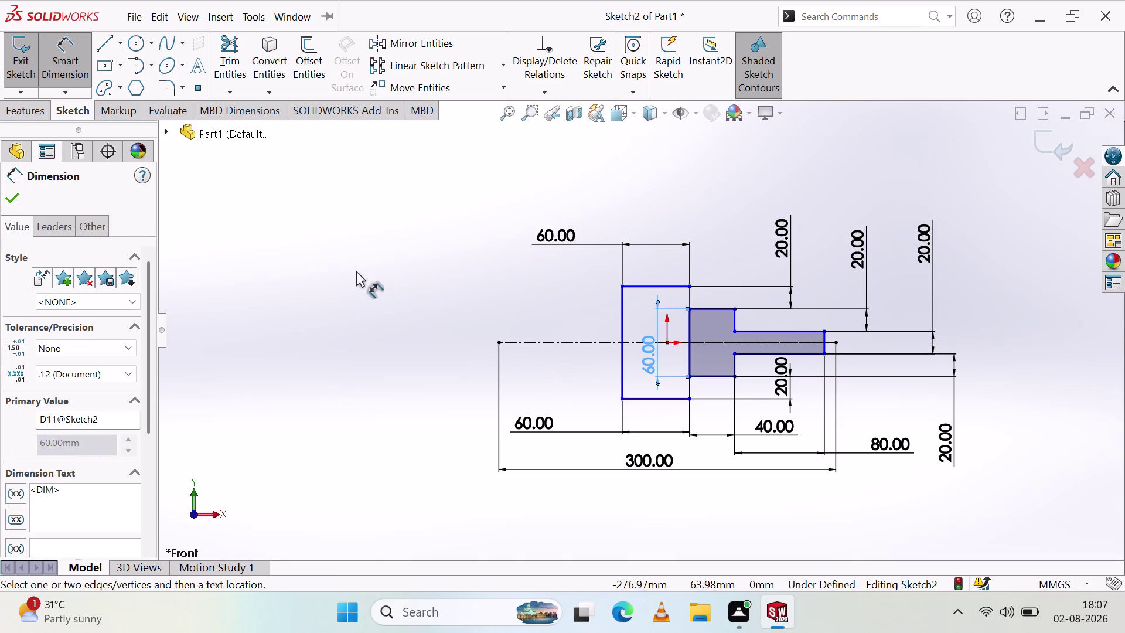
click(0, 194)
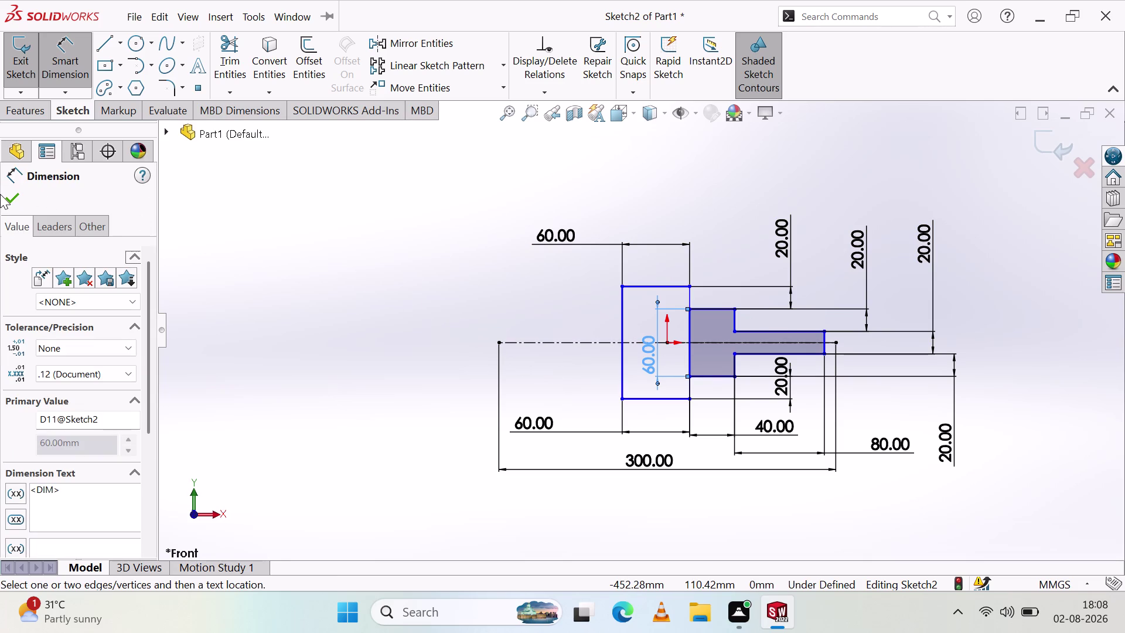
click(10, 199)
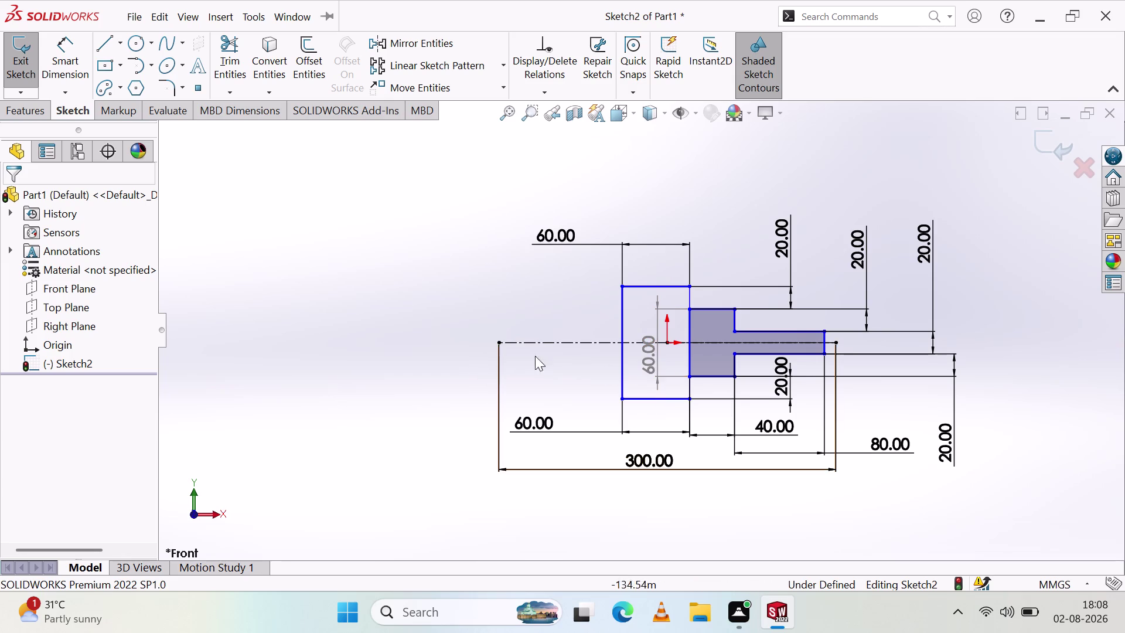
key(Escape)
Delete the 60 mm dimension again and select the large step's left edge.
click(647, 348)
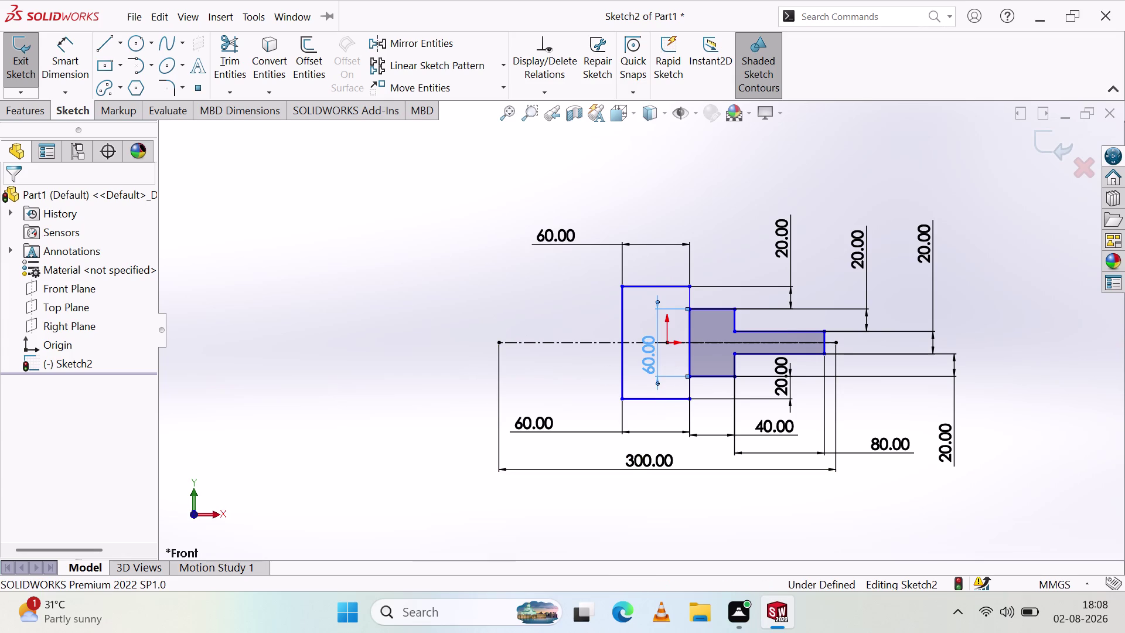
key(Delete)
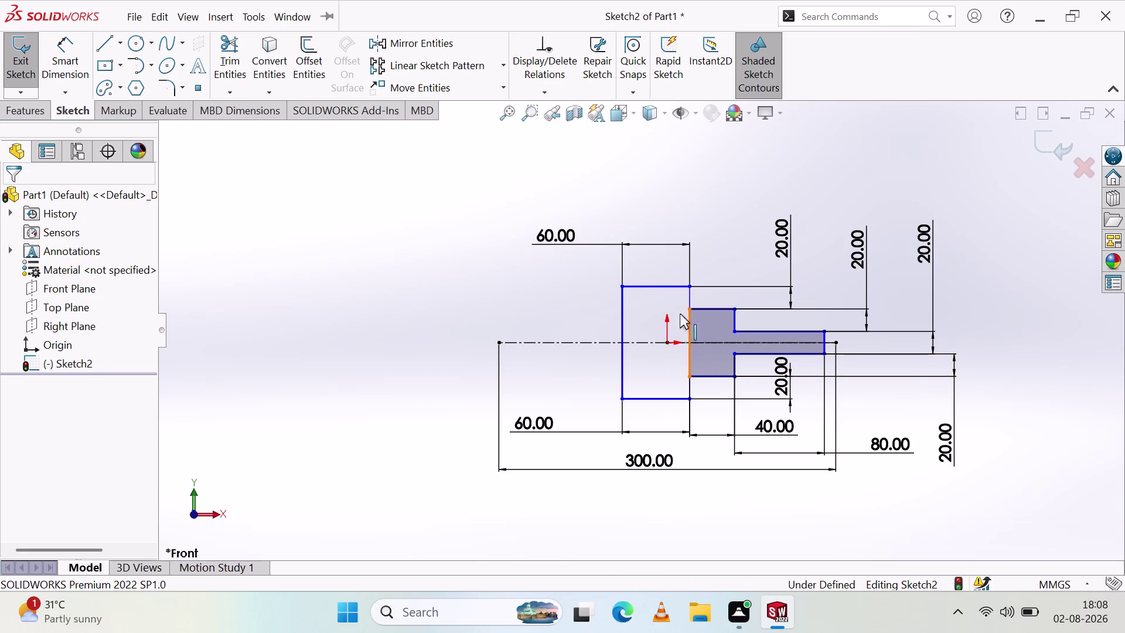
click(620, 319)
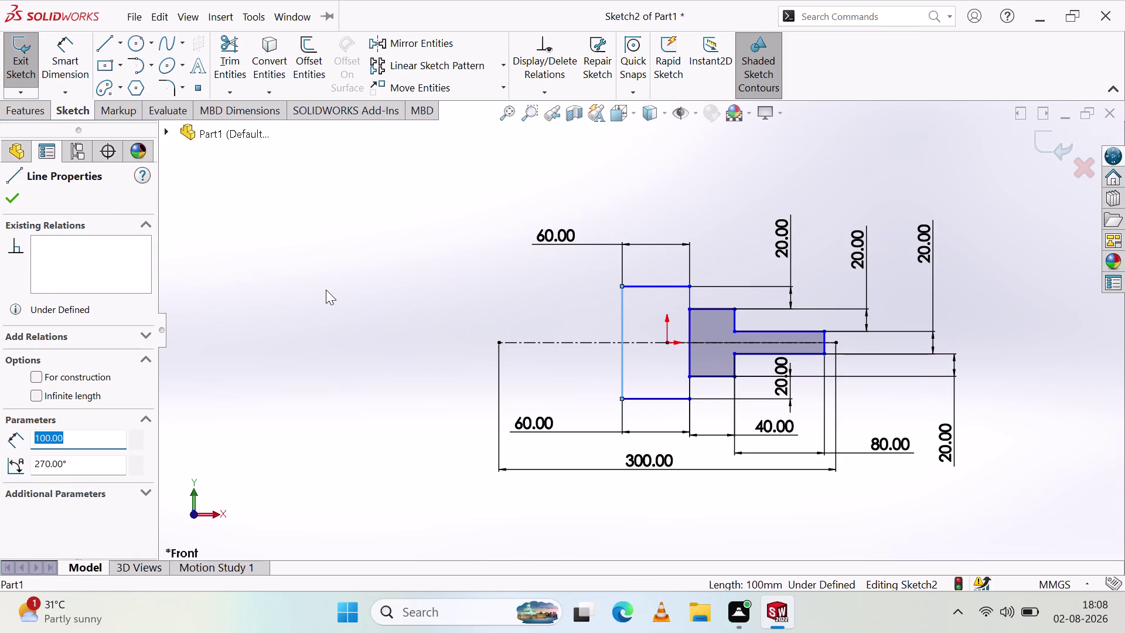
key(Escape)
key(Escape)
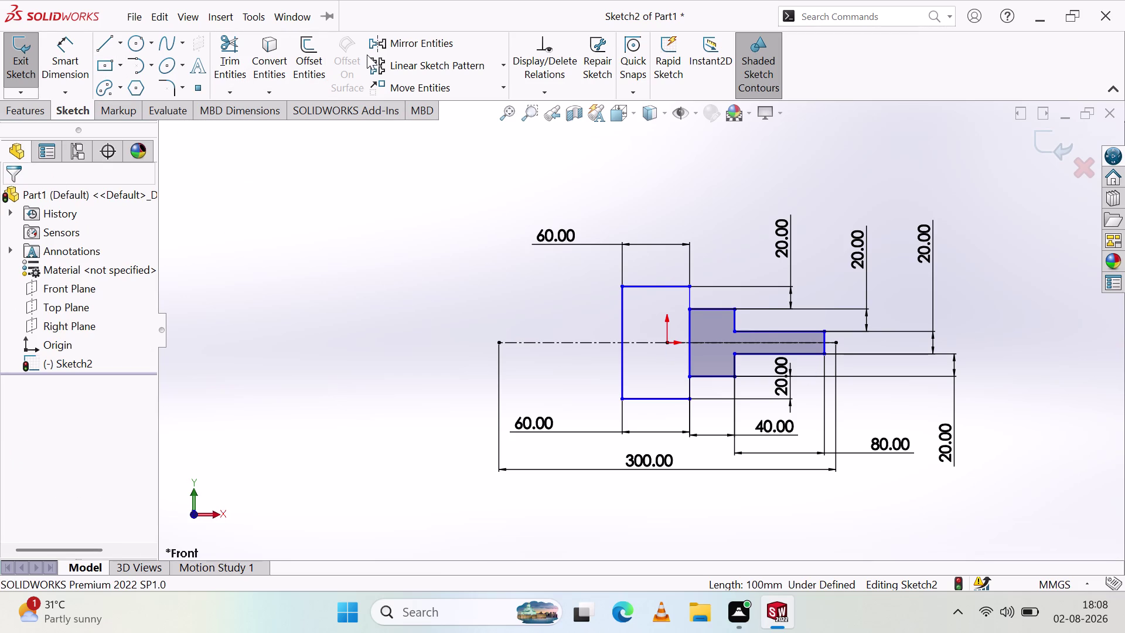
click(405, 46)
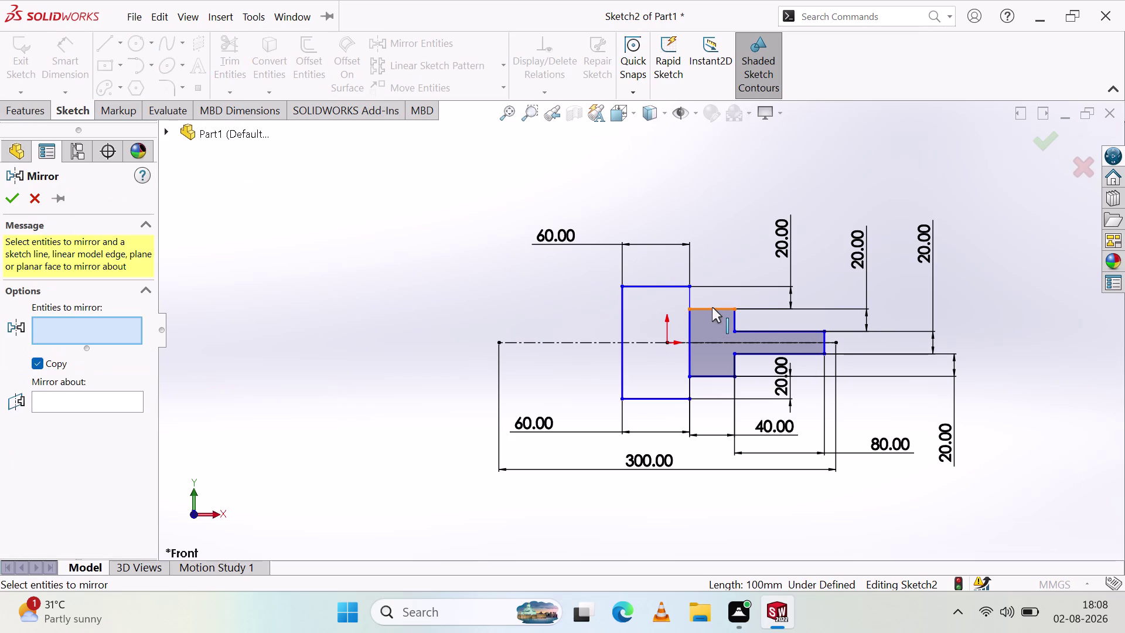
Add the step and profile edges, including the narrow end, to the mirror set.
click(712, 307)
click(689, 327)
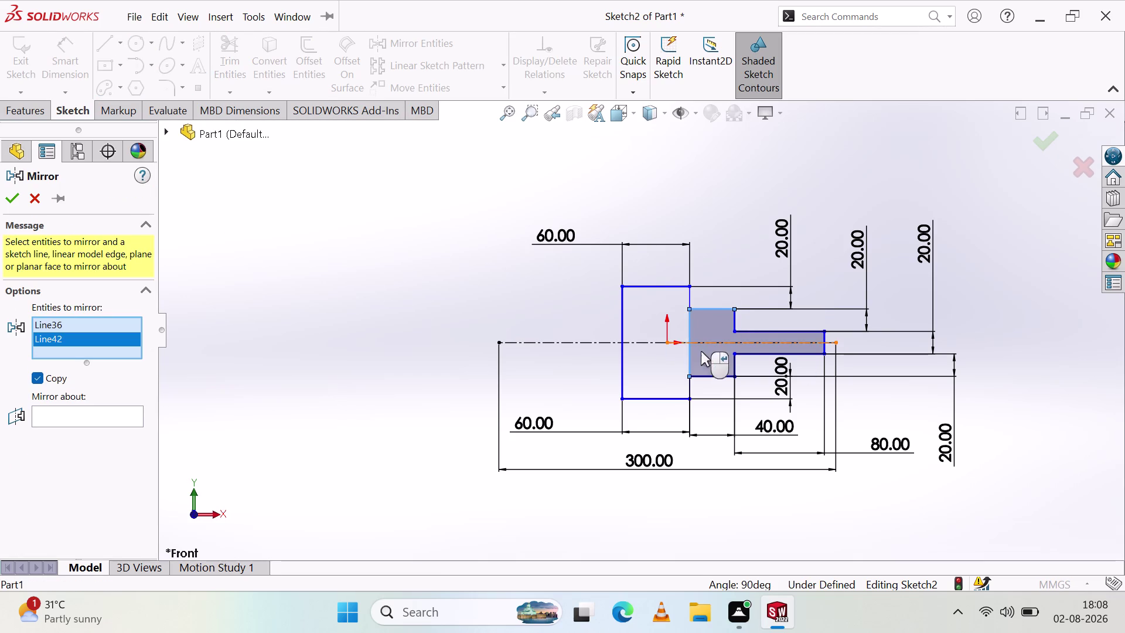
click(702, 378)
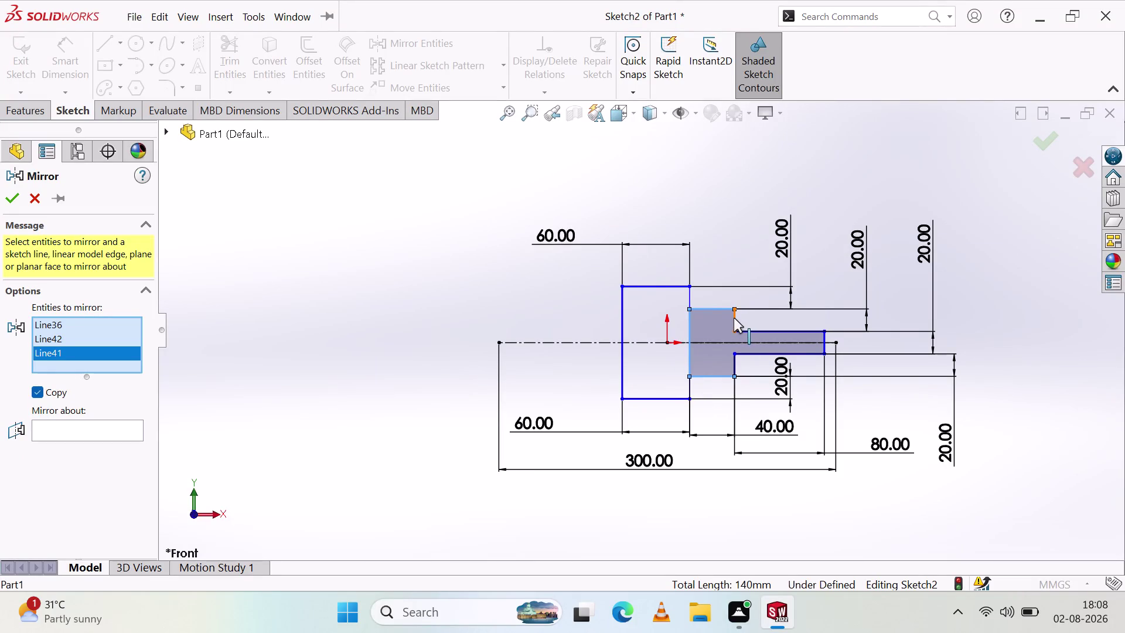
click(733, 318)
click(747, 332)
click(750, 353)
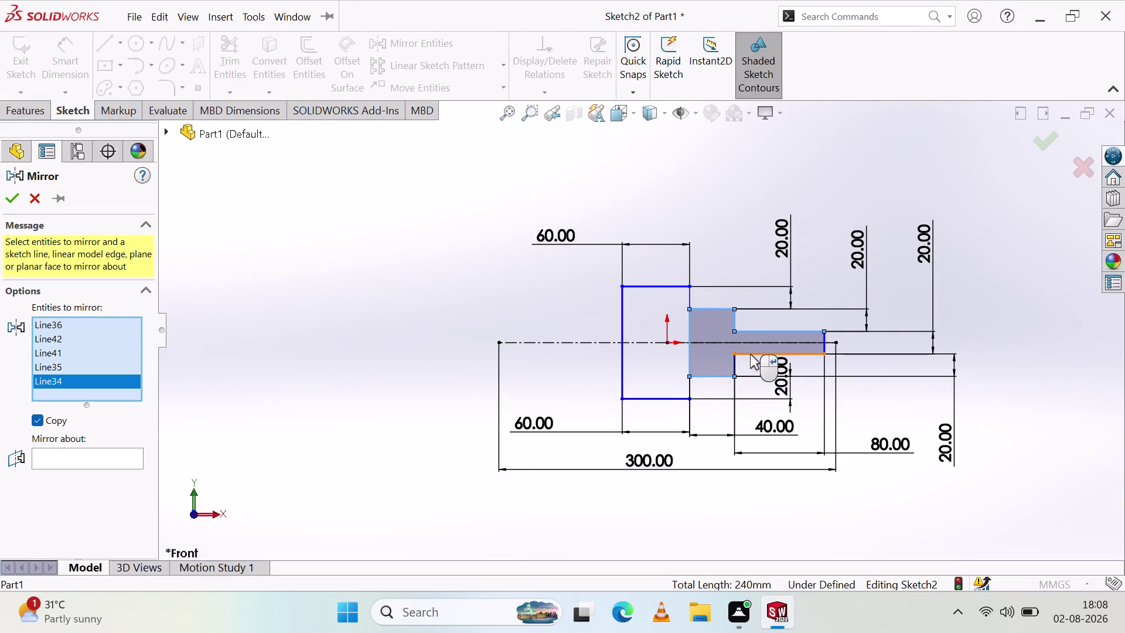
click(735, 366)
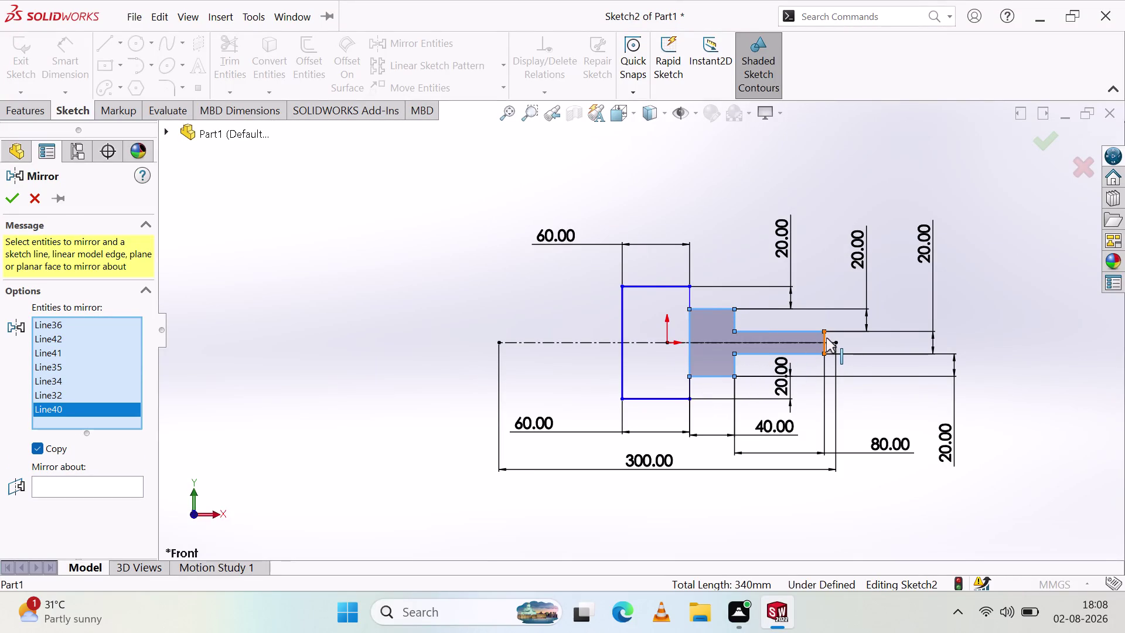
scroll(down, 3)
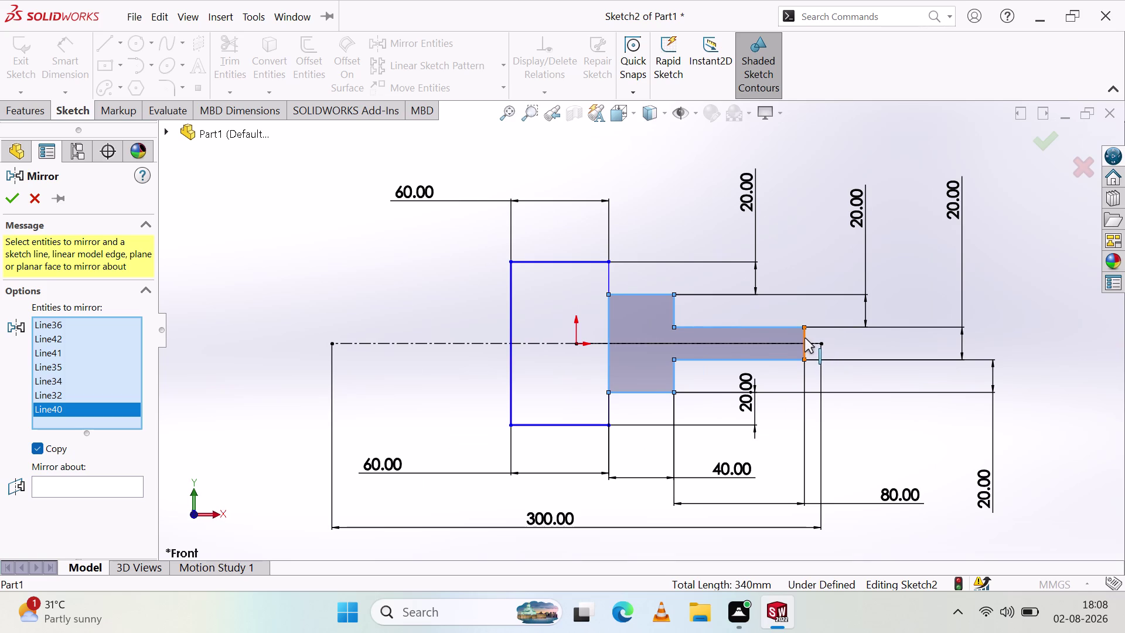
click(804, 338)
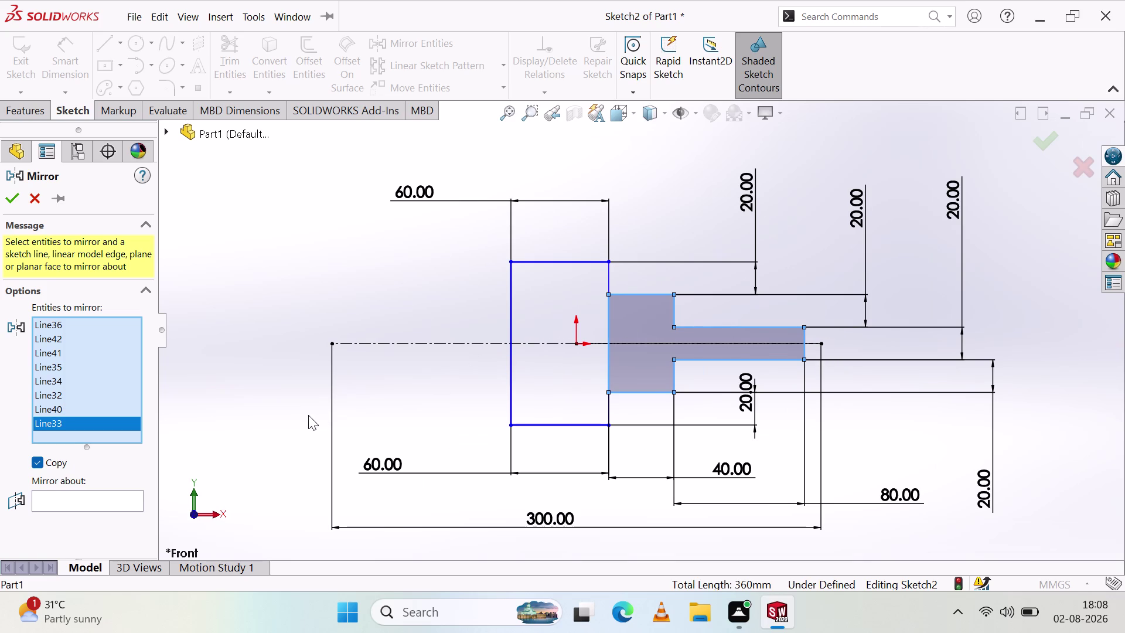
Try the centreline, then the large step's left edge, as mirror line before cancelling.
click(95, 492)
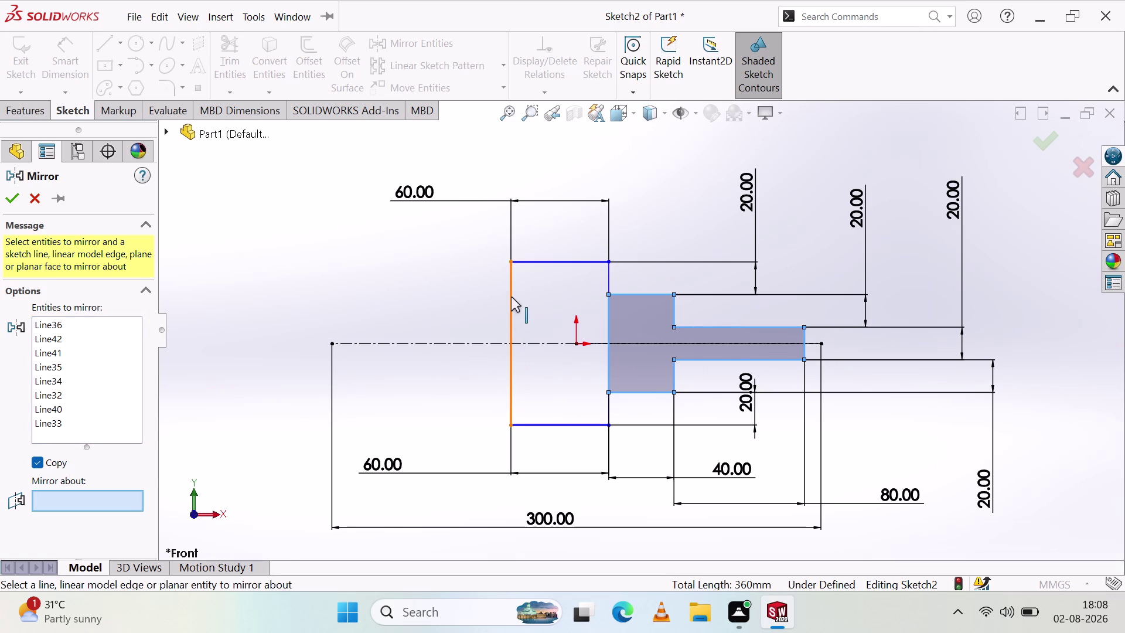
click(487, 343)
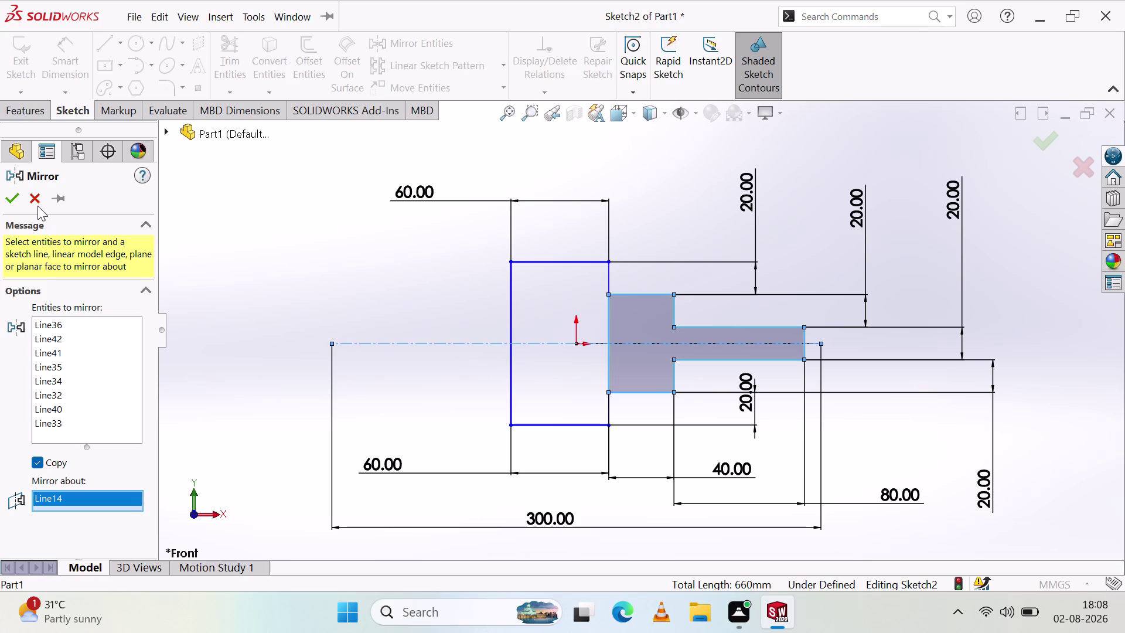
click(511, 290)
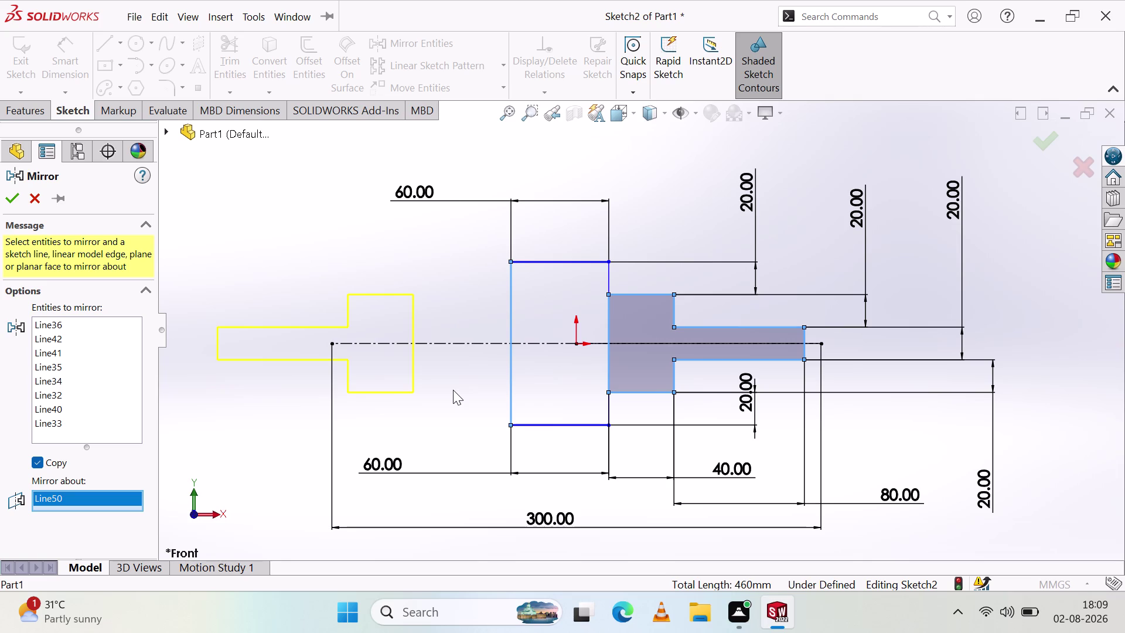
key(Escape)
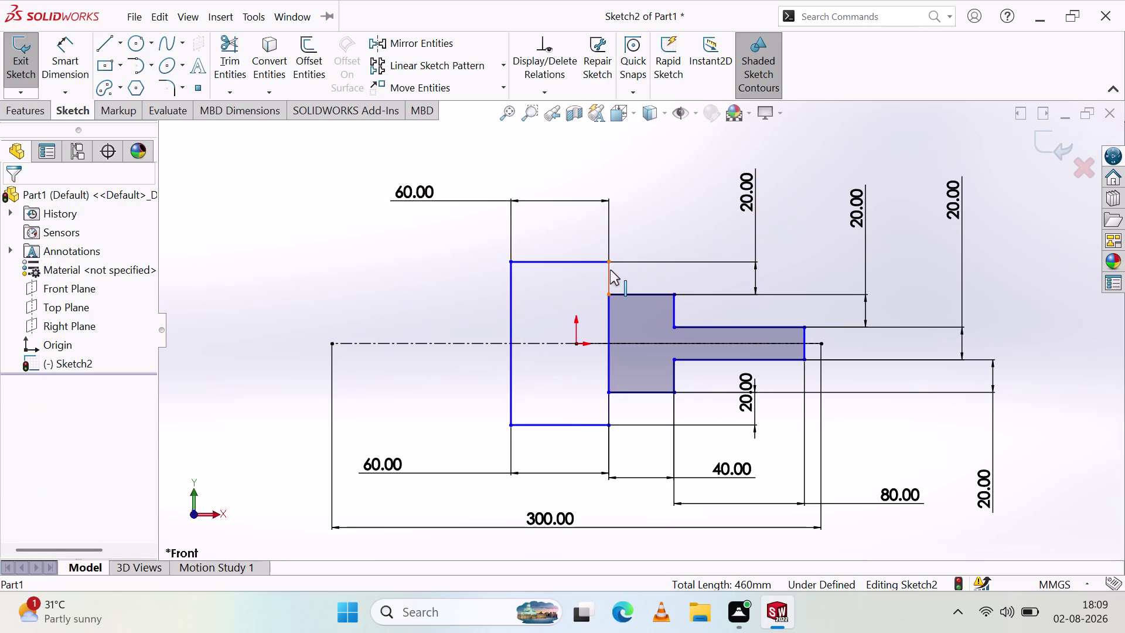
click(431, 43)
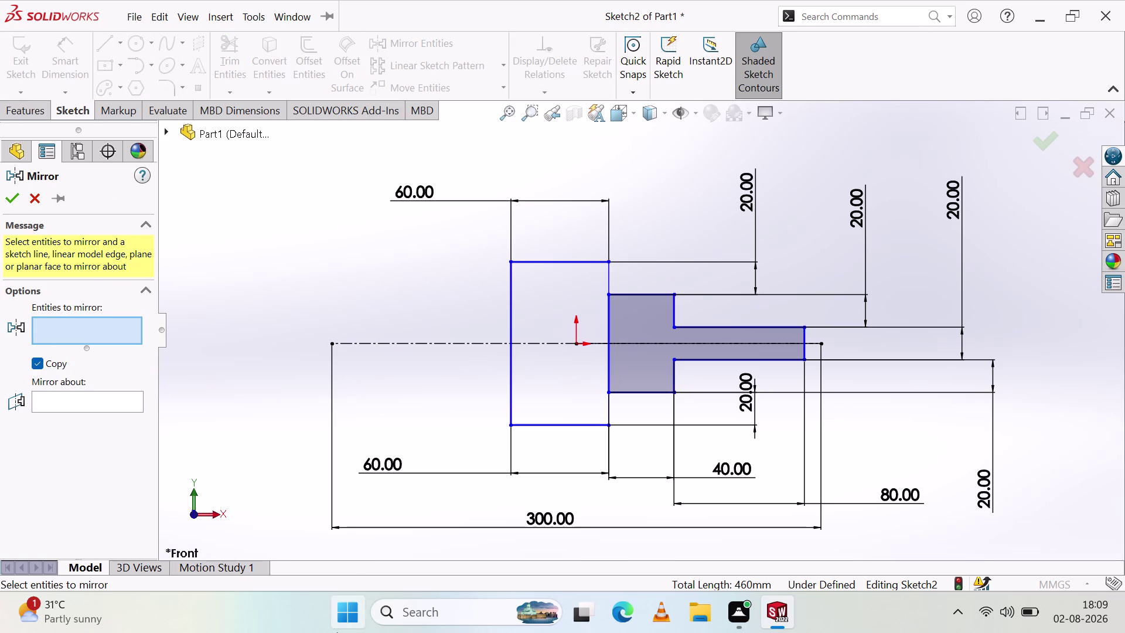
click(657, 393)
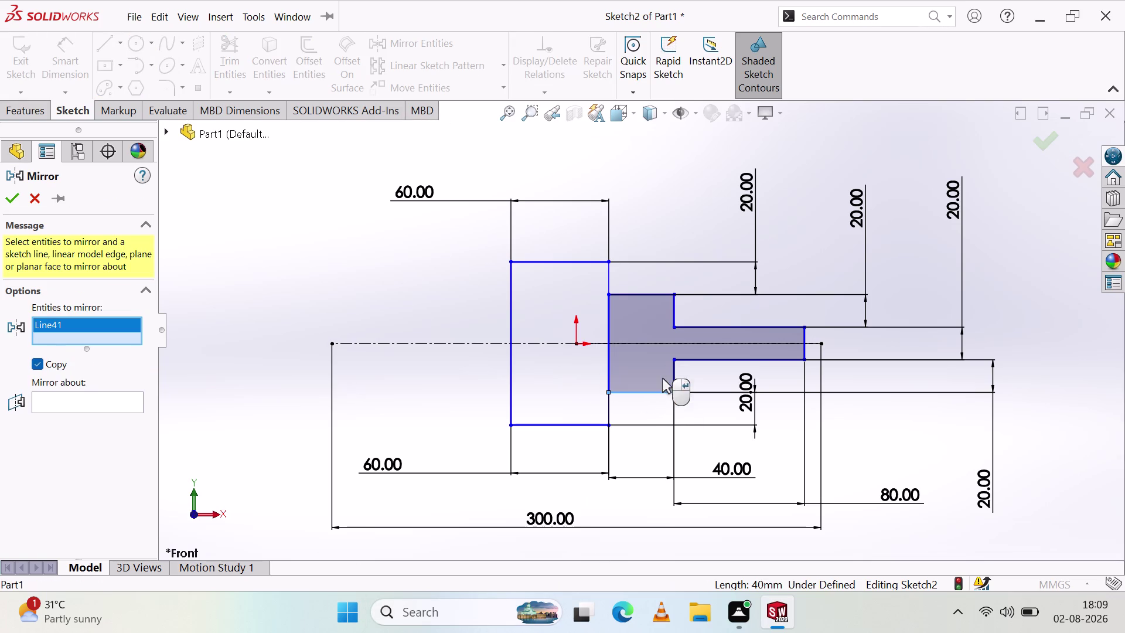
click(641, 293)
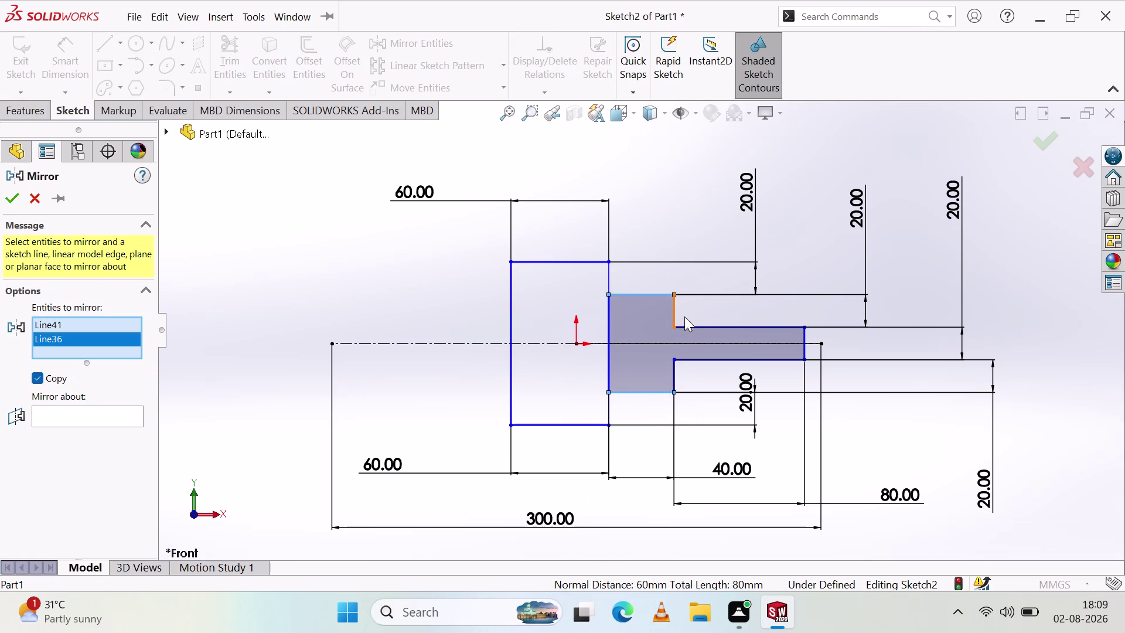
click(674, 320)
click(685, 358)
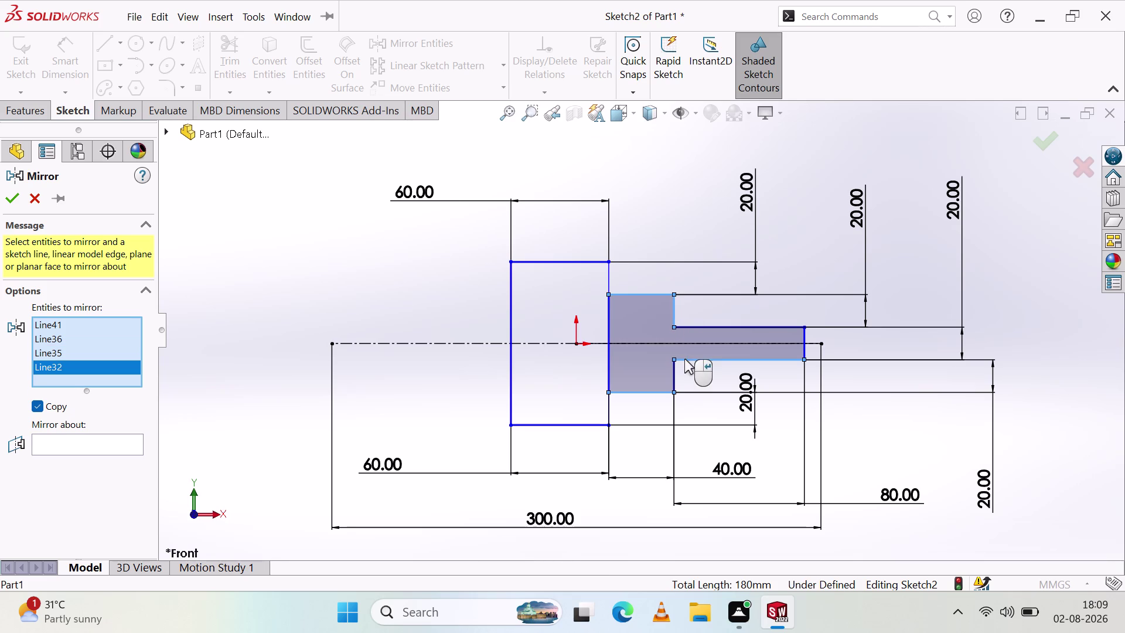
click(673, 378)
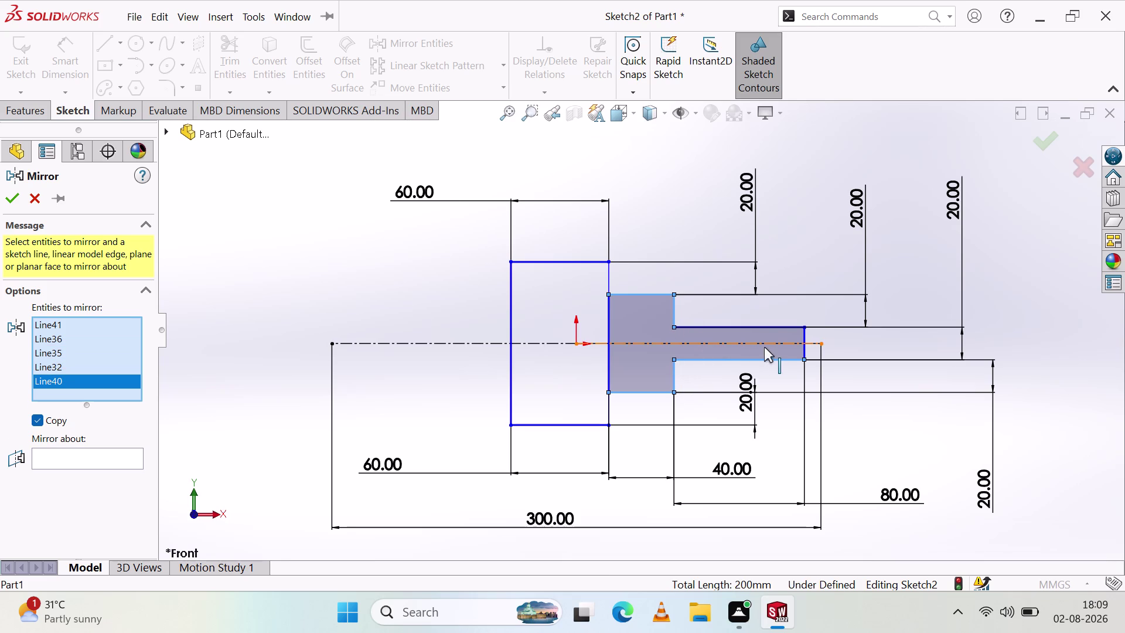
click(803, 341)
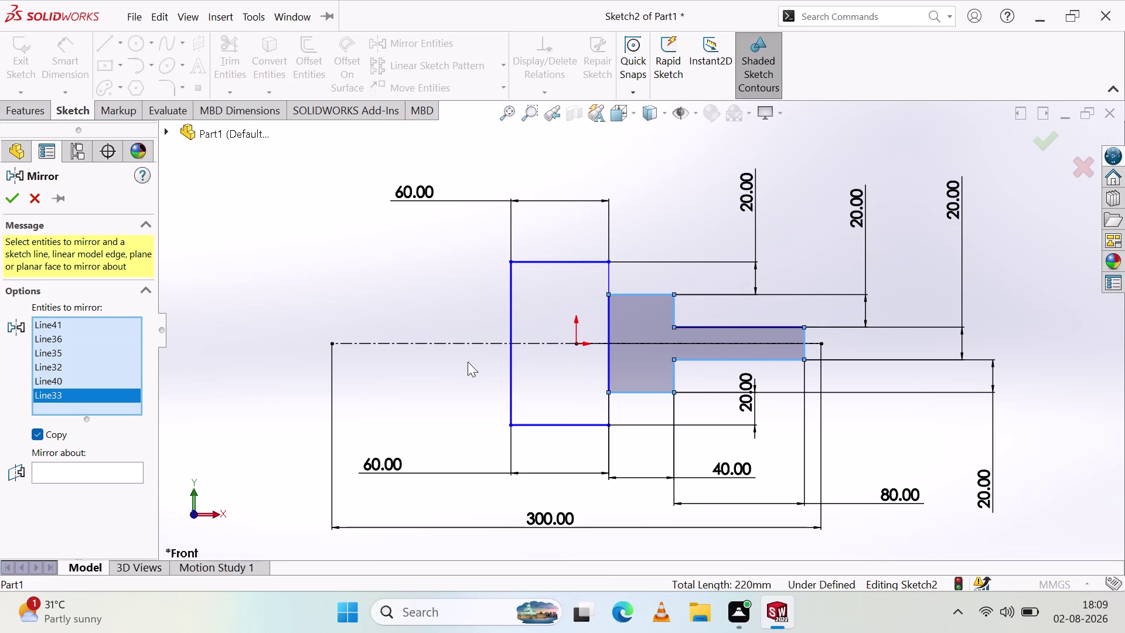
click(79, 477)
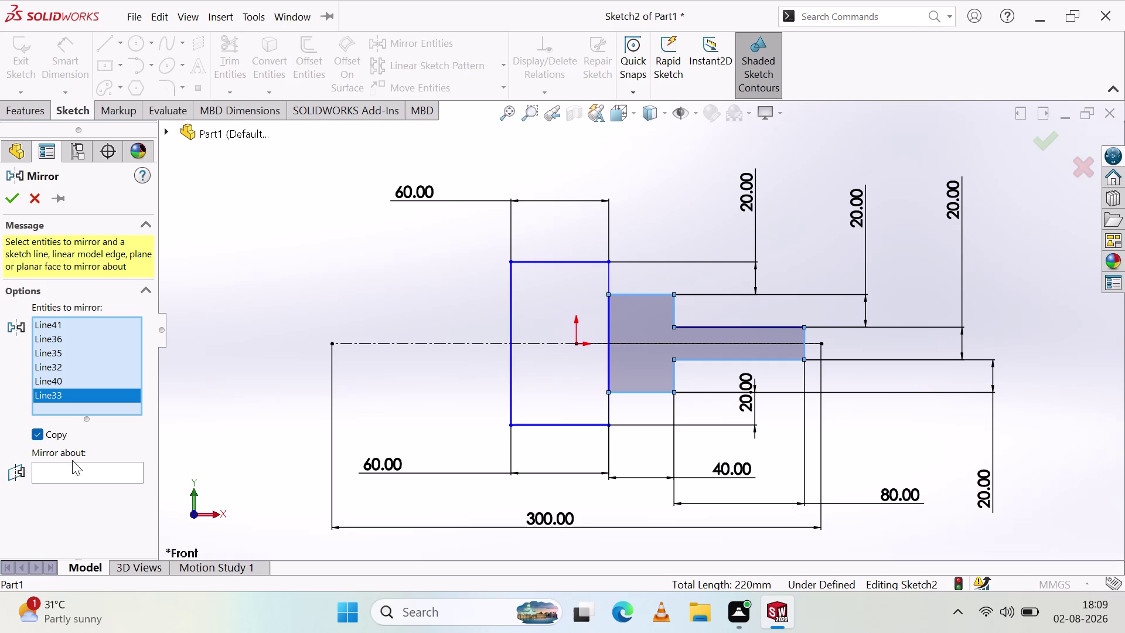
click(73, 470)
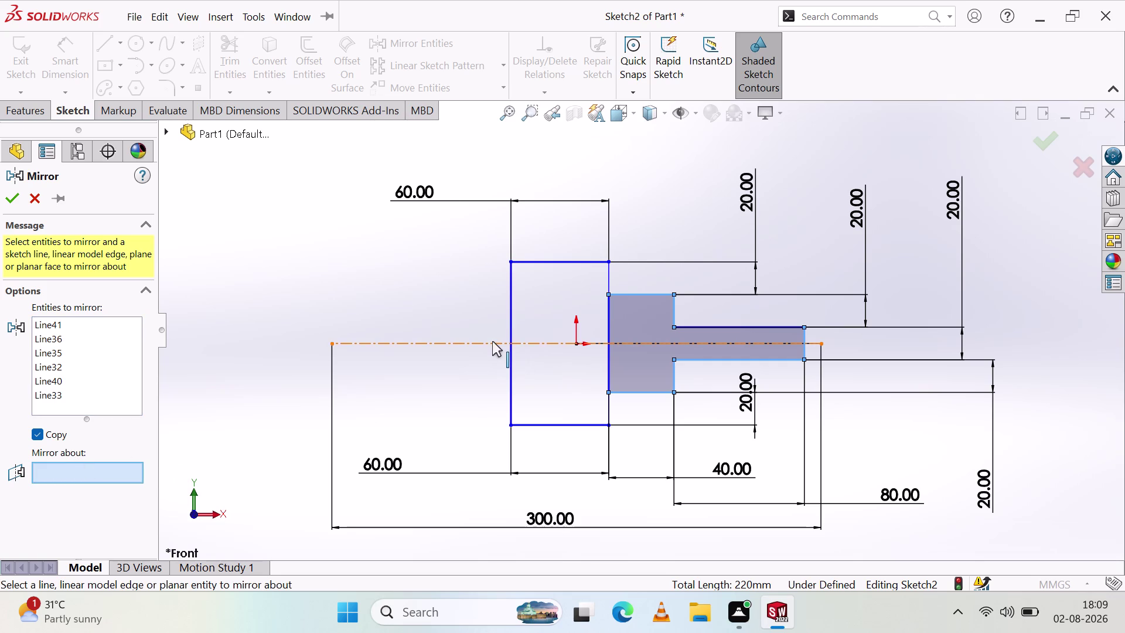
click(494, 342)
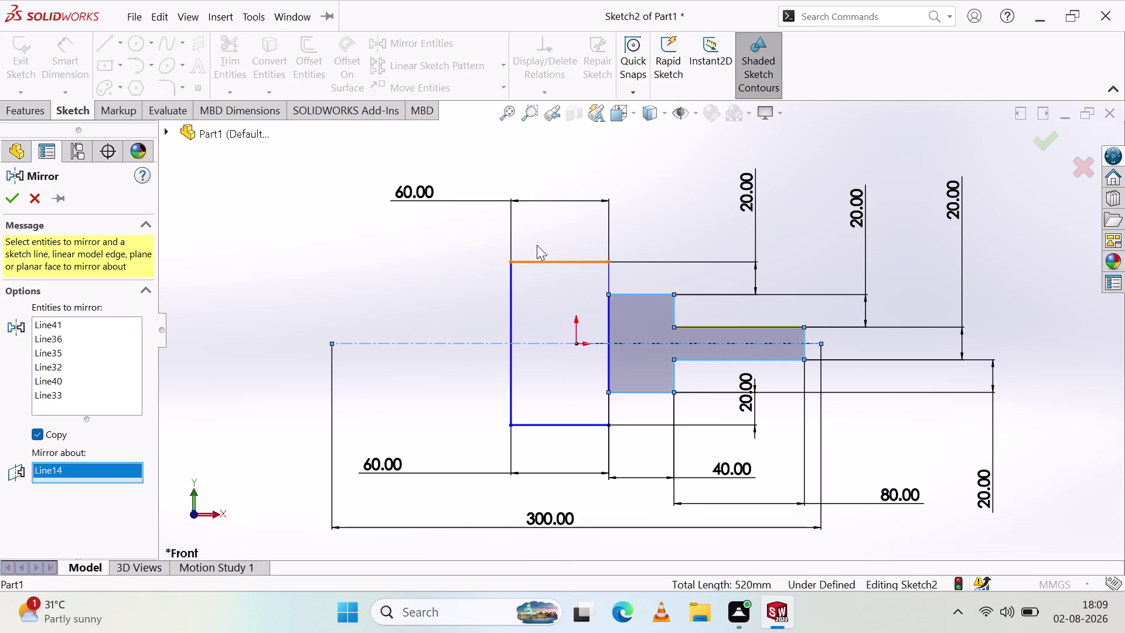
click(511, 234)
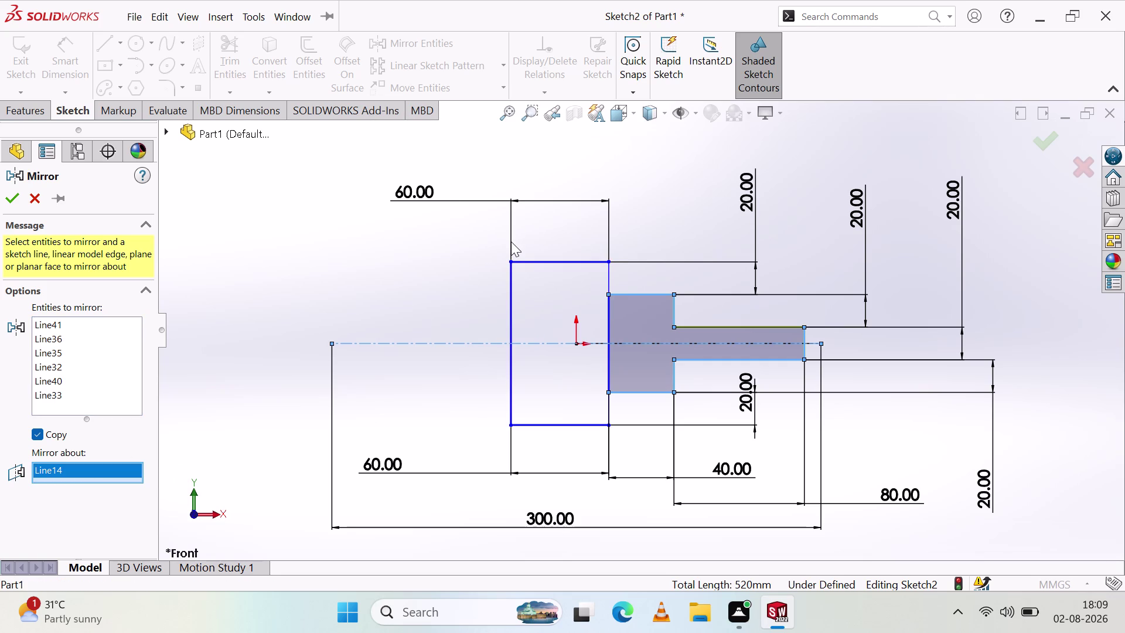
click(510, 236)
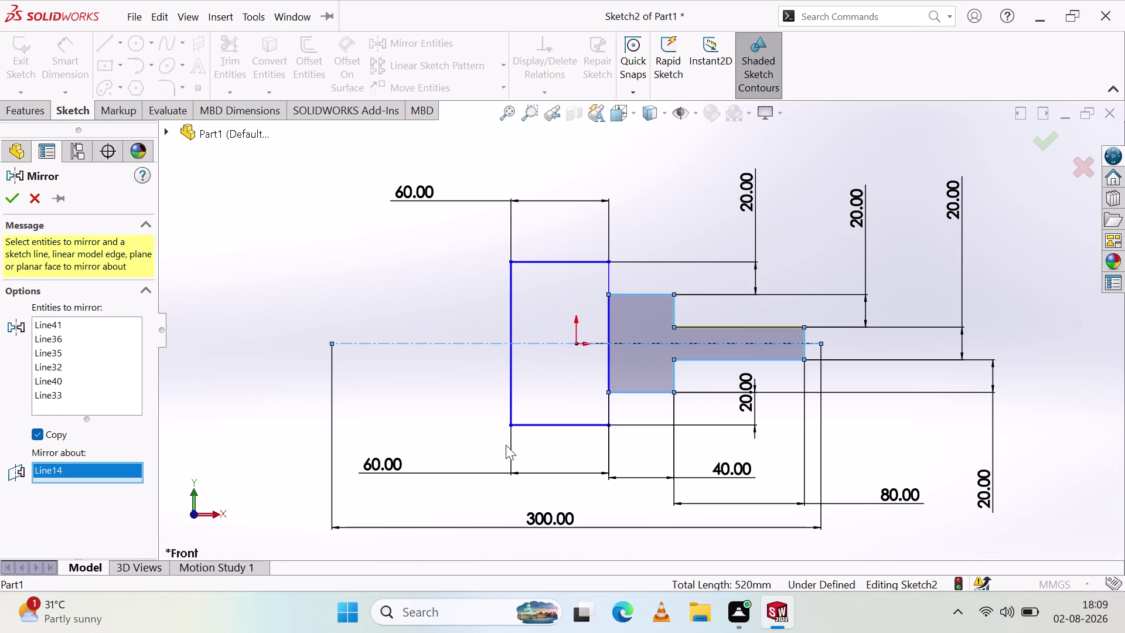
click(510, 448)
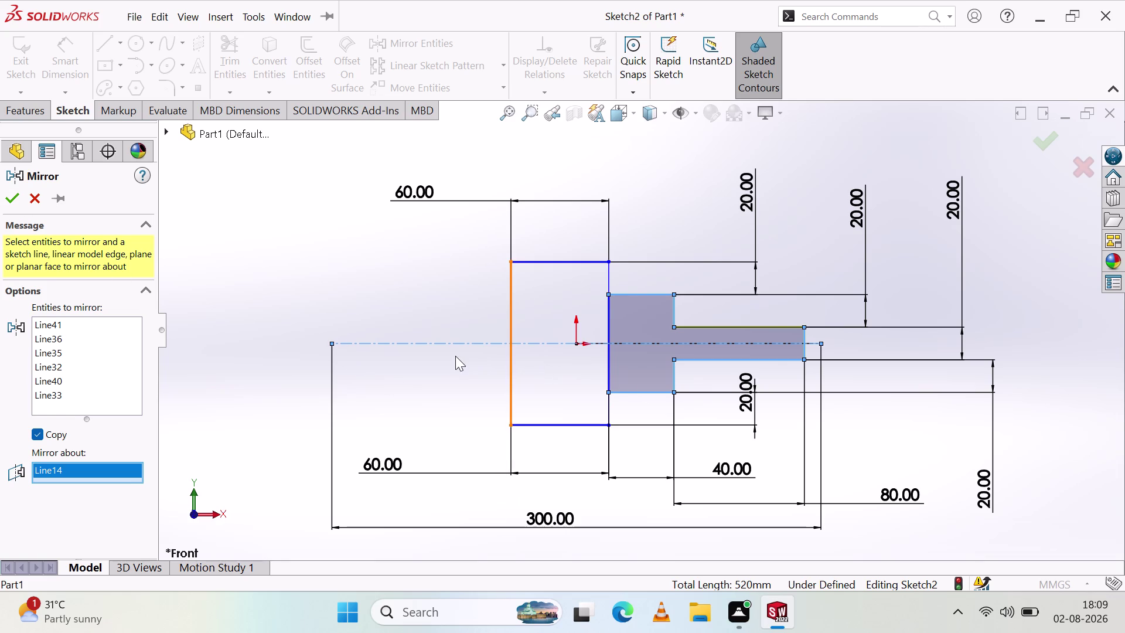
scroll(up, 3)
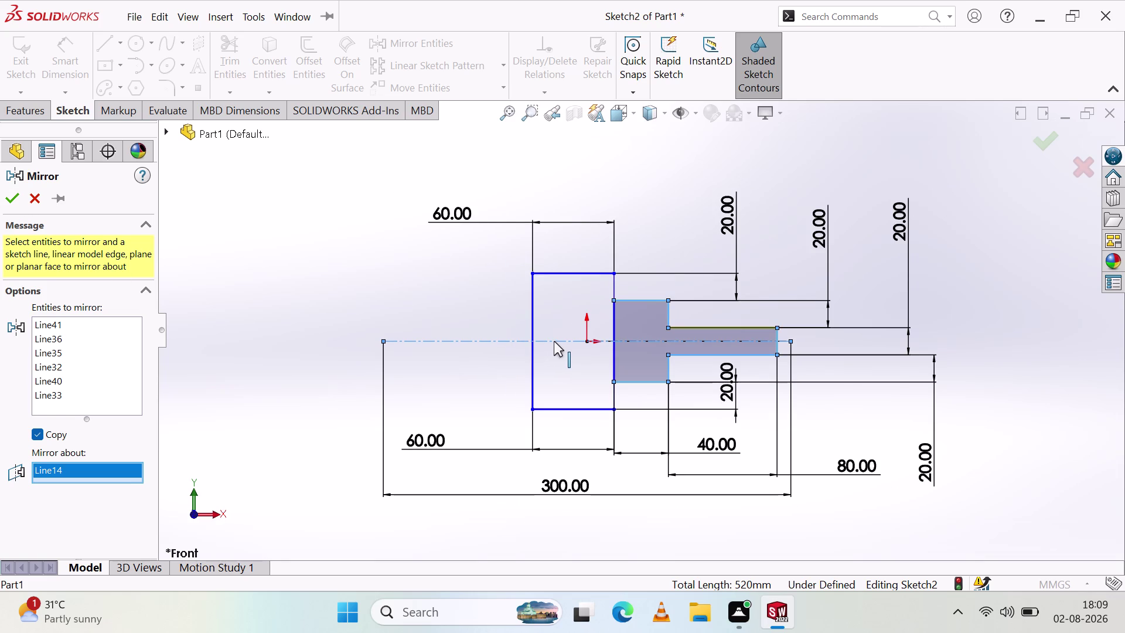
click(553, 341)
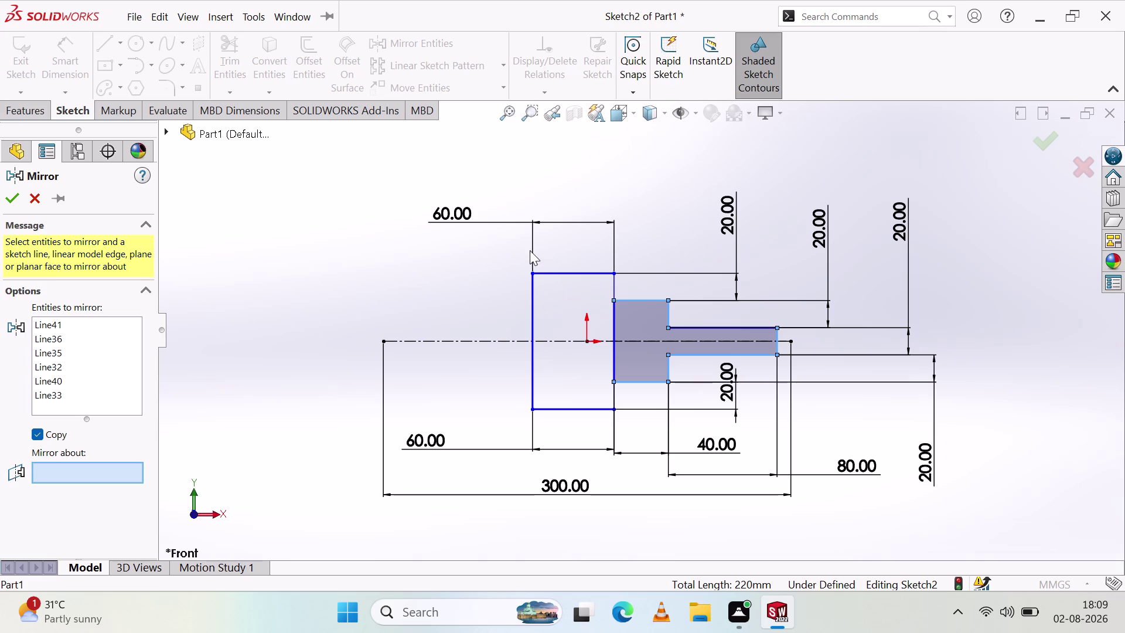
scroll(down, 3)
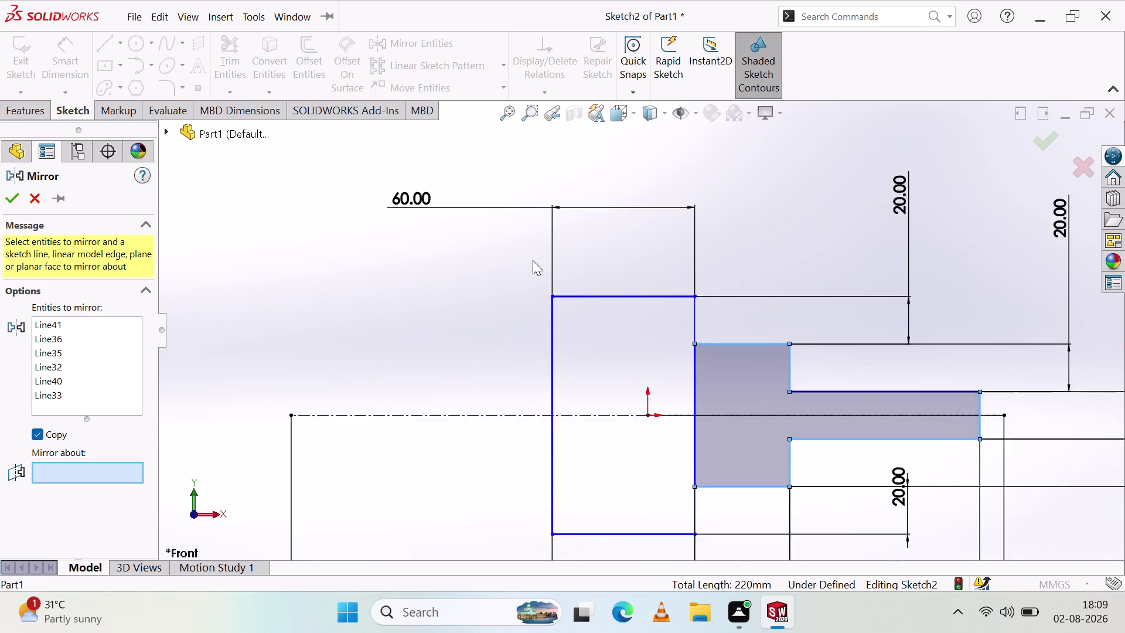
scroll(down, 3)
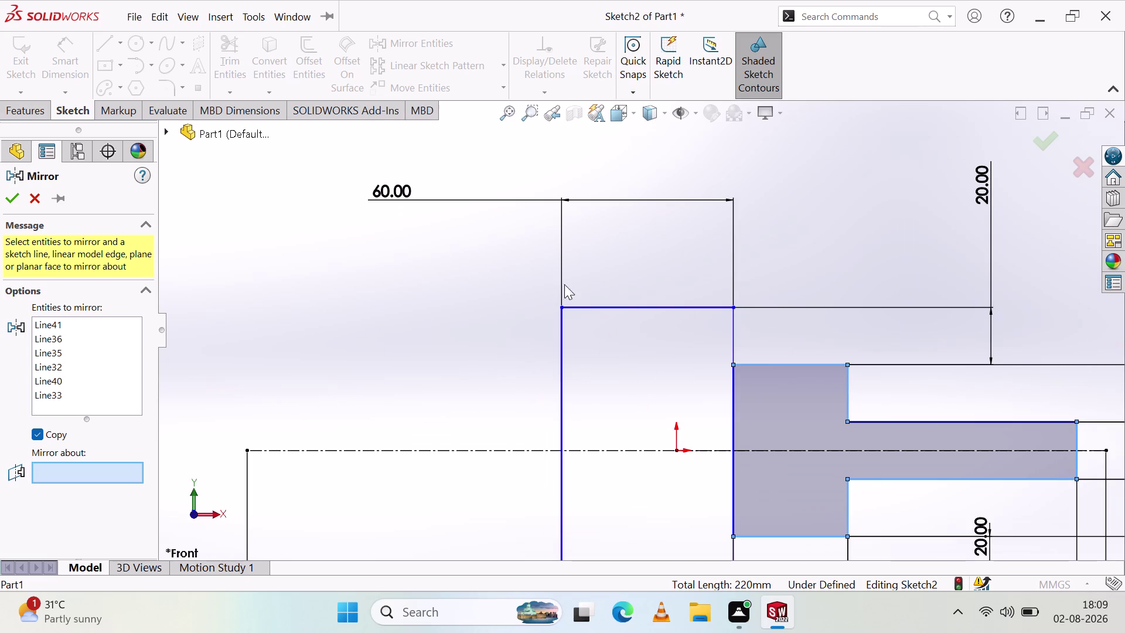
click(561, 340)
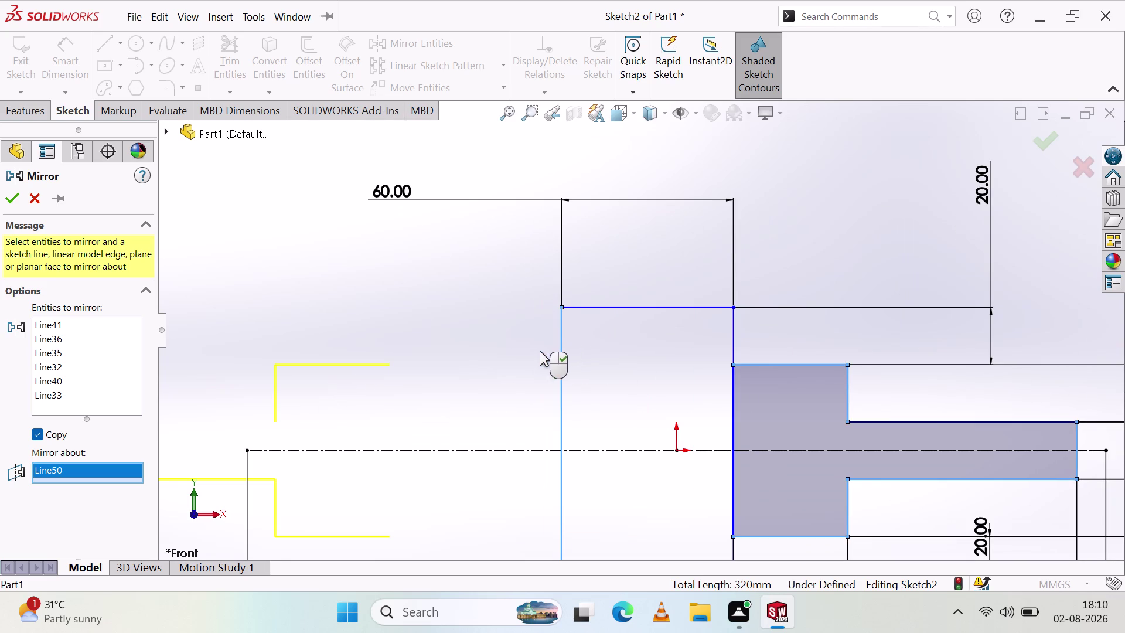
scroll(up, 3)
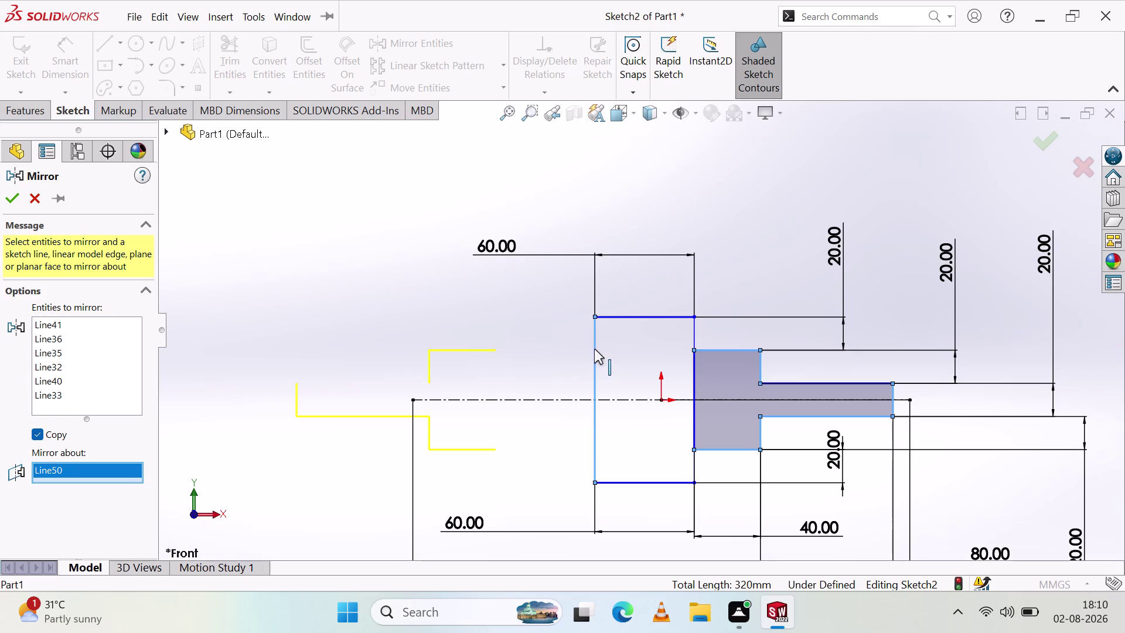
click(780, 384)
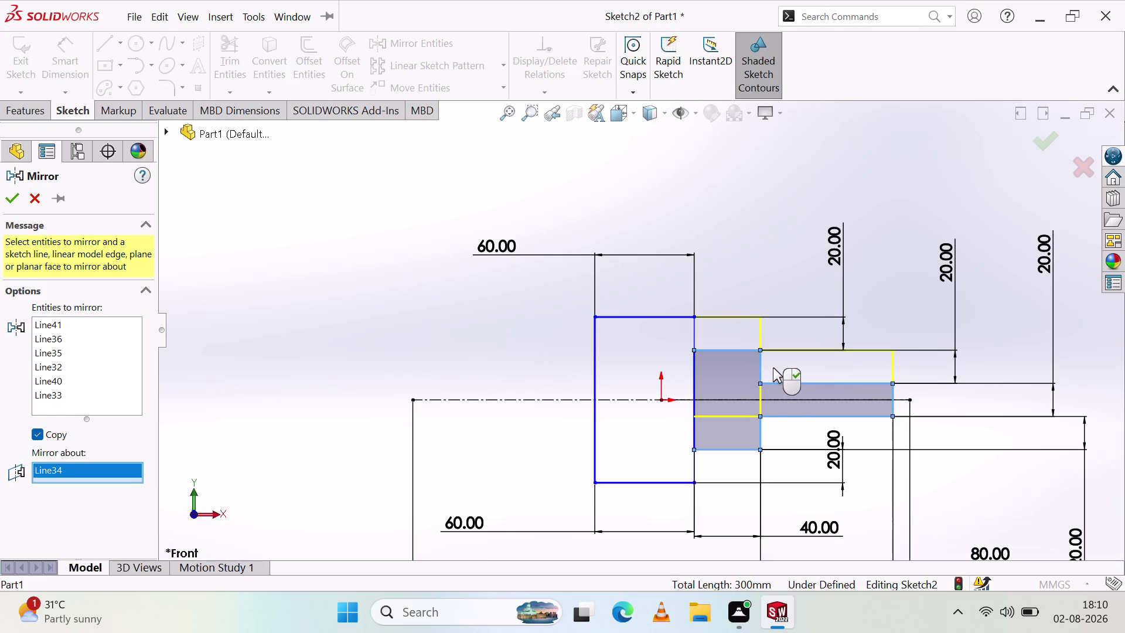
key(Escape)
key(Escape)
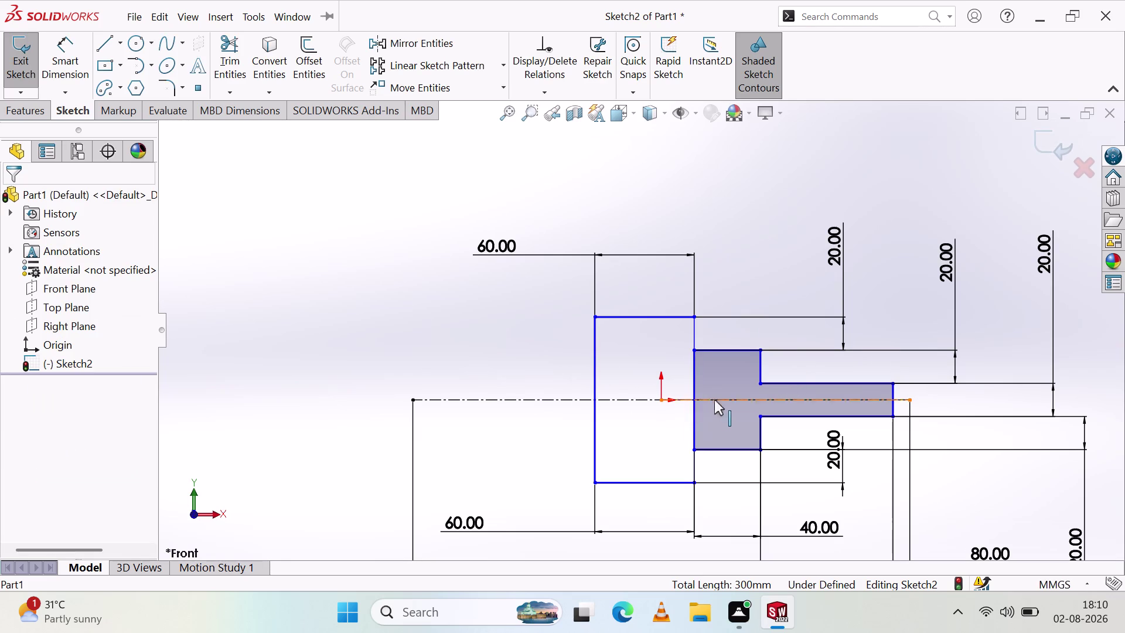
key(Escape)
key(Escape)
key(Escape)
key(Escape)
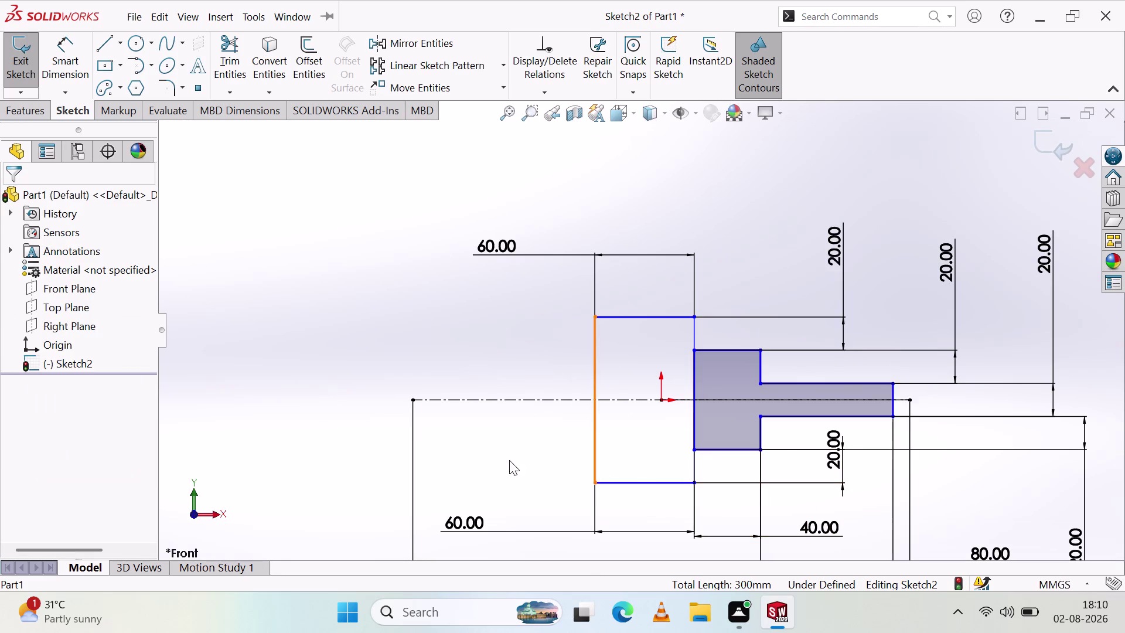
right_click(487, 417)
click(579, 573)
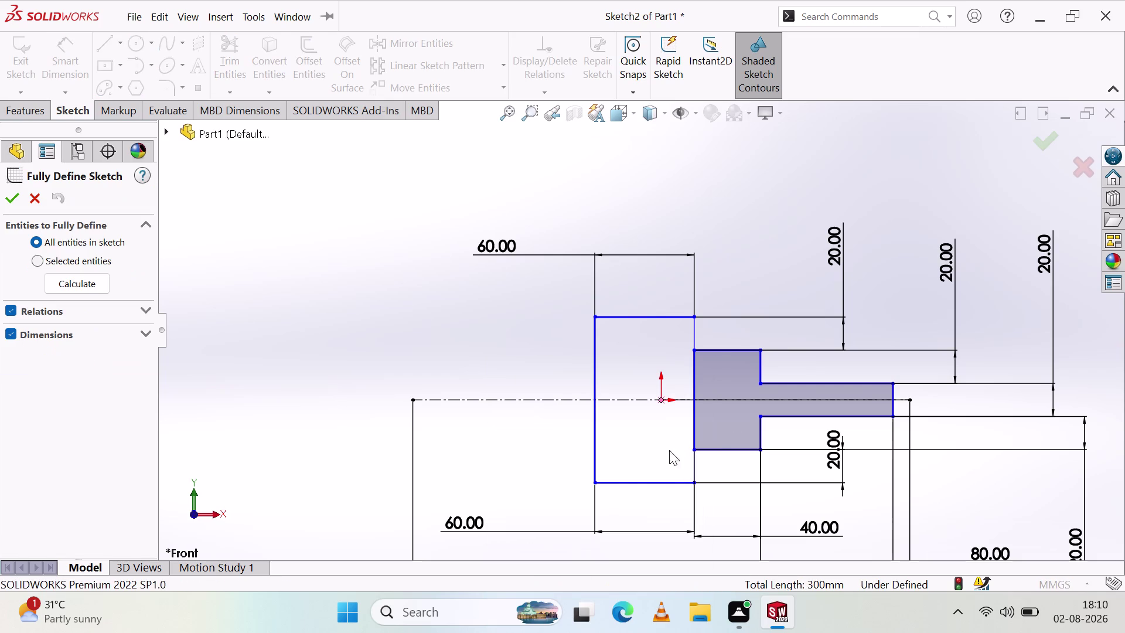
click(4, 201)
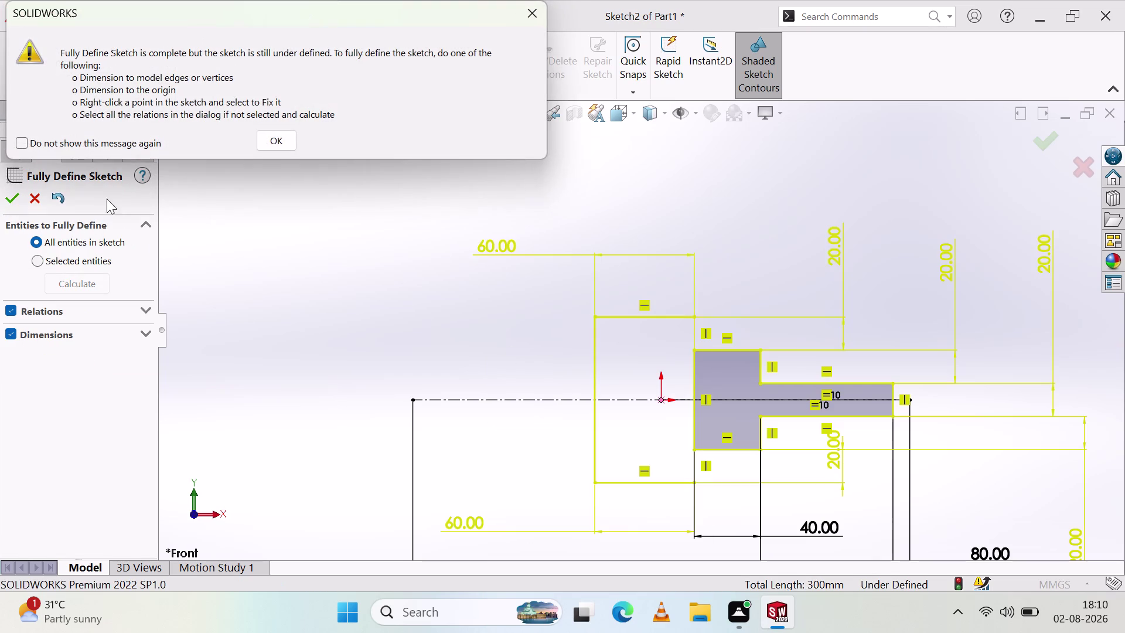
click(273, 145)
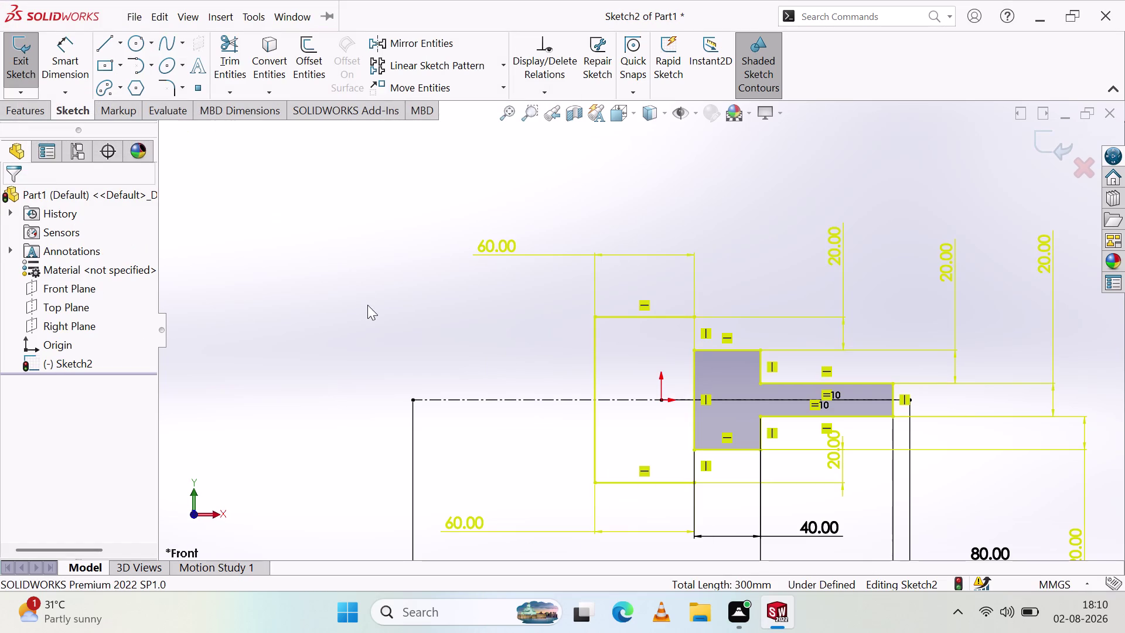
click(381, 313)
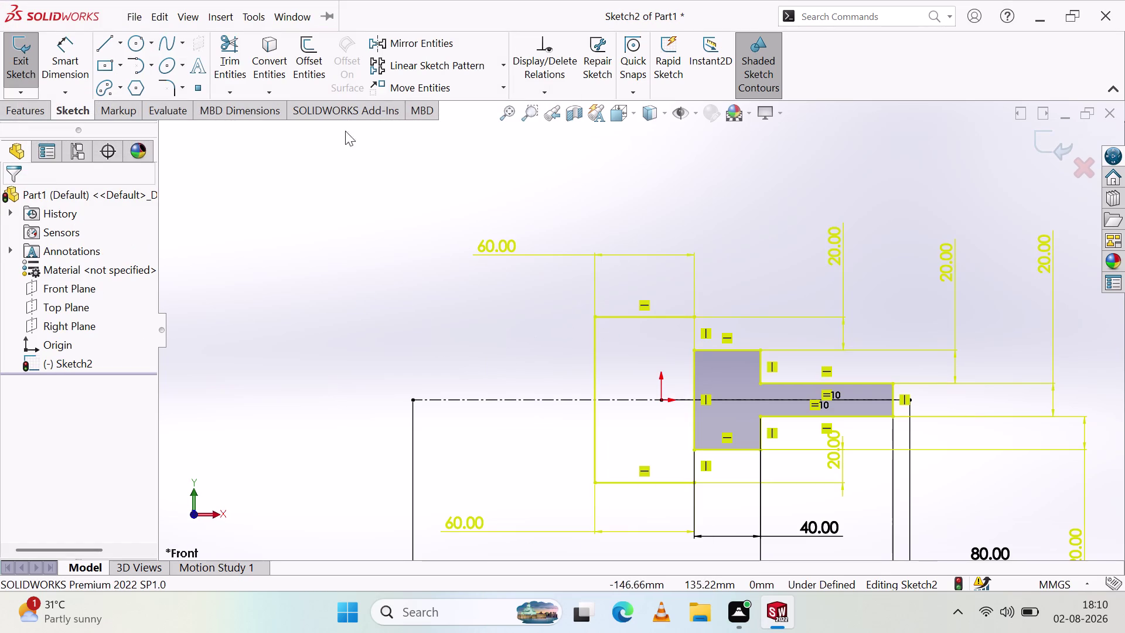
click(106, 46)
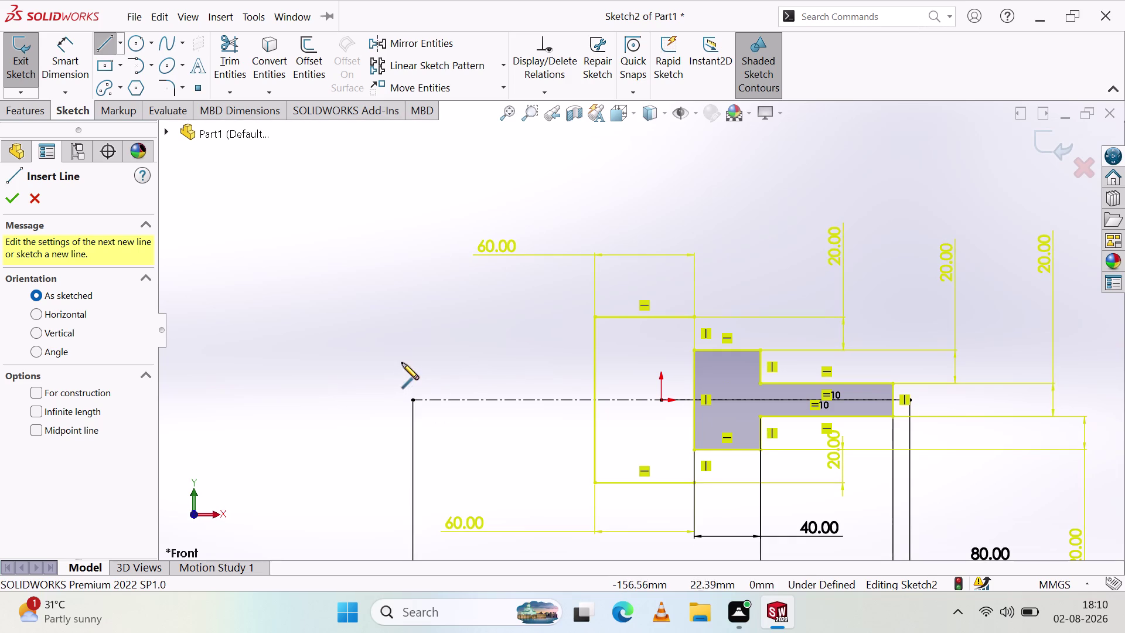
Discard the vertical line started at the centerline's left end and resume line drawing.
click(420, 400)
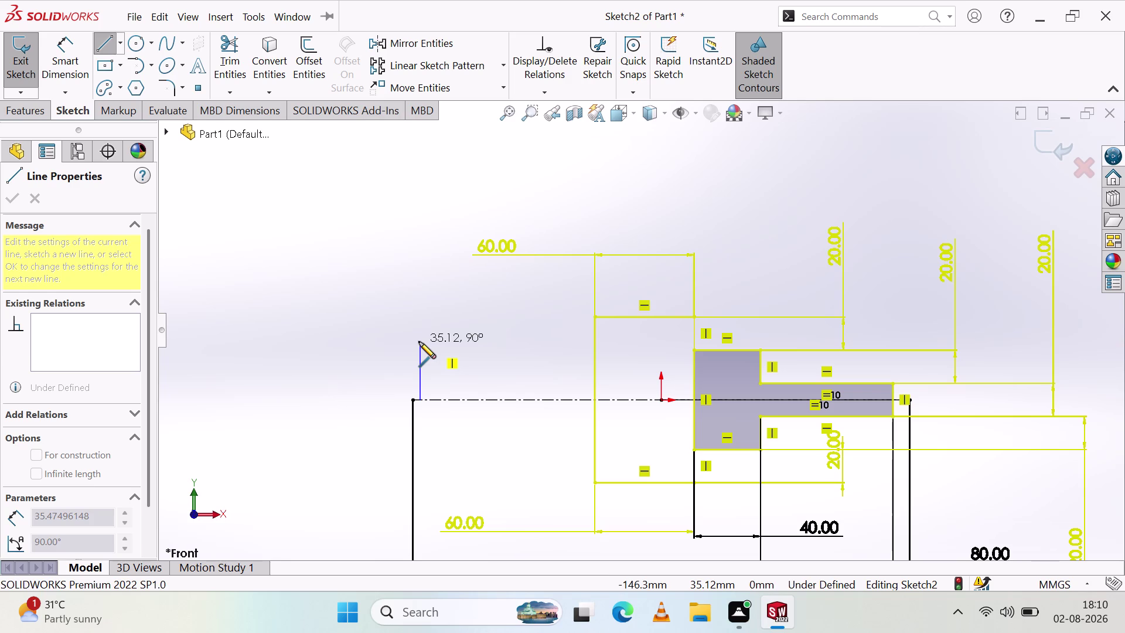
key(Escape)
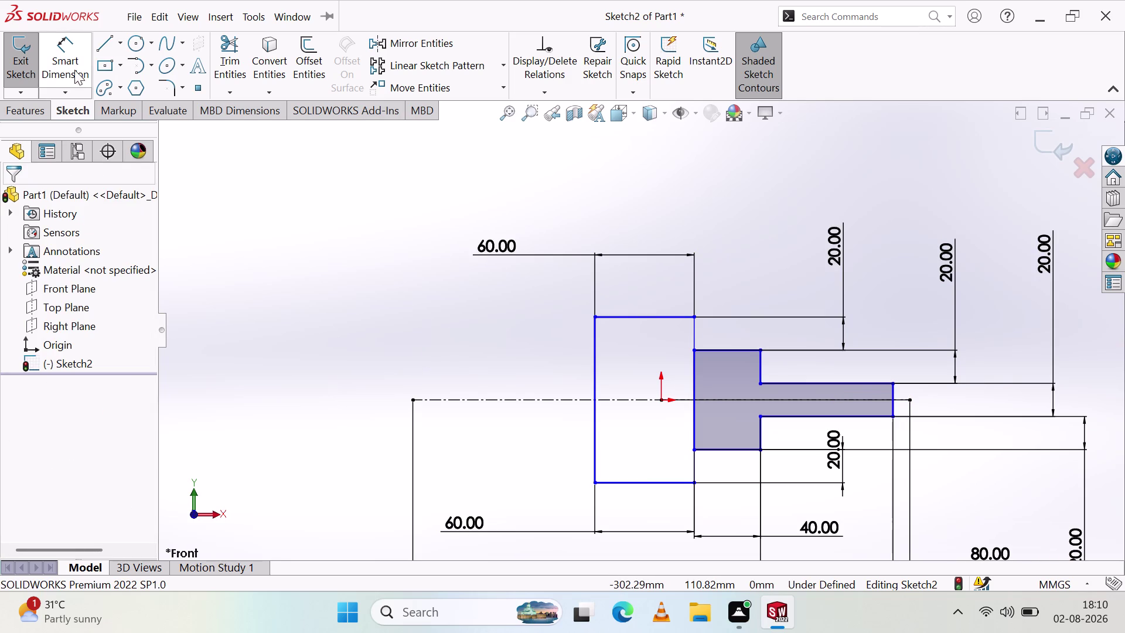
click(112, 43)
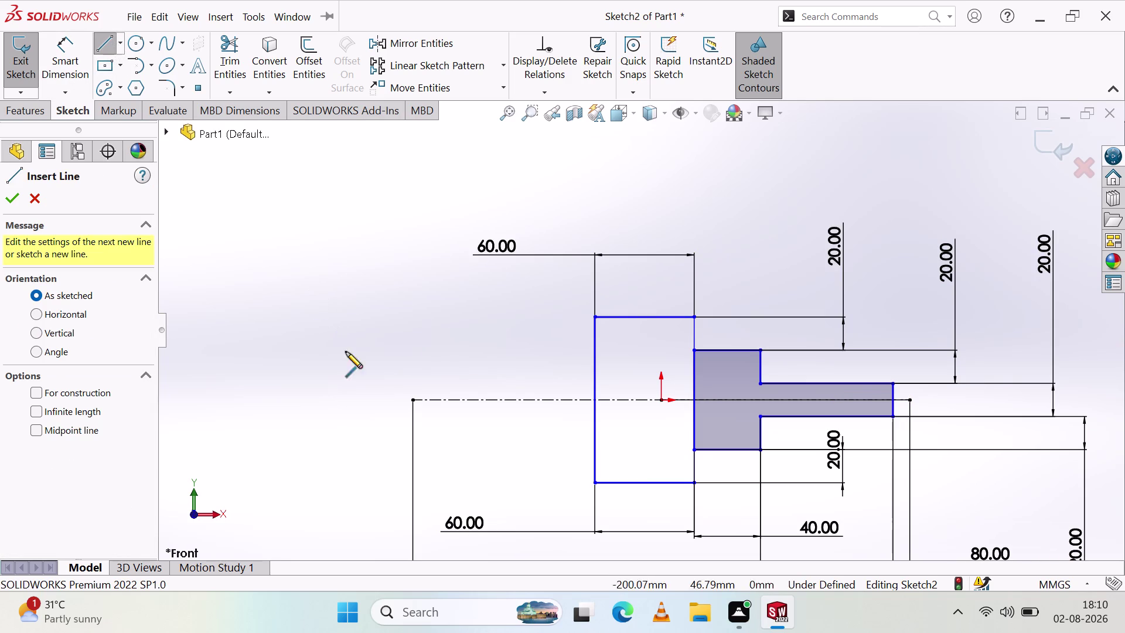
click(412, 399)
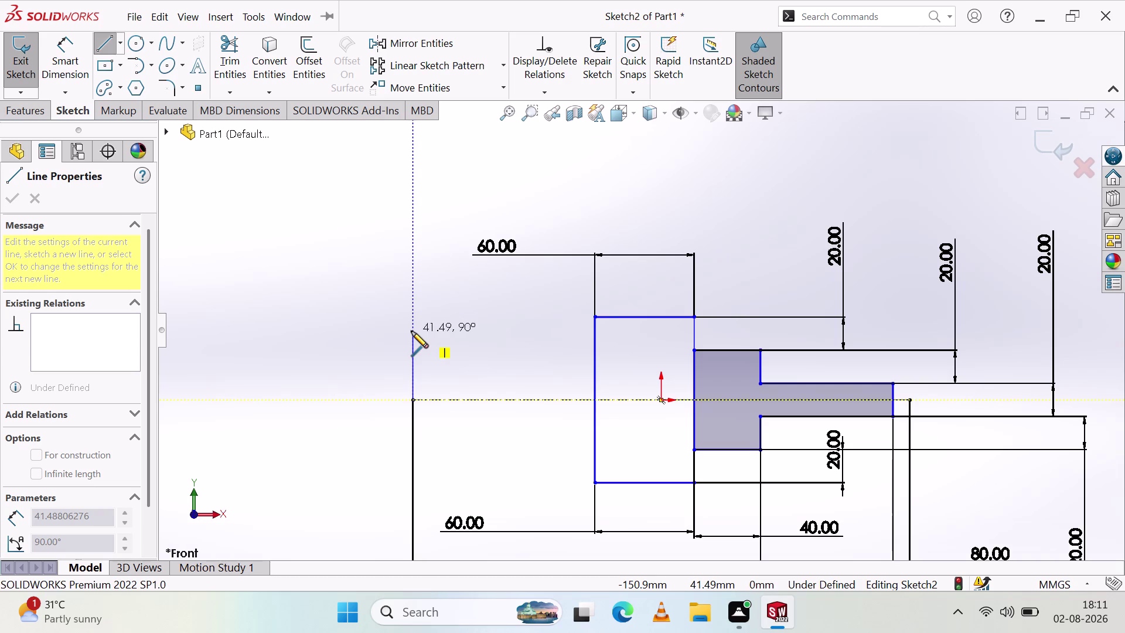
key(Escape)
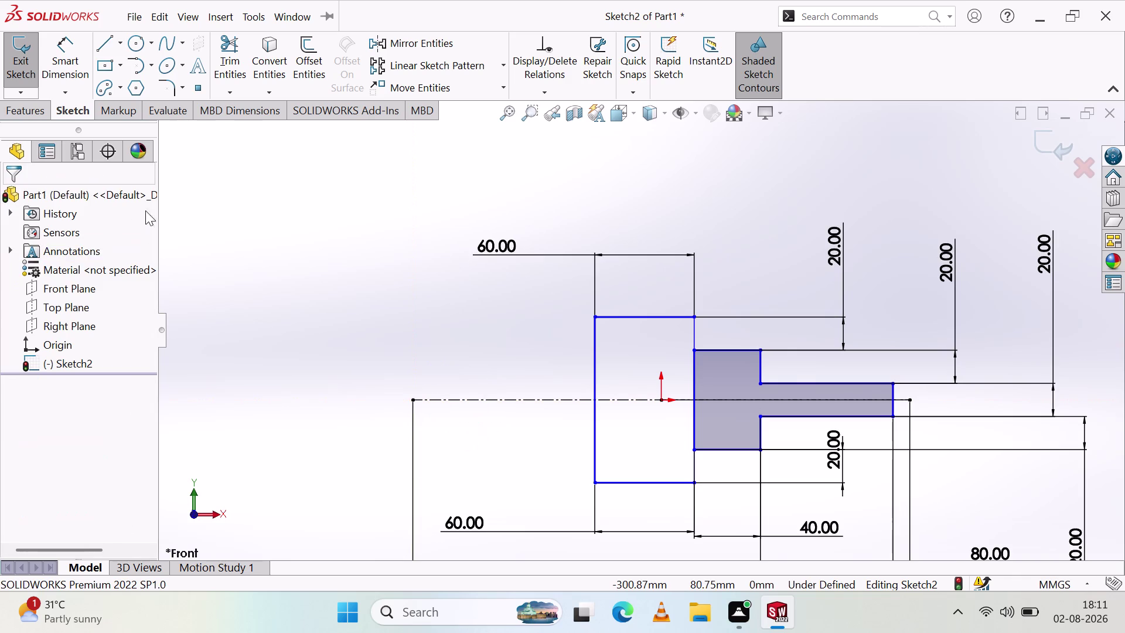
click(119, 40)
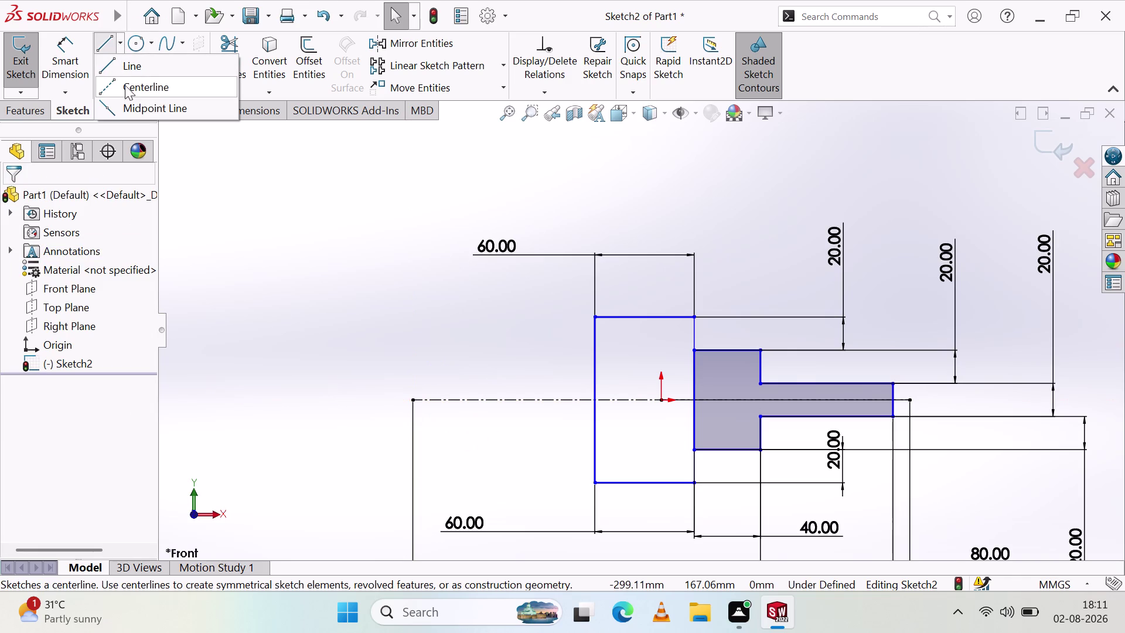
click(118, 117)
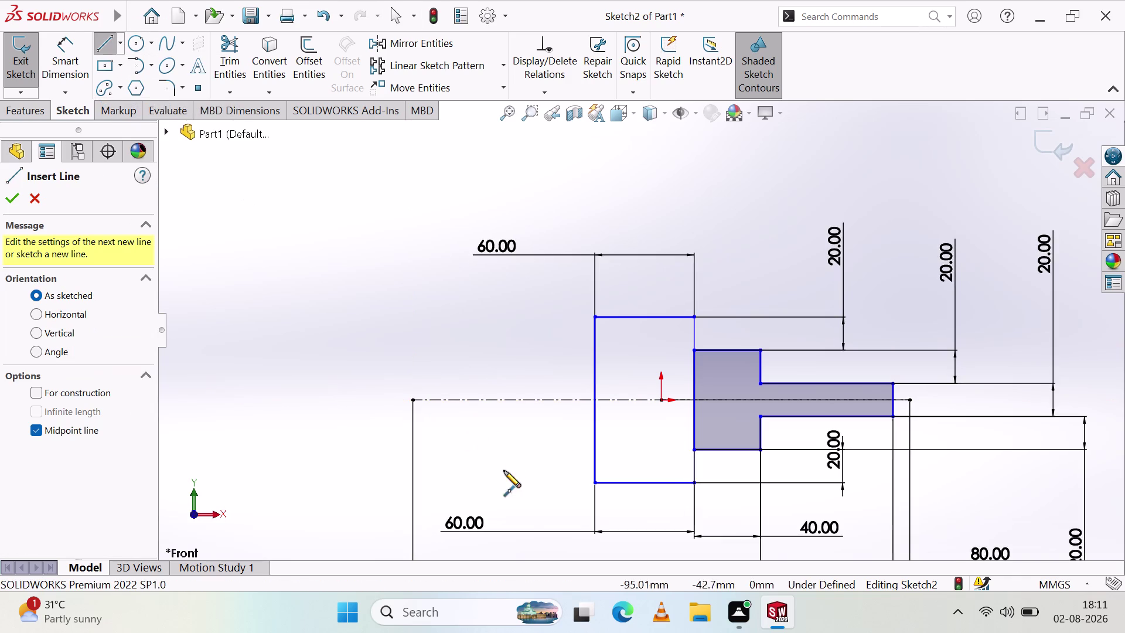
click(413, 356)
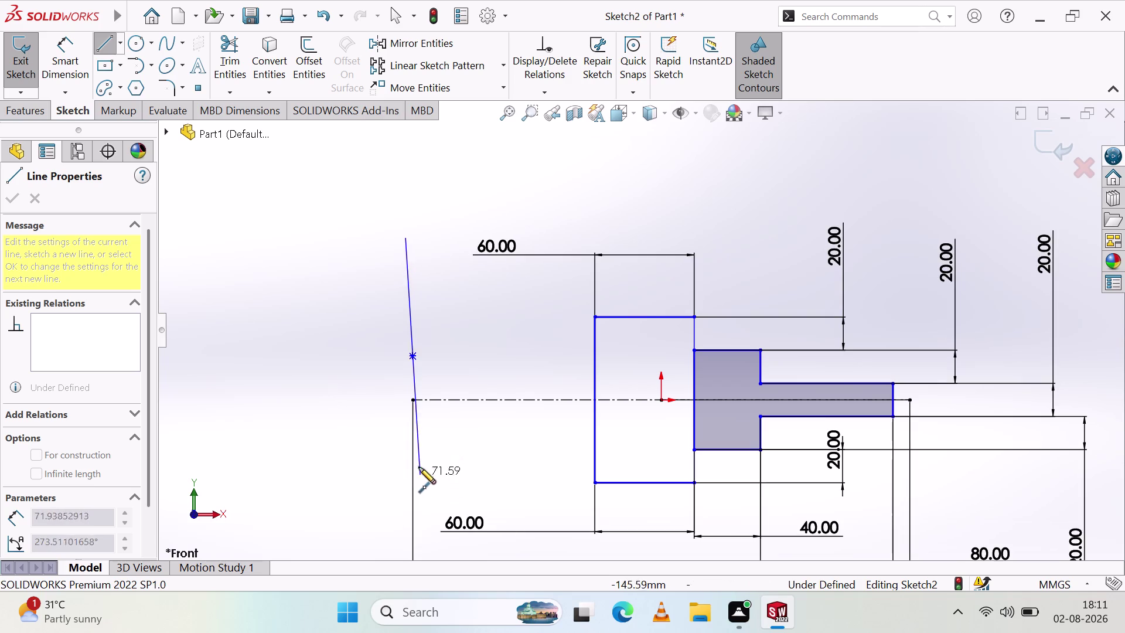
key(Escape)
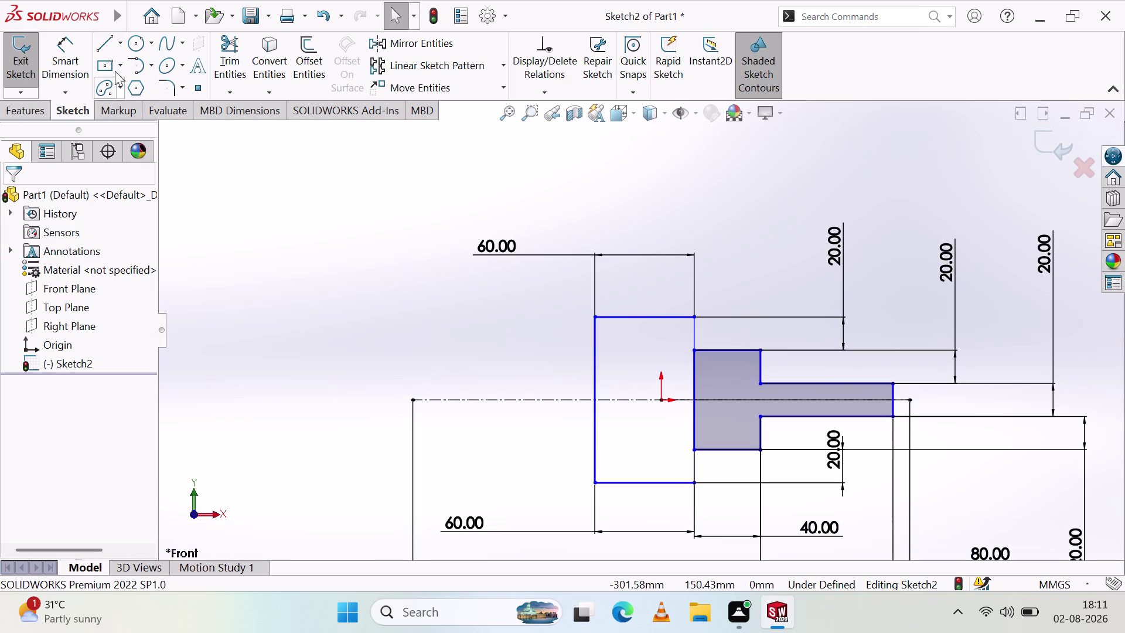
click(119, 52)
click(144, 107)
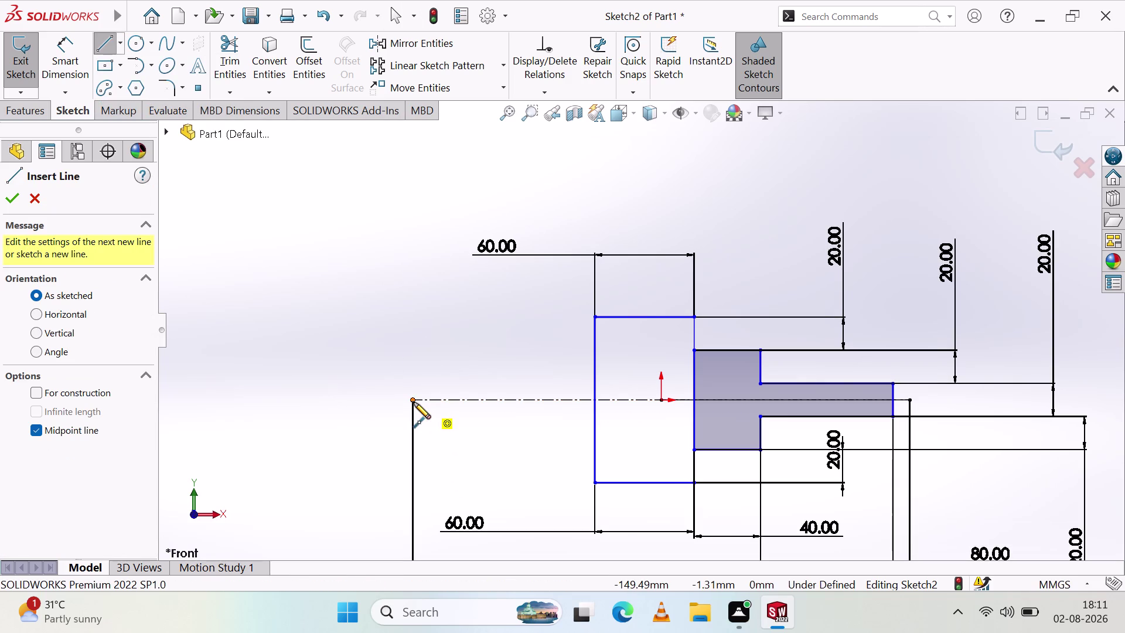
click(412, 400)
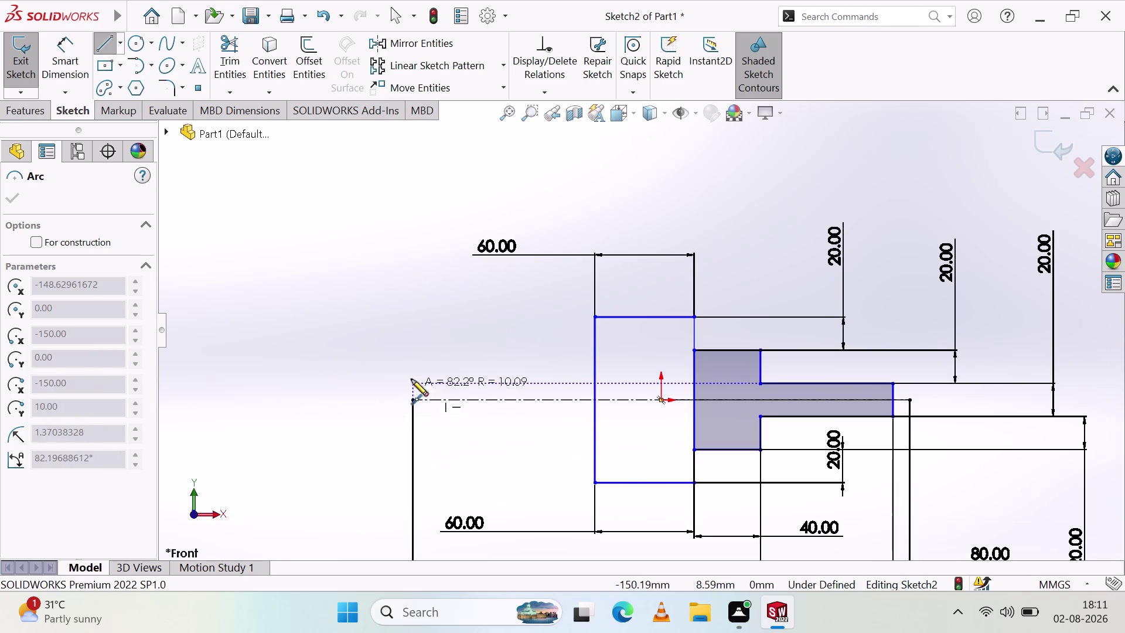
click(411, 330)
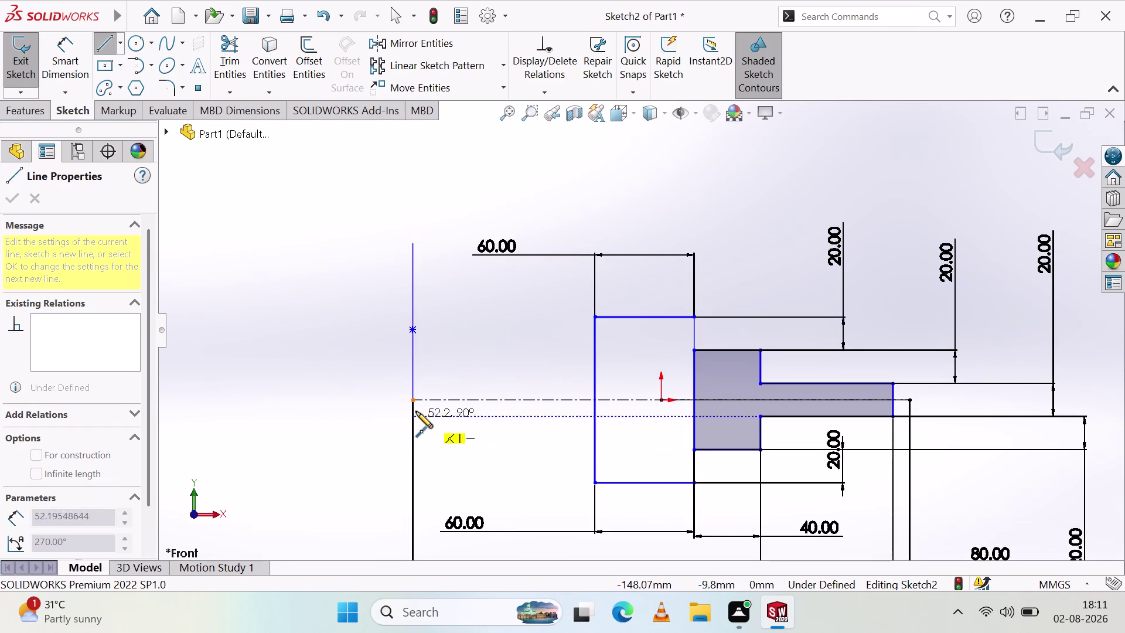
key(Escape)
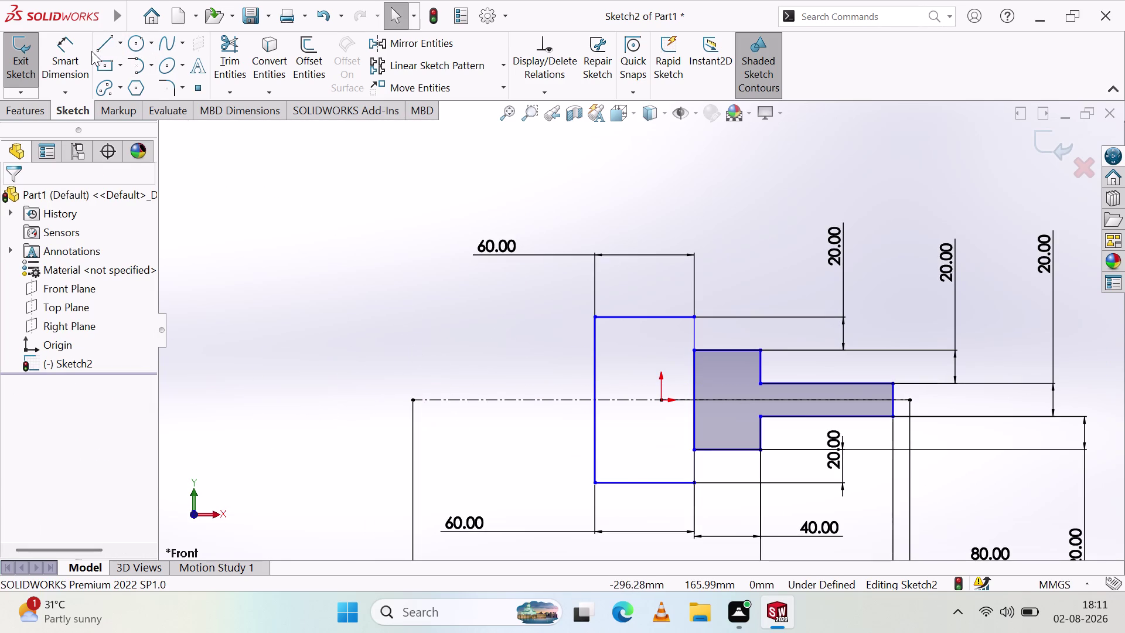
click(107, 47)
click(413, 401)
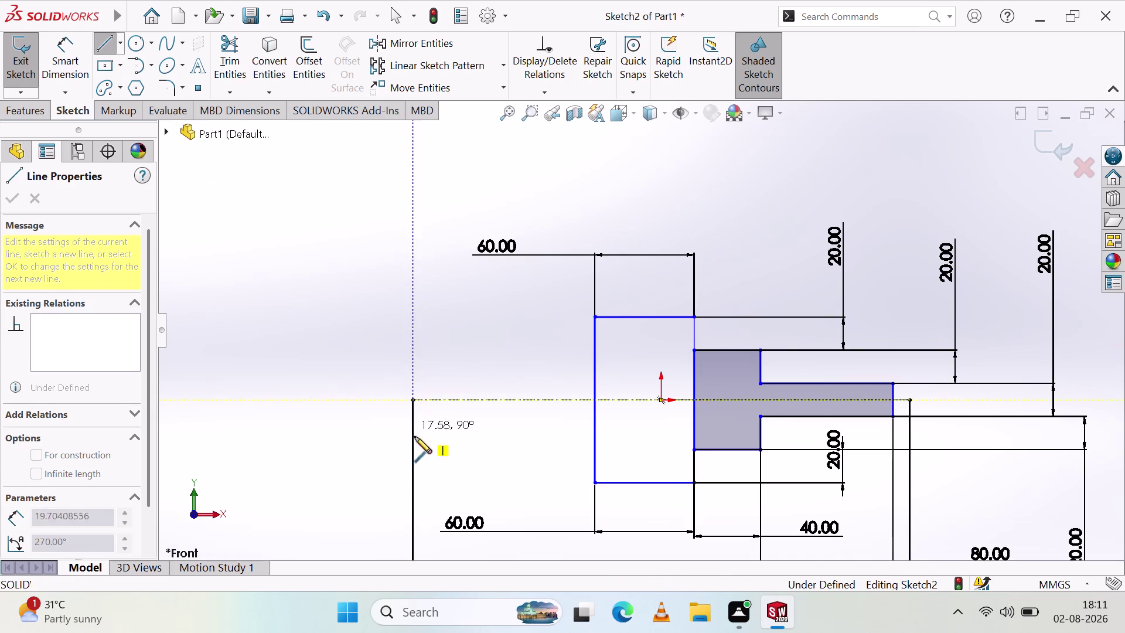
click(410, 335)
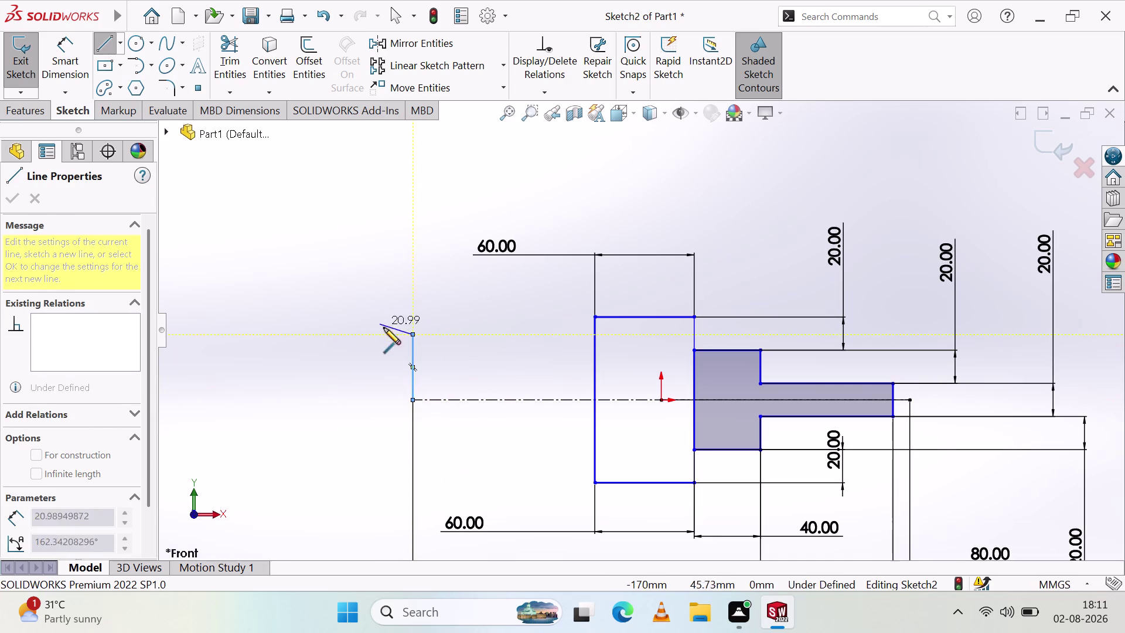
Dimension the new upper vertical line at the centerline's left end to 10 mm.
key(Escape)
click(81, 55)
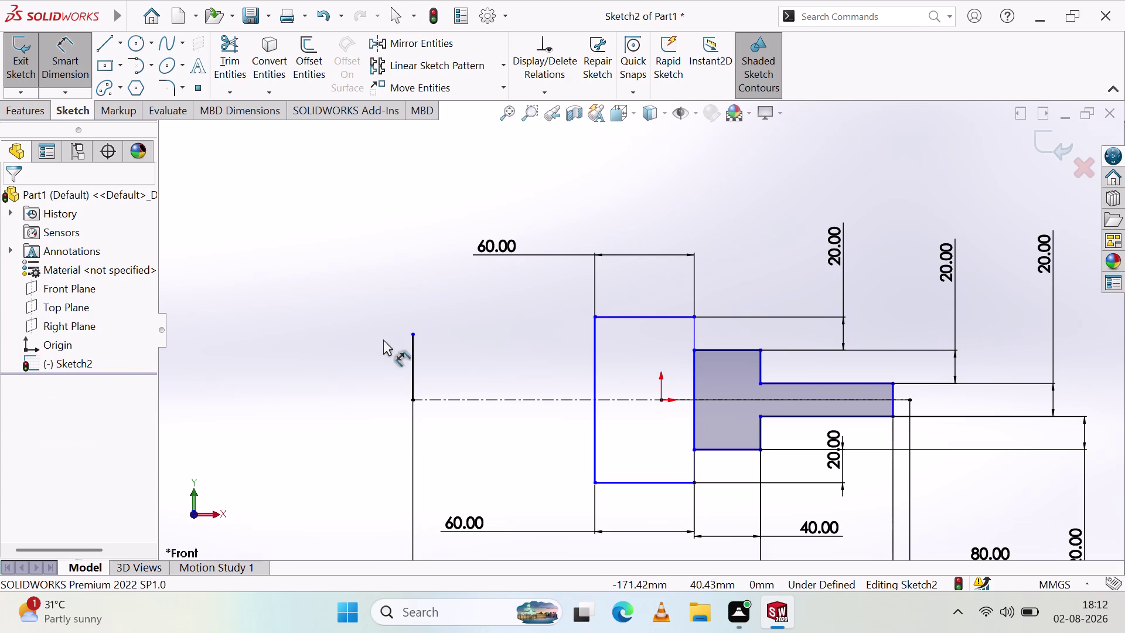
click(411, 362)
click(445, 362)
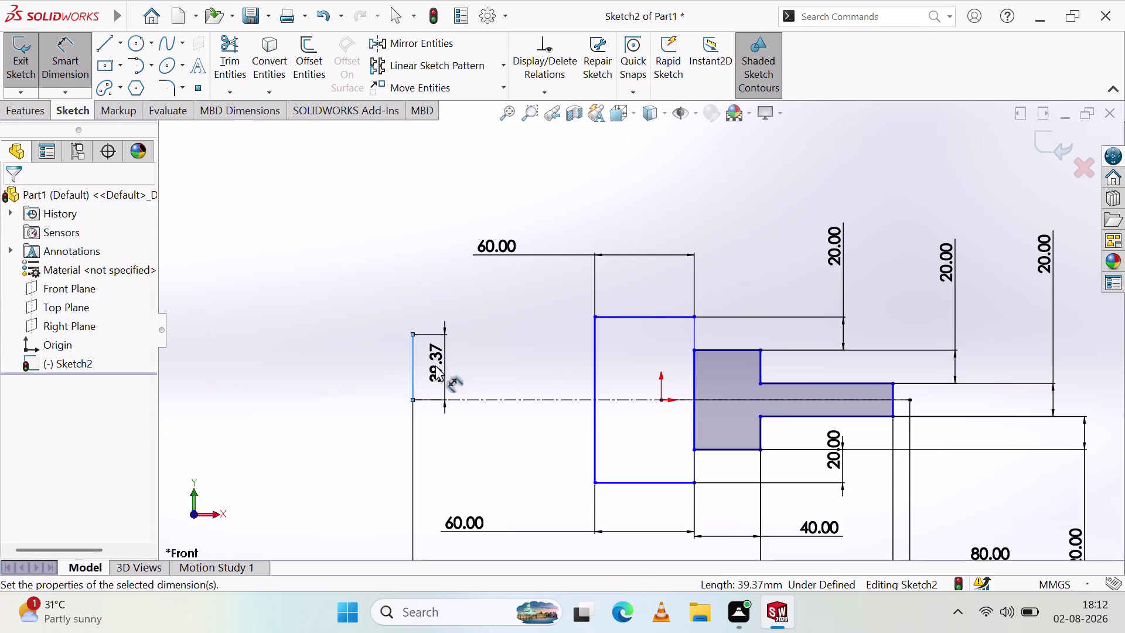
text(10)
key(Return)
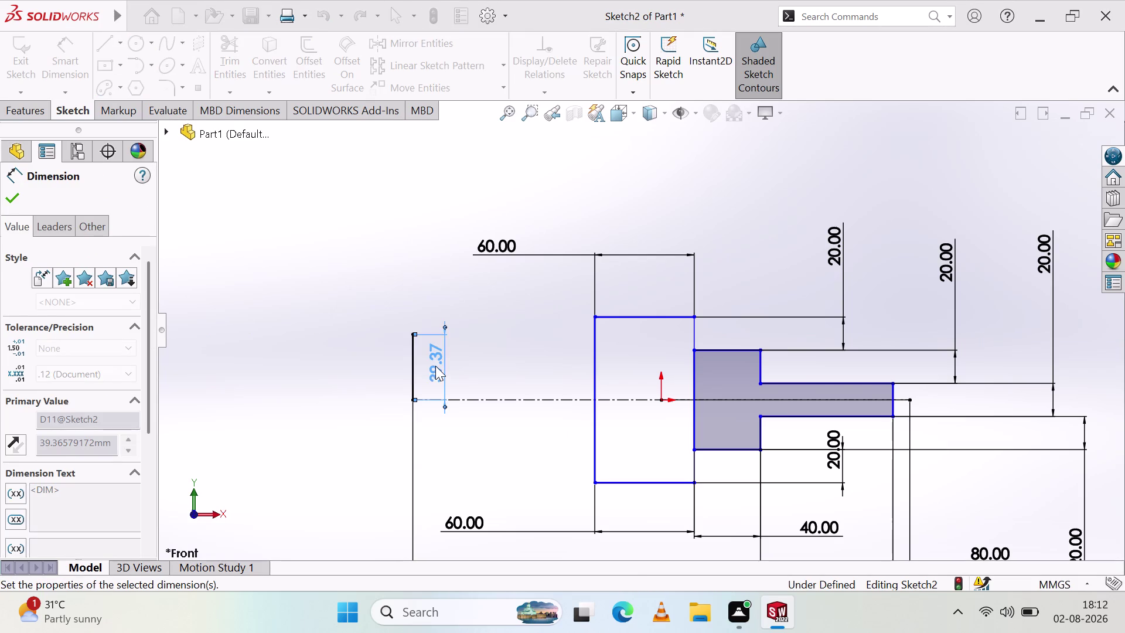
click(481, 368)
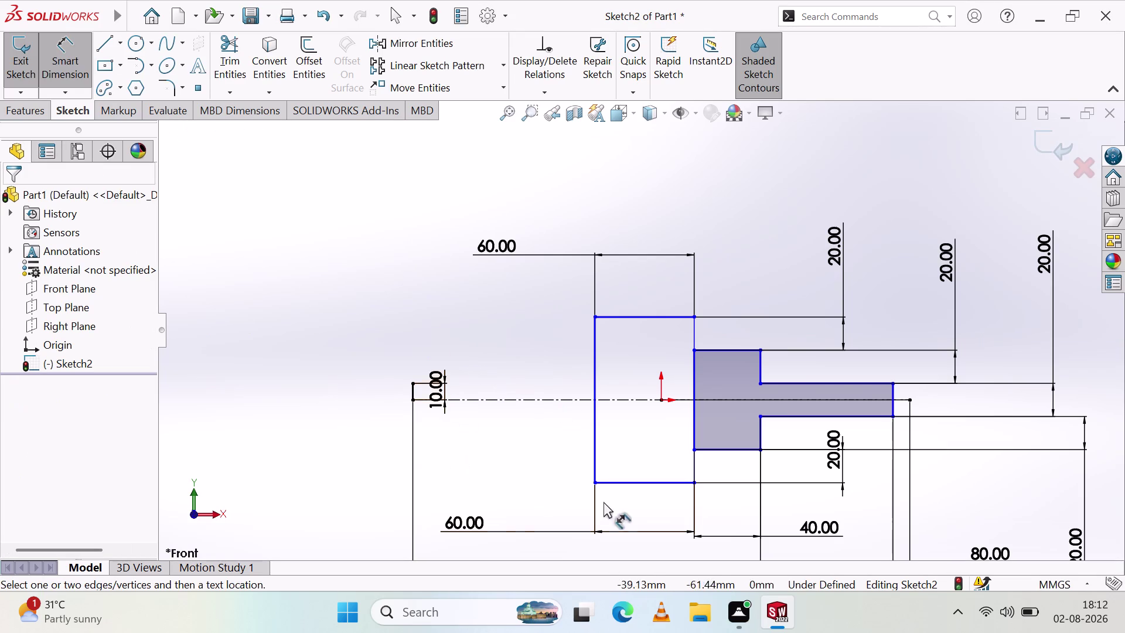
drag(96, 40, 104, 48)
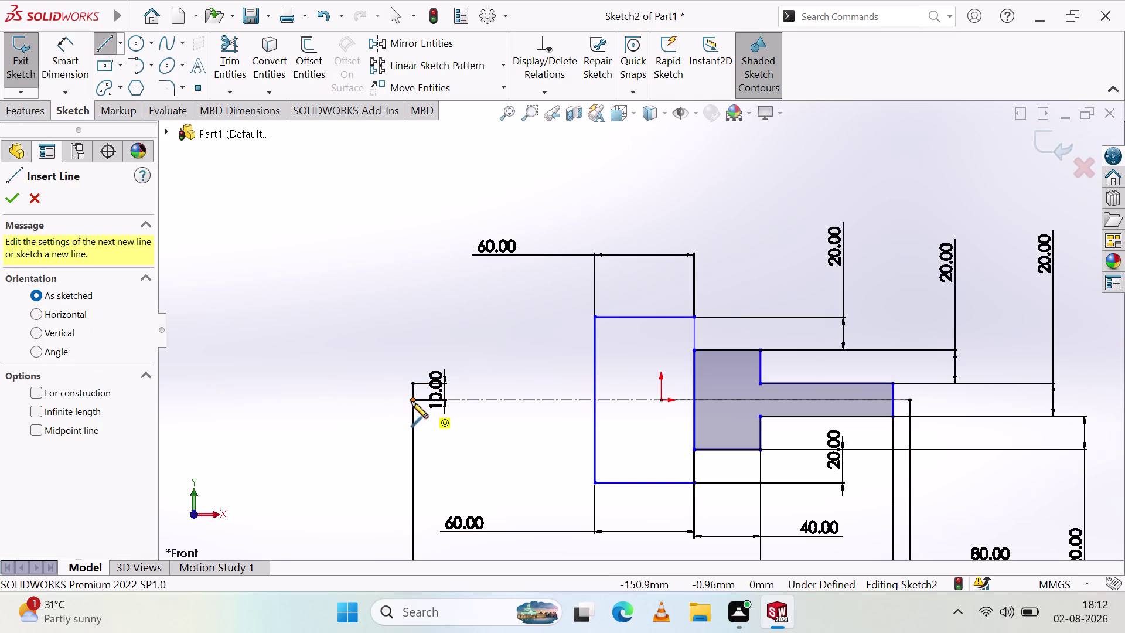
Draw a vertical line down from the centerline's left end and dimension it 10 mm.
click(412, 400)
click(412, 429)
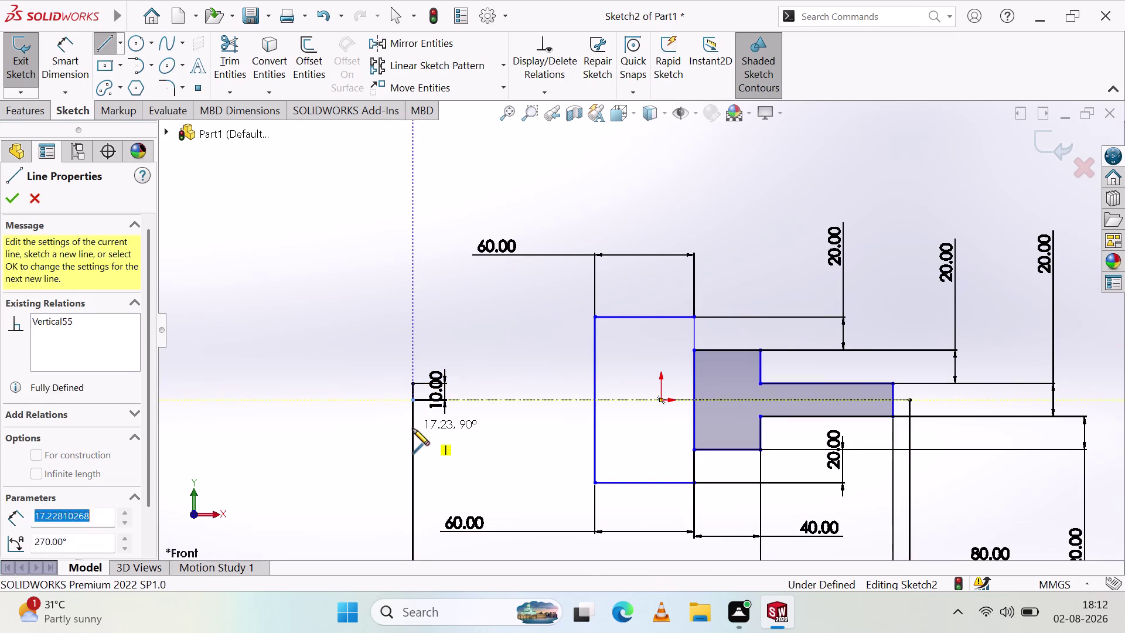
key(Escape)
click(63, 62)
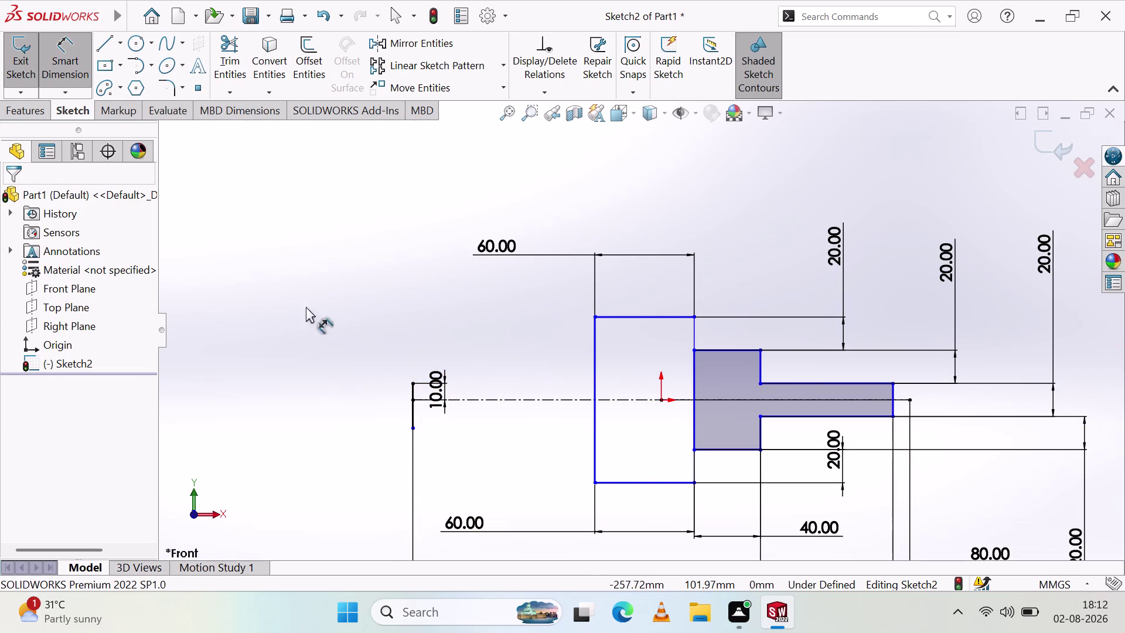
click(412, 414)
click(351, 413)
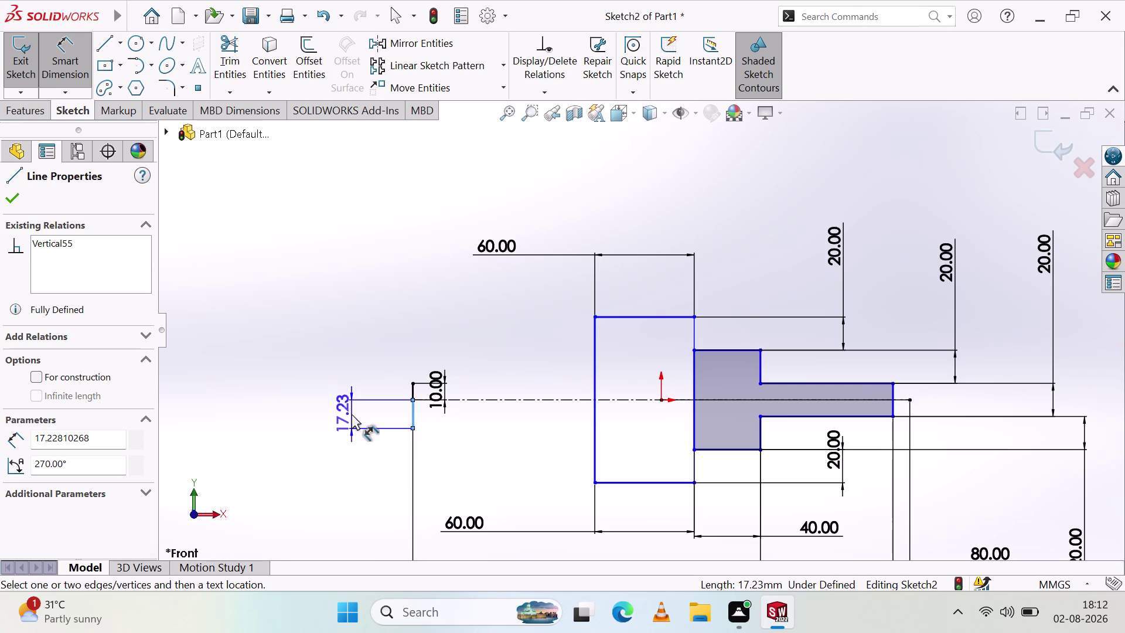
text(10)
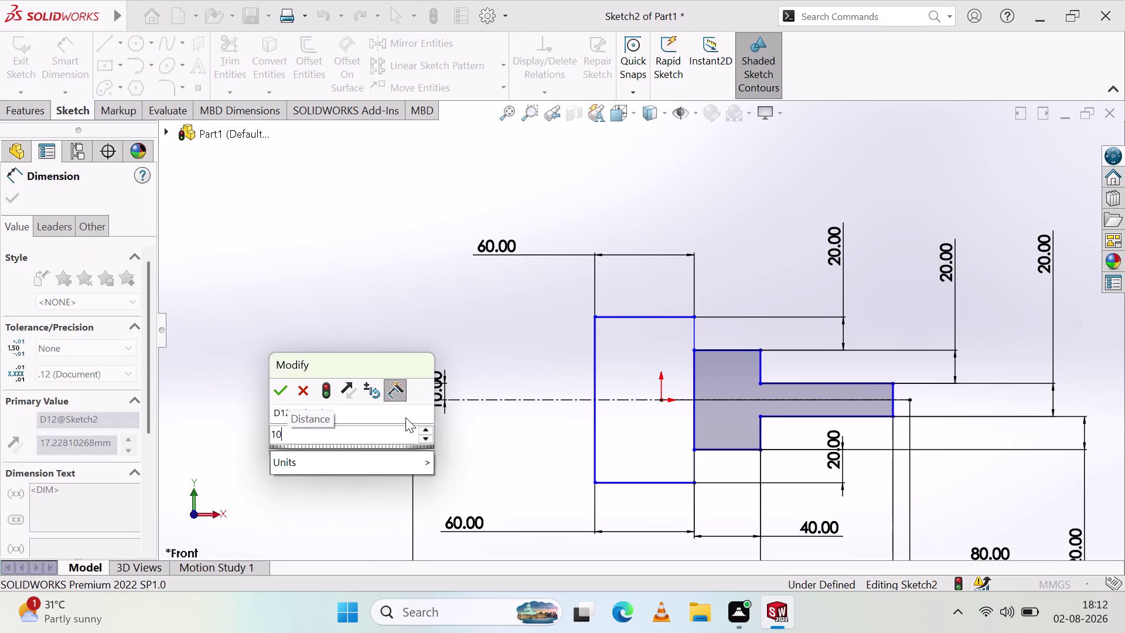
key(Return)
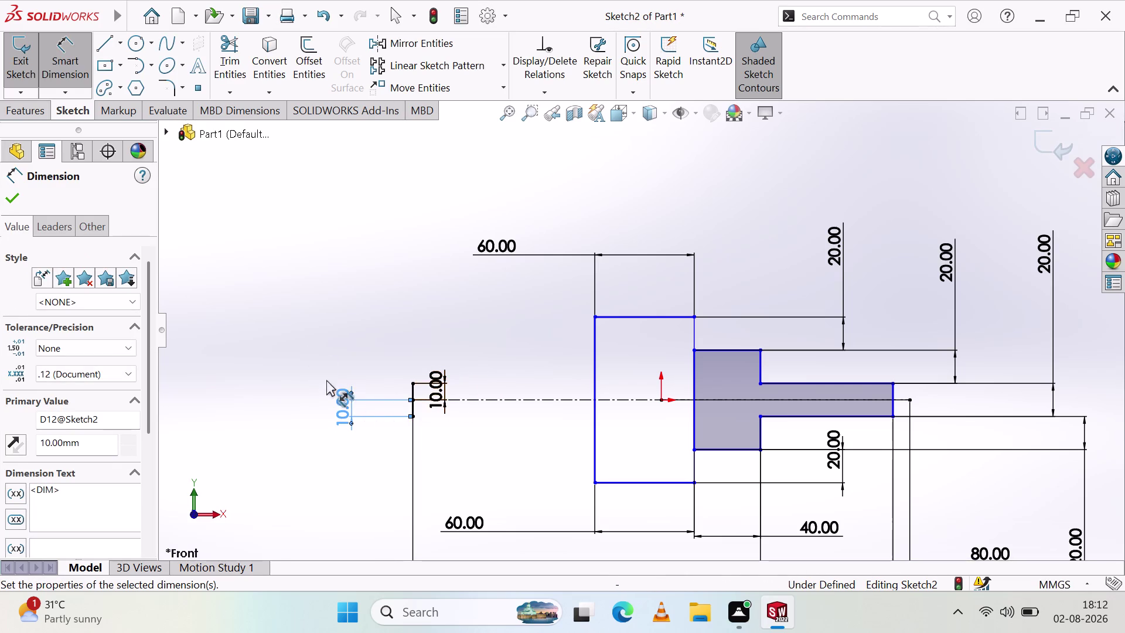
click(12, 196)
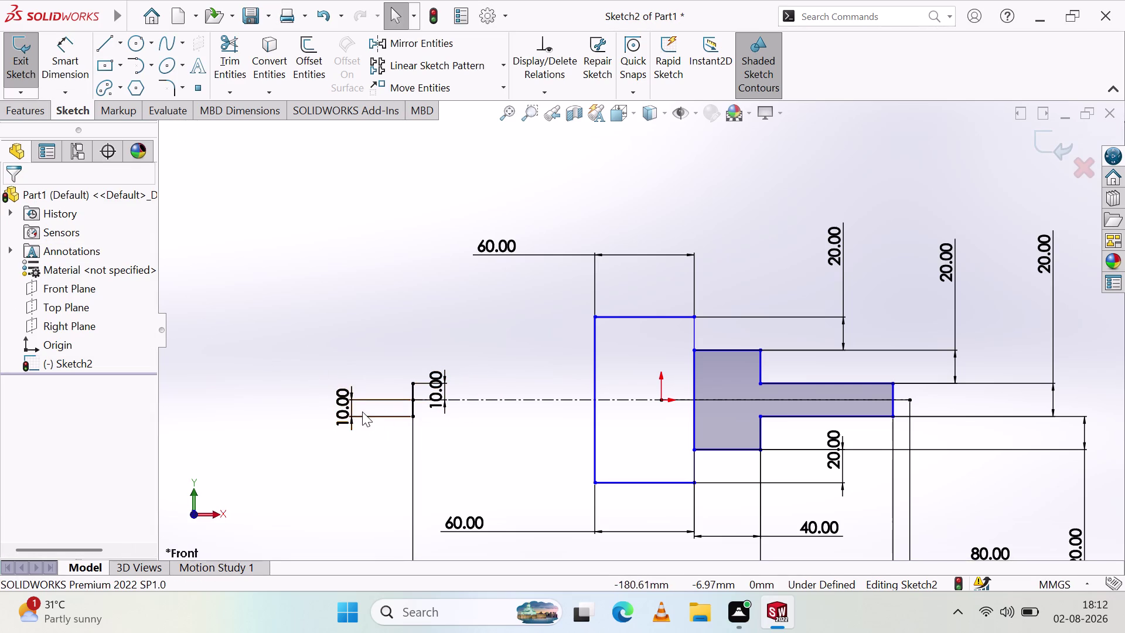
Delete the upper and lower 10 mm dimensions.
click(347, 407)
click(431, 392)
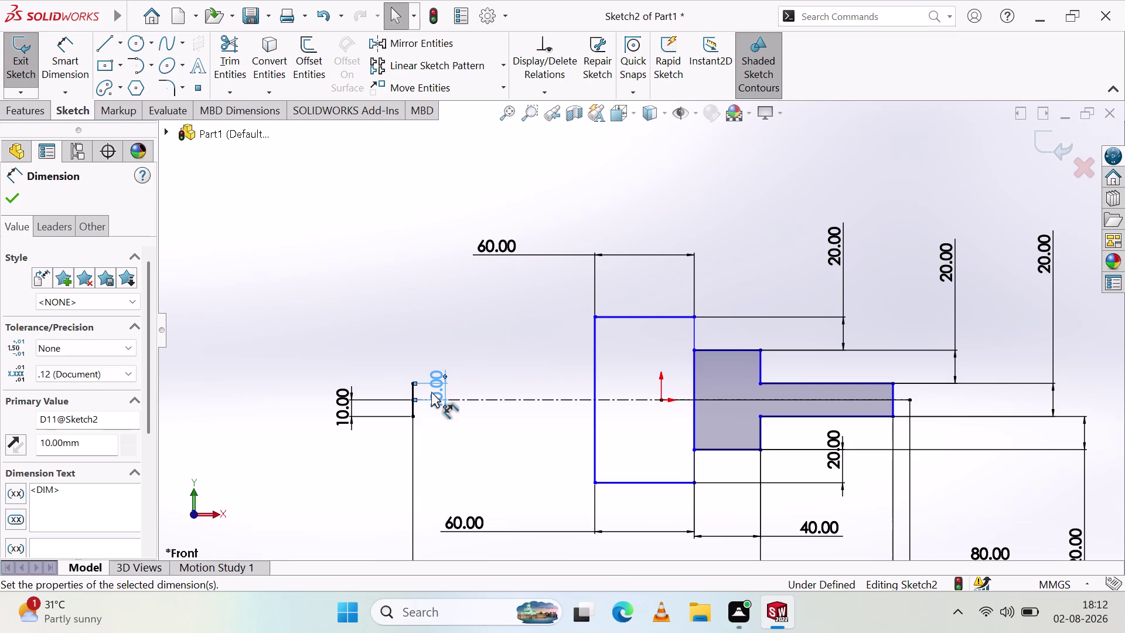
key(Delete)
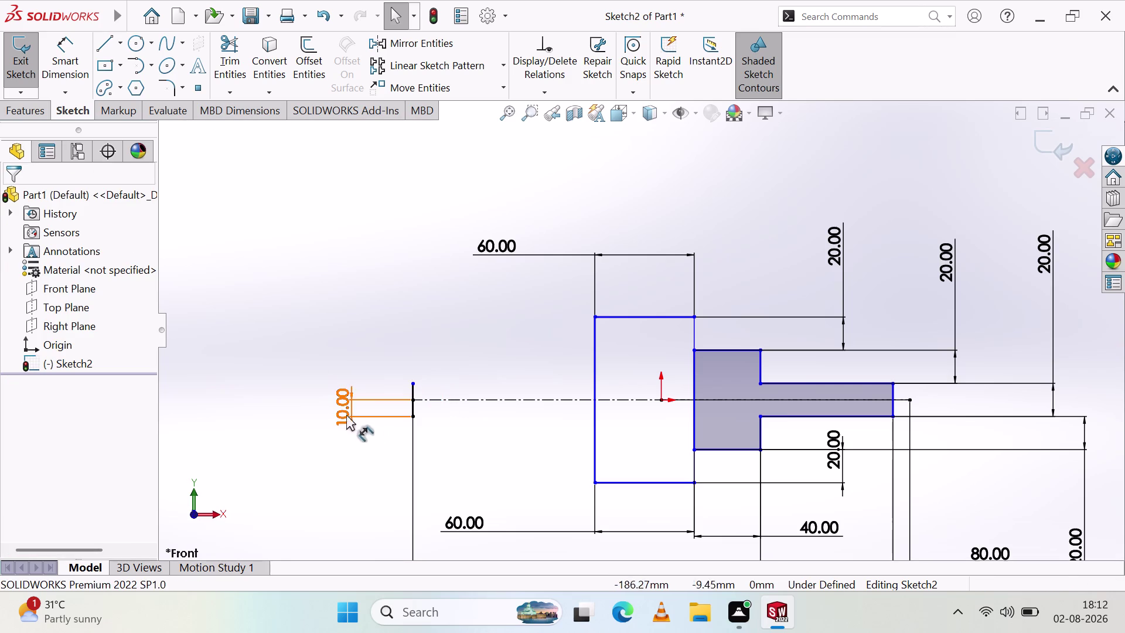
click(337, 406)
key(Delete)
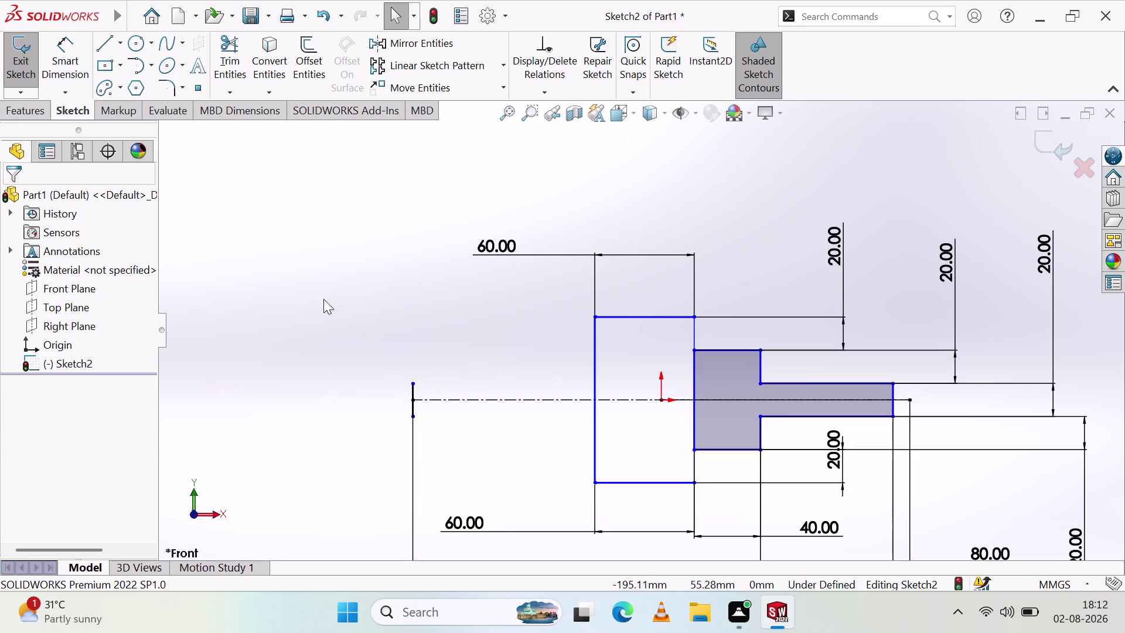
click(108, 41)
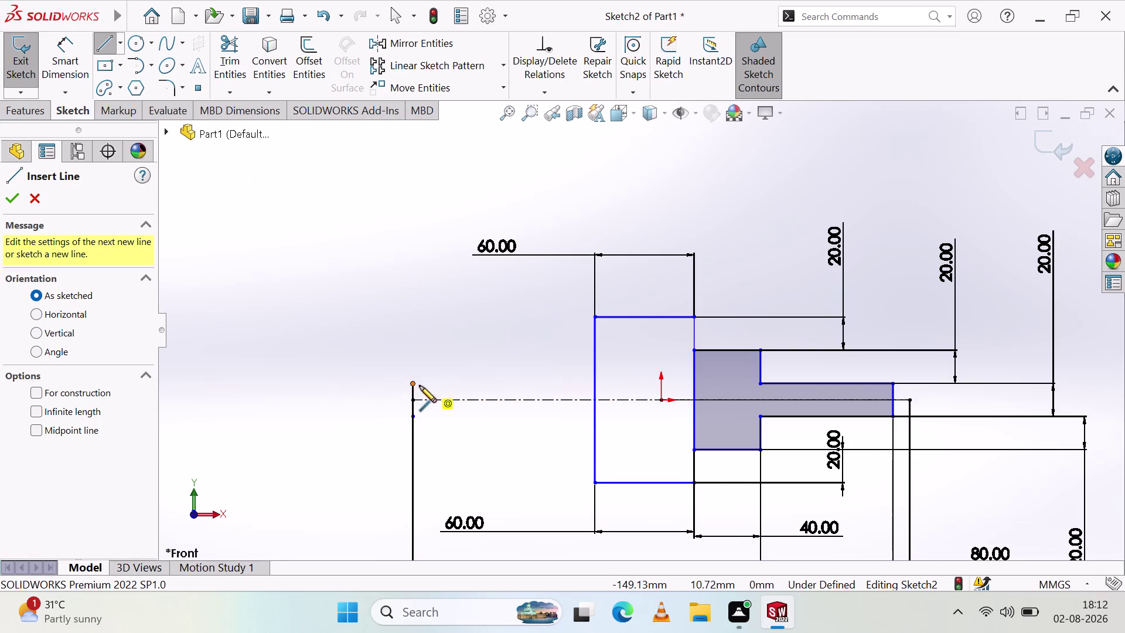
Draw a horizontal line right from the shaft's left end and dimension it 80 mm.
click(412, 381)
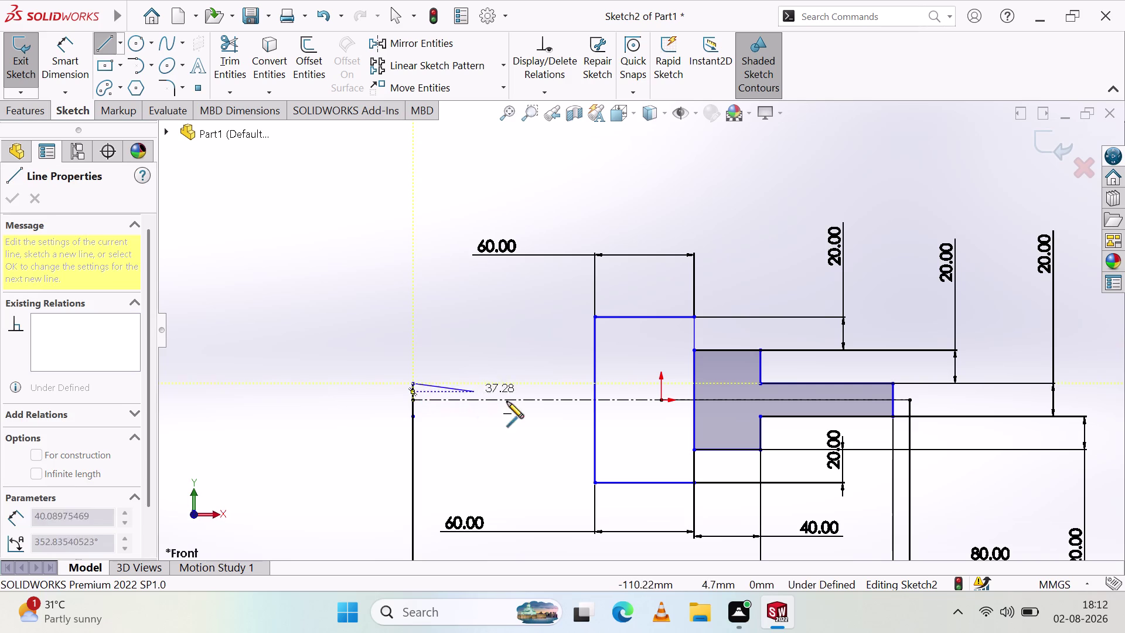
click(530, 384)
key(Escape)
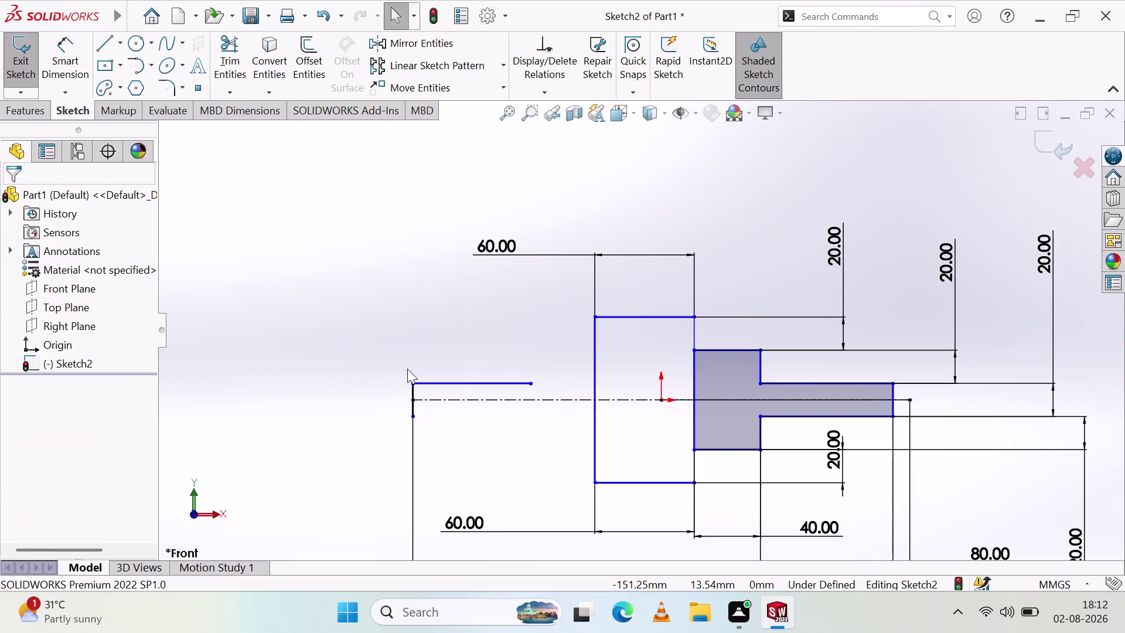
click(55, 52)
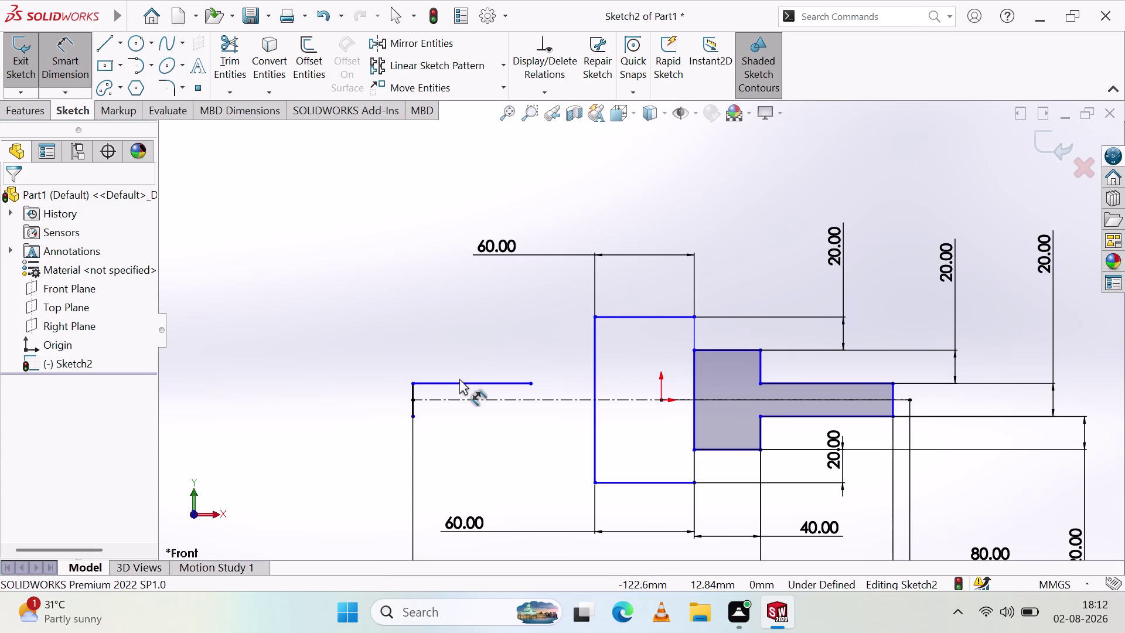
click(459, 382)
click(376, 355)
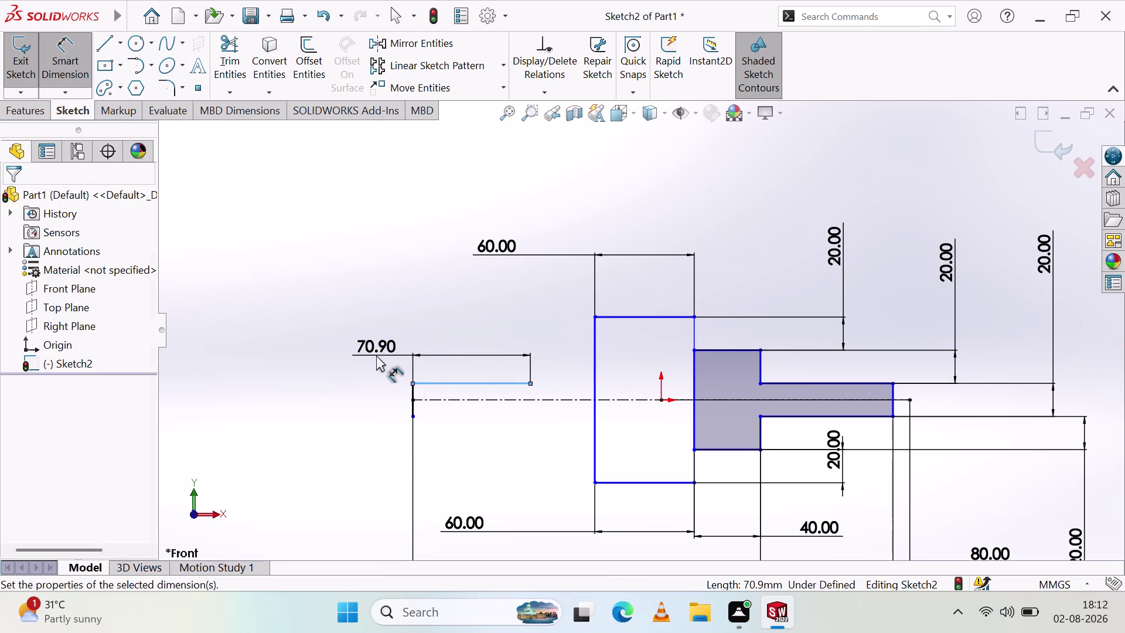
text(80)
key(Return)
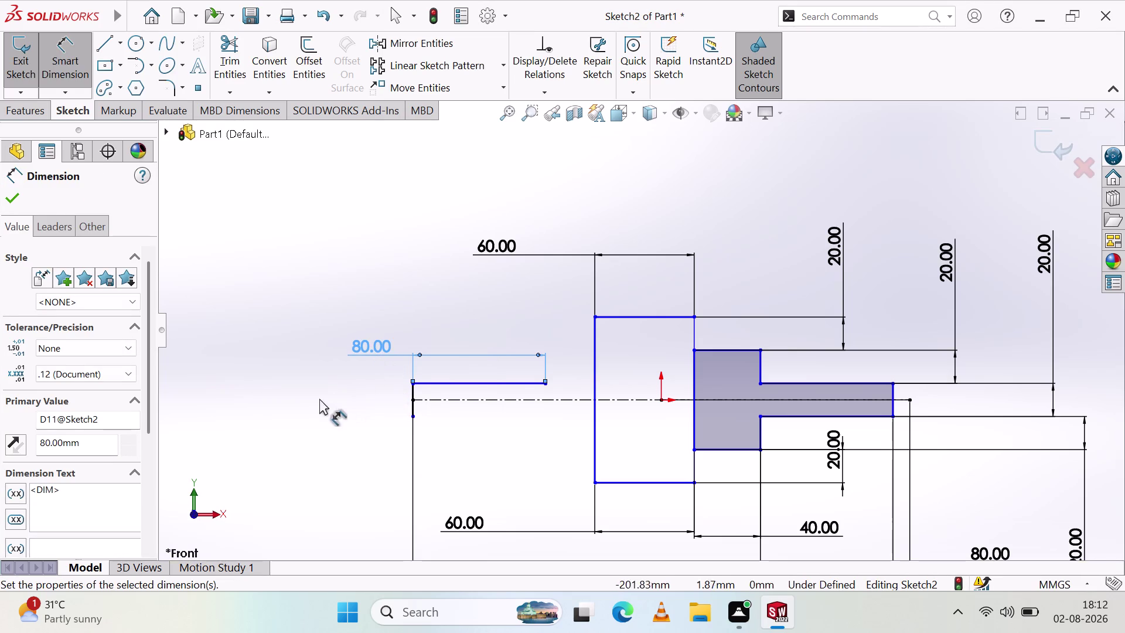
click(314, 398)
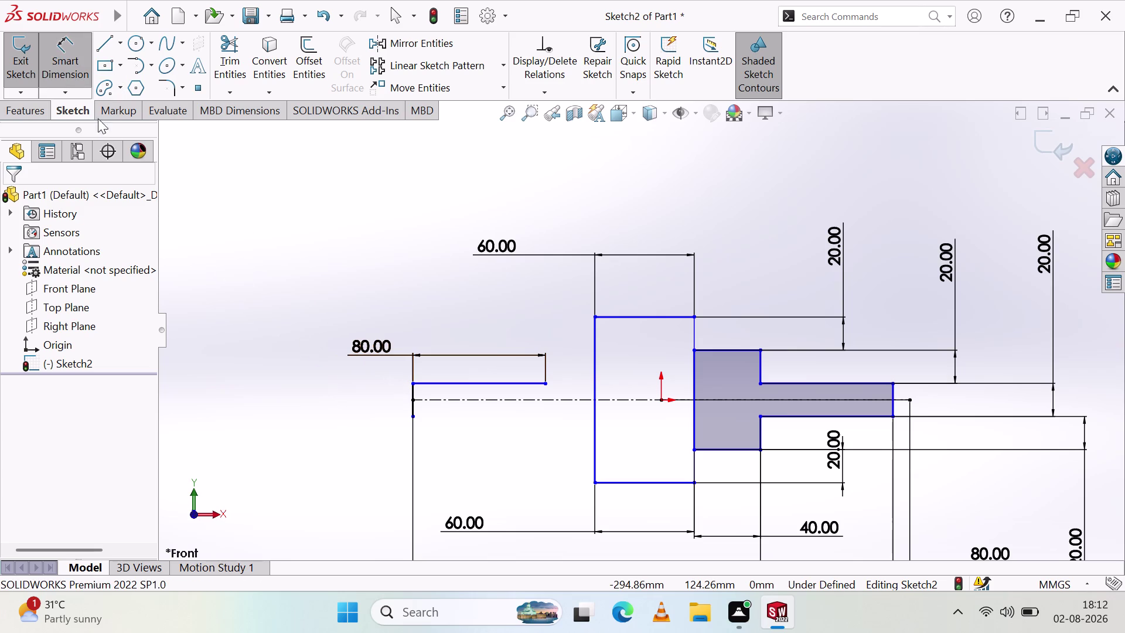
click(108, 49)
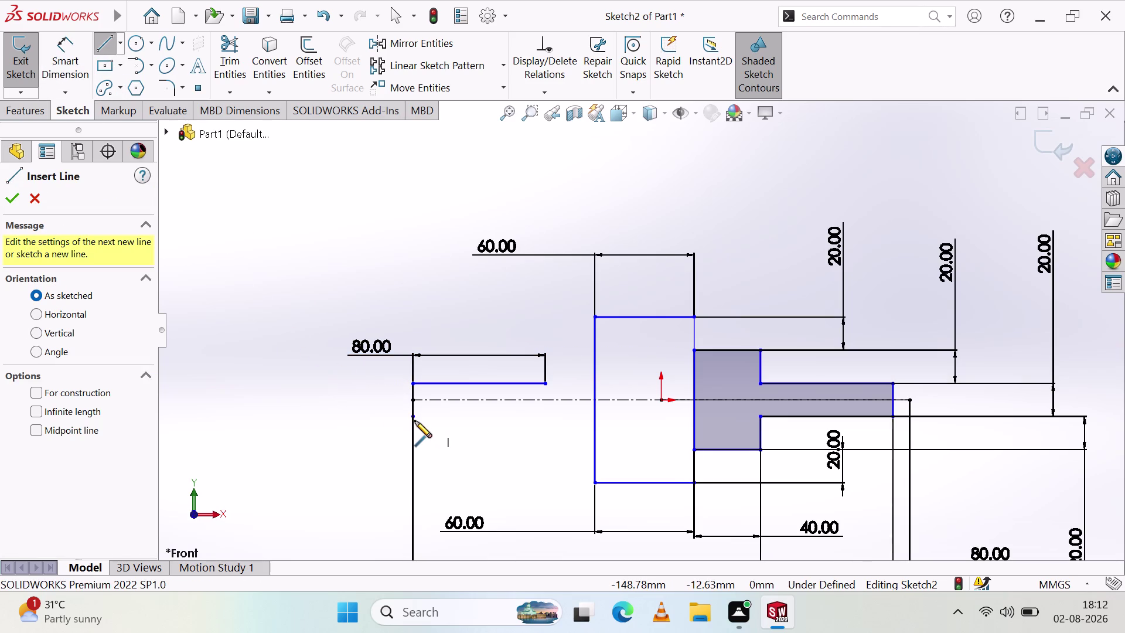
Draw the lower horizontal line below the centreline and dimension it 80 mm.
click(414, 417)
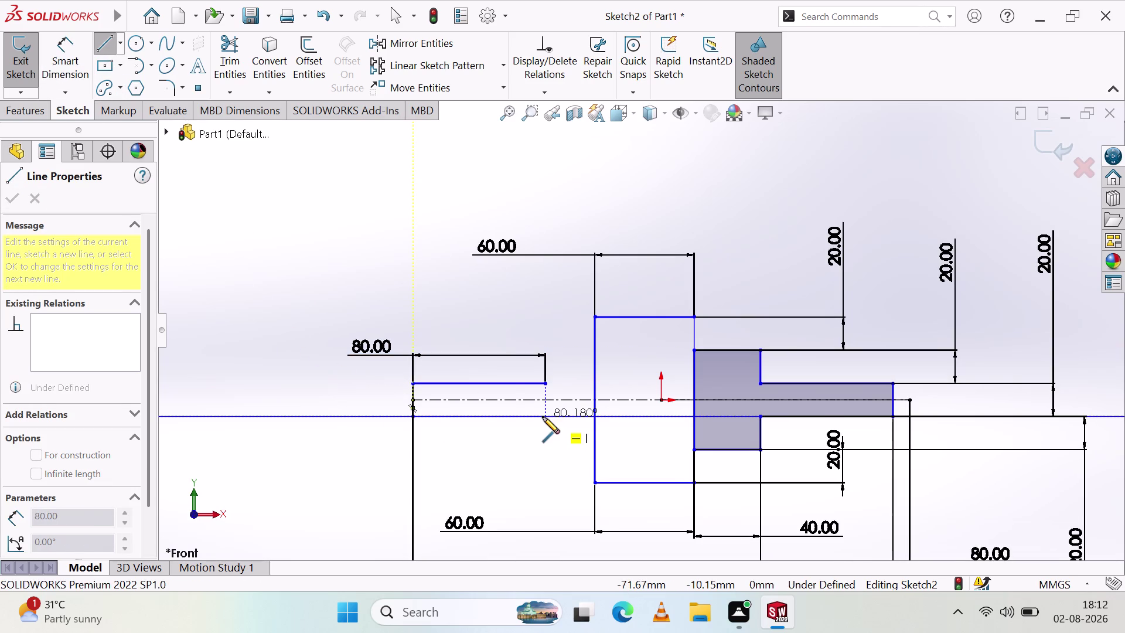
click(543, 417)
key(Escape)
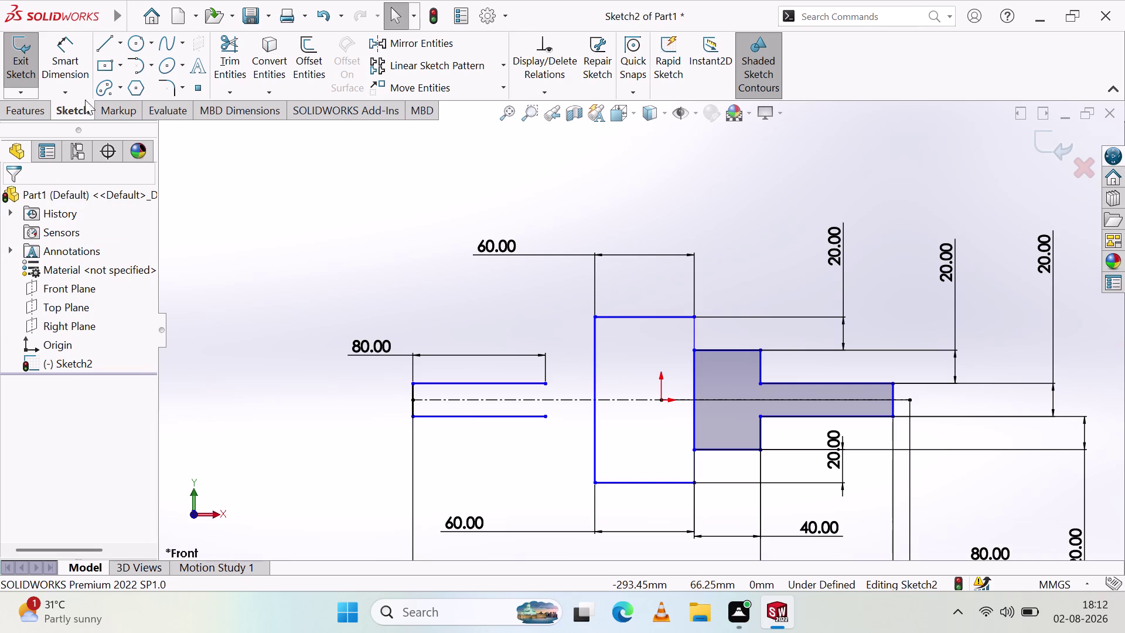
click(76, 82)
click(456, 416)
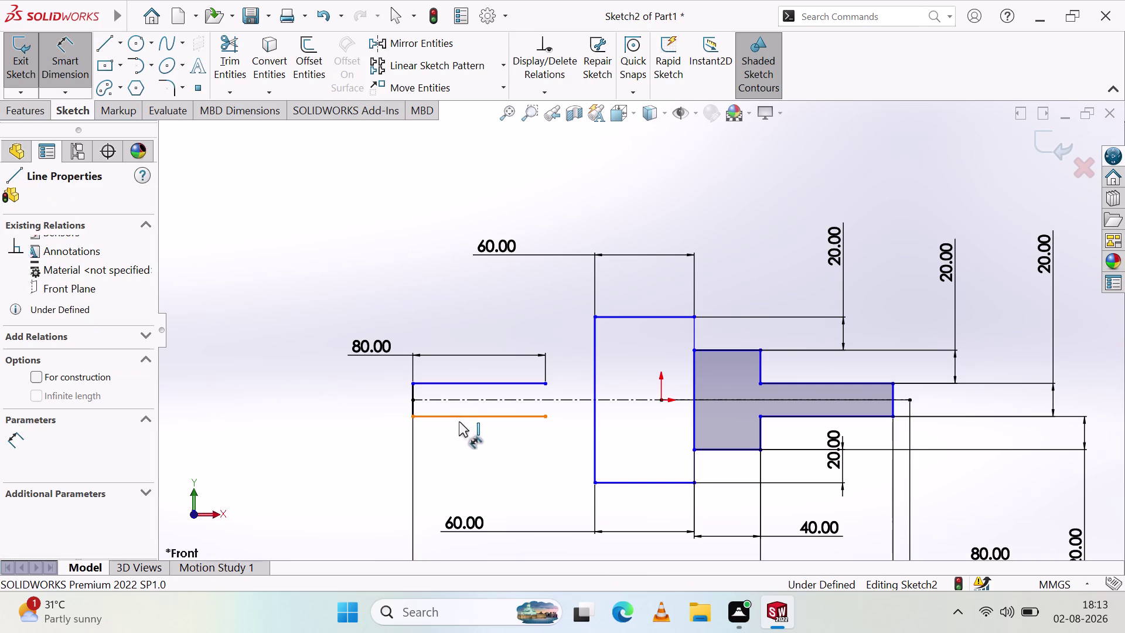
click(356, 437)
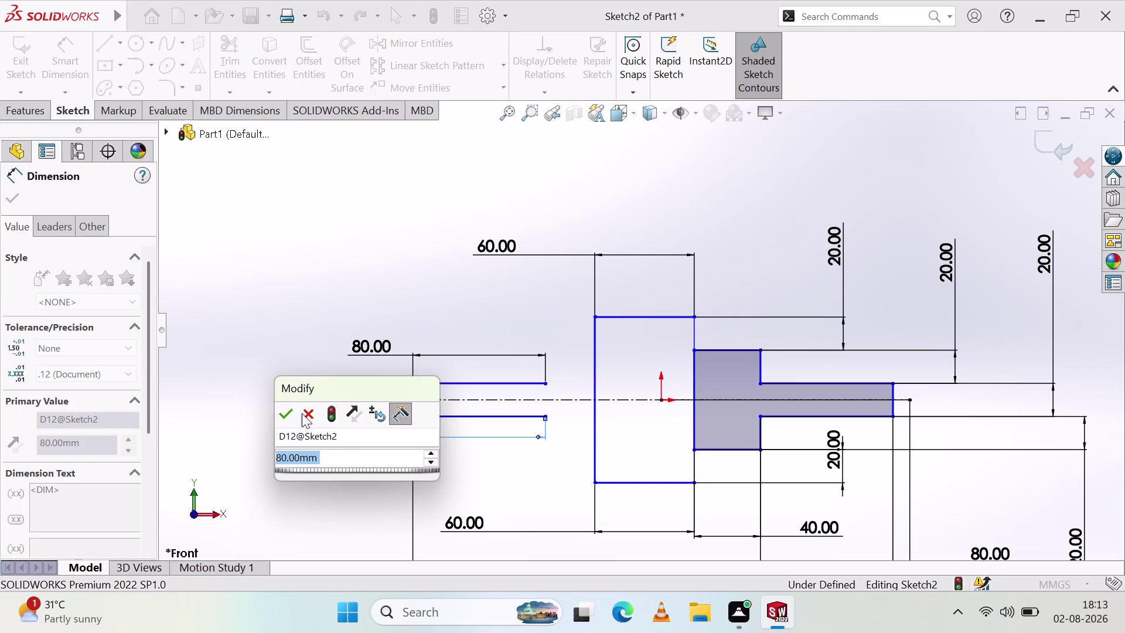
click(285, 412)
click(313, 470)
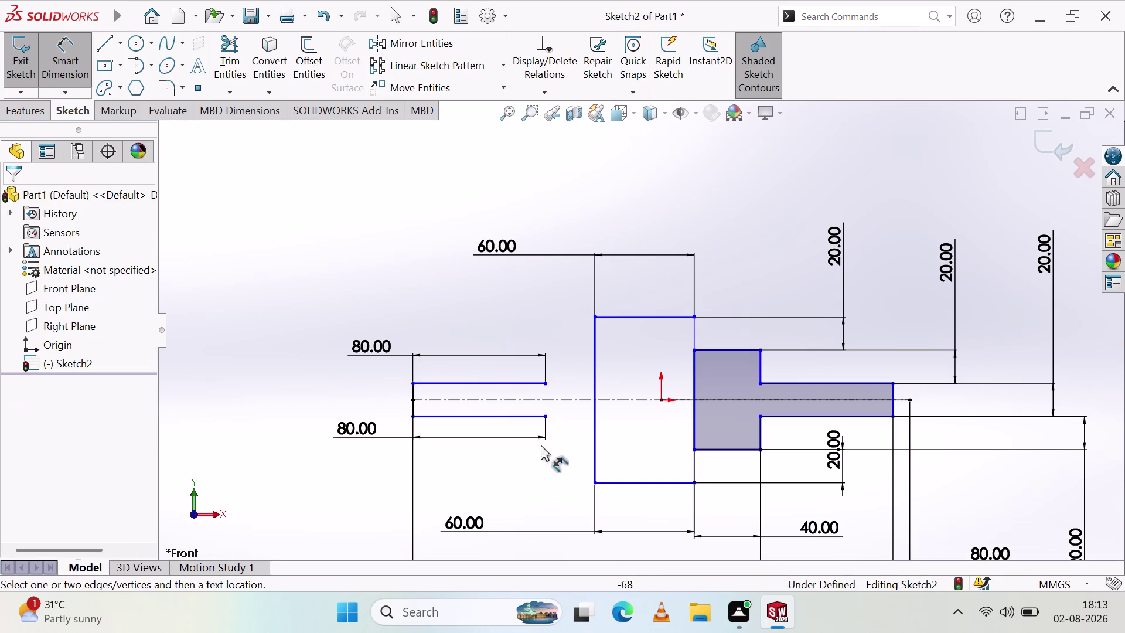
Draw vertical lines up and down from the right ends of both 80 mm lines.
click(100, 51)
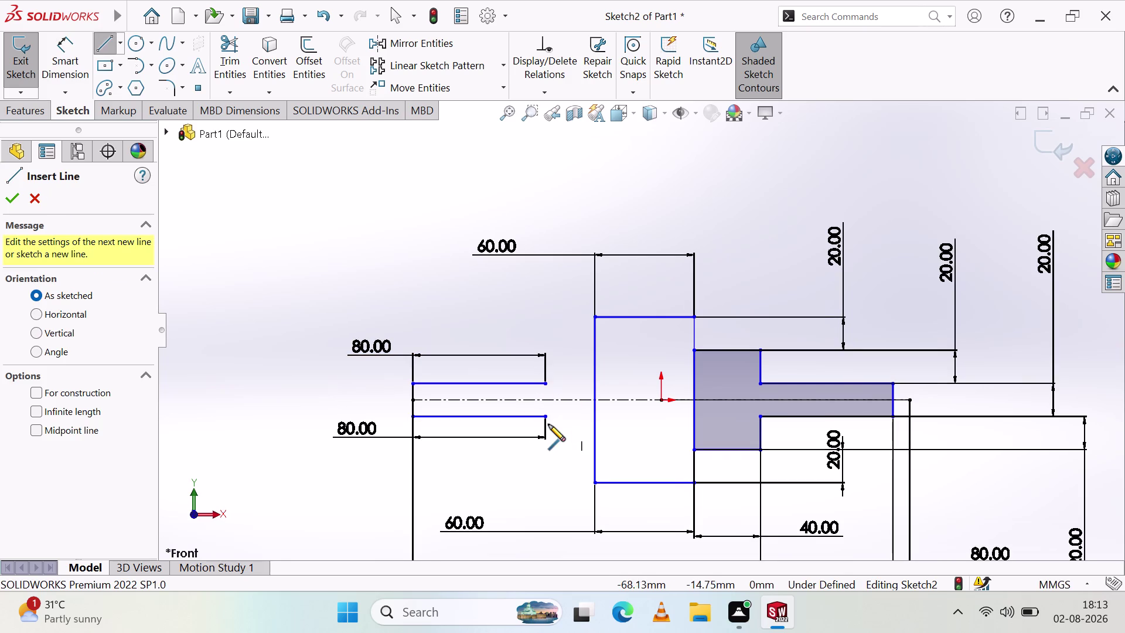
click(545, 382)
click(545, 332)
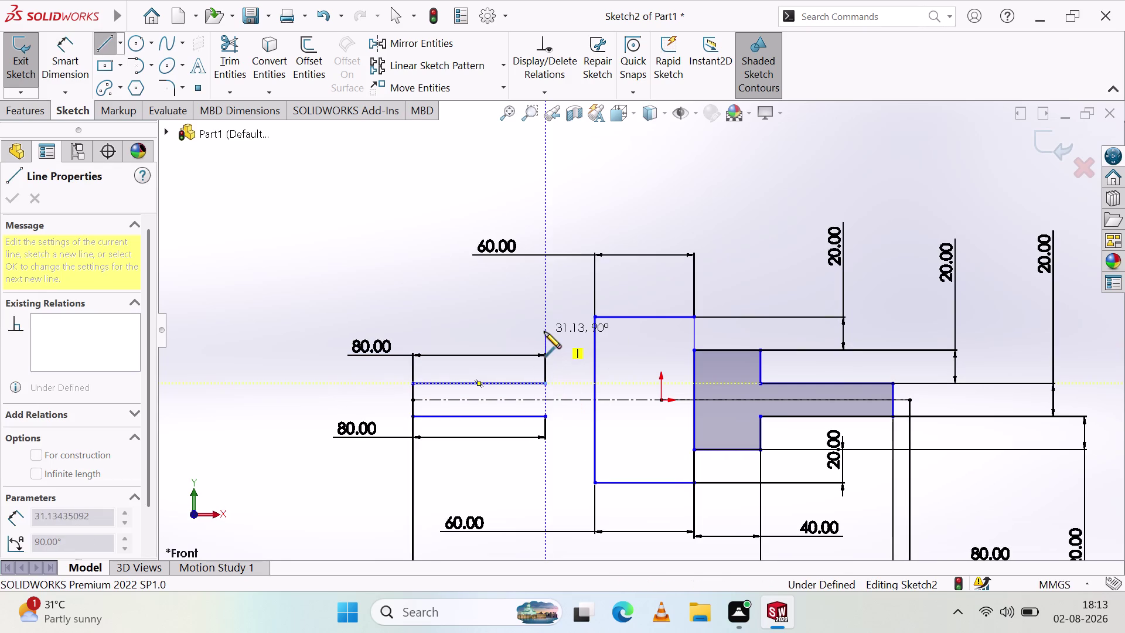
key(Escape)
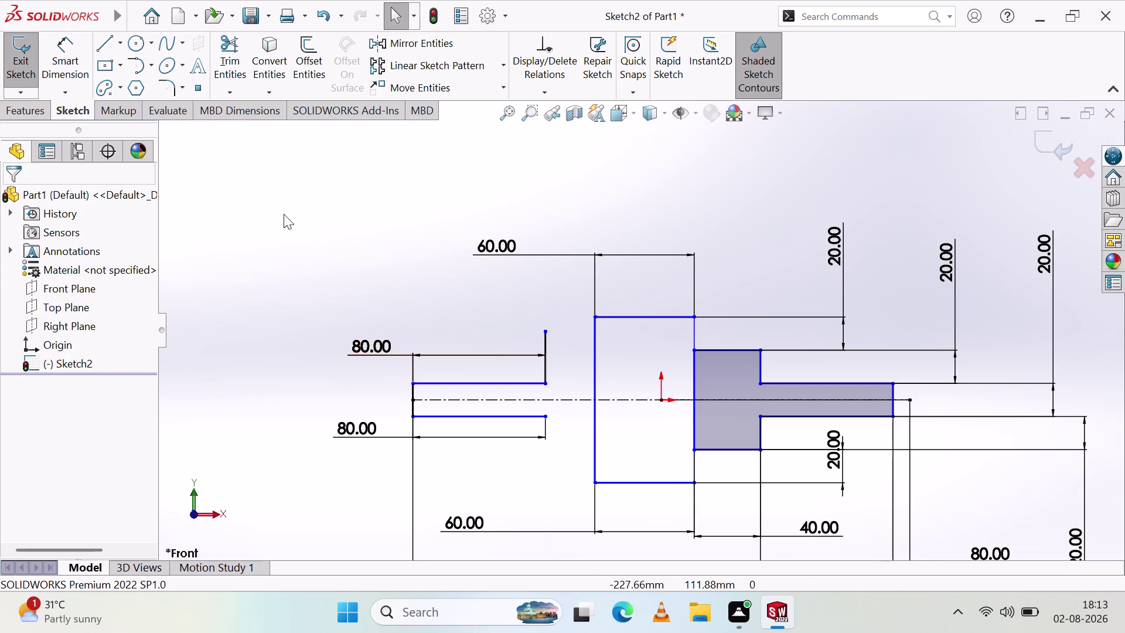
click(106, 49)
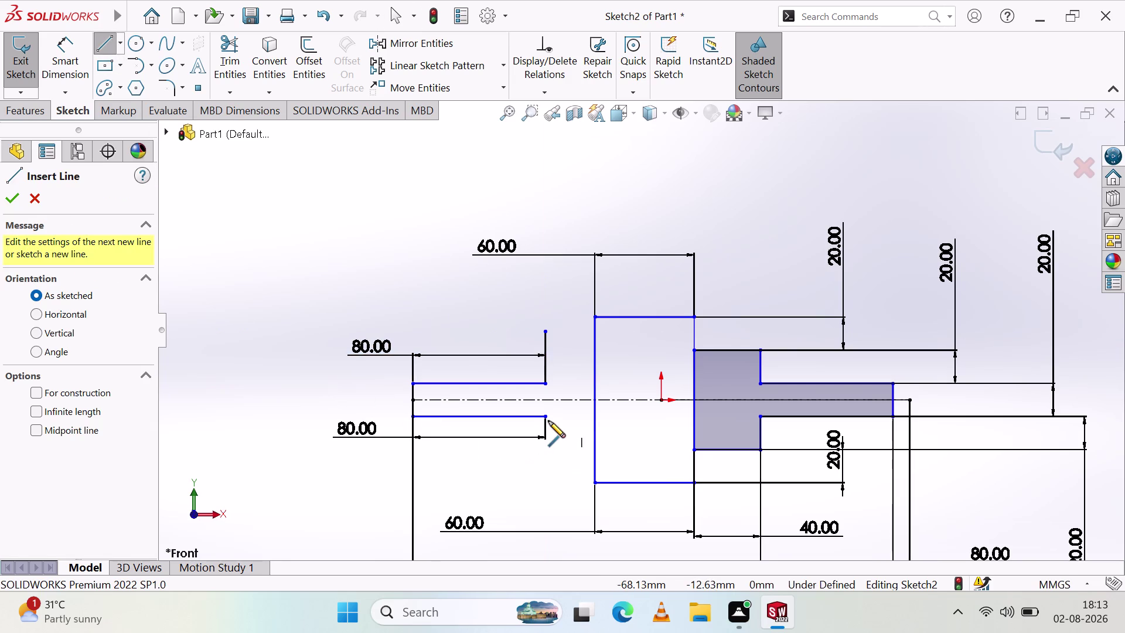
click(547, 417)
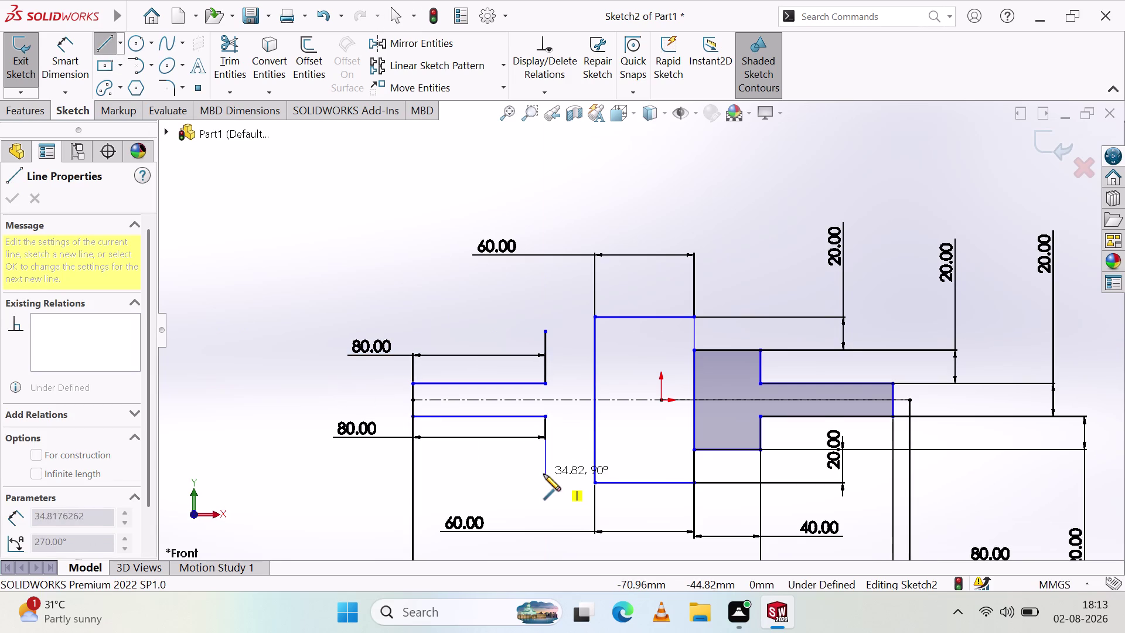
click(544, 474)
key(Escape)
Dimension both new vertical lines to 20 mm each.
click(58, 59)
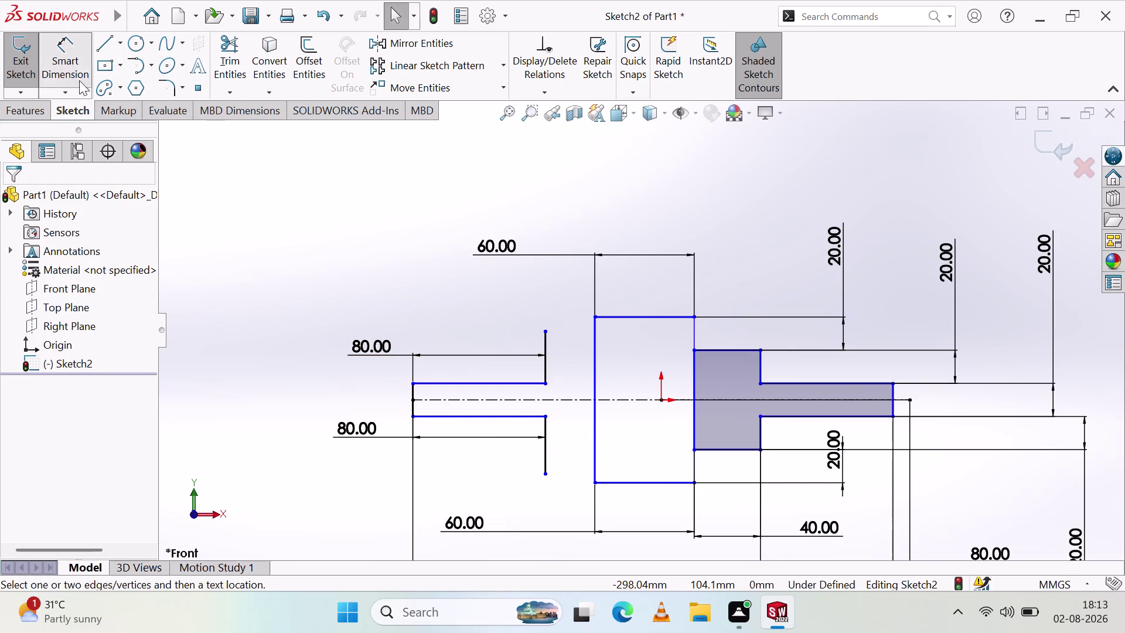
click(543, 368)
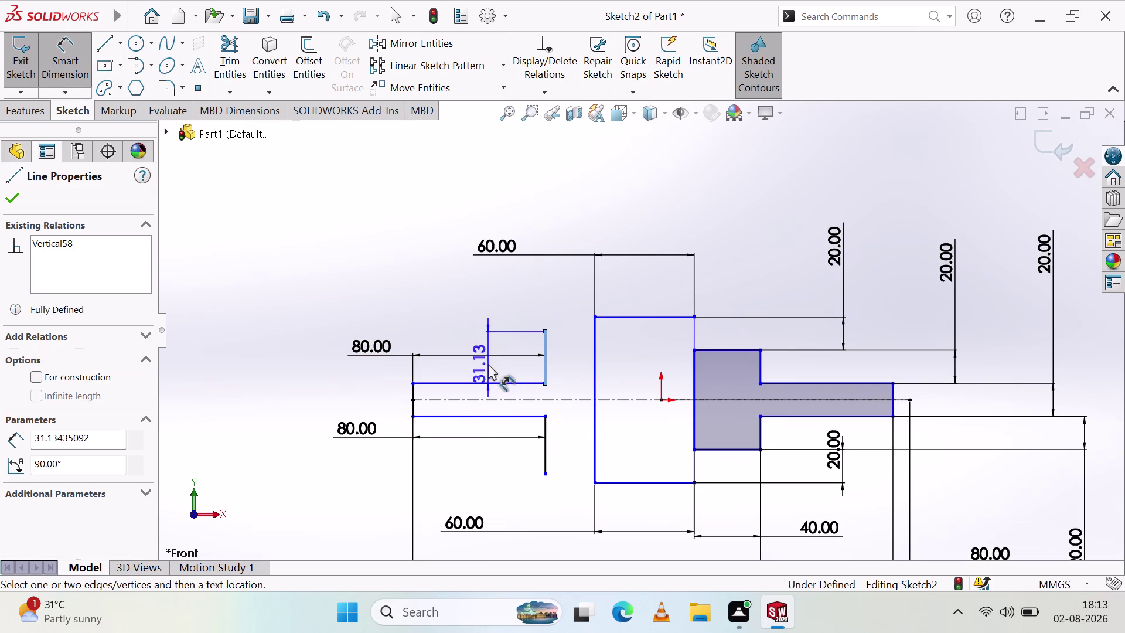
click(445, 298)
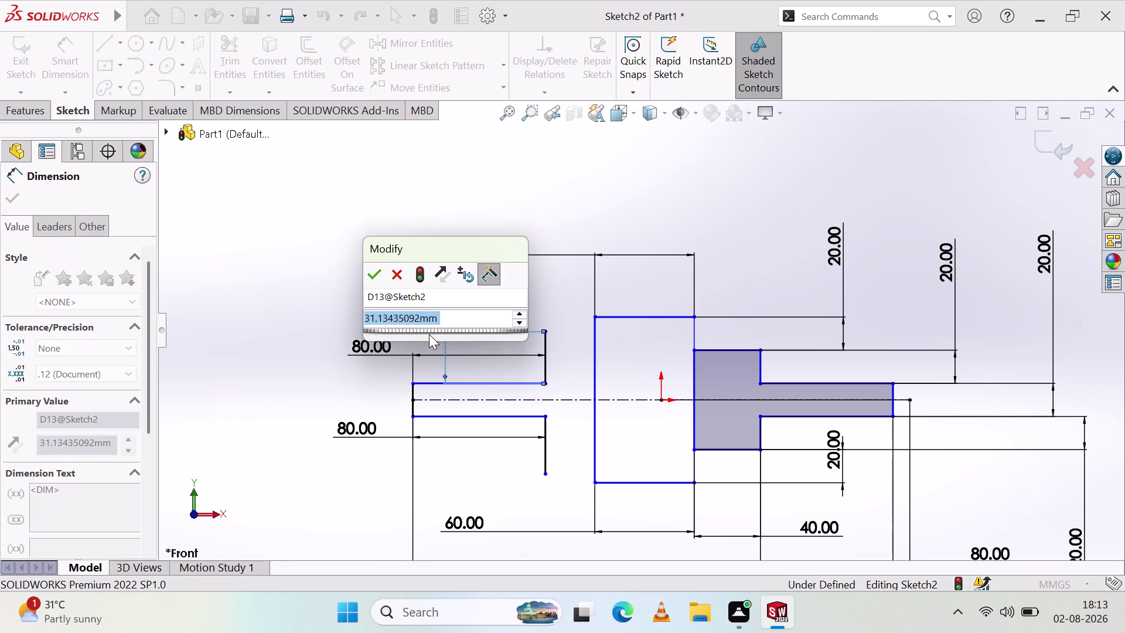
key(2)
key(0)
key(Return)
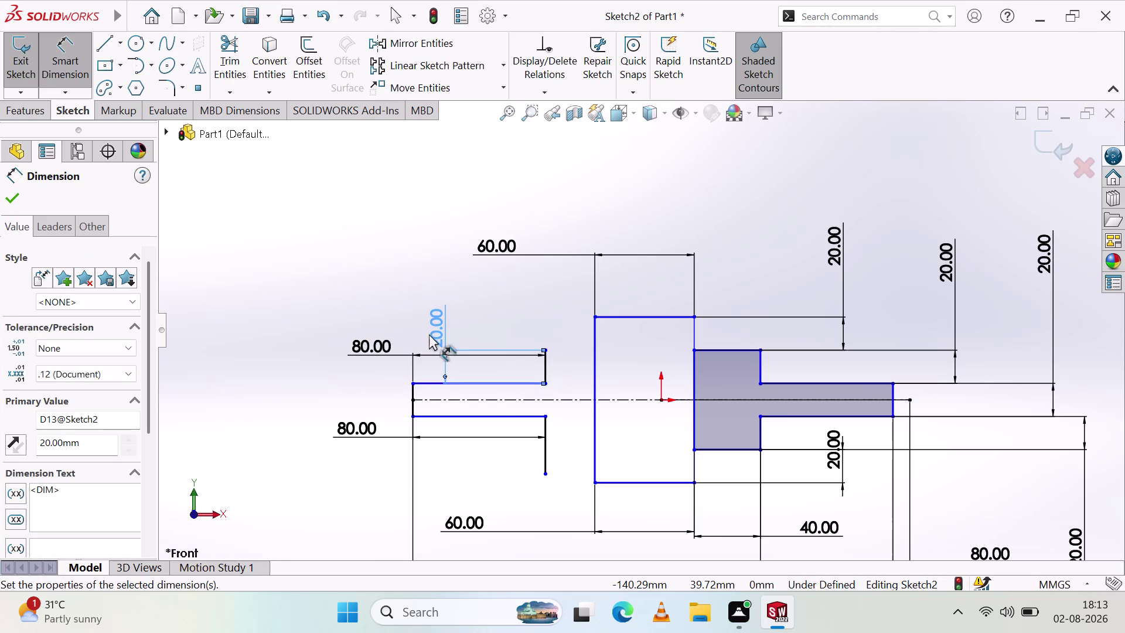
click(491, 310)
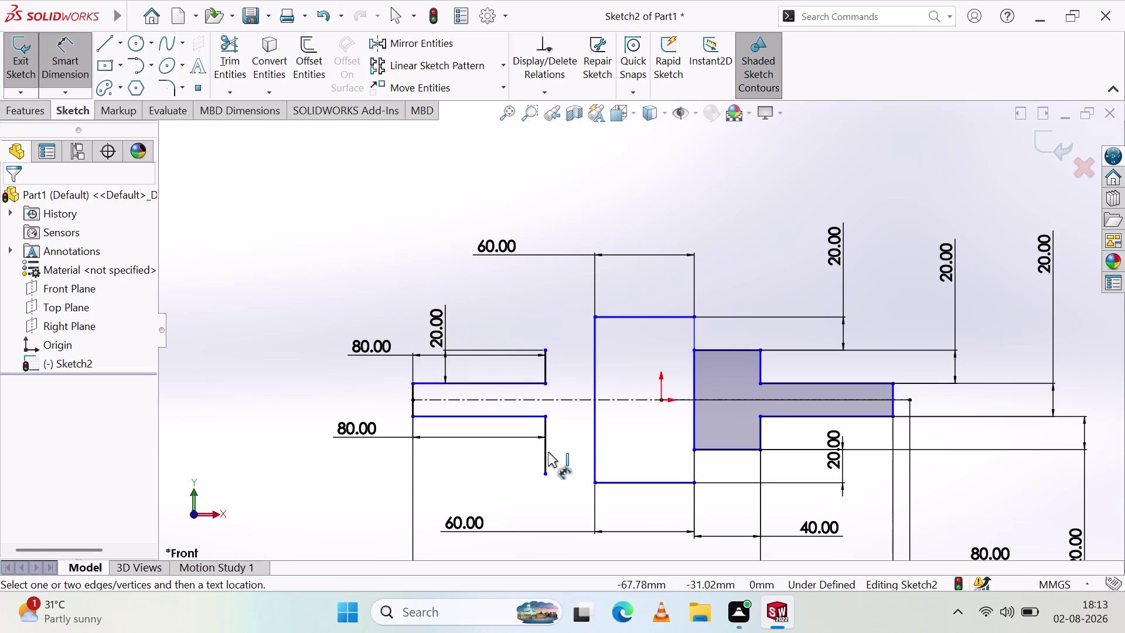
click(545, 451)
click(455, 478)
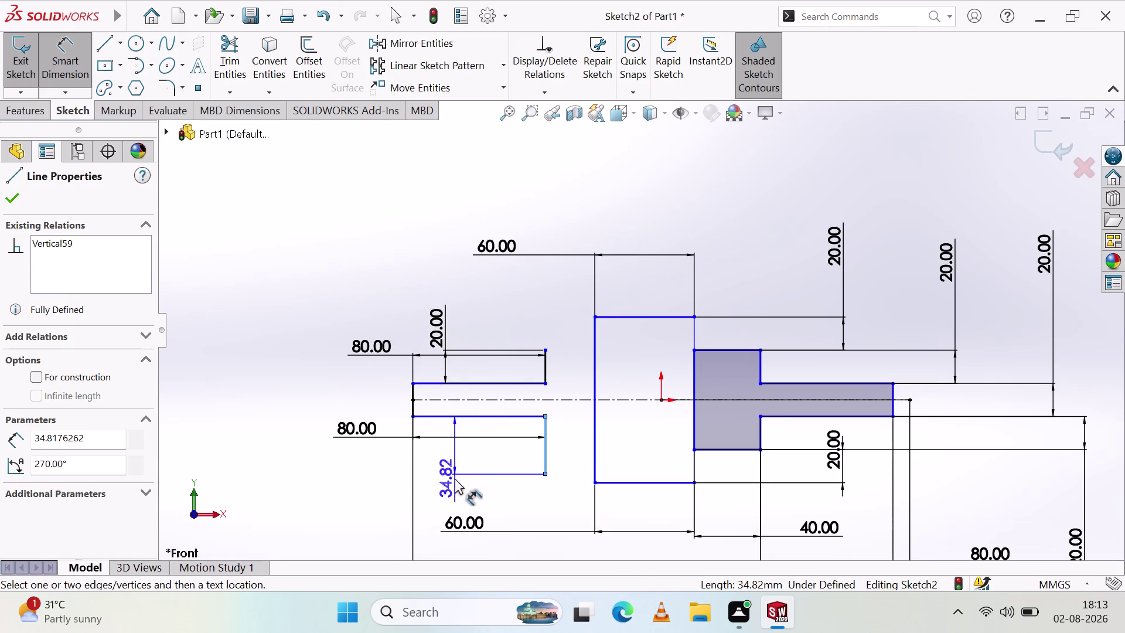
text(20)
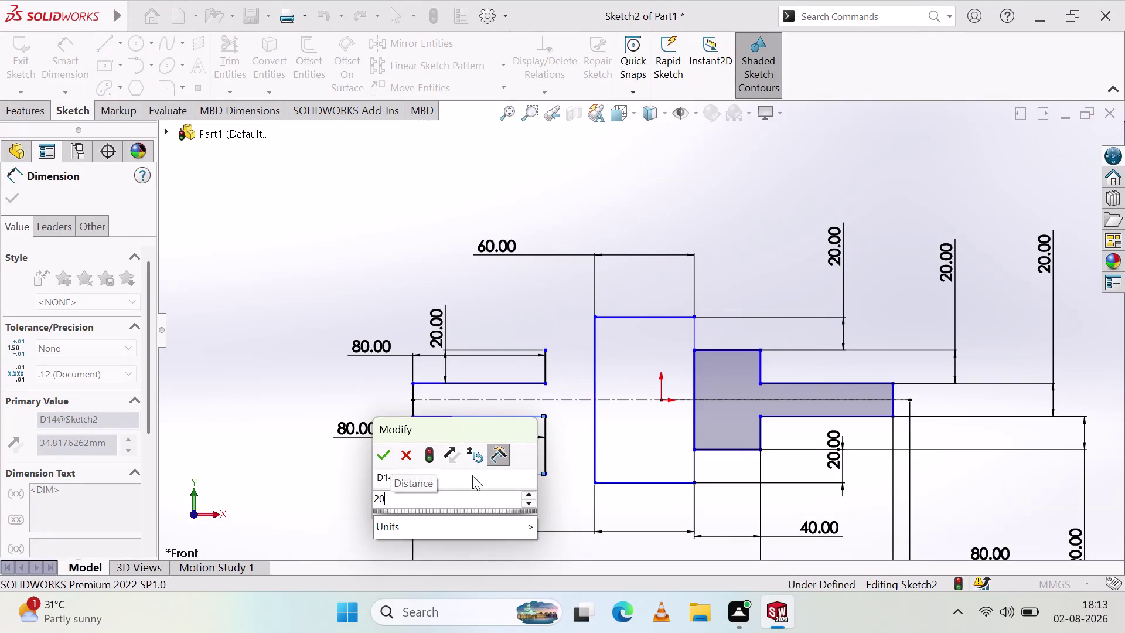
key(Return)
click(472, 475)
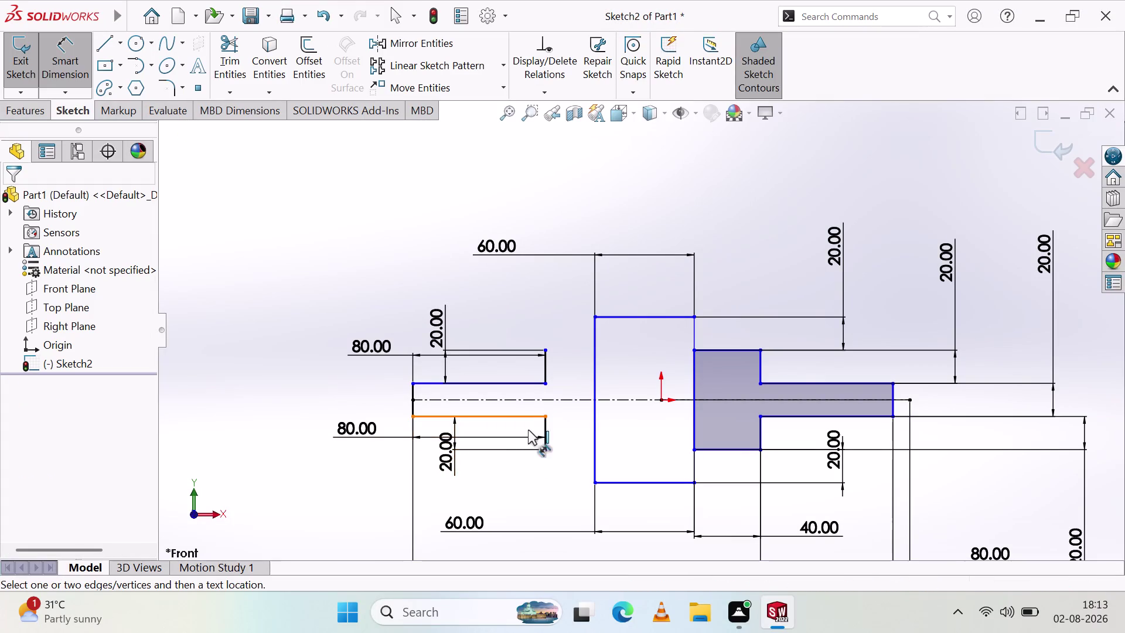
Delete the upper and lower 20 mm dimensions and check the downward line.
click(444, 460)
key(Delete)
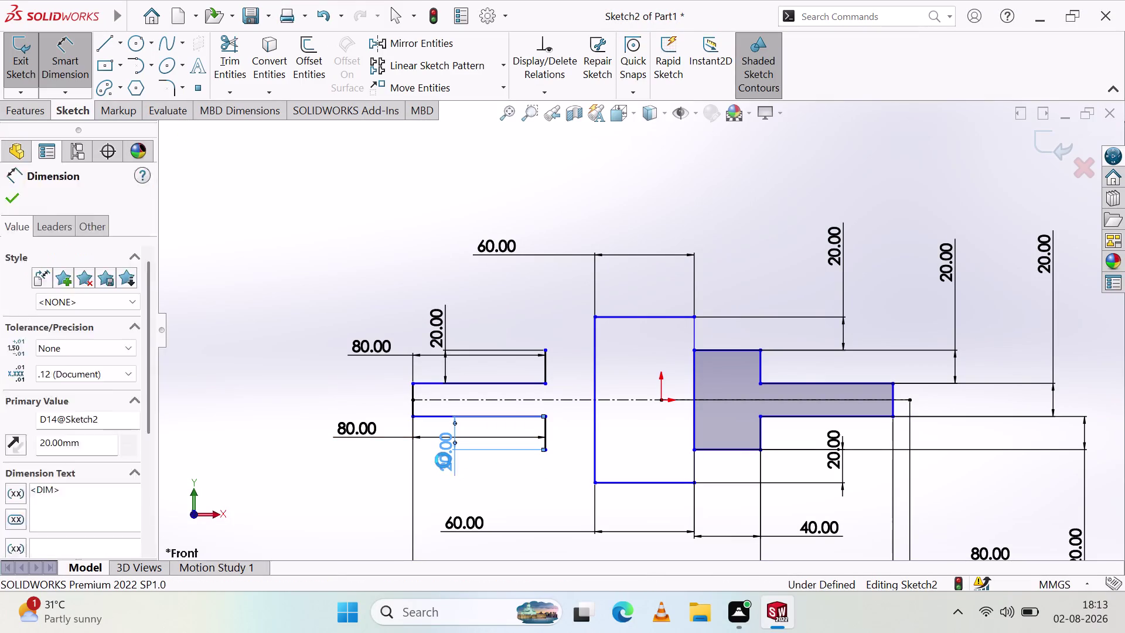
click(444, 334)
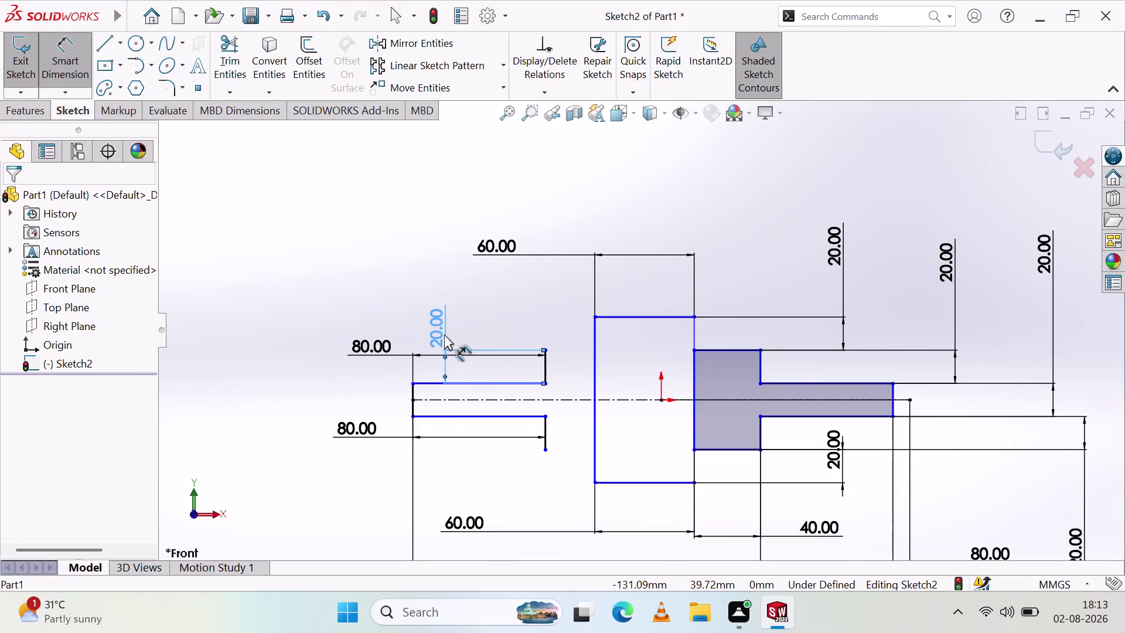
key(Delete)
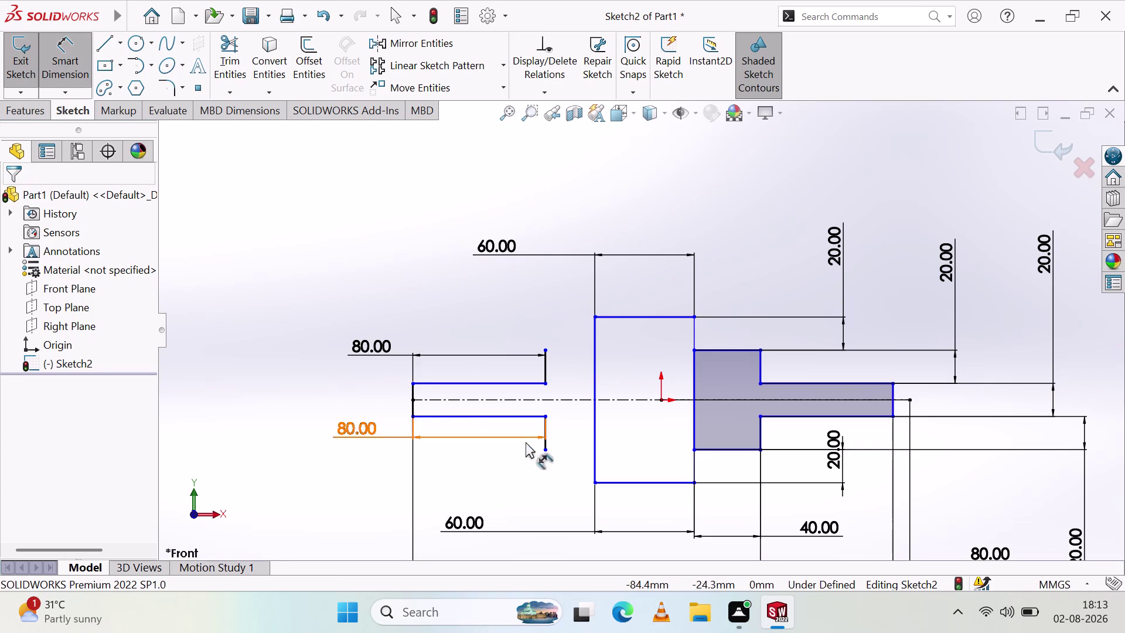
click(544, 429)
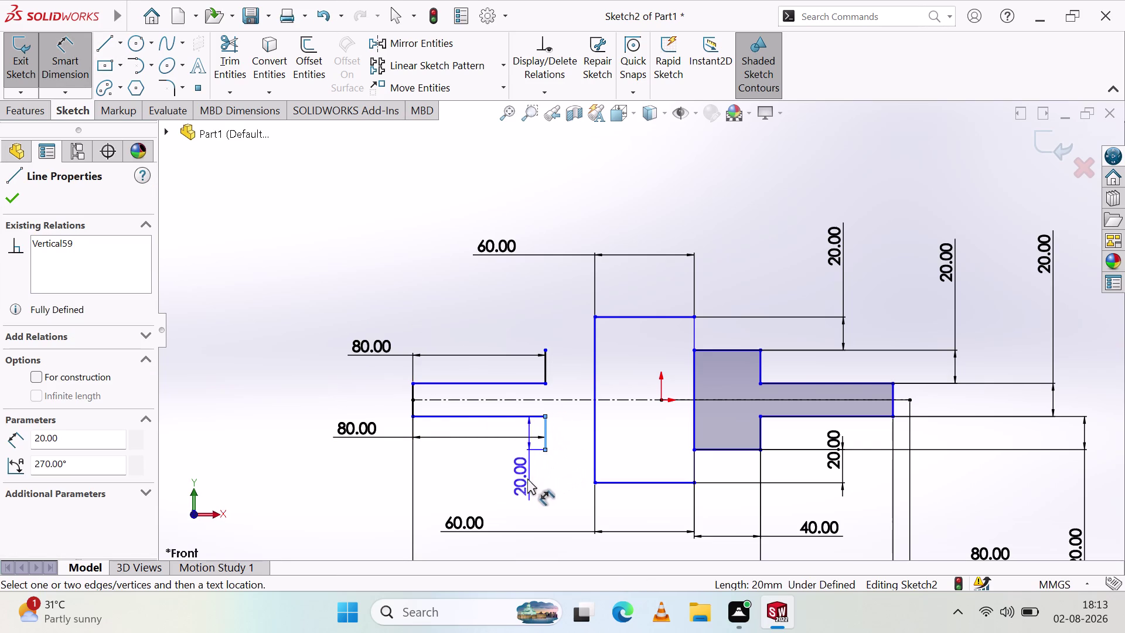
key(Escape)
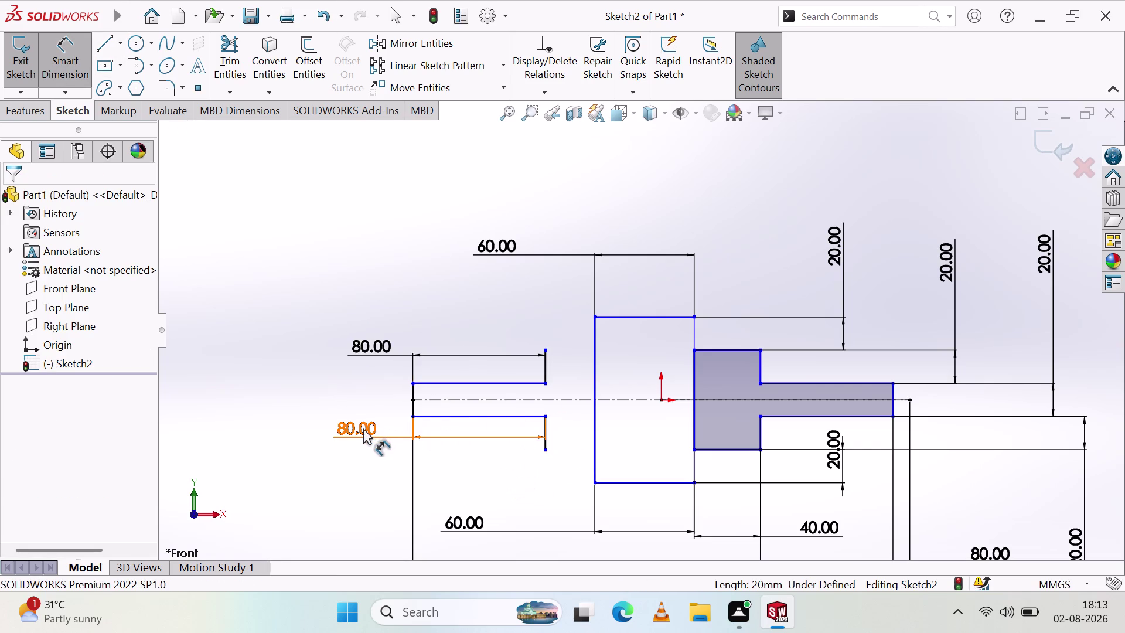
click(364, 429)
key(Delete)
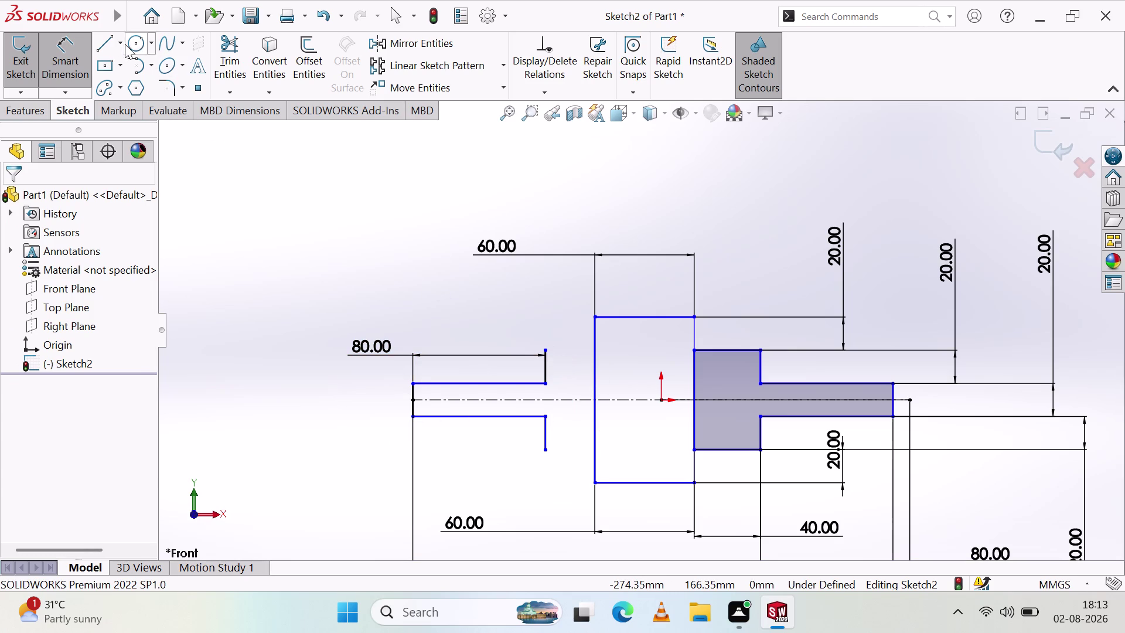
Draw the top line from the small step to the collar and dimension it 40 mm.
click(98, 31)
click(109, 47)
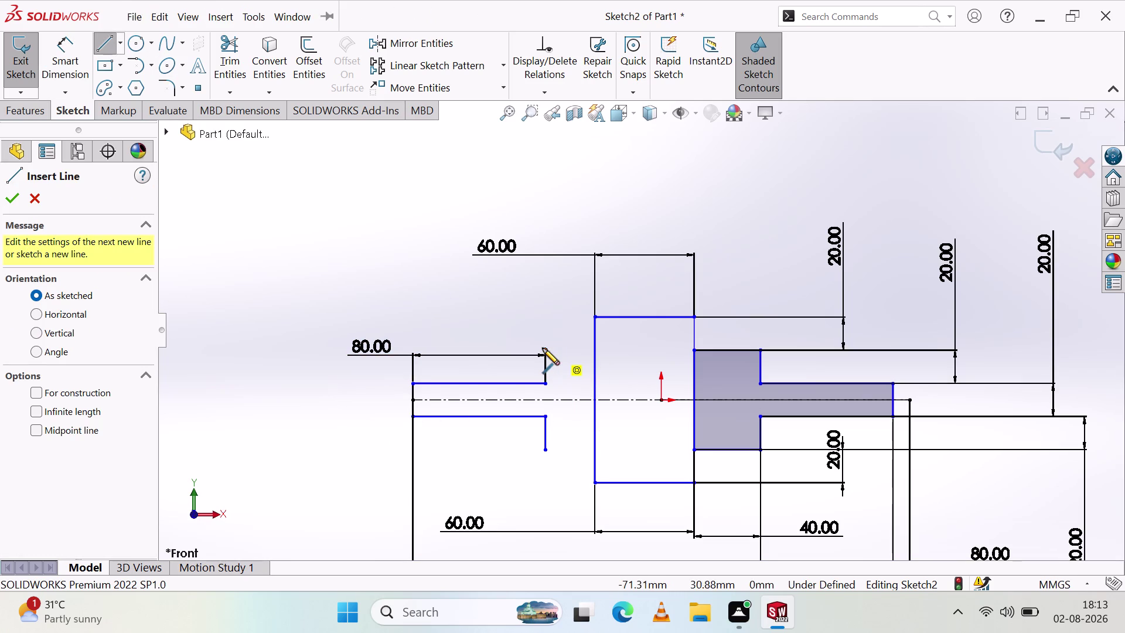
click(545, 351)
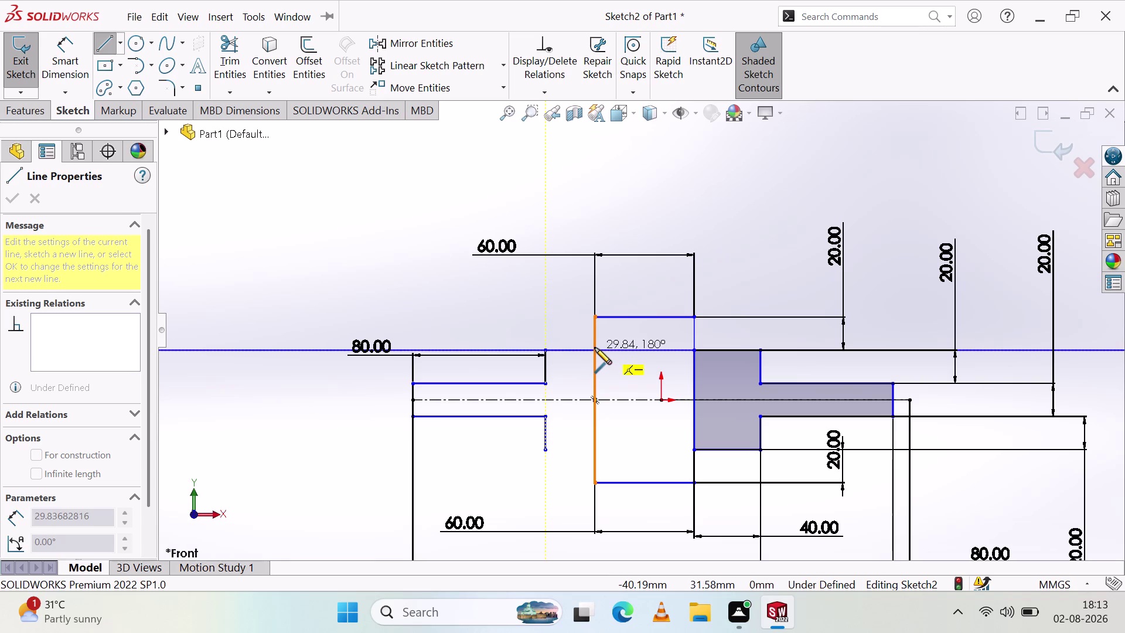
click(595, 350)
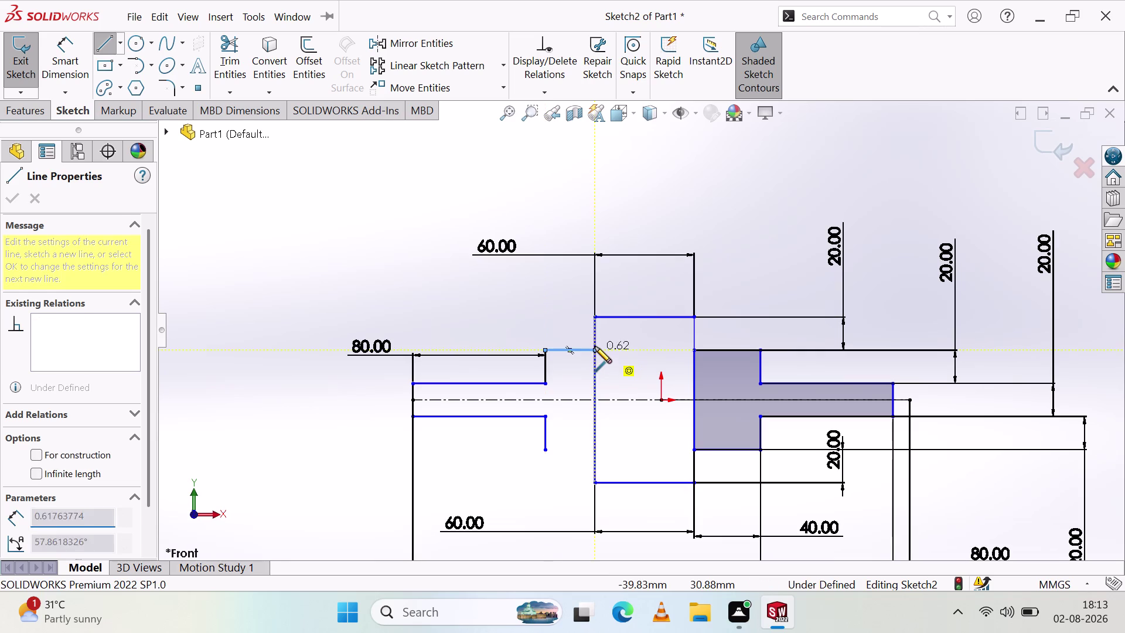
key(Escape)
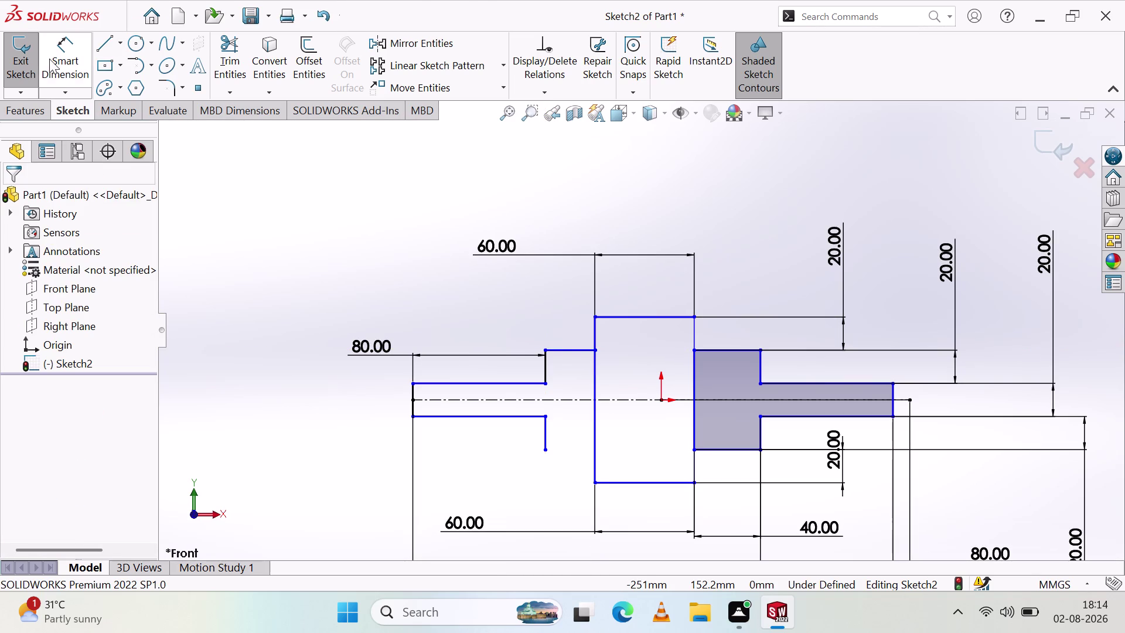
click(62, 64)
click(569, 350)
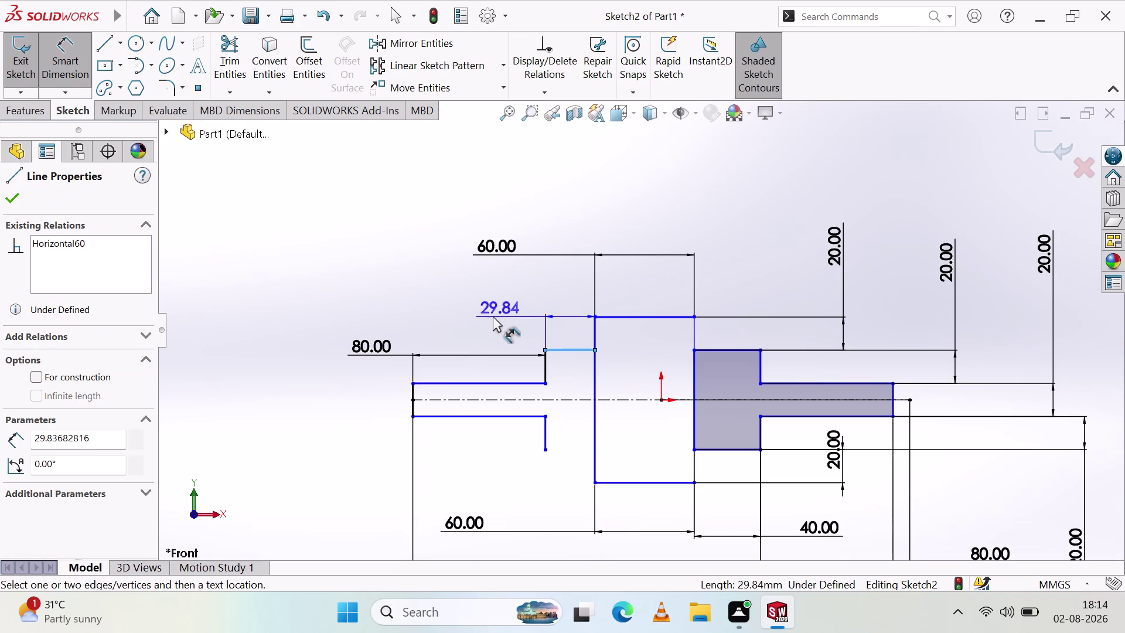
click(493, 315)
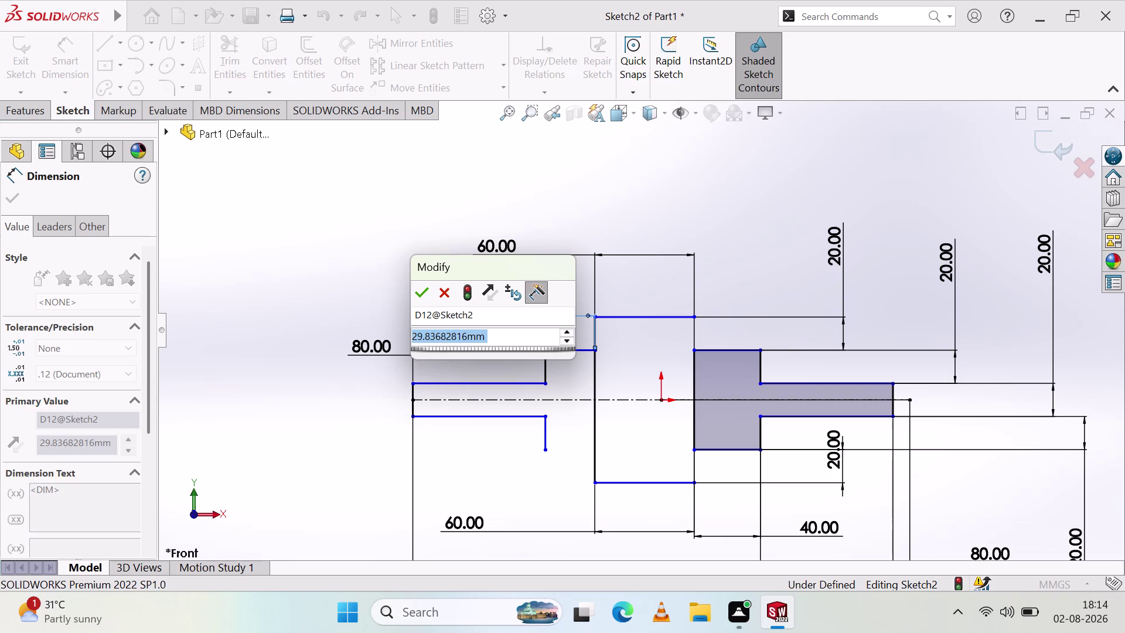
text(40)
key(Return)
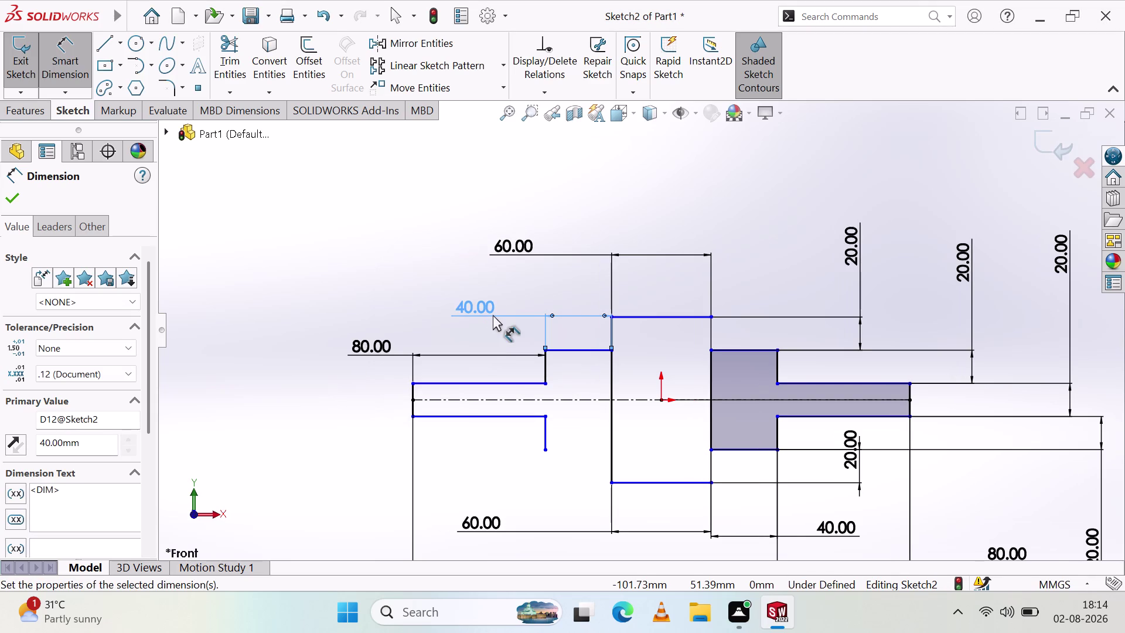
click(448, 330)
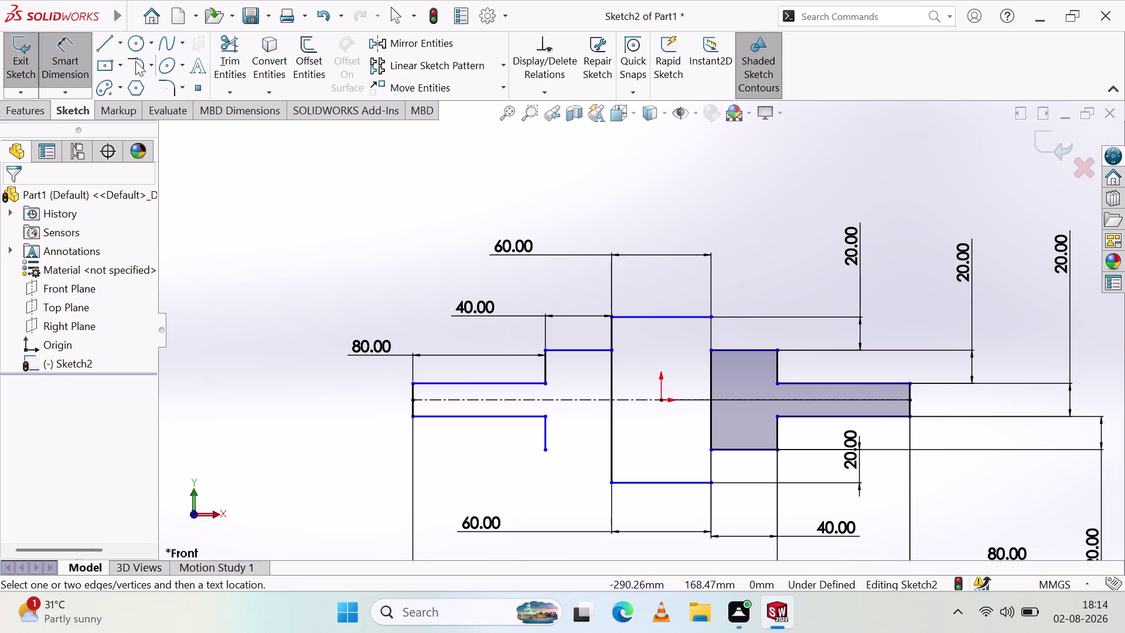
Draw the bottom connecting line from the step's corner to the collar's edge.
click(106, 41)
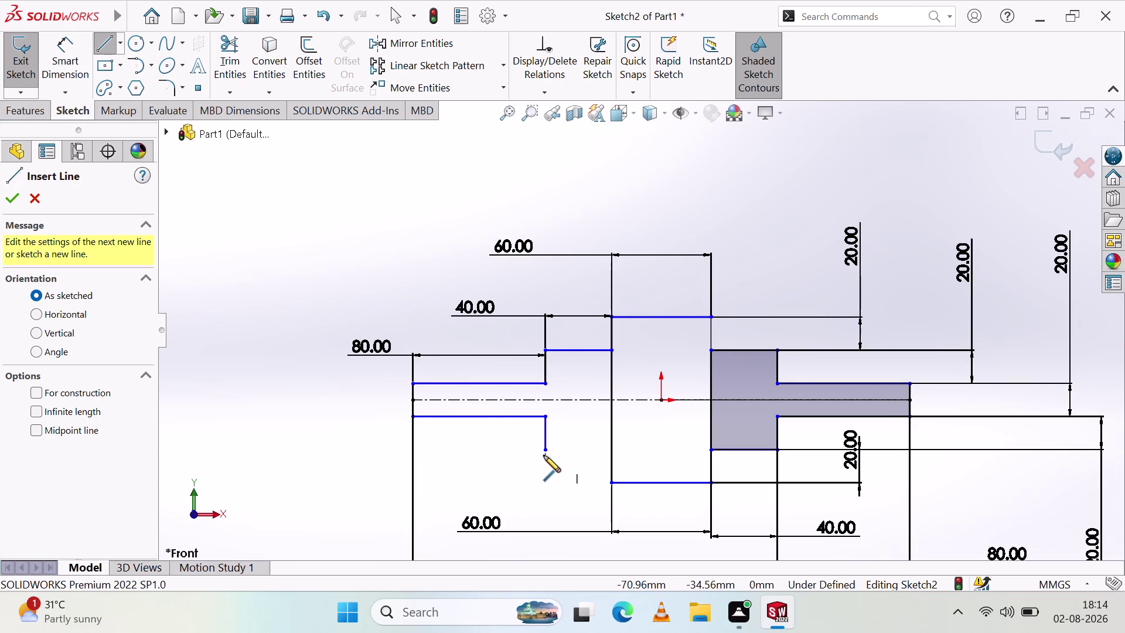
click(547, 449)
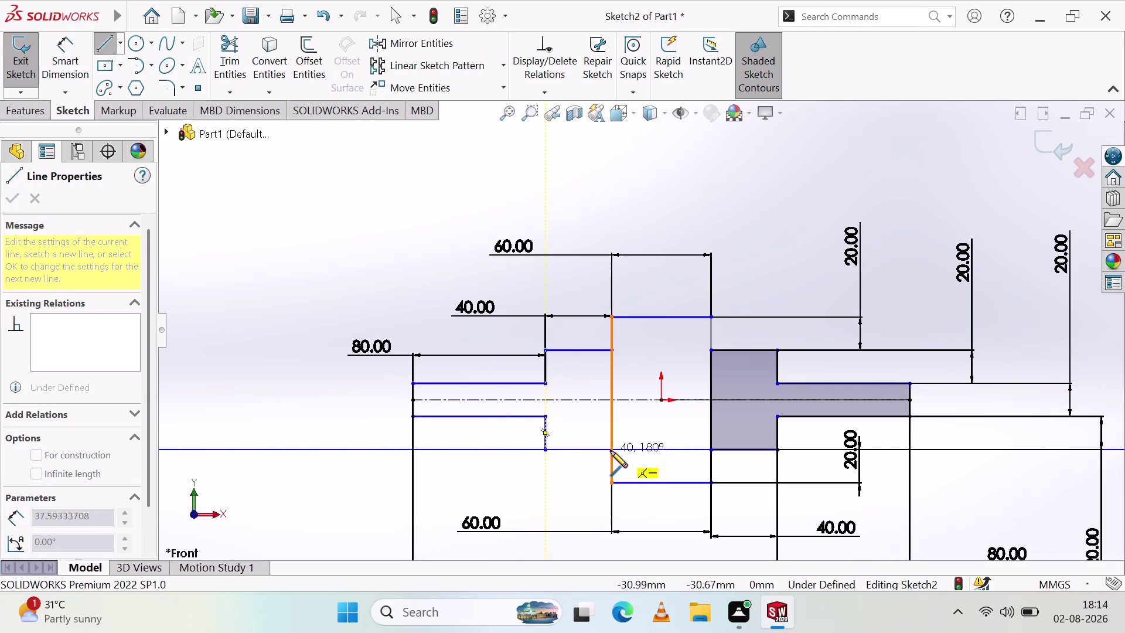
click(613, 450)
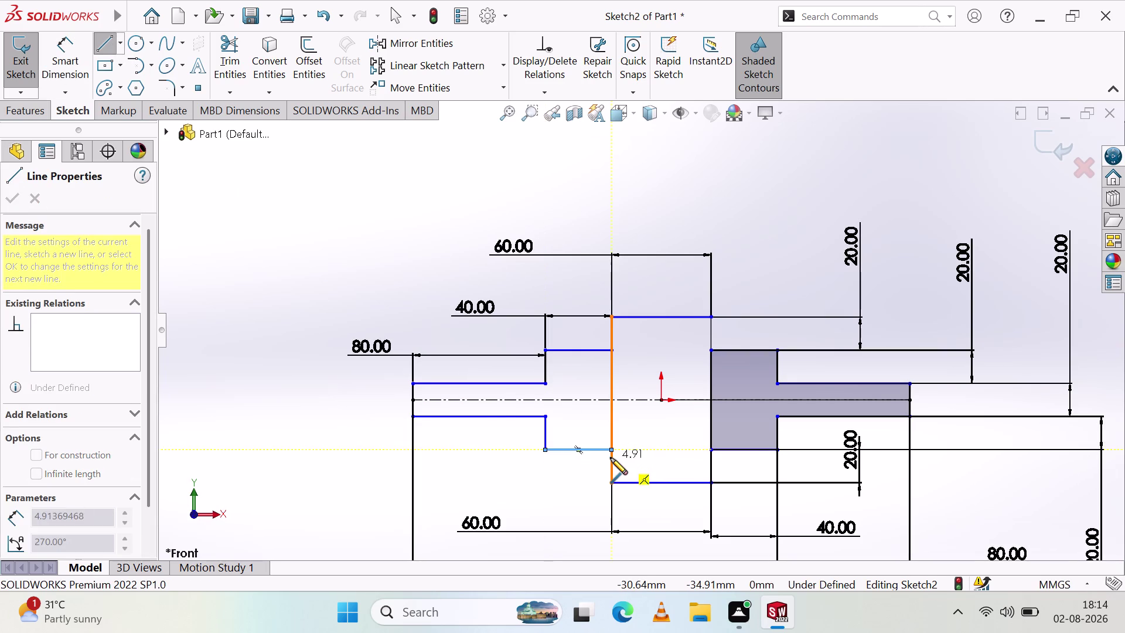
key(Escape)
click(70, 58)
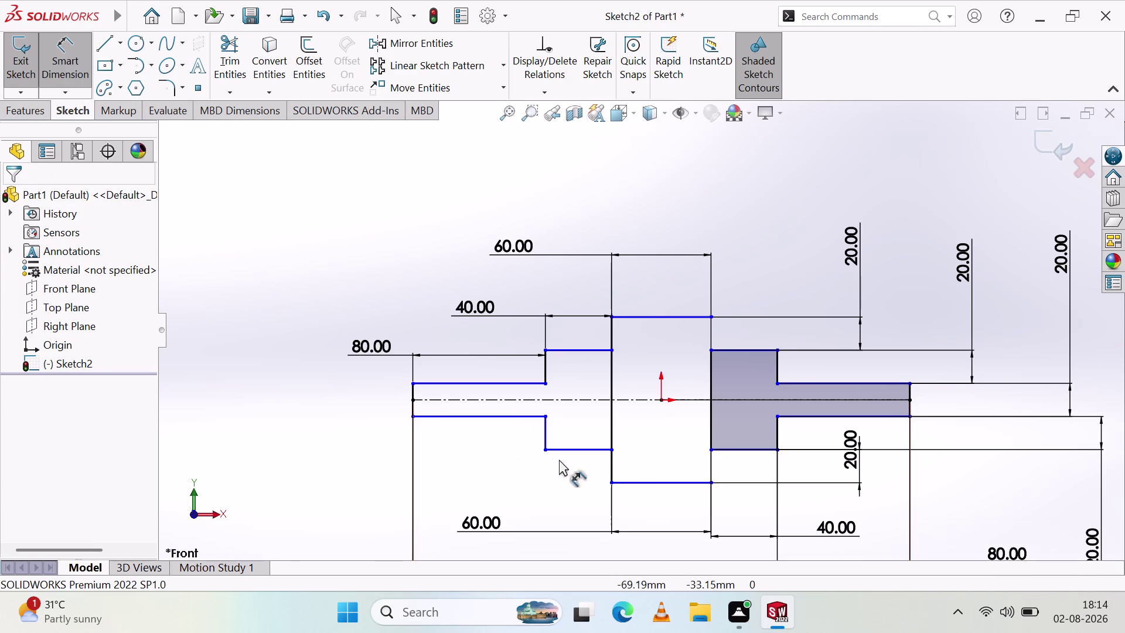
click(575, 447)
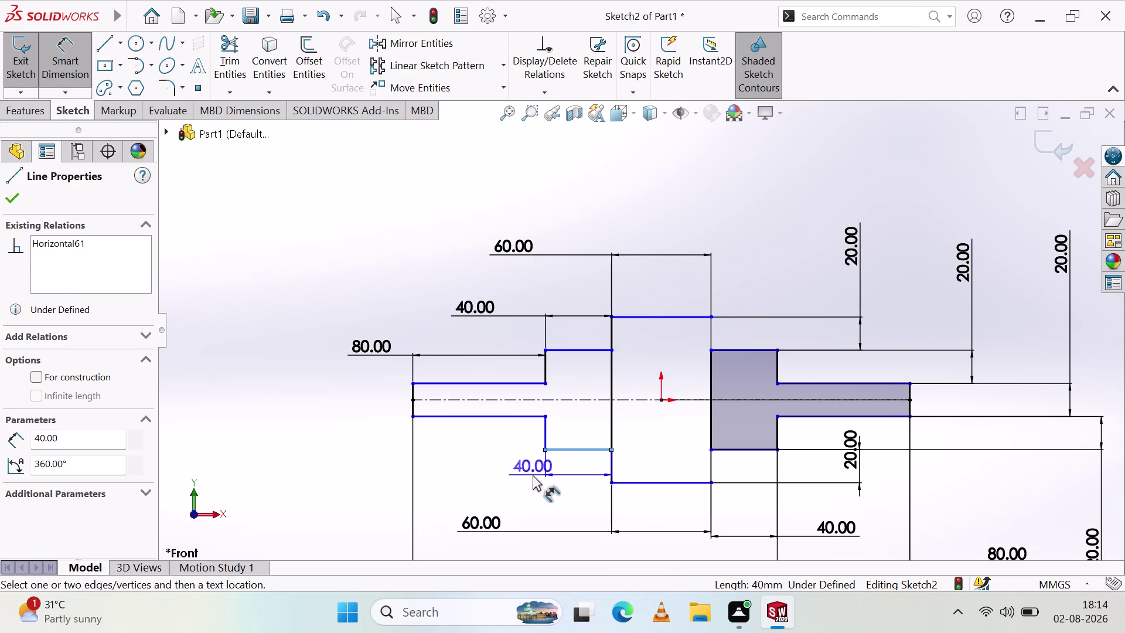
key(Escape)
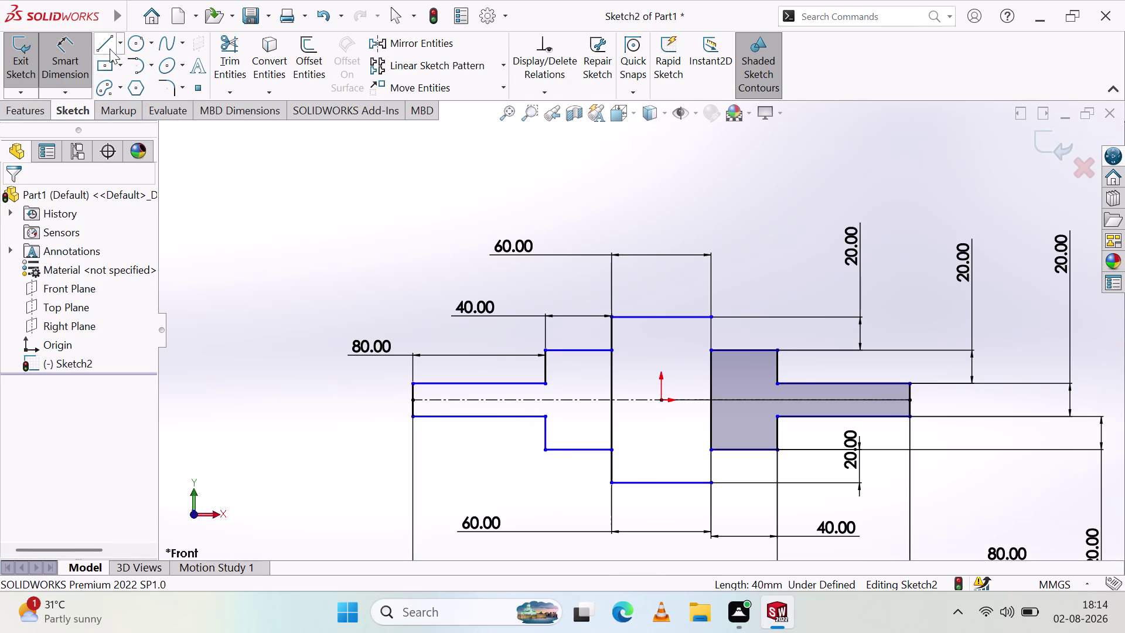
Inspect the left step's vertical edge and the collar's top edge by selecting them.
click(546, 432)
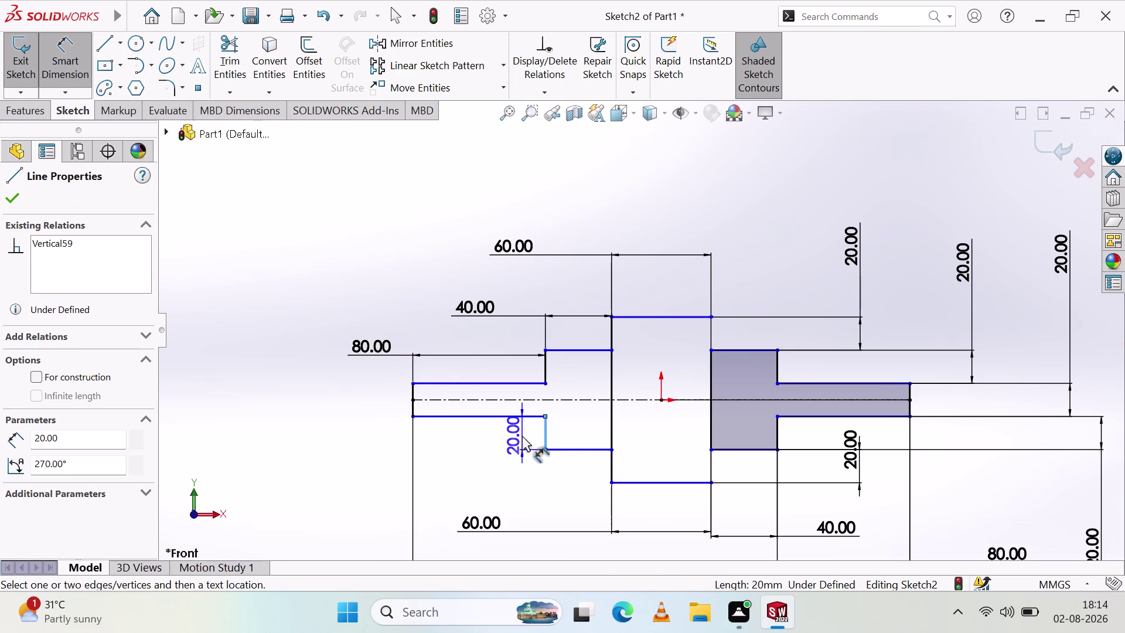
key(Escape)
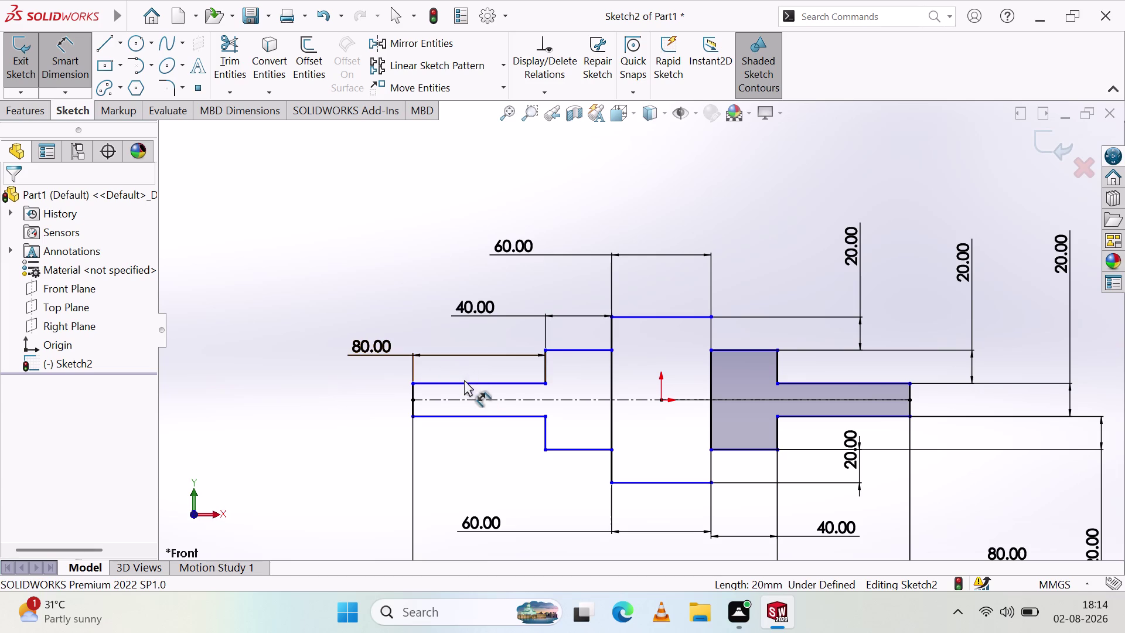
click(478, 417)
key(Escape)
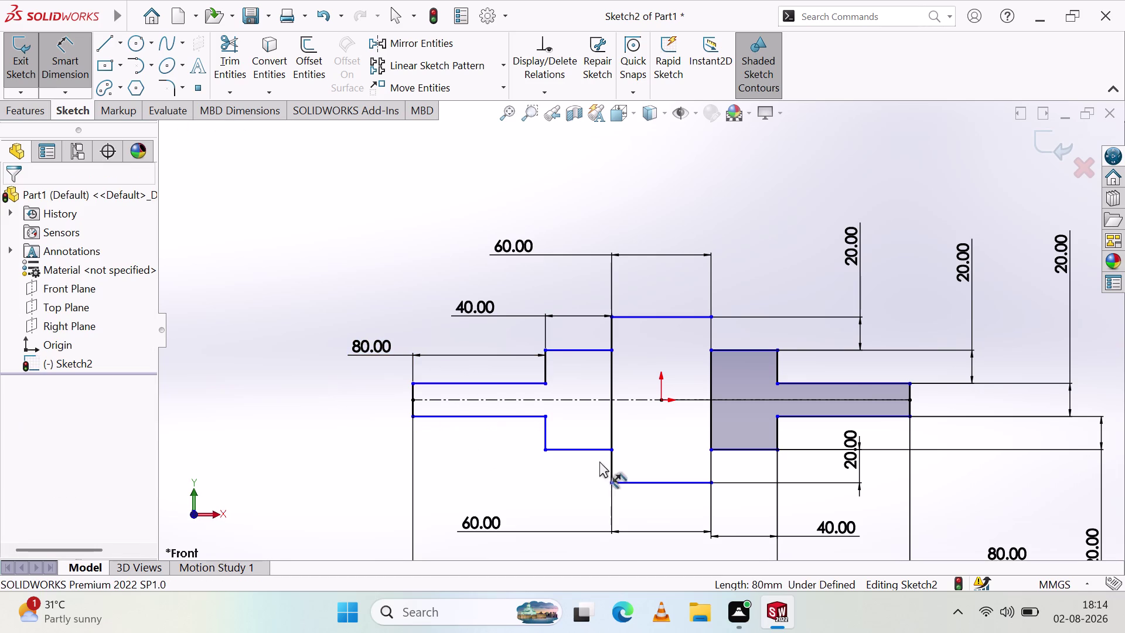
click(649, 317)
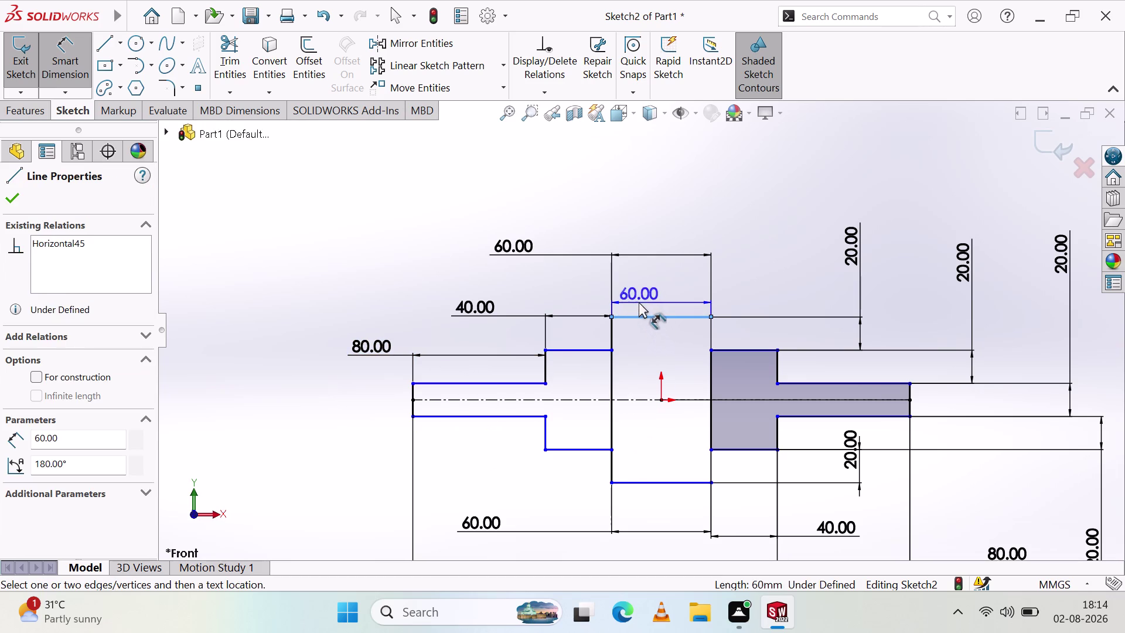
key(Escape)
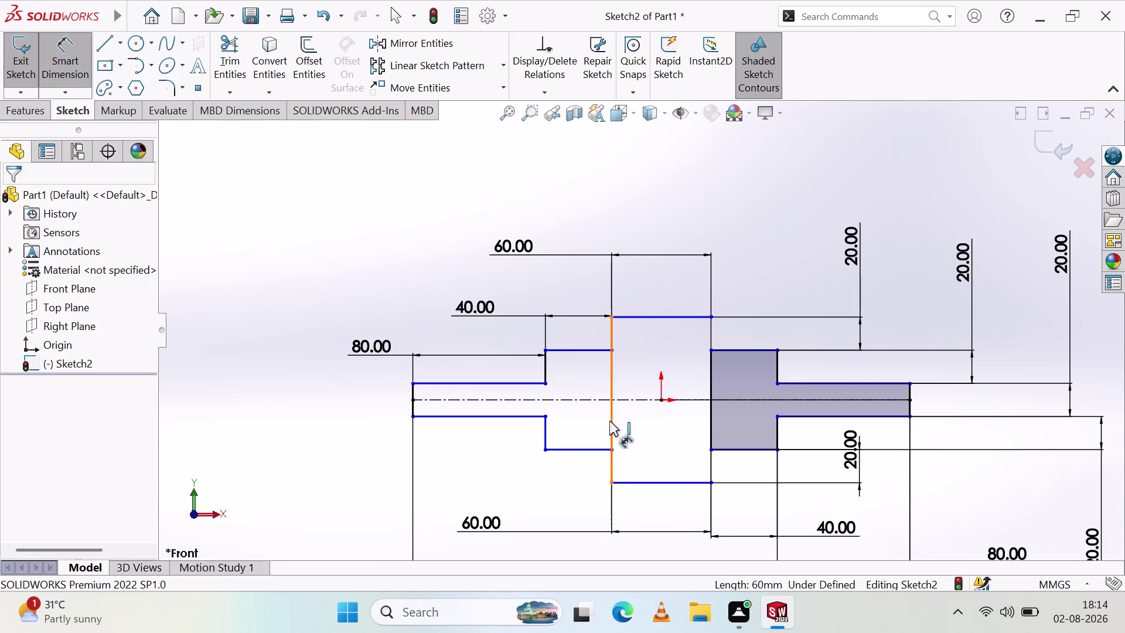
drag(609, 421, 631, 427)
key(Escape)
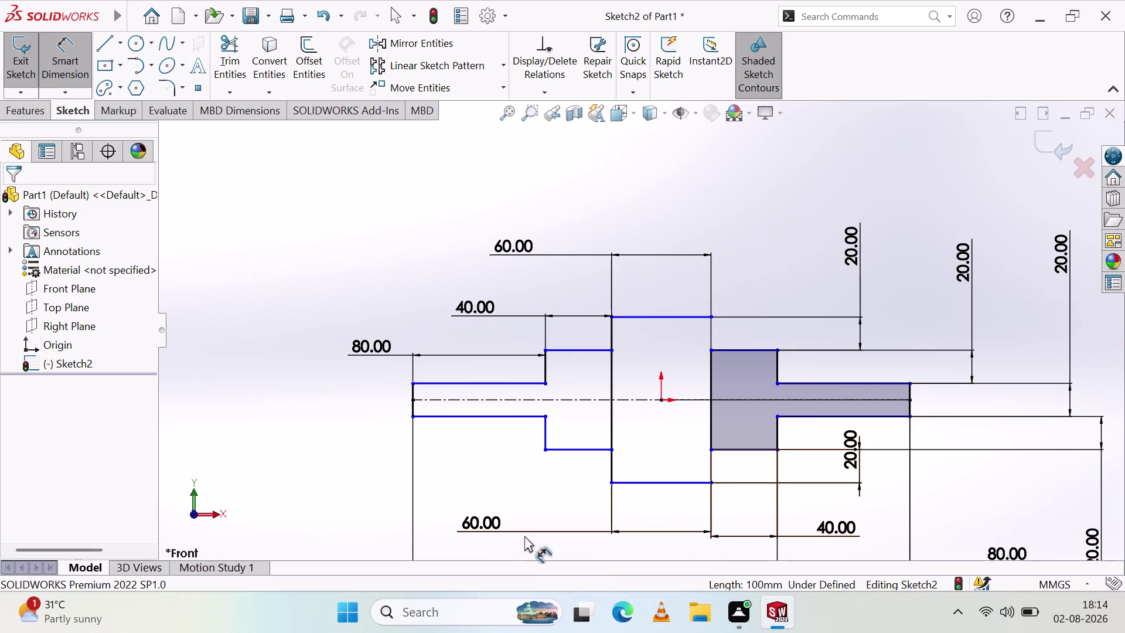
Delete the lower 60 mm dimension and select the lower 40 mm one.
click(485, 524)
key(Delete)
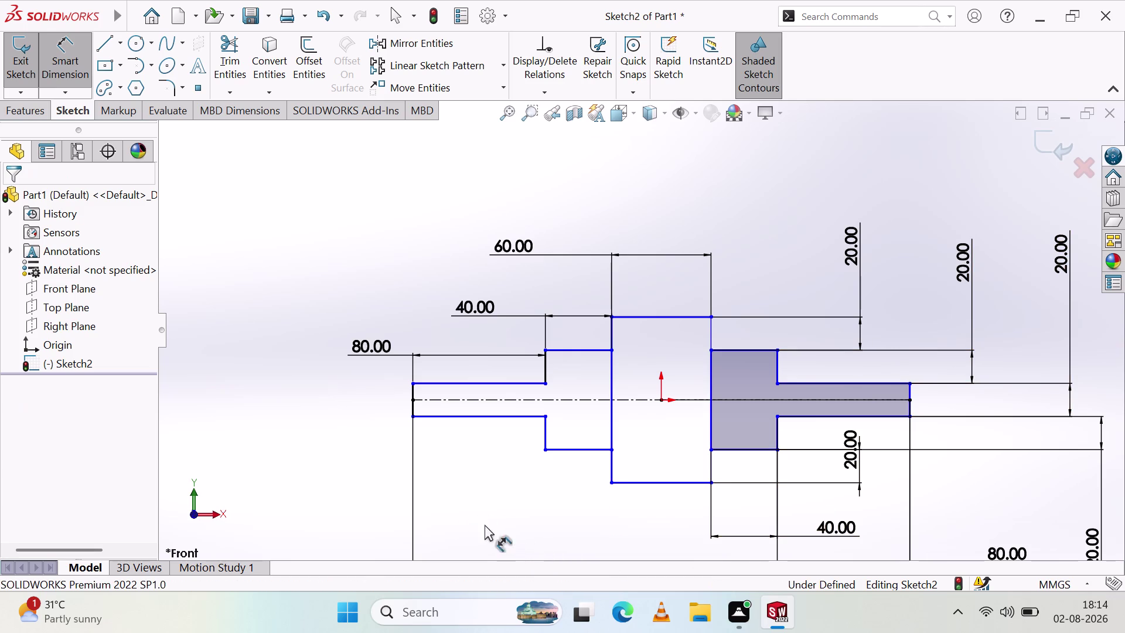
click(831, 522)
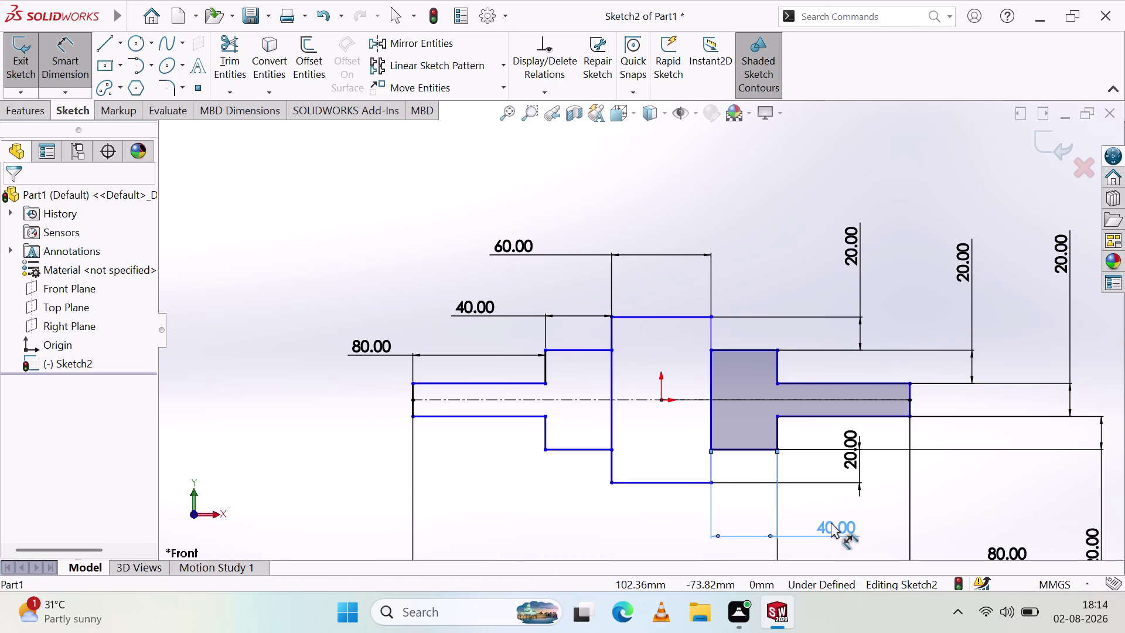
Replace the lower 40 mm dimension with one above the shaded step's top edge.
key(Delete)
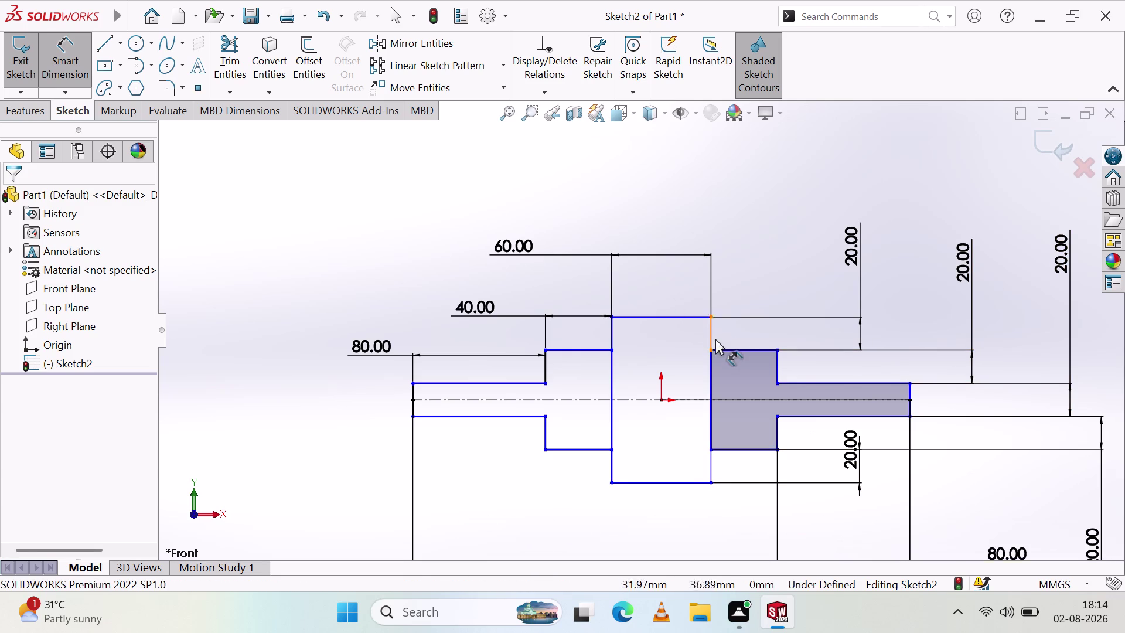
click(735, 349)
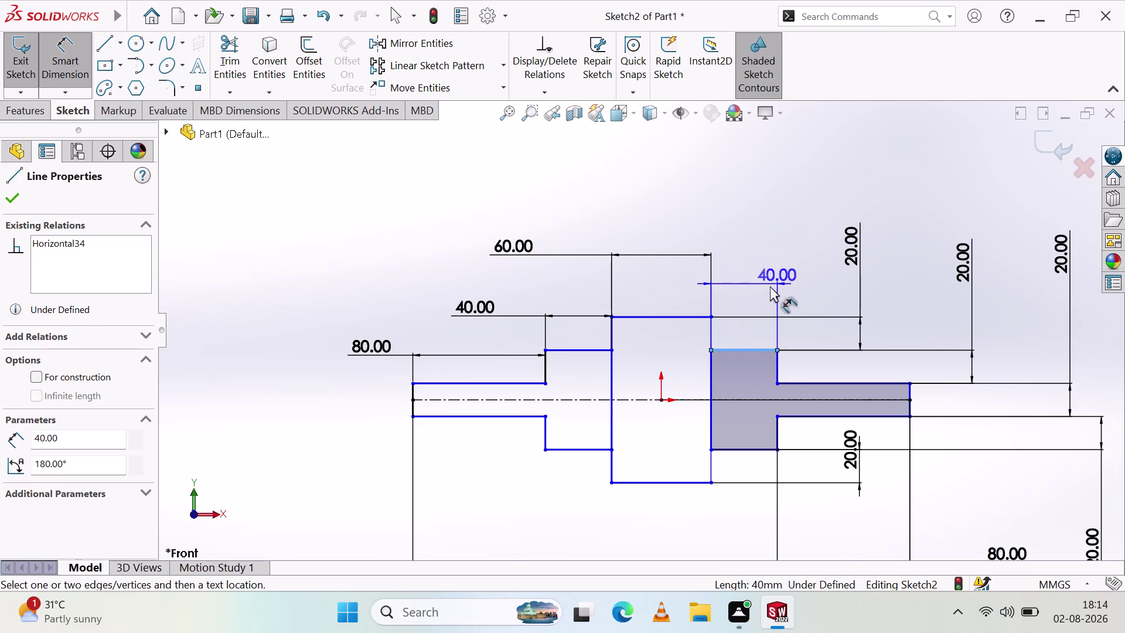
click(747, 293)
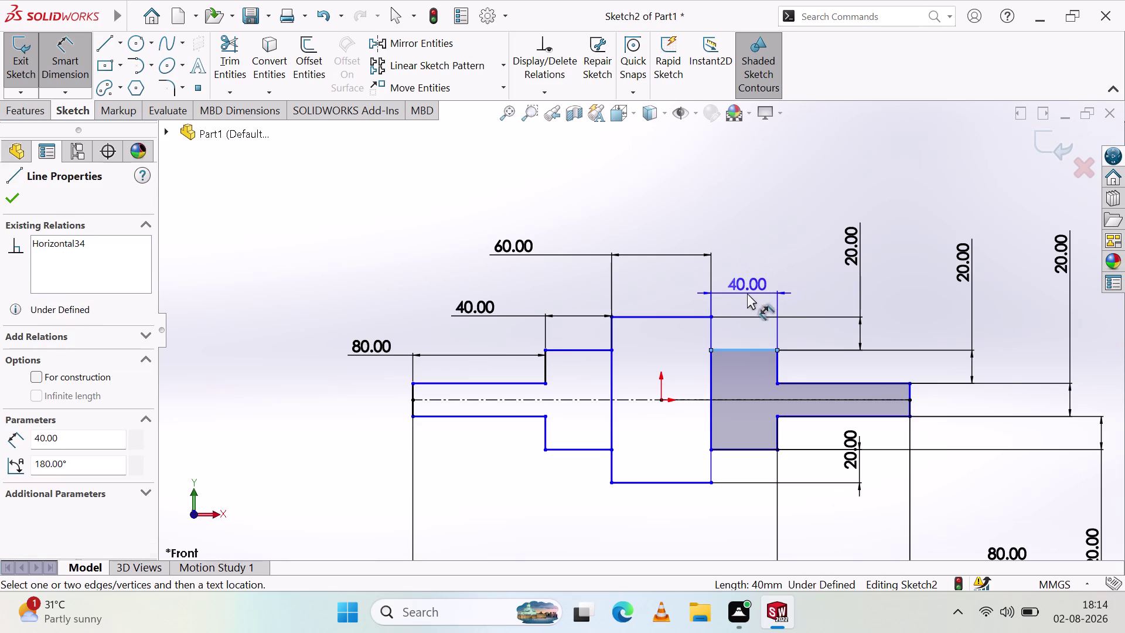
click(677, 273)
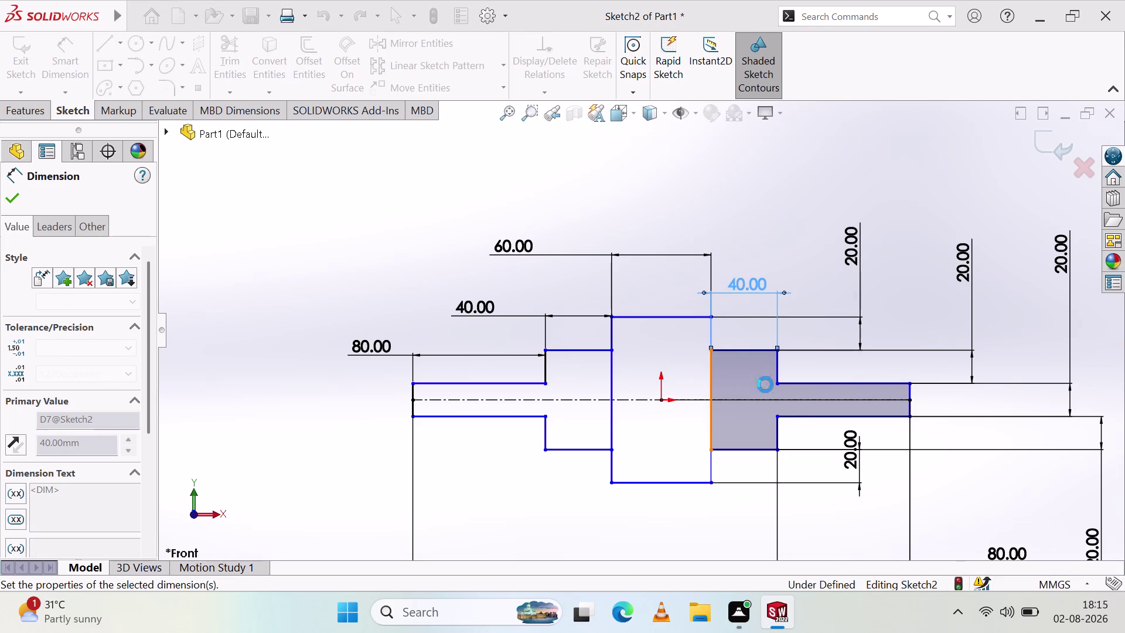
click(723, 506)
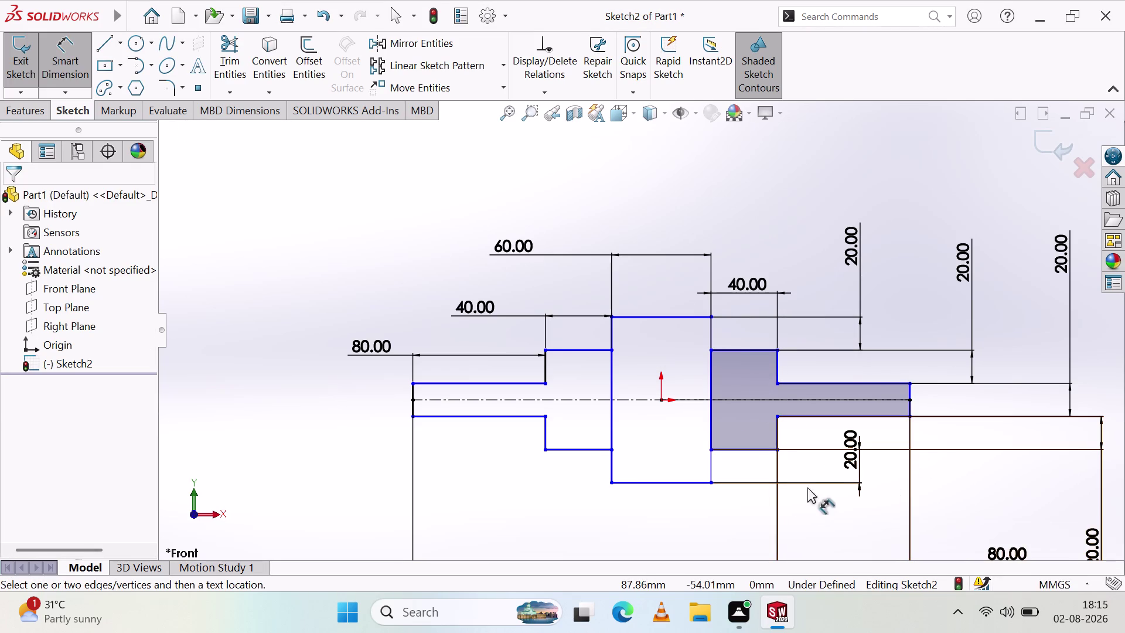
Try a 20 mm height dimension at the step's inner corner, then cancel it.
click(775, 351)
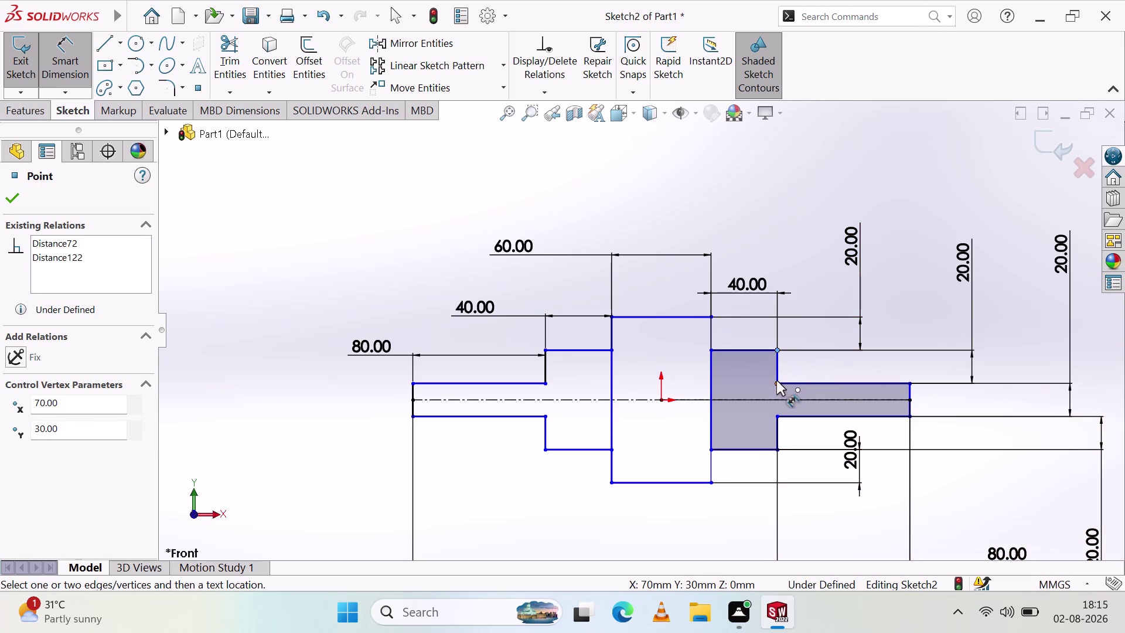
click(777, 380)
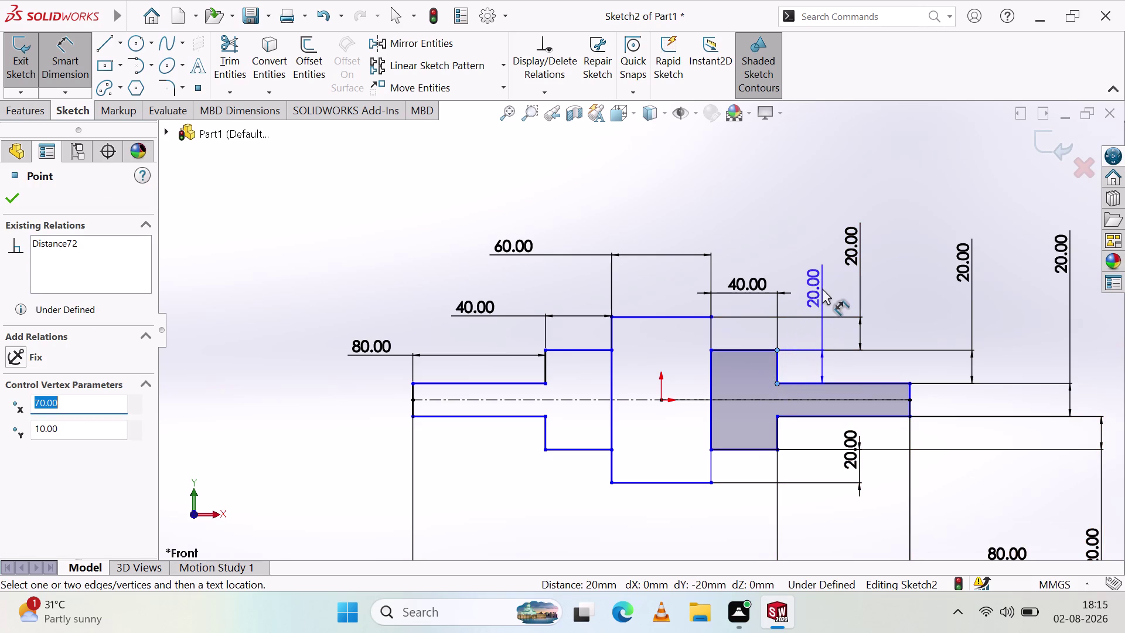
key(Escape)
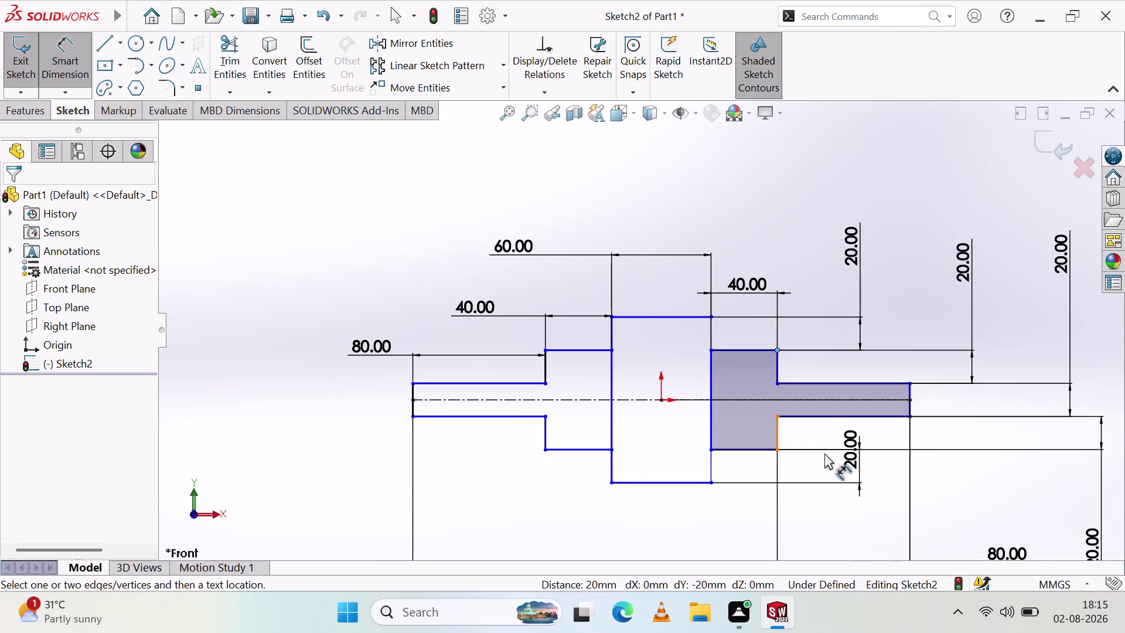
click(561, 377)
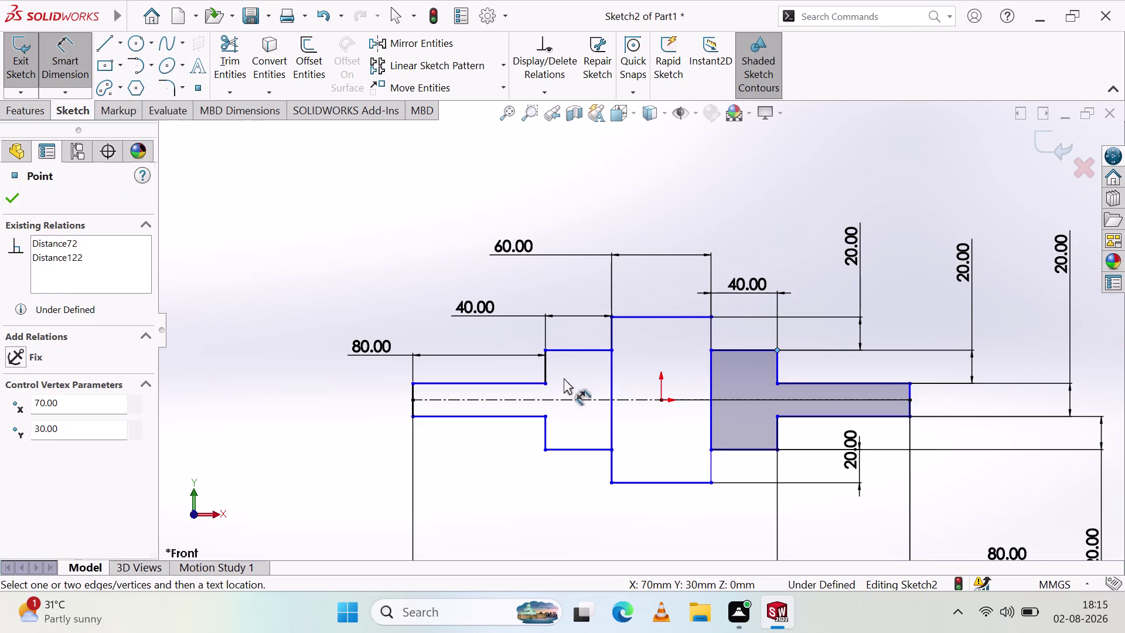
key(Escape)
key(Escape)
key(Escape)
key(Escape)
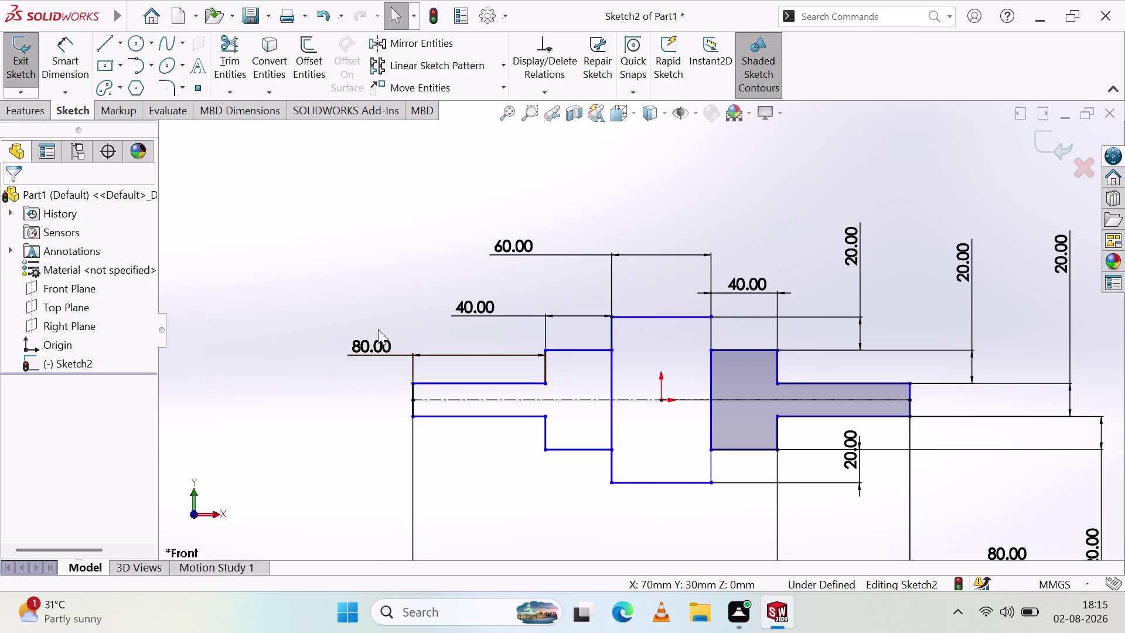
click(737, 386)
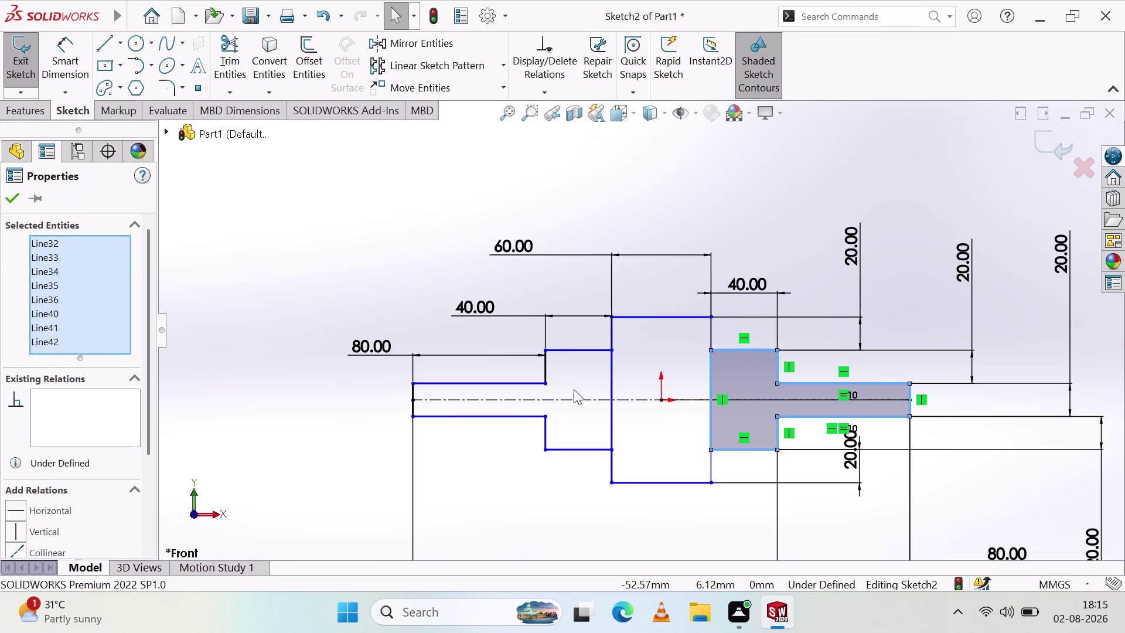
key(Escape)
right_click(649, 439)
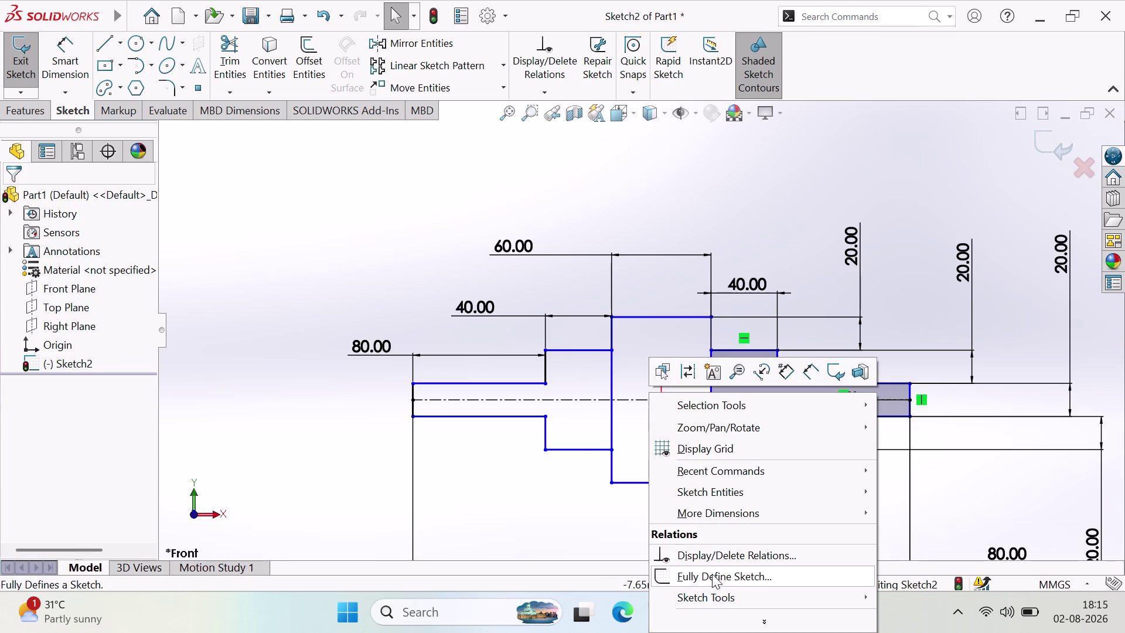
click(712, 575)
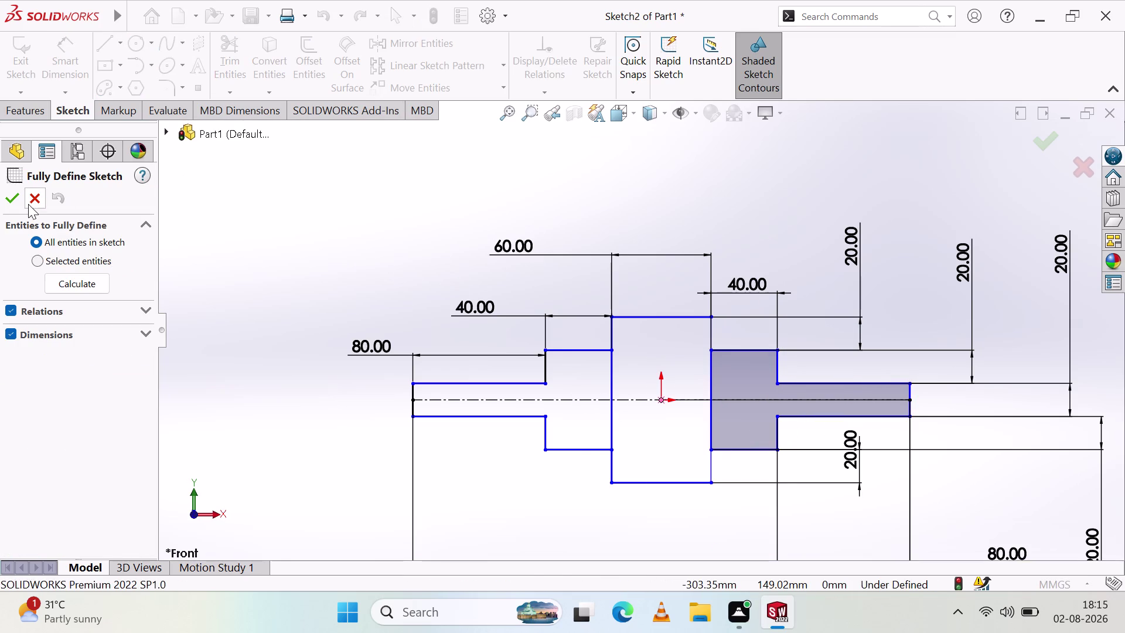
click(11, 198)
click(288, 145)
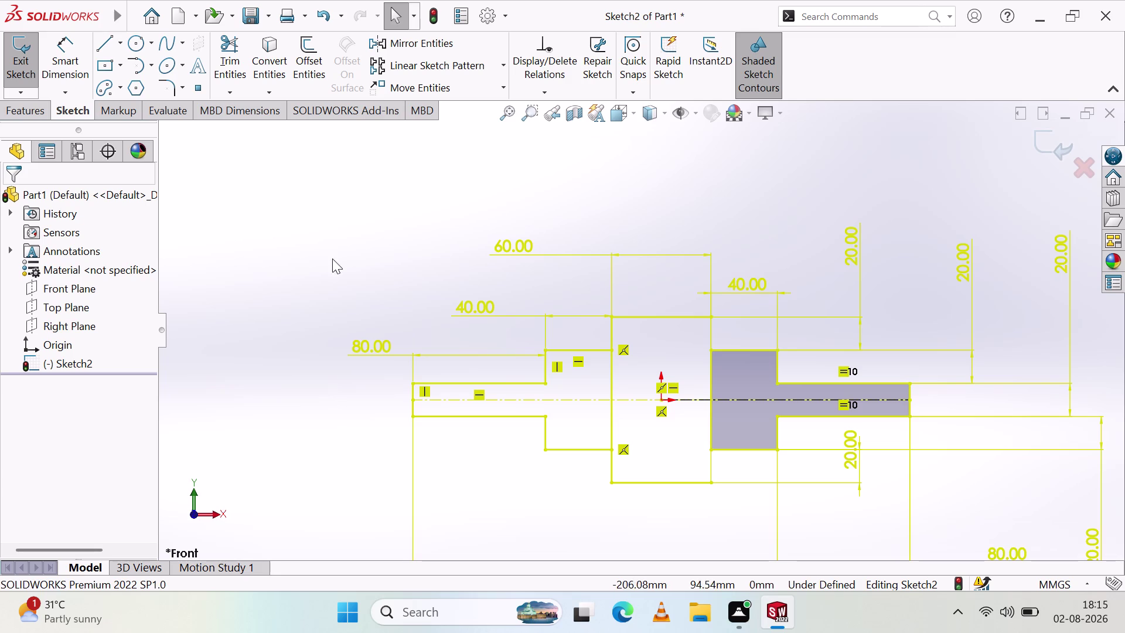
scroll(down, 3)
scroll(up, 3)
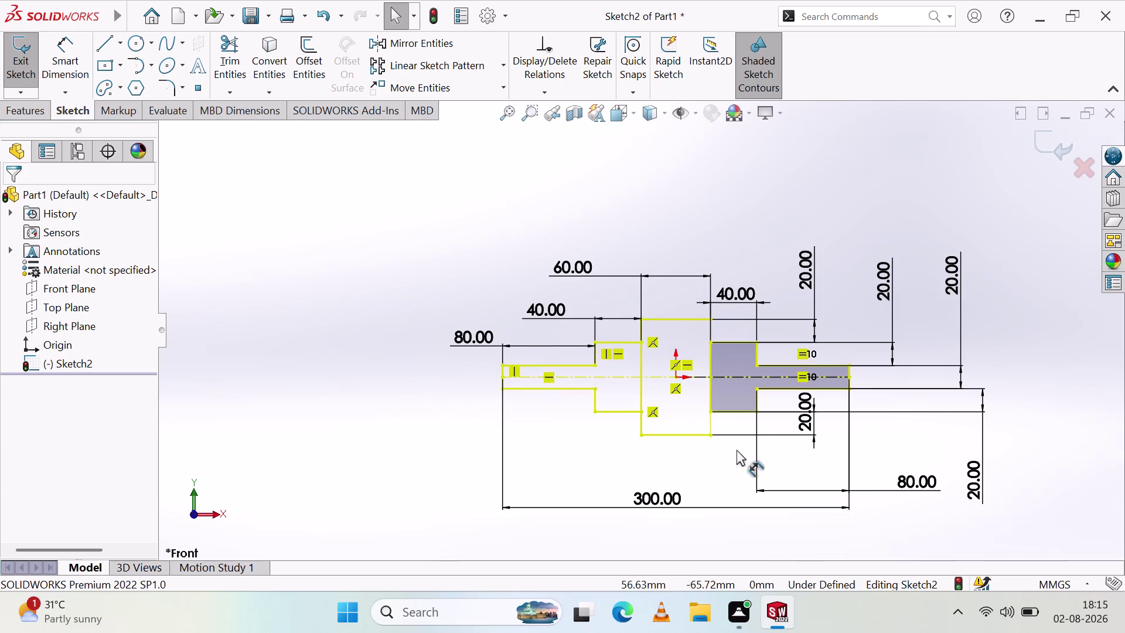
scroll(down, 3)
scroll(up, 3)
scroll(down, 3)
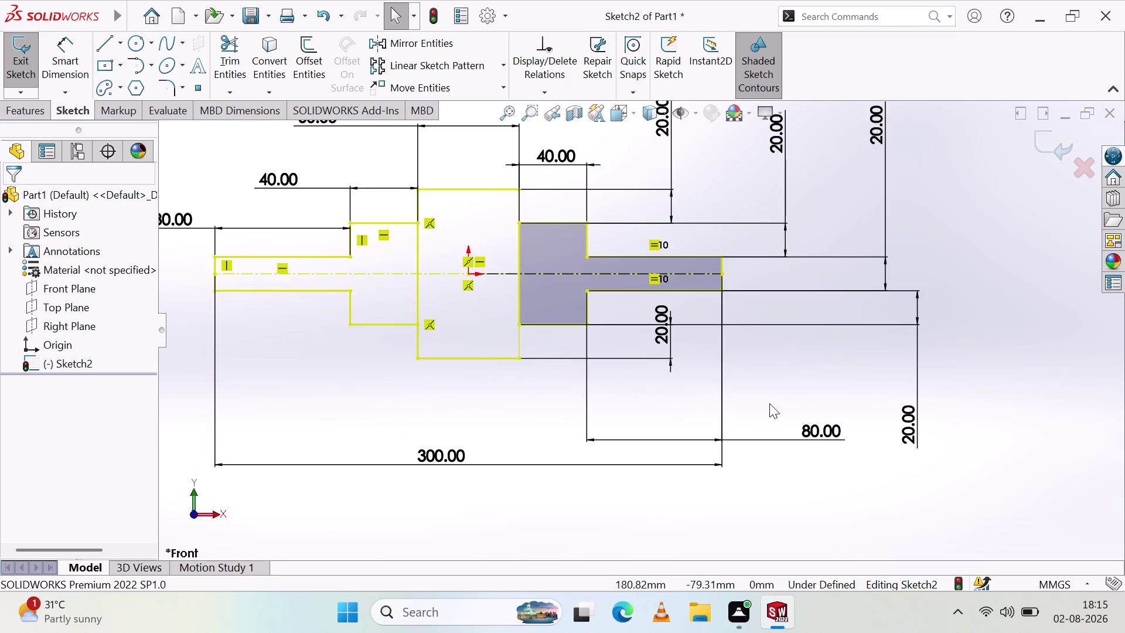
scroll(up, 3)
scroll(down, 3)
scroll(up, 3)
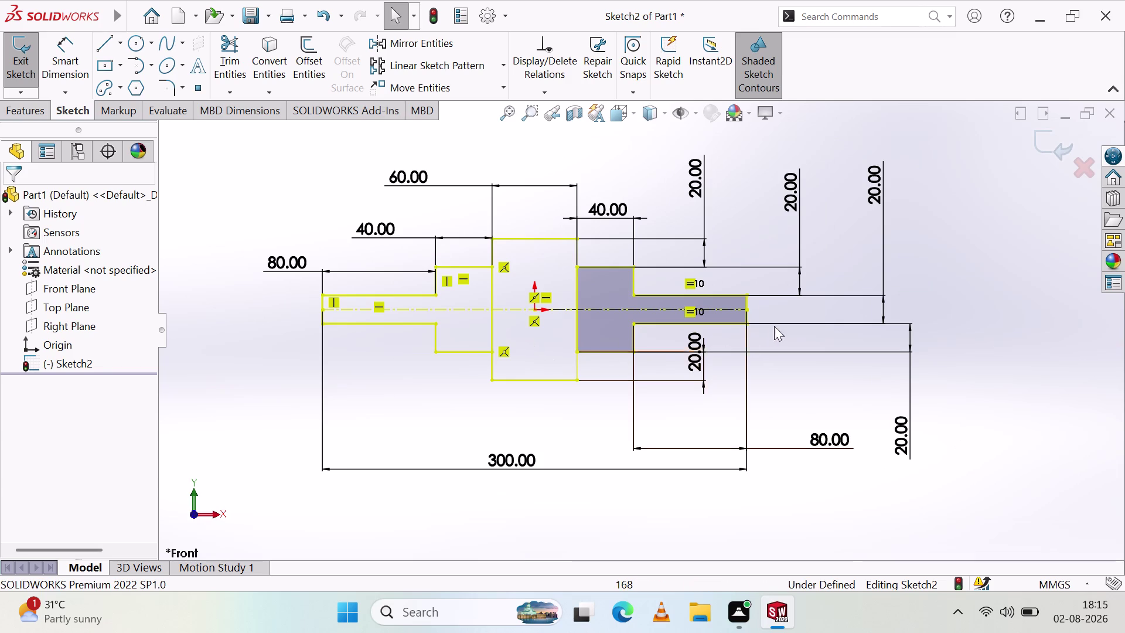
scroll(down, 3)
scroll(down, 3)
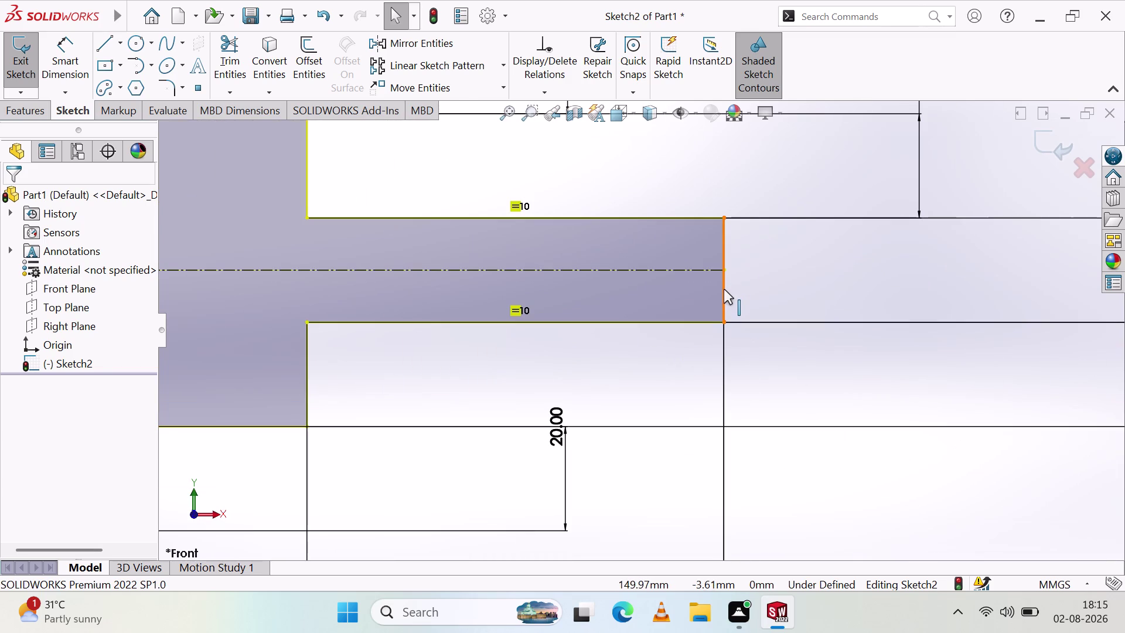
scroll(up, 3)
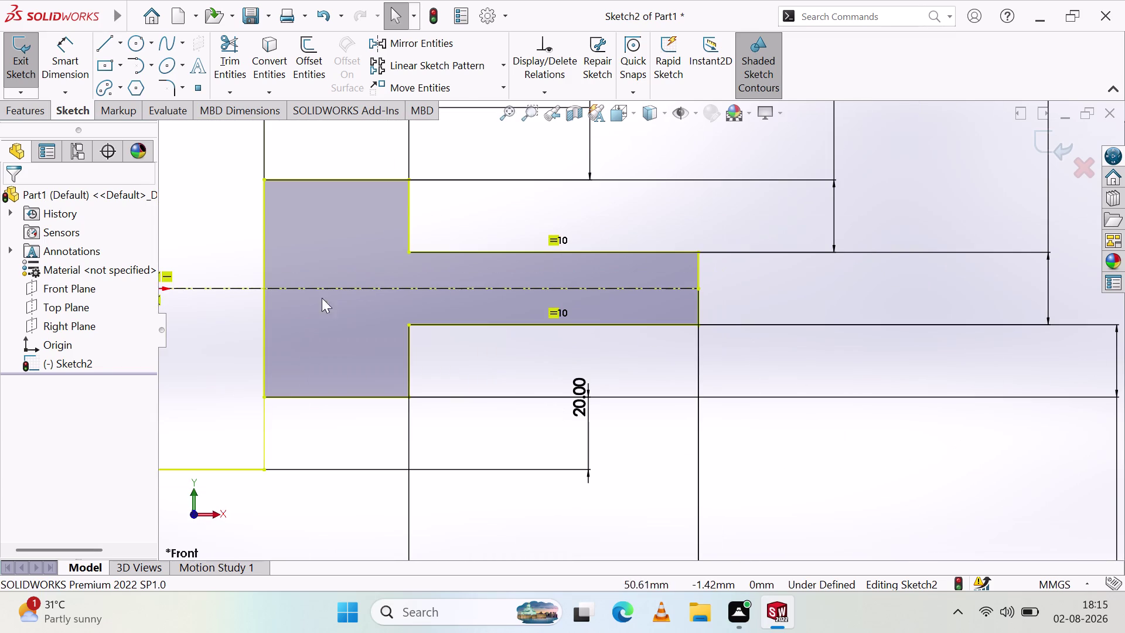
scroll(up, 3)
scroll(down, 3)
scroll(up, 3)
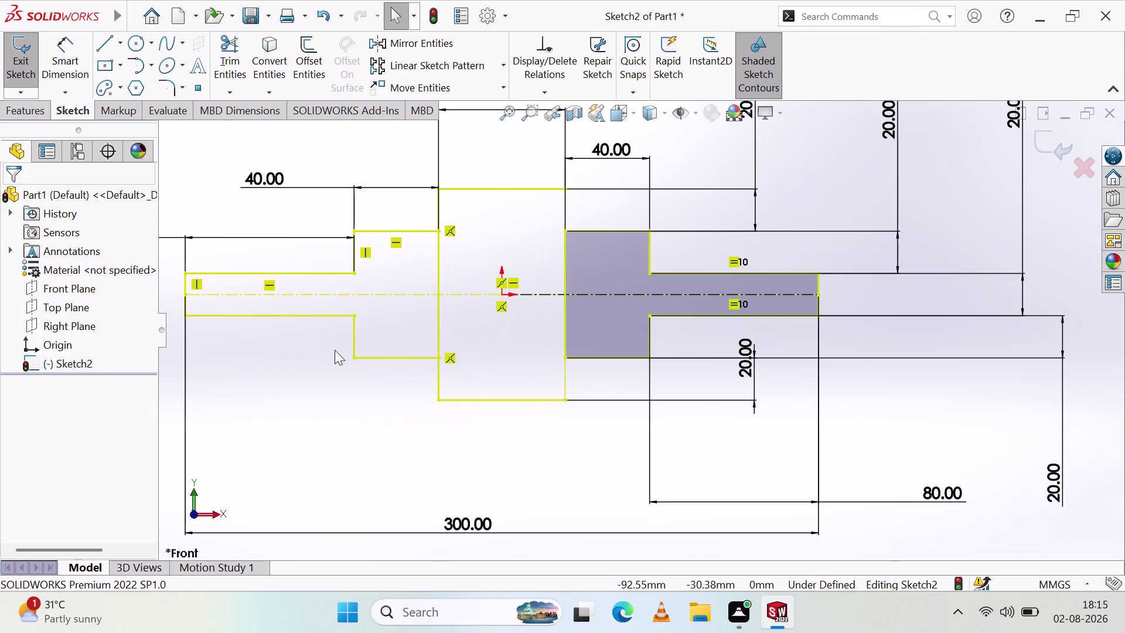
scroll(up, 3)
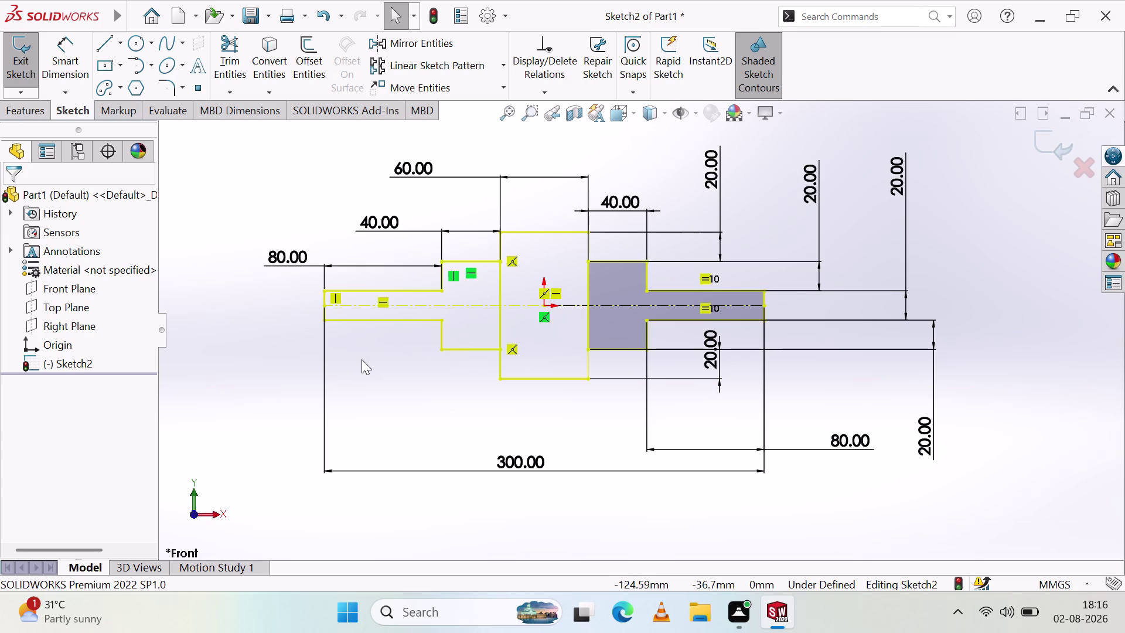
click(276, 265)
key(Delete)
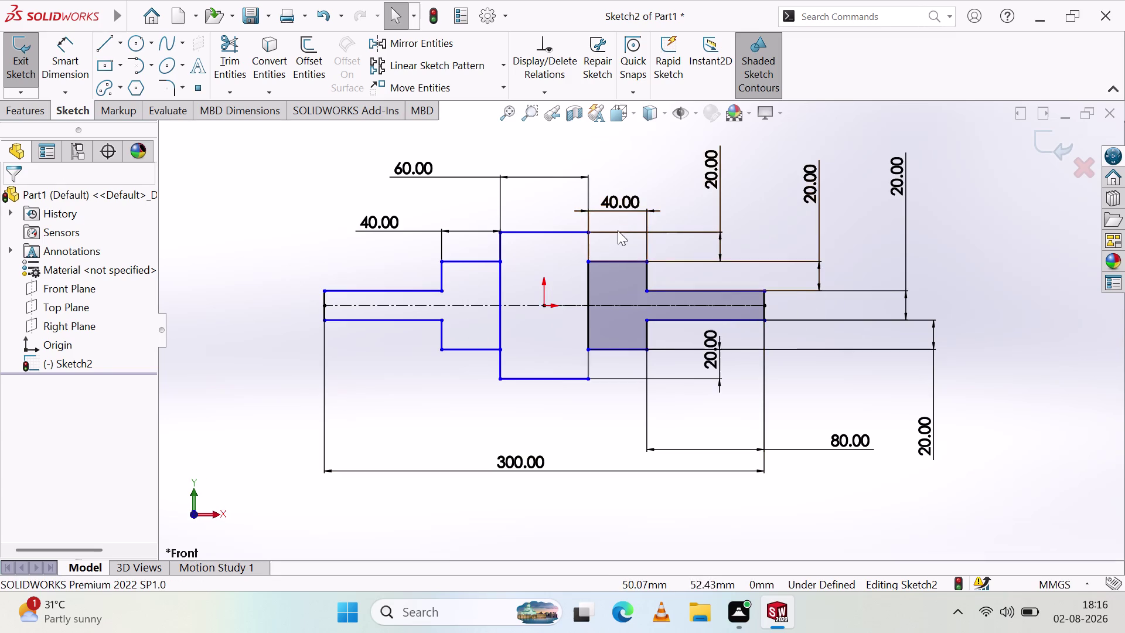
scroll(down, 3)
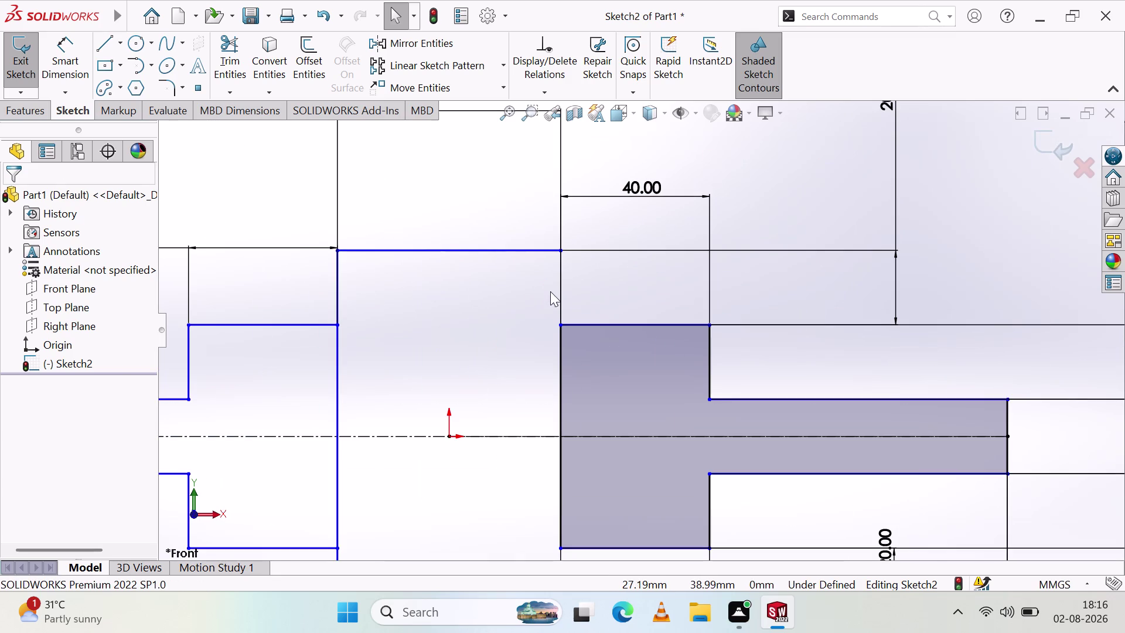
scroll(up, 3)
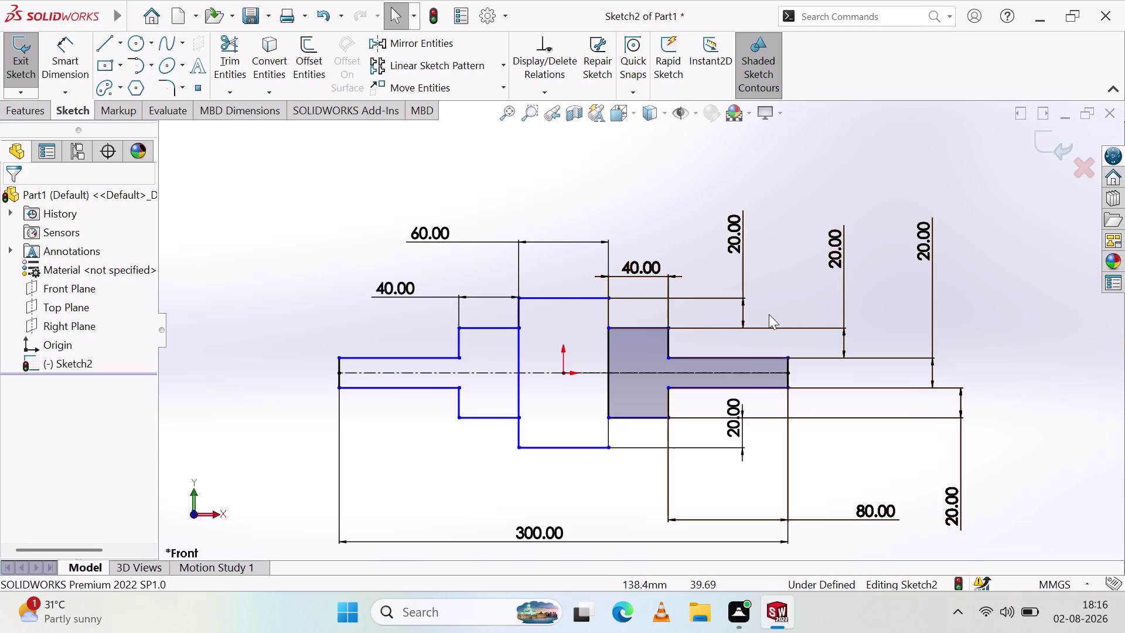
click(644, 371)
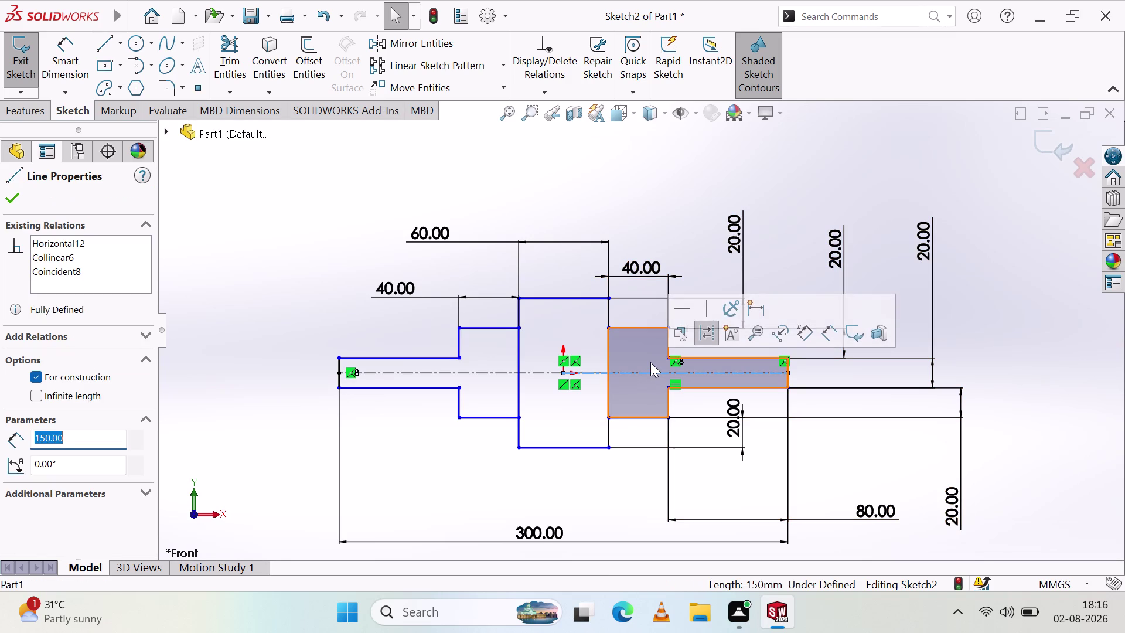
Delete the inner vertical line at the step and check the collar's left edge.
key(Escape)
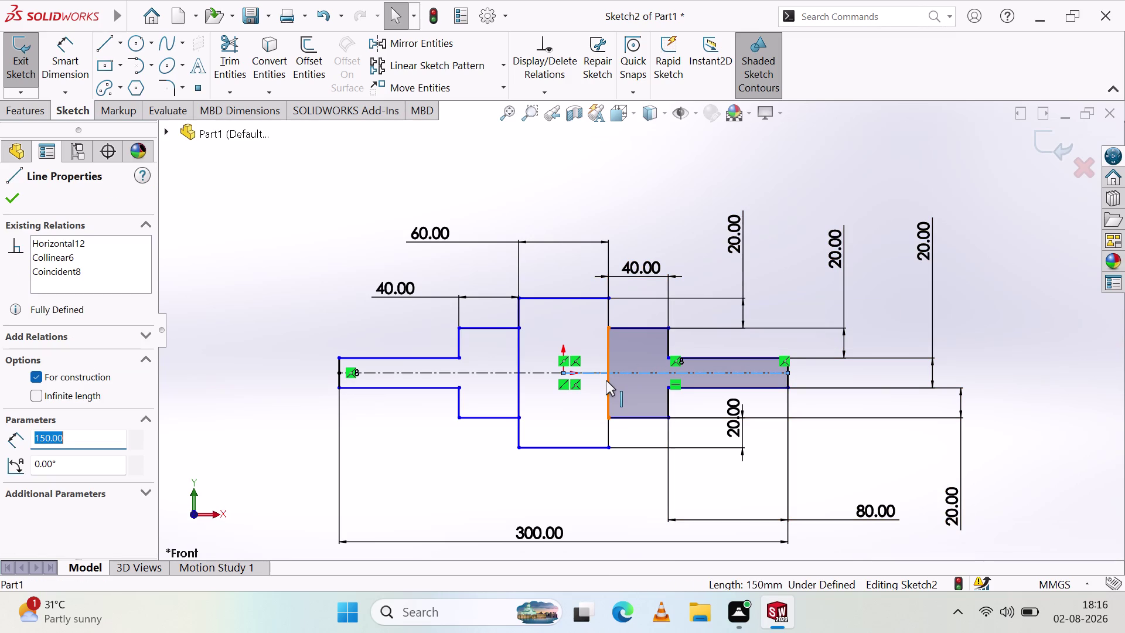
click(605, 380)
key(Delete)
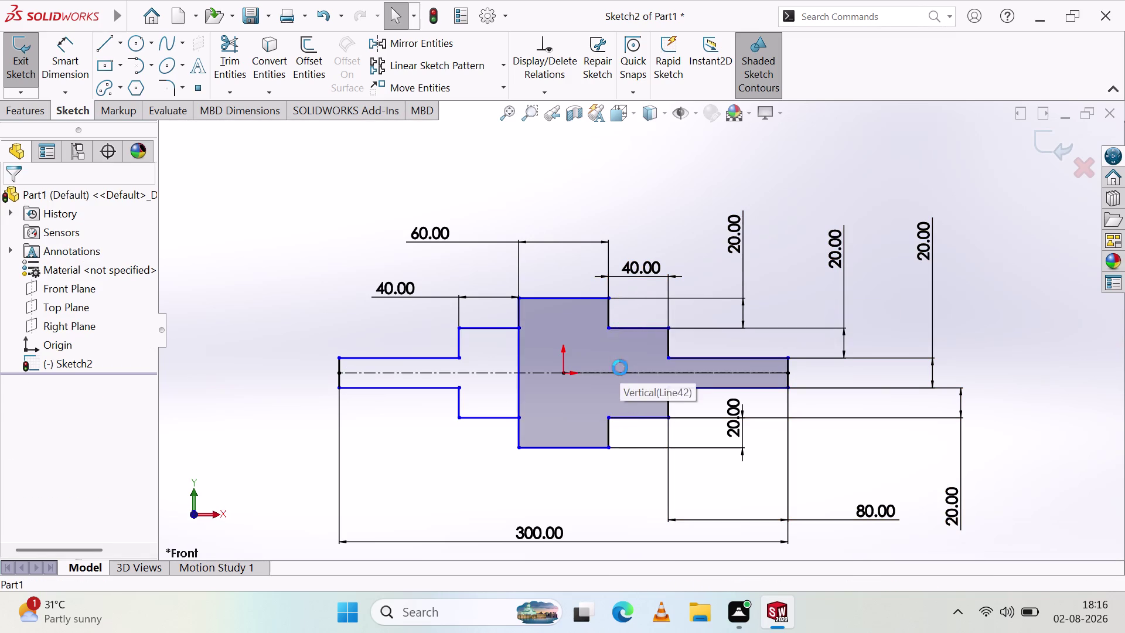
click(520, 357)
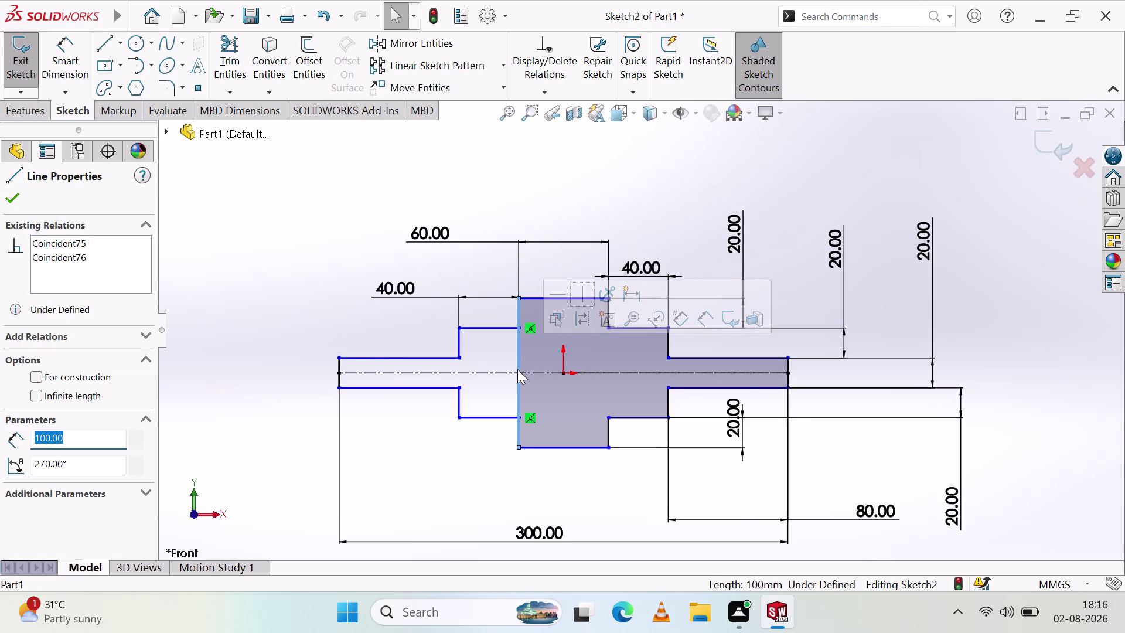
key(Escape)
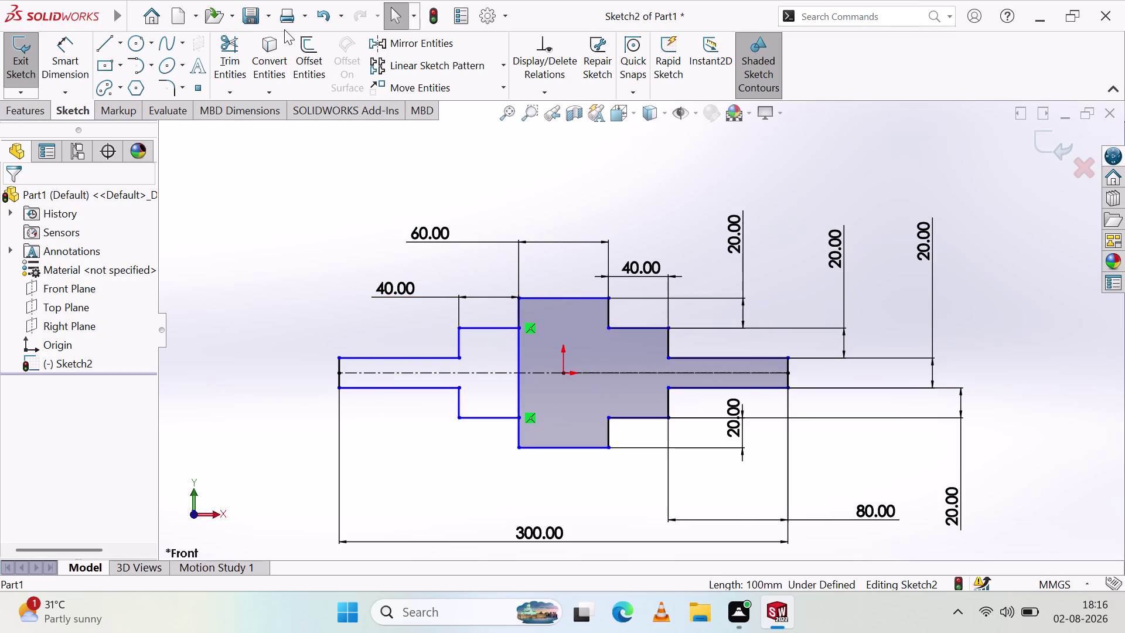
click(234, 39)
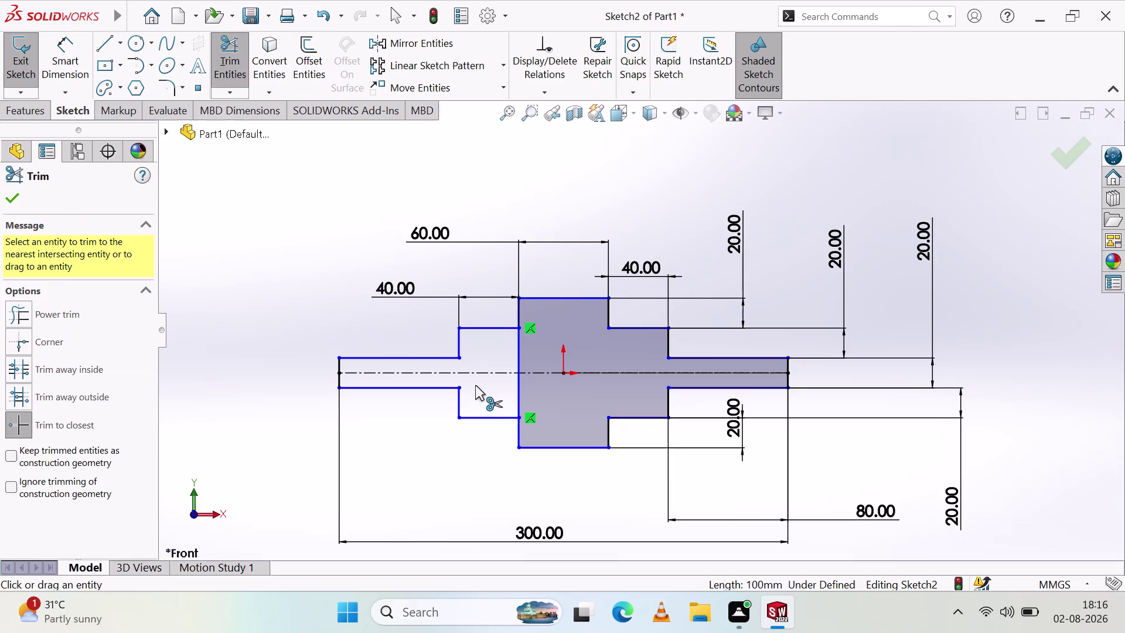
Trim the two inner collar-edge lines so the shaft outline shades as one closed region.
click(516, 358)
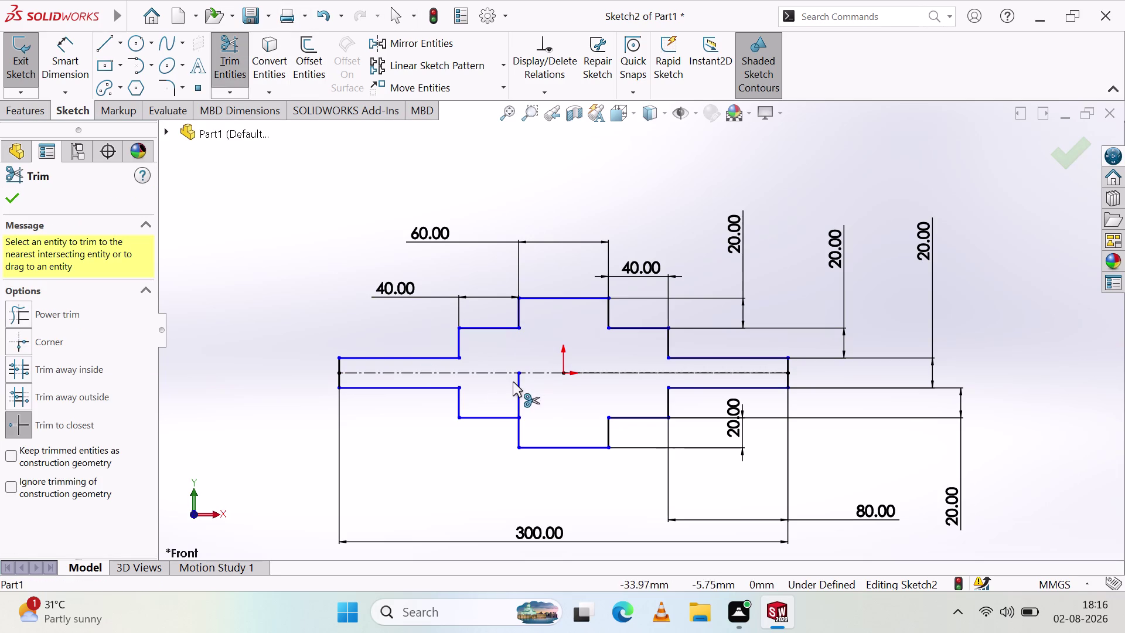
click(517, 392)
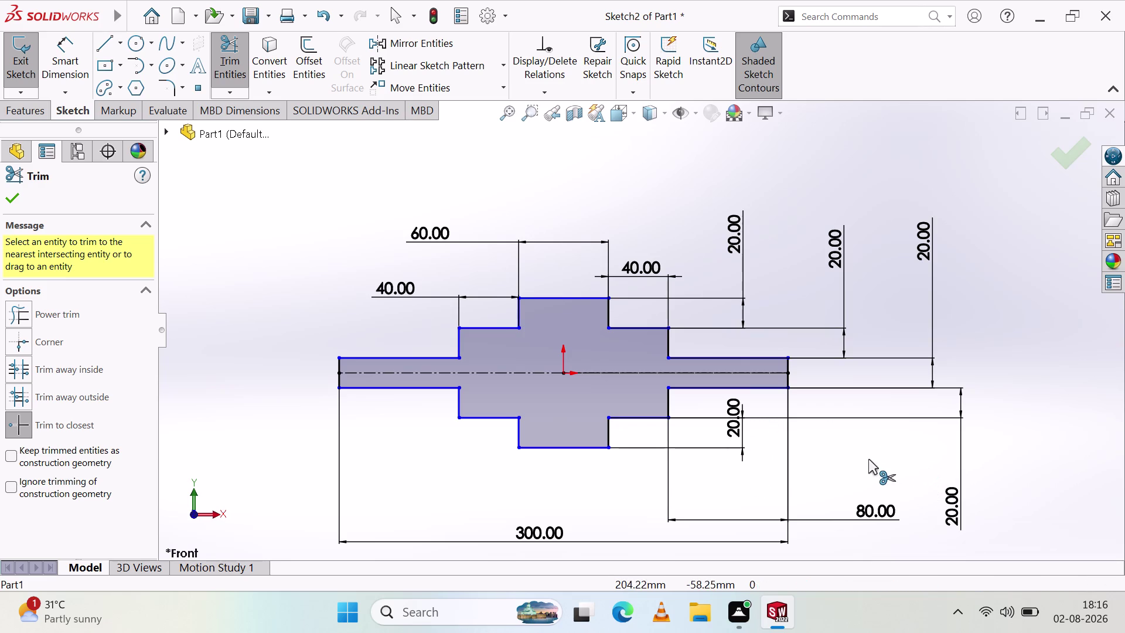
key(Escape)
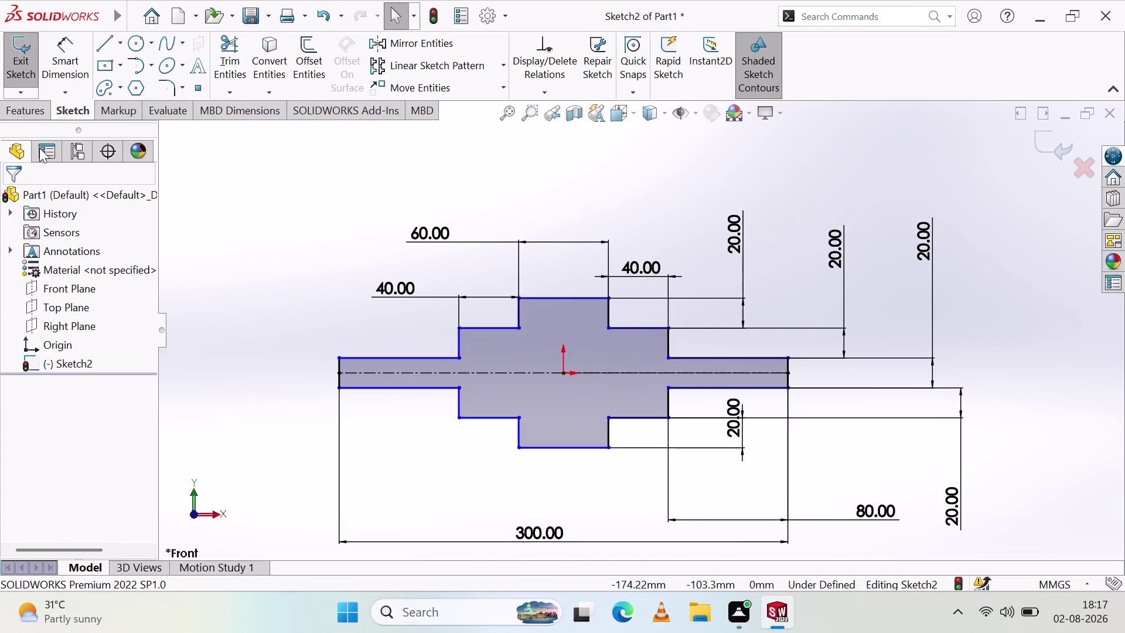
click(96, 39)
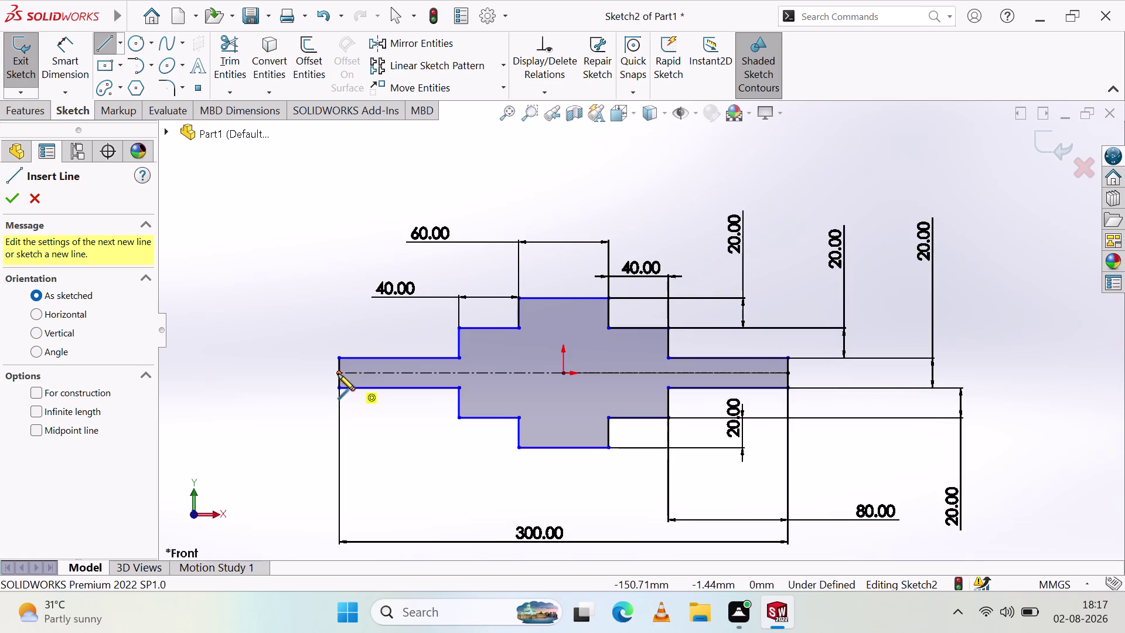
Sketch an axis line from the shaft's left end to its right end.
drag(341, 370, 350, 372)
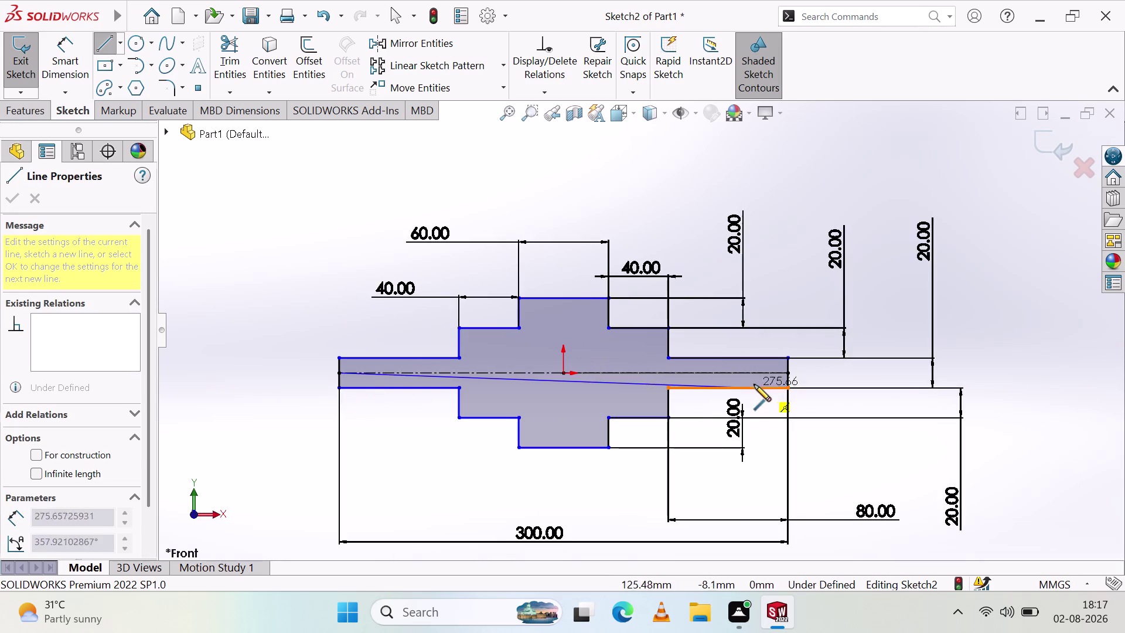
click(787, 373)
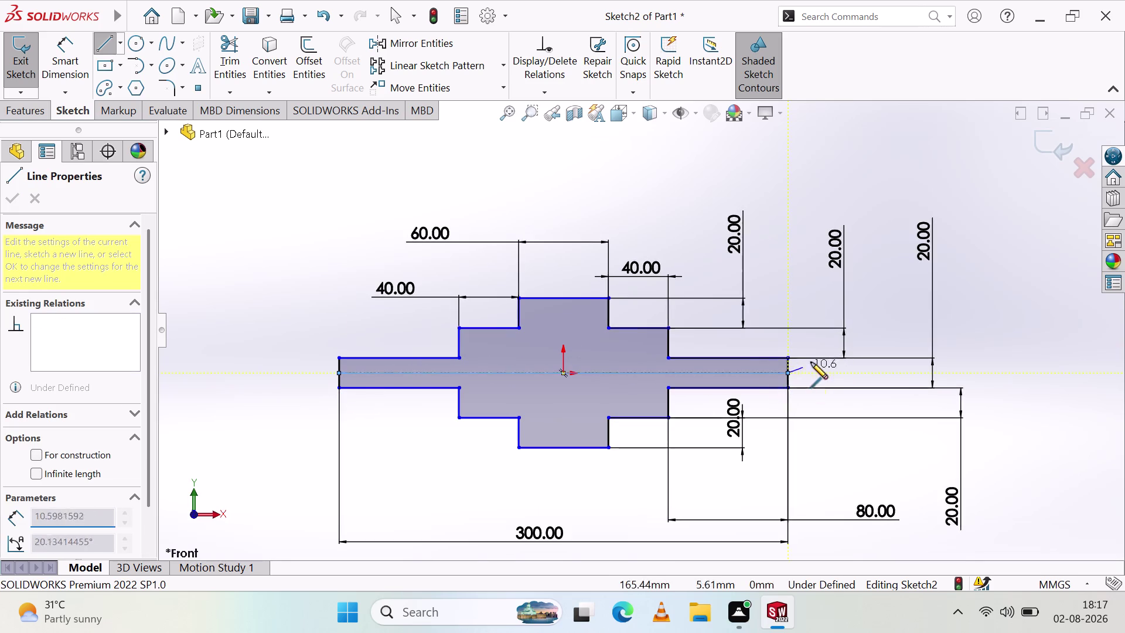
right_click(880, 312)
click(892, 322)
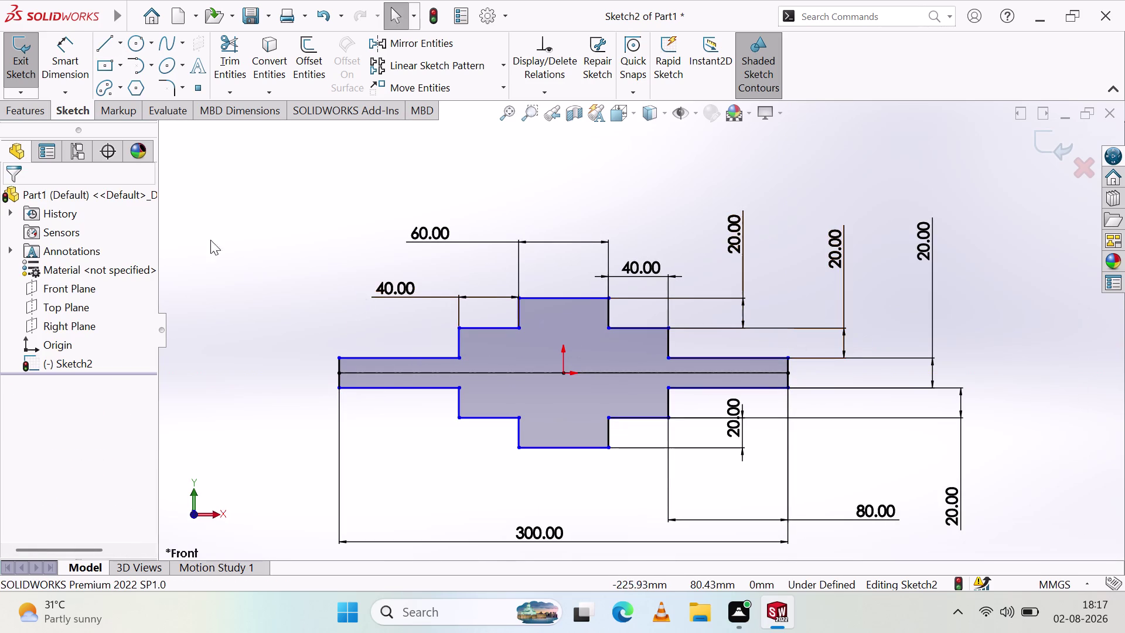
click(224, 61)
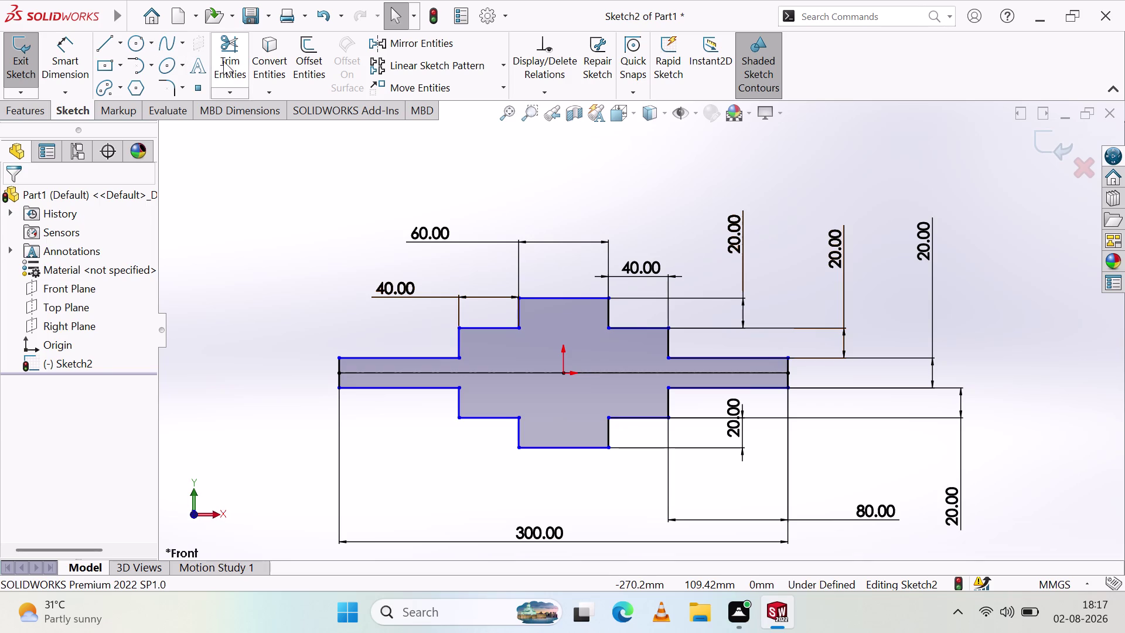
click(376, 388)
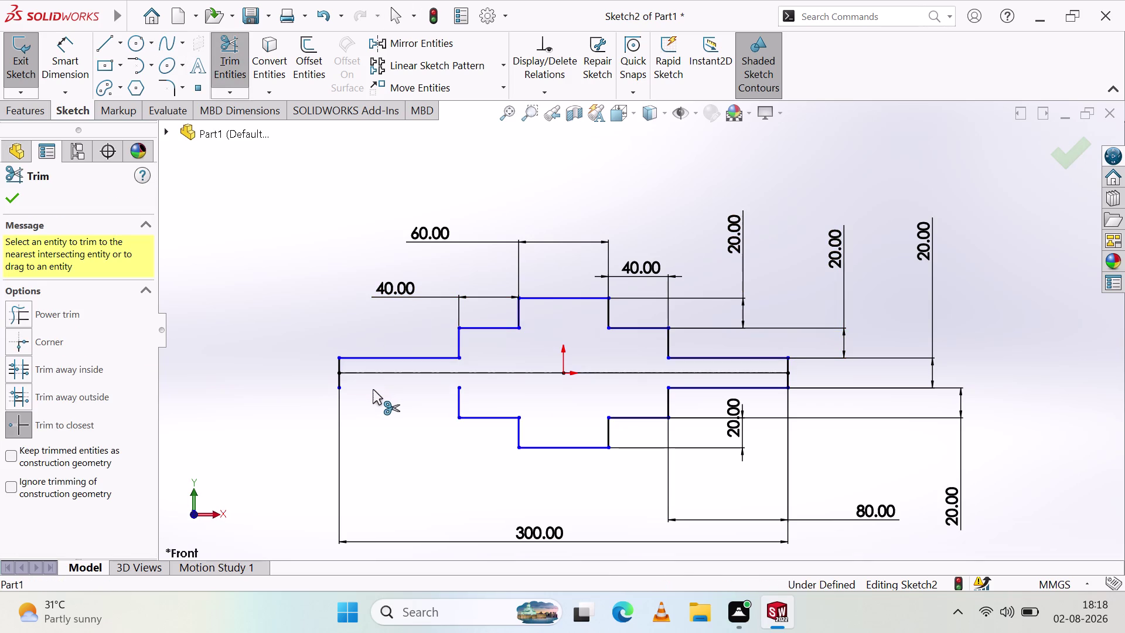
Trim away the lower-half step and collar edges of the shaft outline.
click(337, 386)
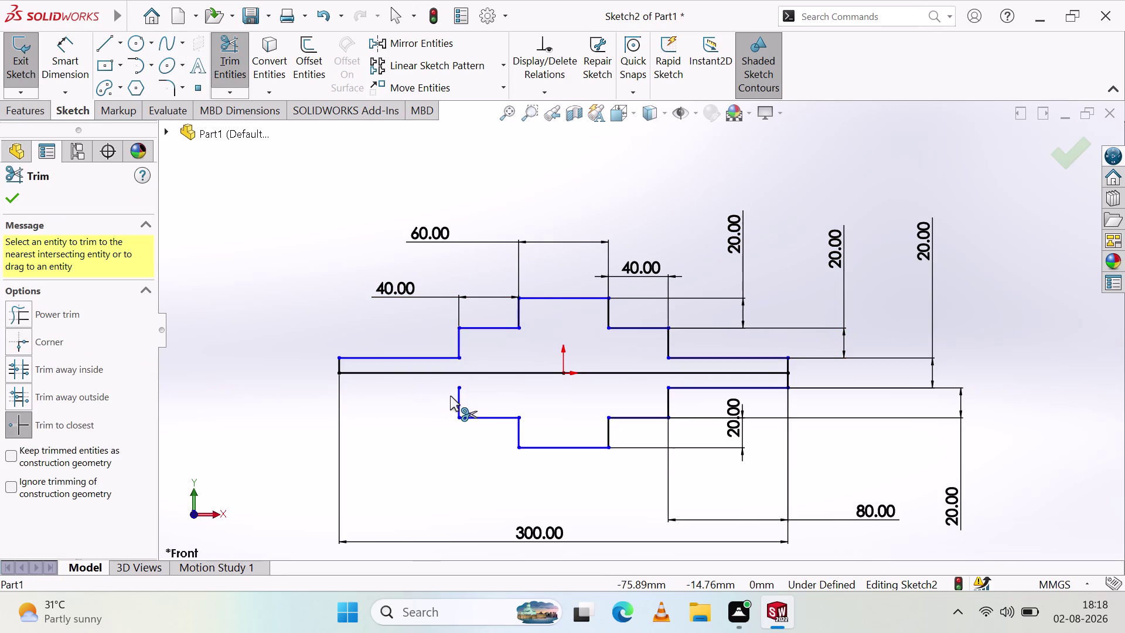
click(454, 400)
click(475, 416)
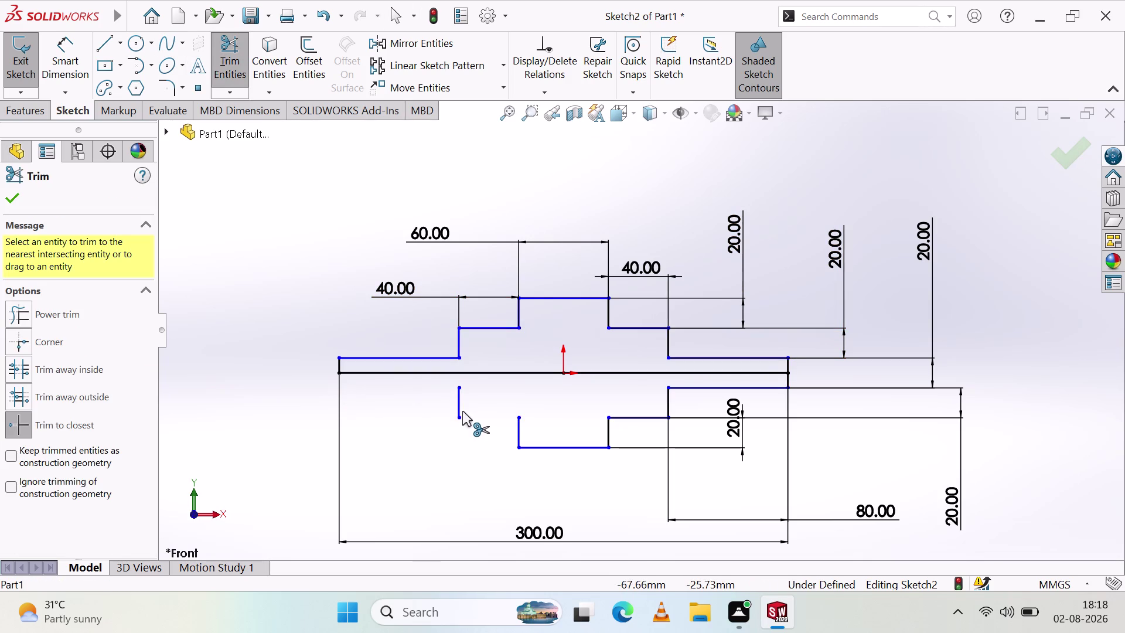
click(459, 408)
click(518, 433)
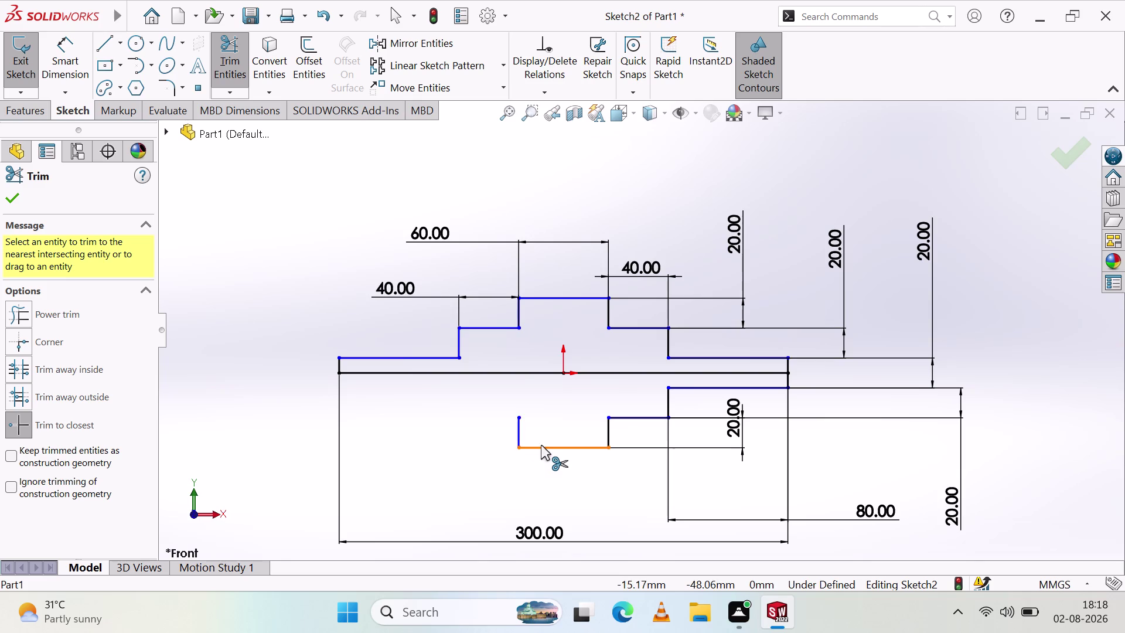
click(544, 446)
click(521, 441)
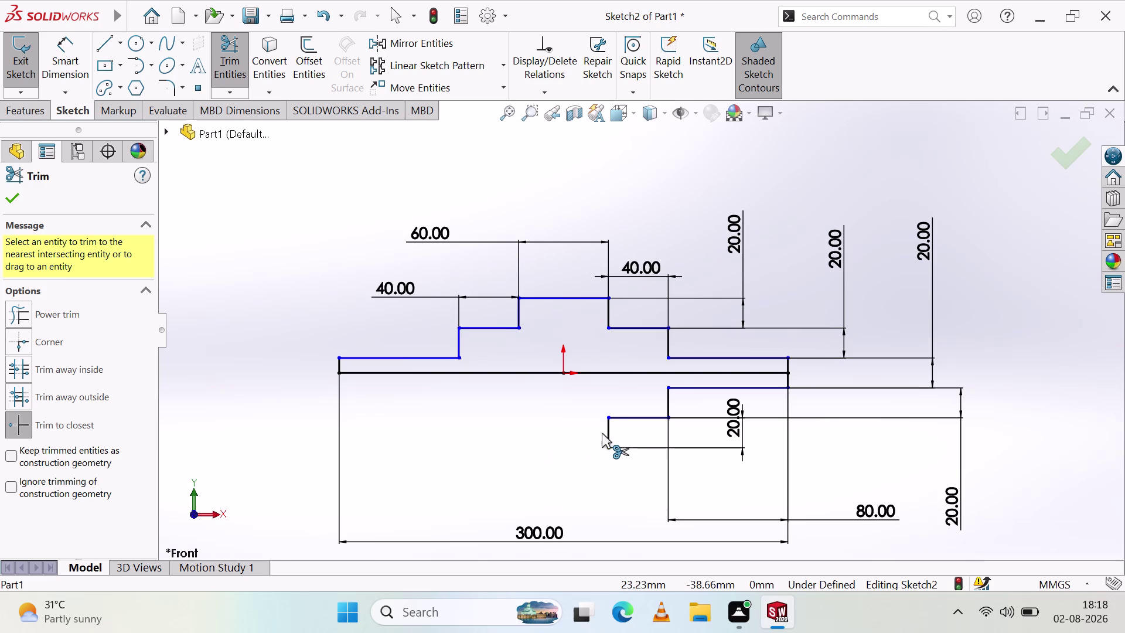
Trim the stray sketch lines and the extra lower horizontal line.
click(607, 434)
click(623, 421)
click(645, 414)
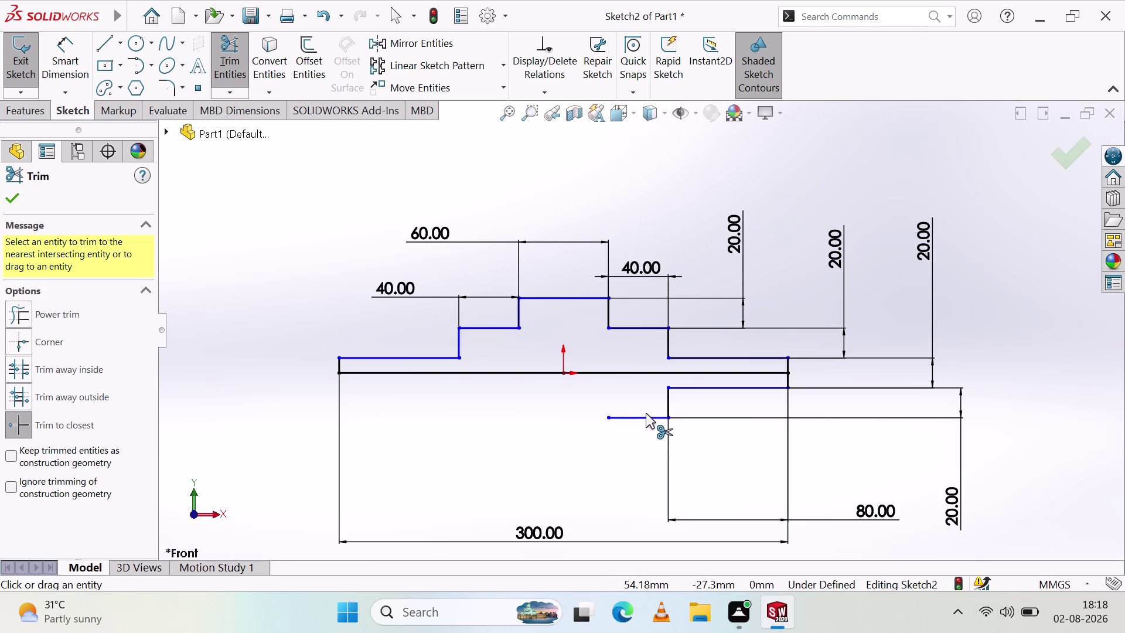
click(649, 416)
click(666, 408)
click(687, 388)
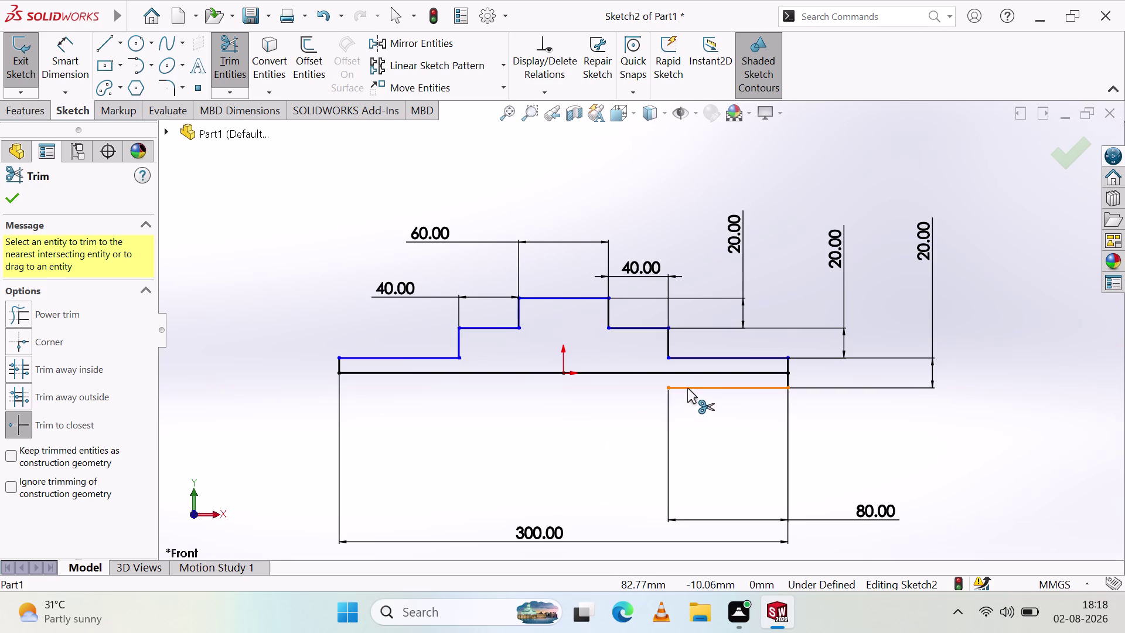
click(617, 333)
click(609, 327)
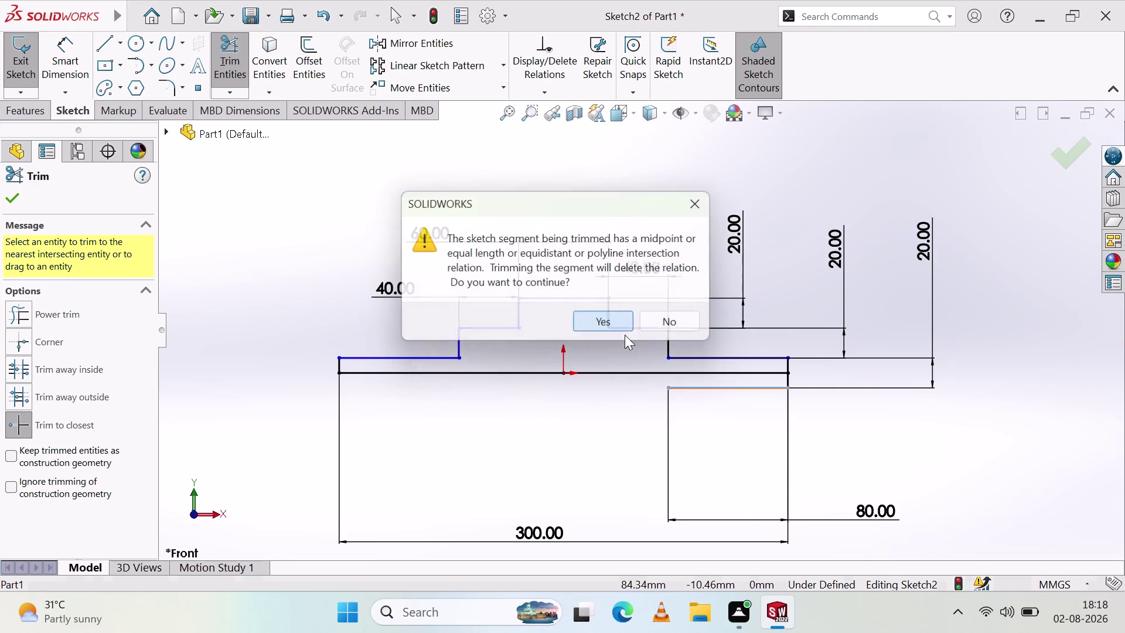
Remove the last stray line, accepting the relation and dimension deletion prompts.
click(786, 384)
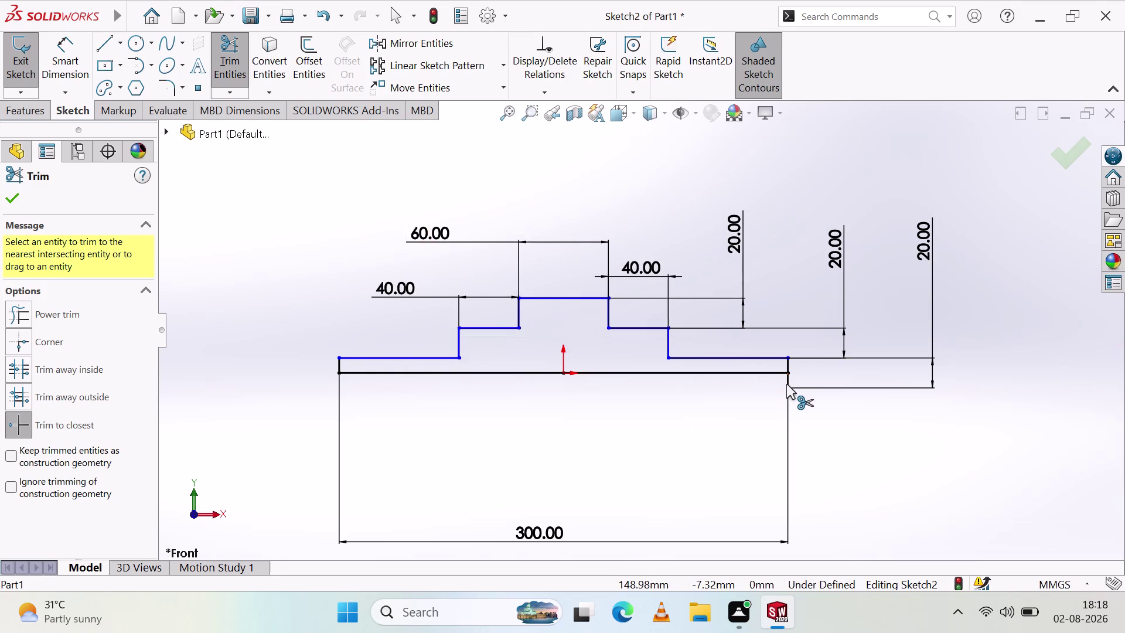
click(610, 313)
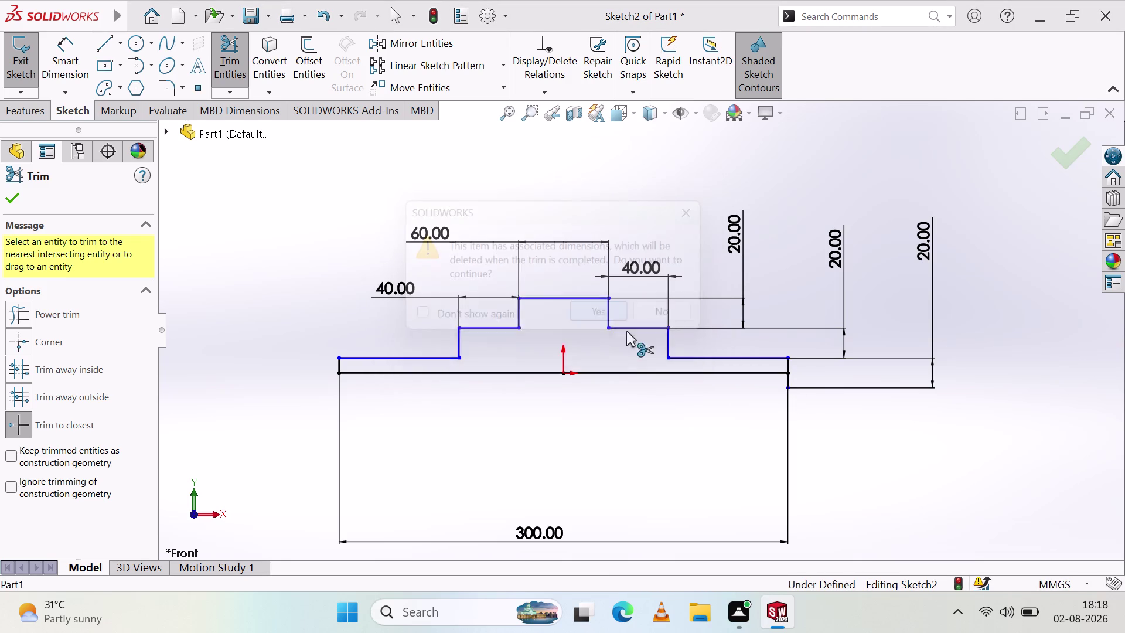
right_click(683, 400)
click(710, 442)
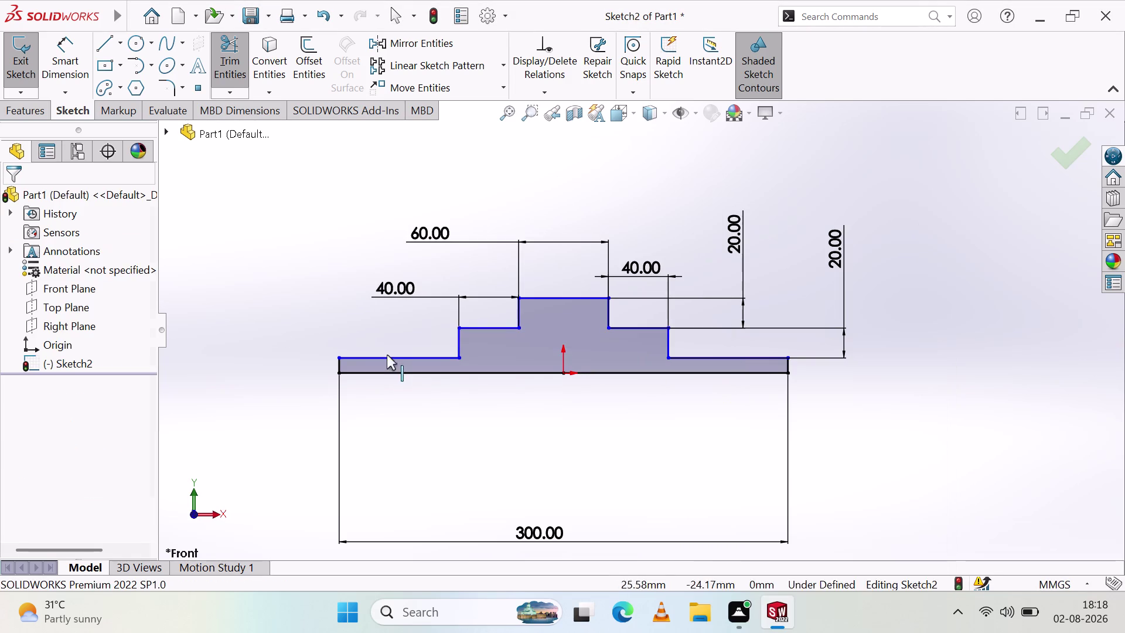
Exit the finished half-profile sketch.
click(24, 68)
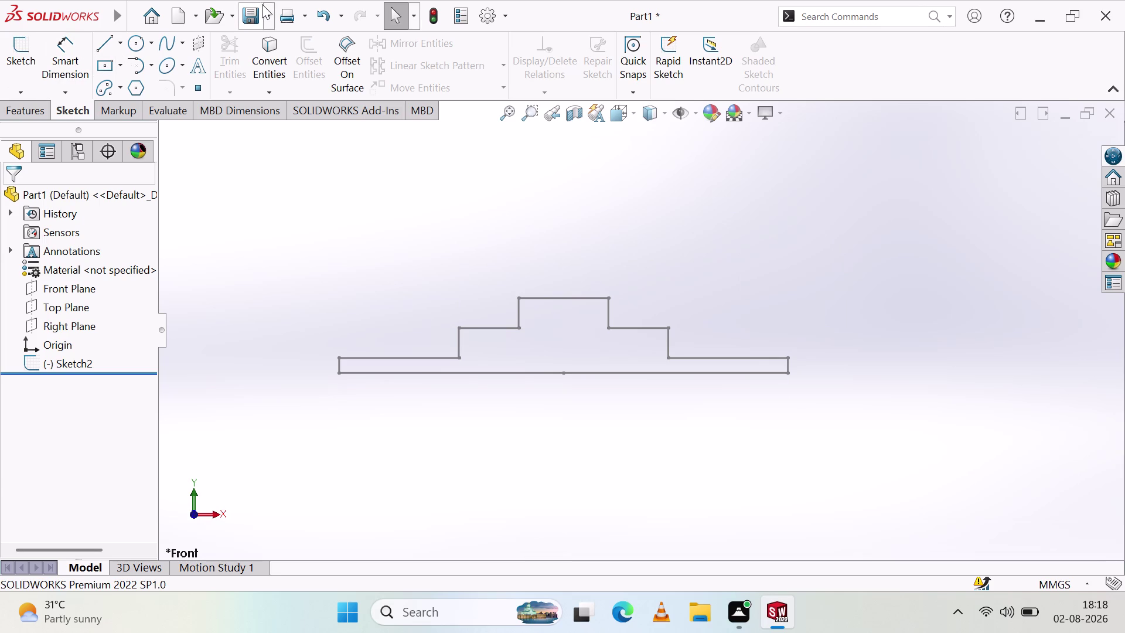
click(37, 105)
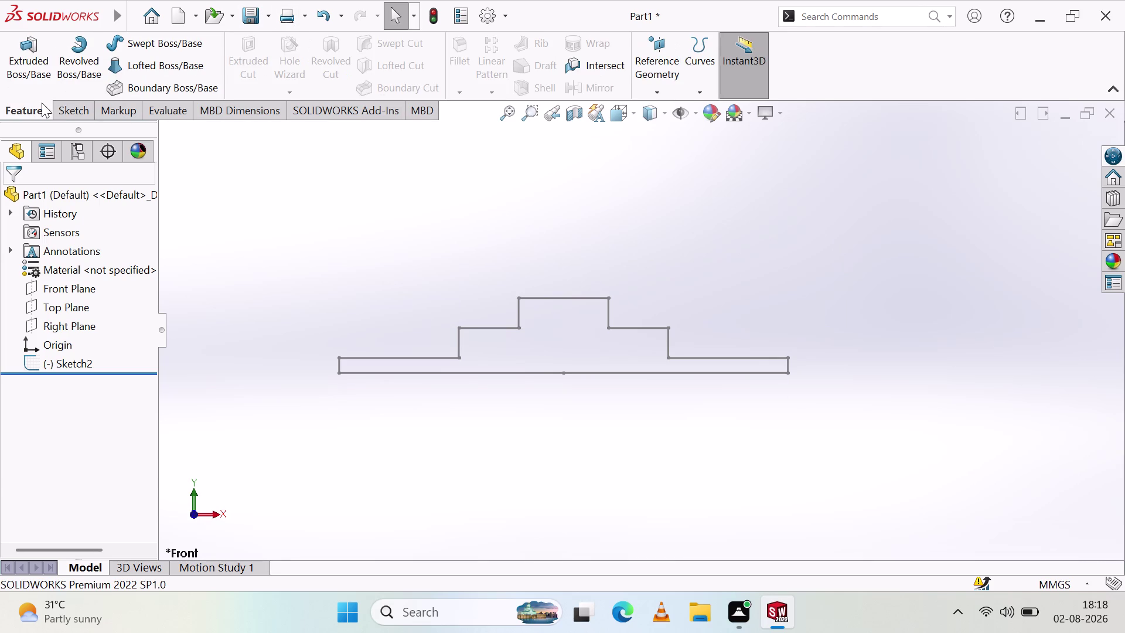
click(93, 62)
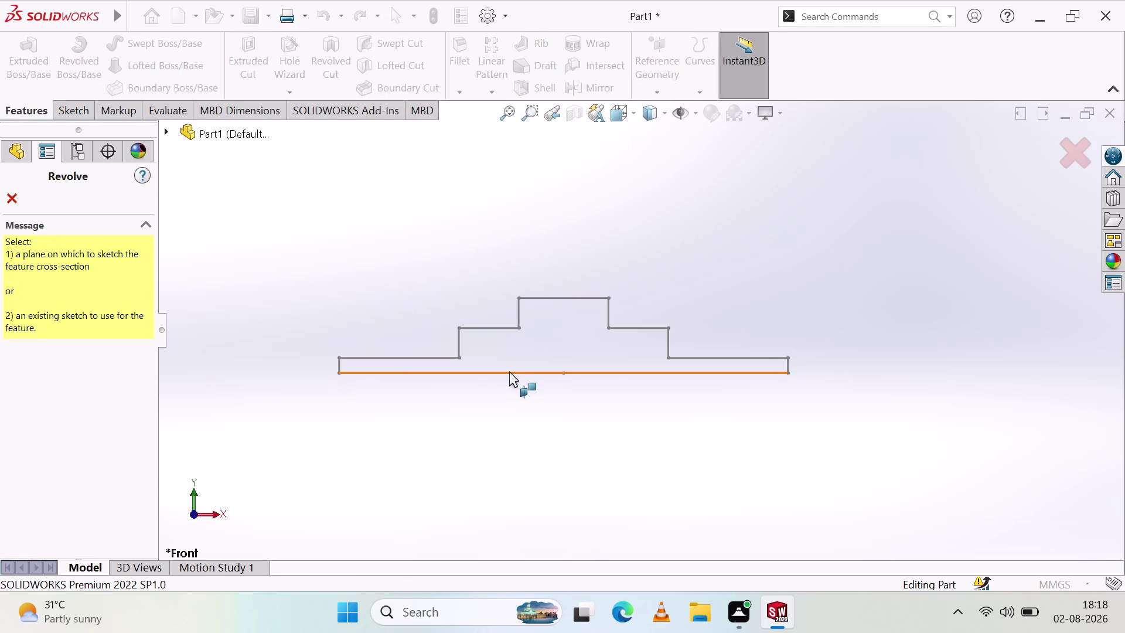
Revolve Sketch2 360° about its bottom line to create Revolve1.
click(516, 320)
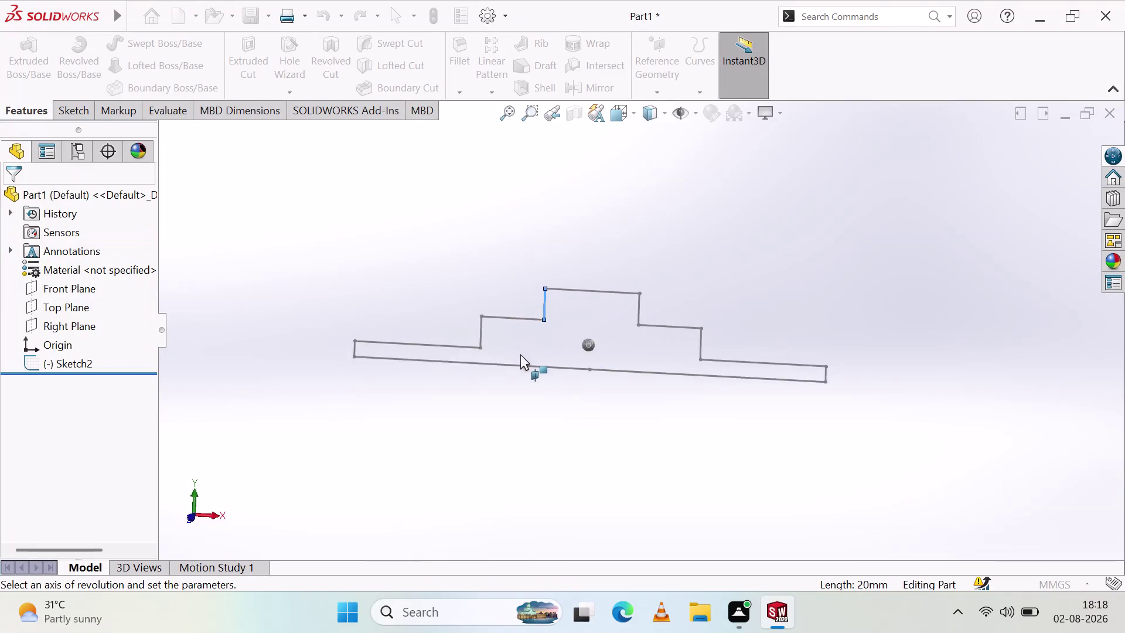
click(562, 338)
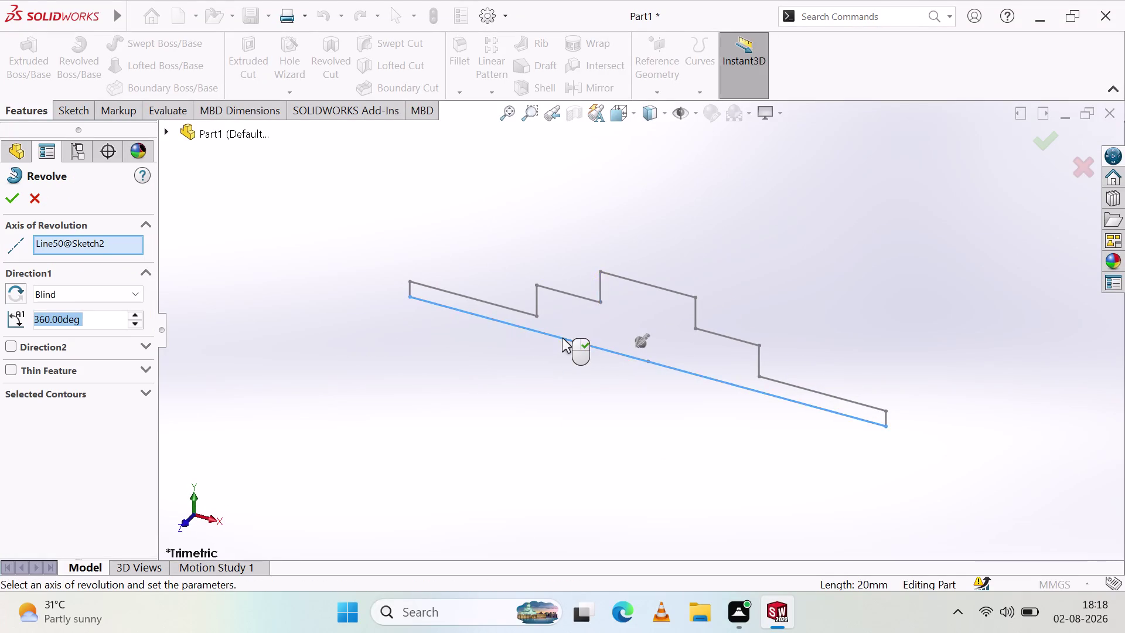
click(13, 198)
click(311, 241)
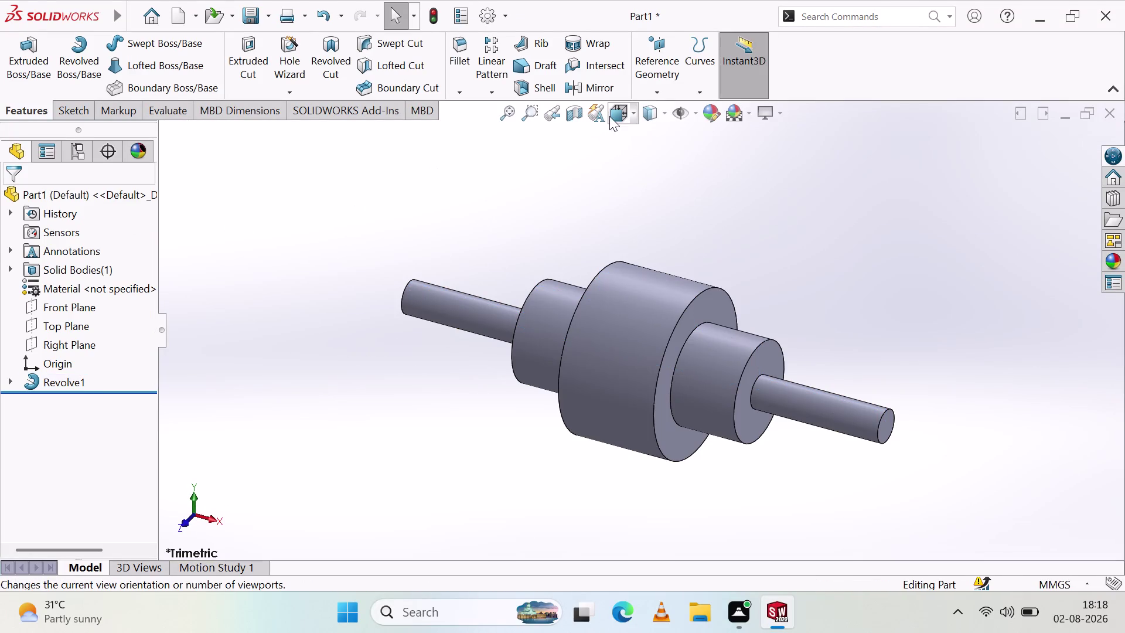
Display the shaft with Hidden Lines Removed in the Back view (Ctrl+2).
click(655, 113)
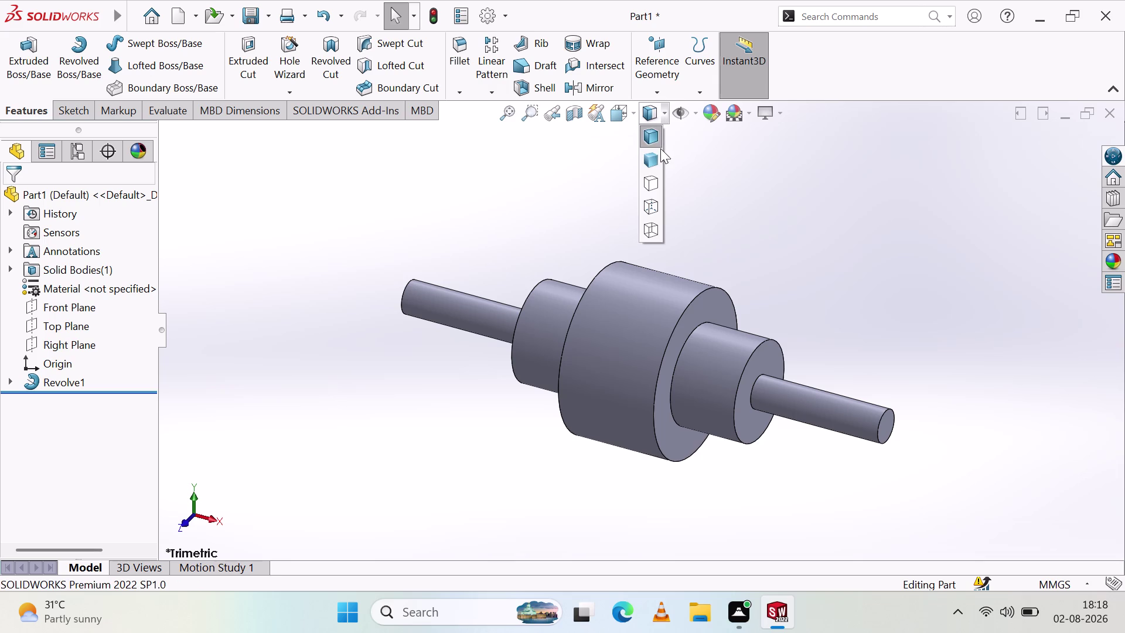
click(658, 182)
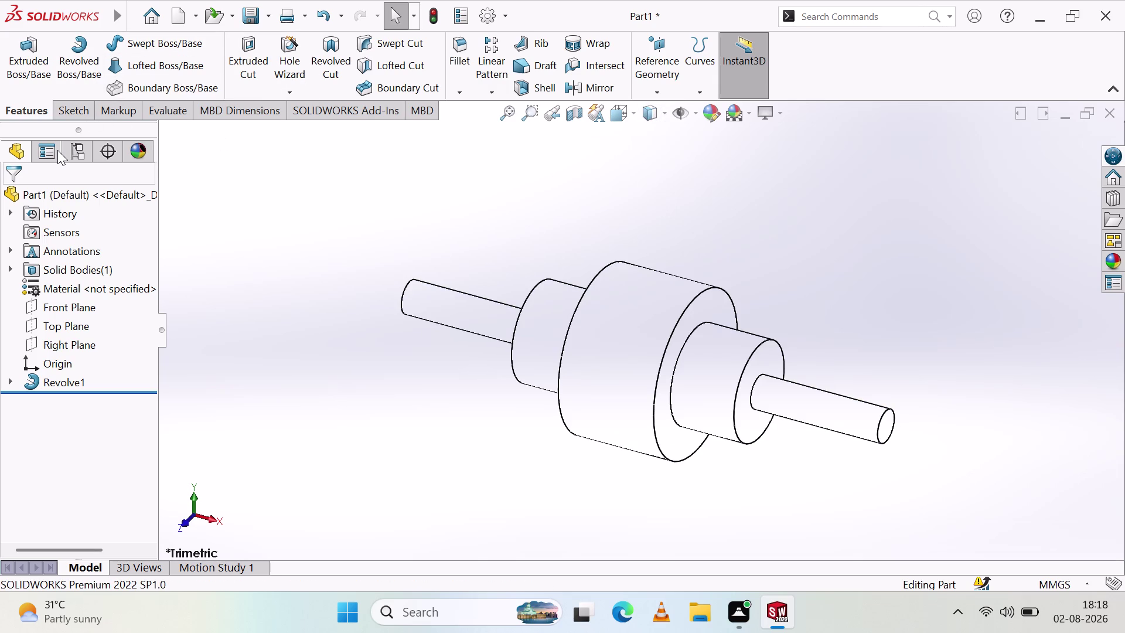
key(ctrl+2)
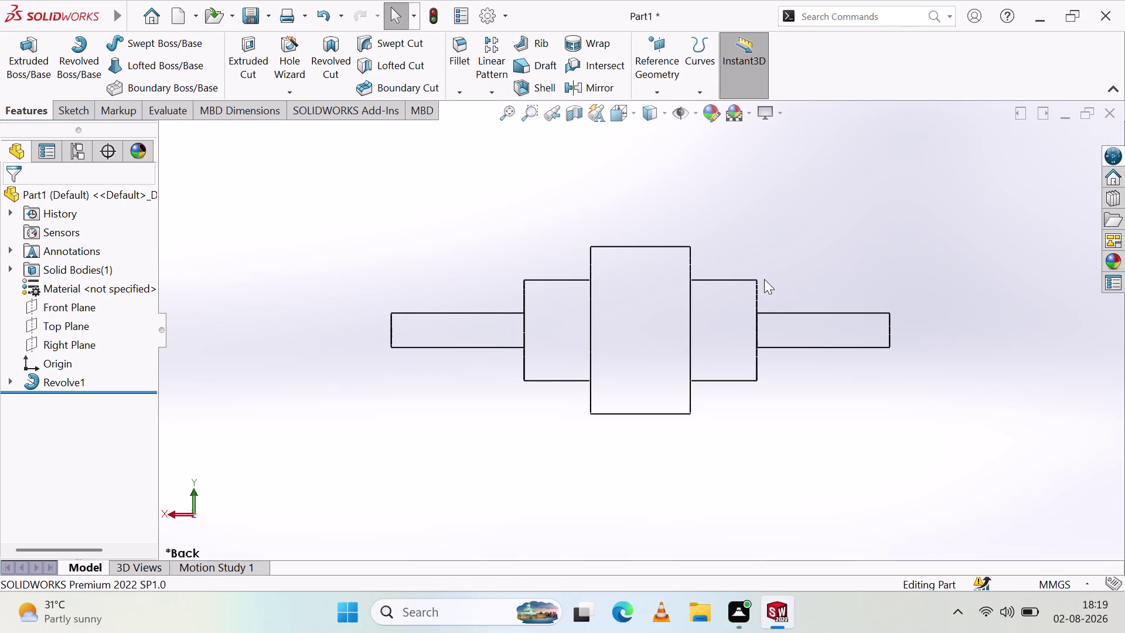
key(ctrl+7)
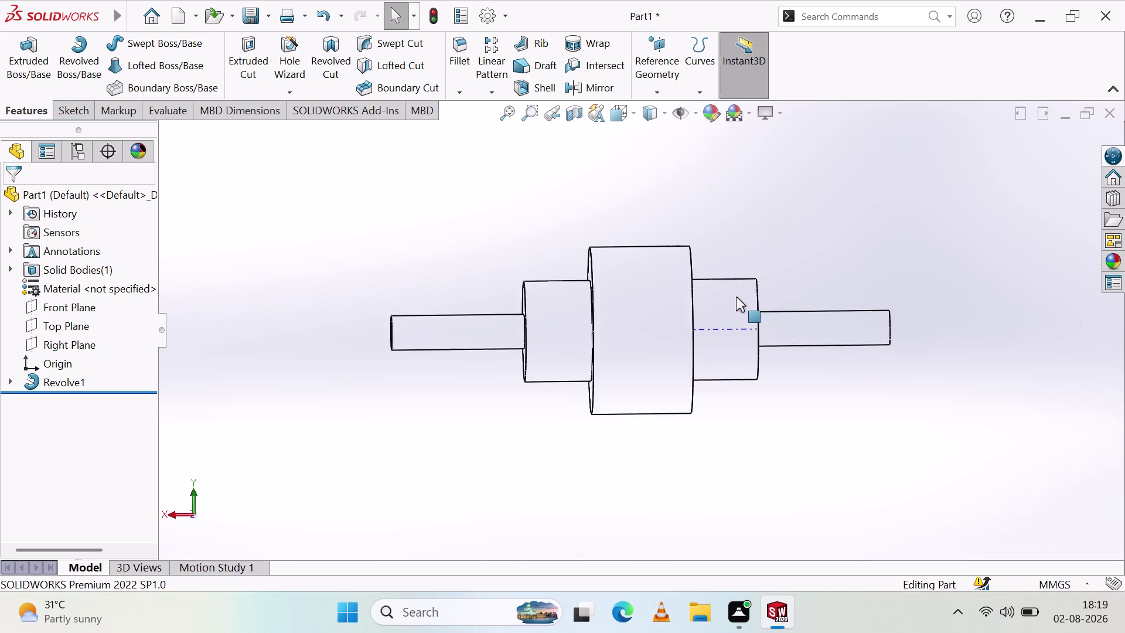
key(ctrl+7)
key(ctrl+7)
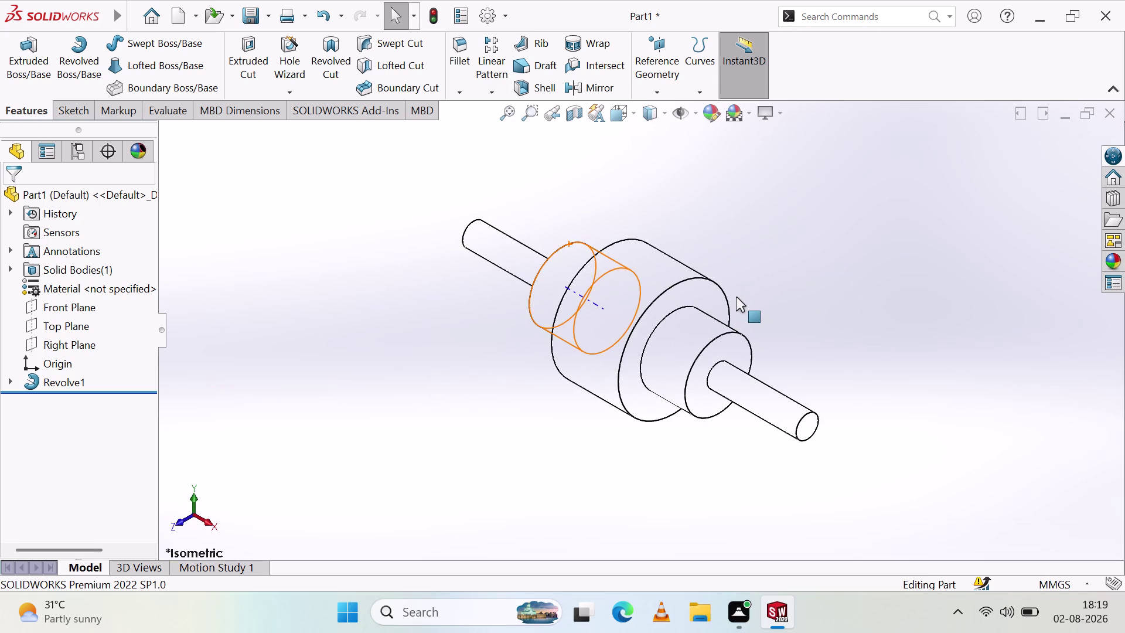
key(ctrl+6)
key(ctrl+6)
key(ctrl+5)
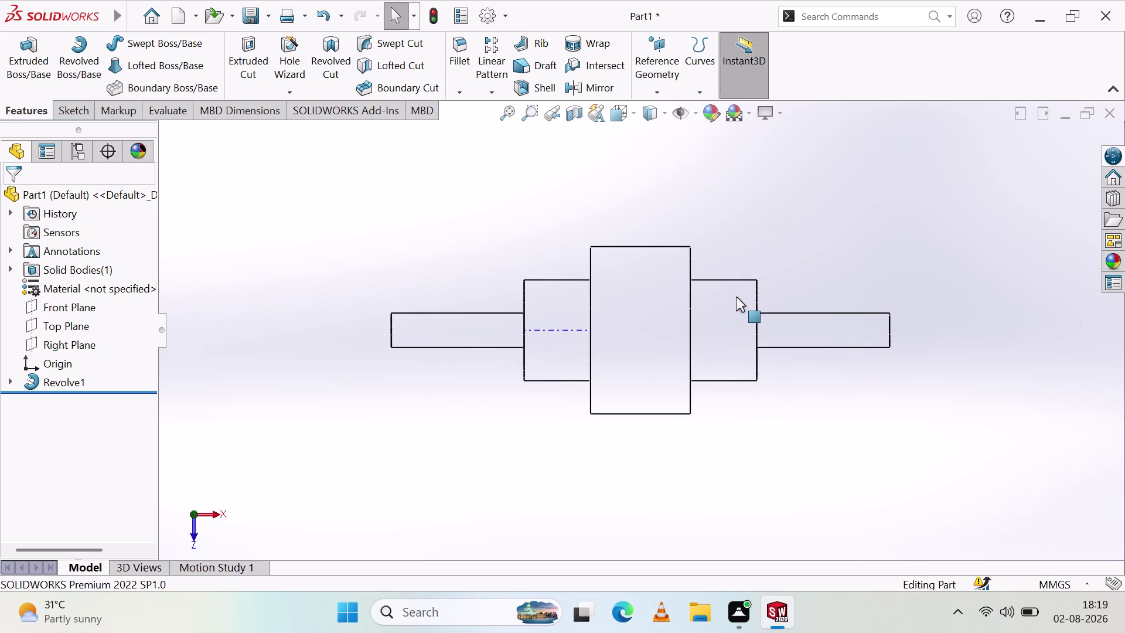
key(ctrl+5)
key(ctrl+4)
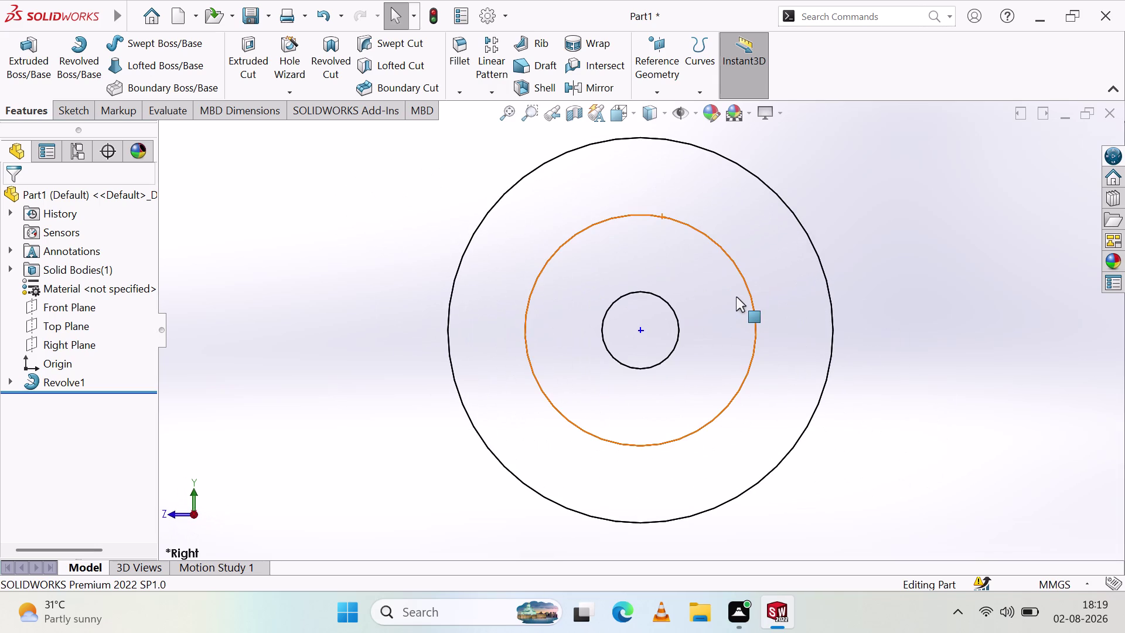
key(ctrl+3)
key(ctrl+2)
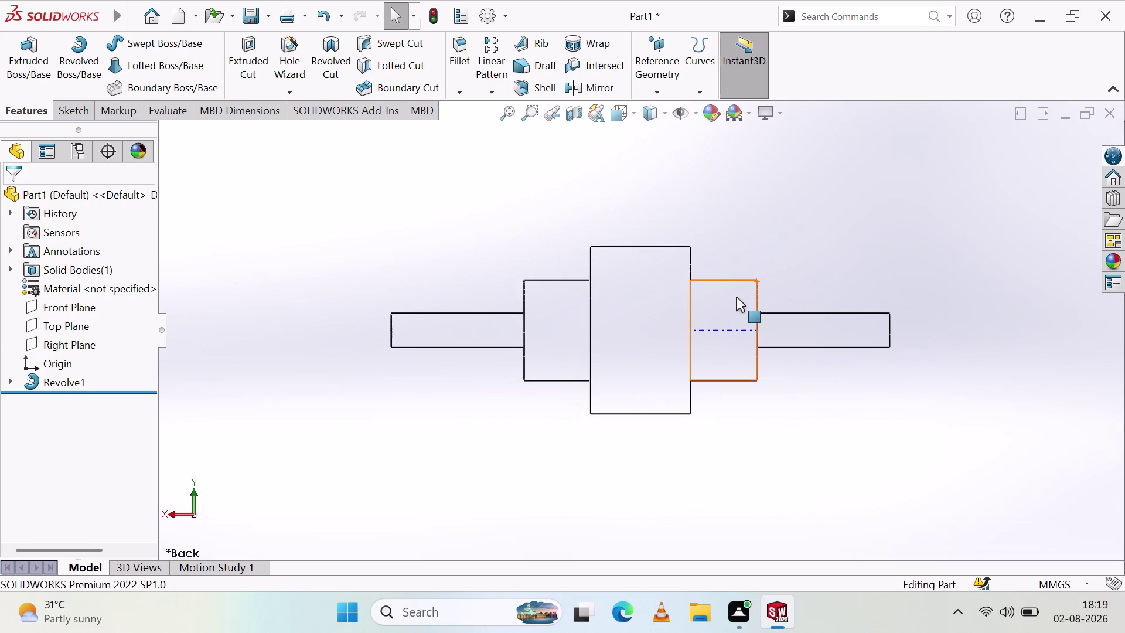
key(Escape)
key(Escape)
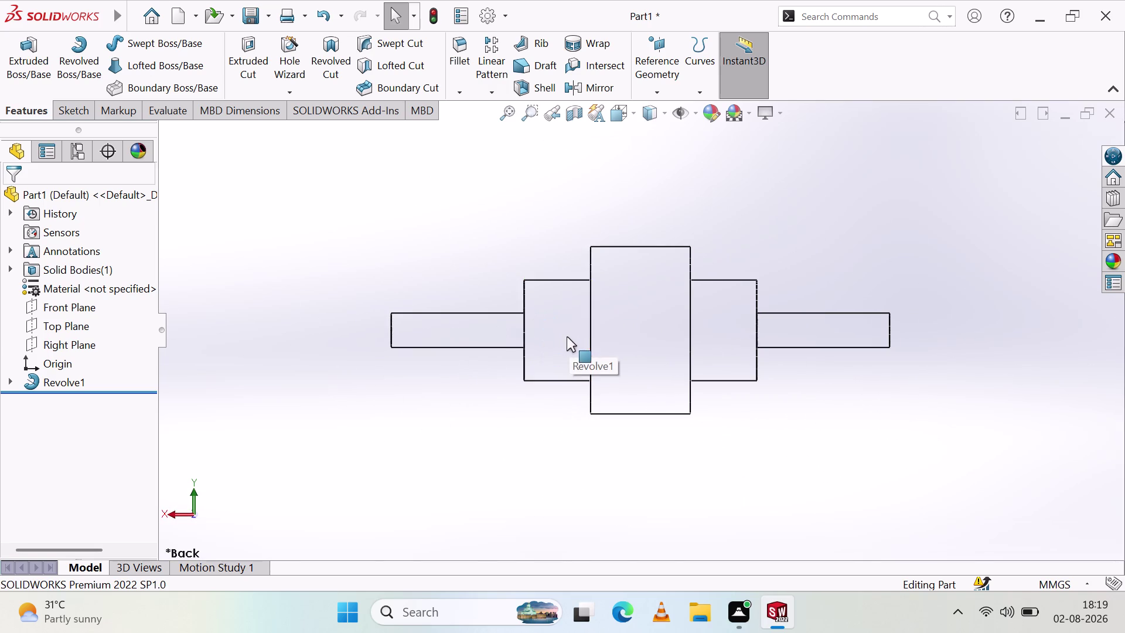
key(ctrl+z)
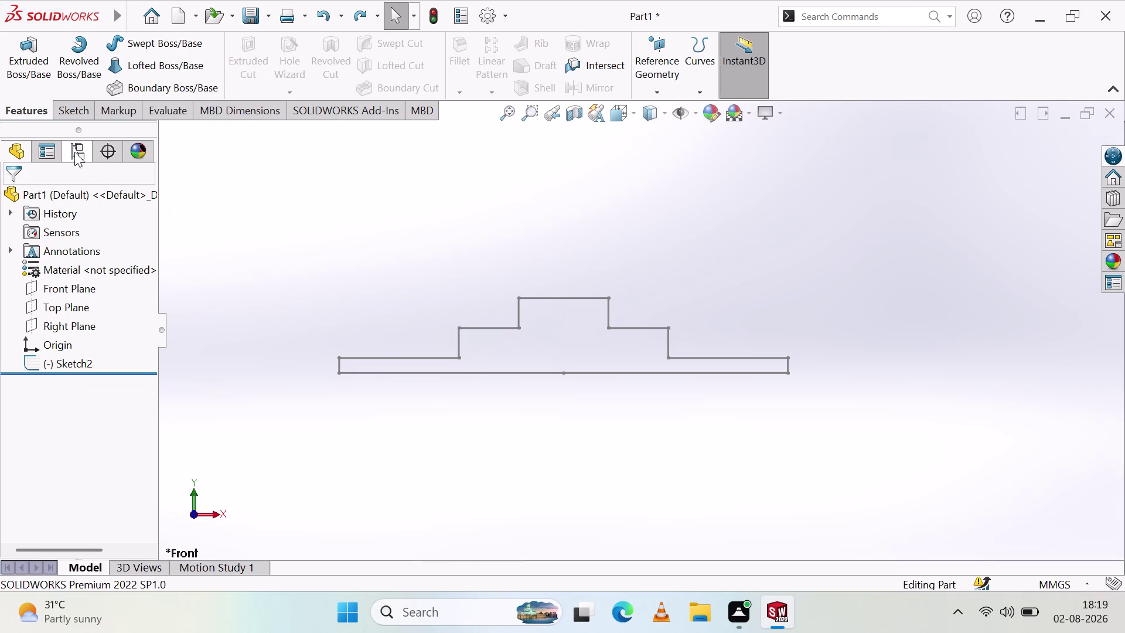
Switch between the Sketch and Features command tabs and start a new revolve.
click(30, 113)
click(81, 103)
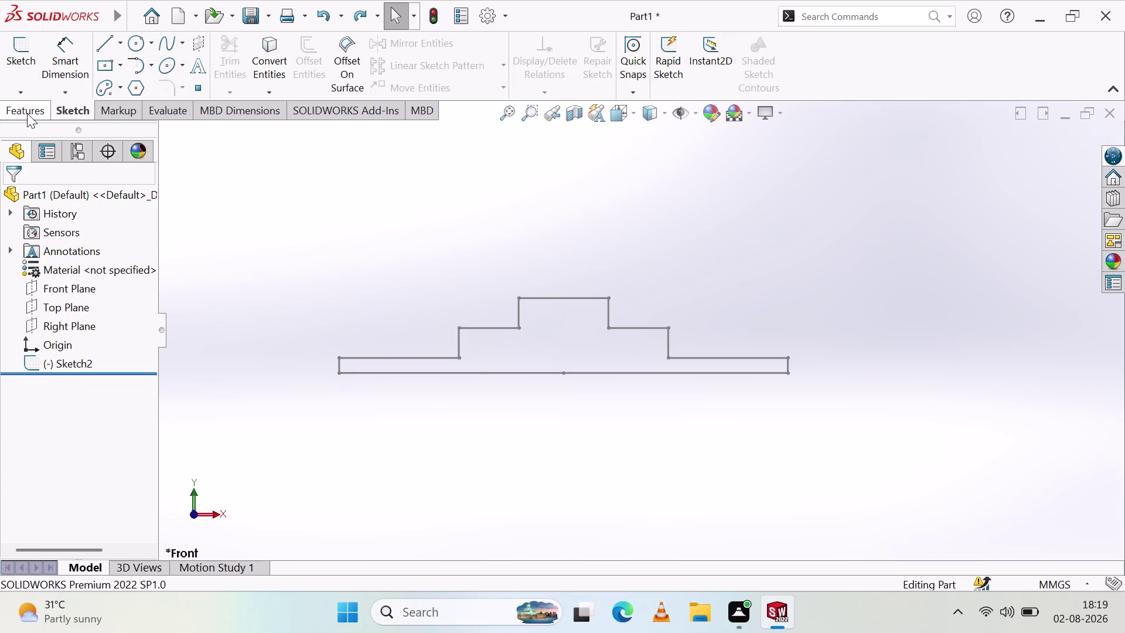
click(27, 113)
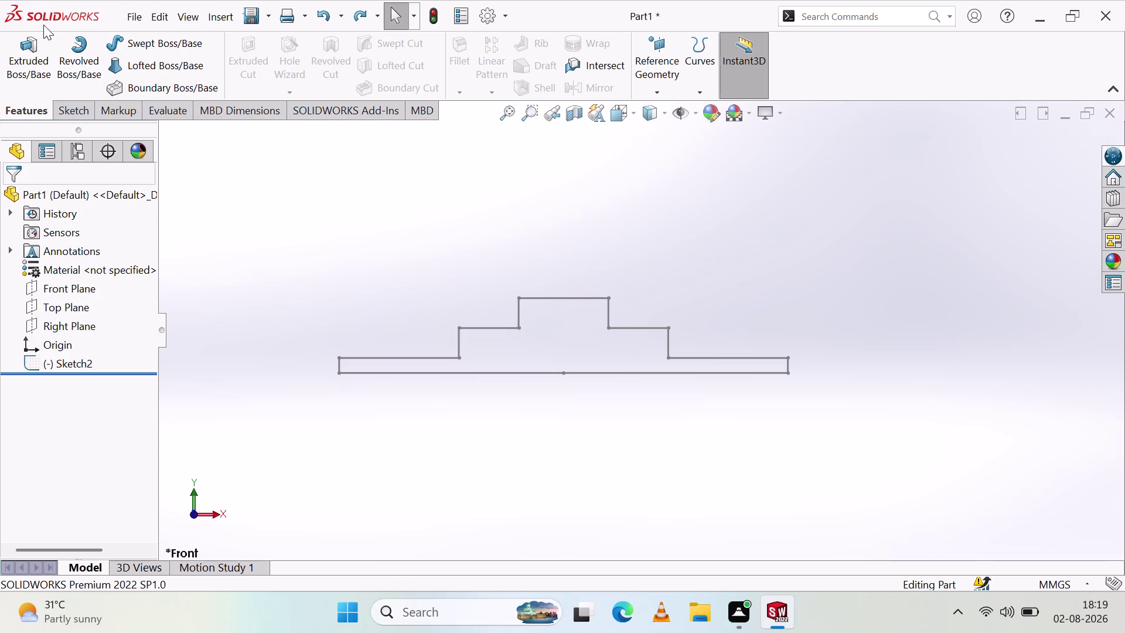
click(78, 65)
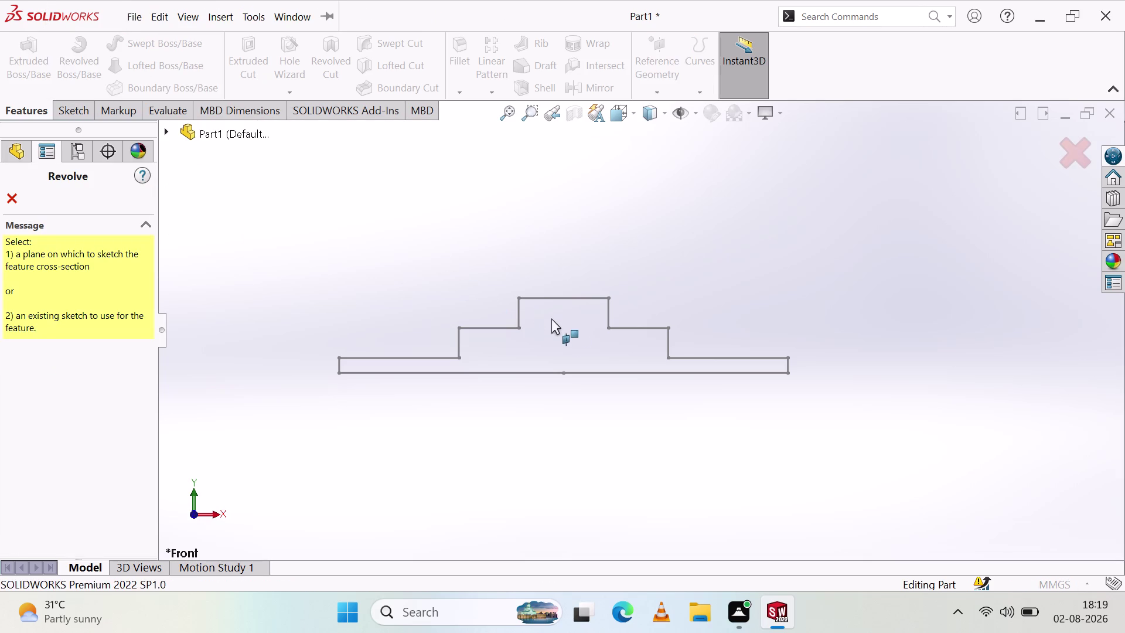
Preview a revolve of the sketch about an inner step edge, then cancel it.
click(562, 332)
click(509, 328)
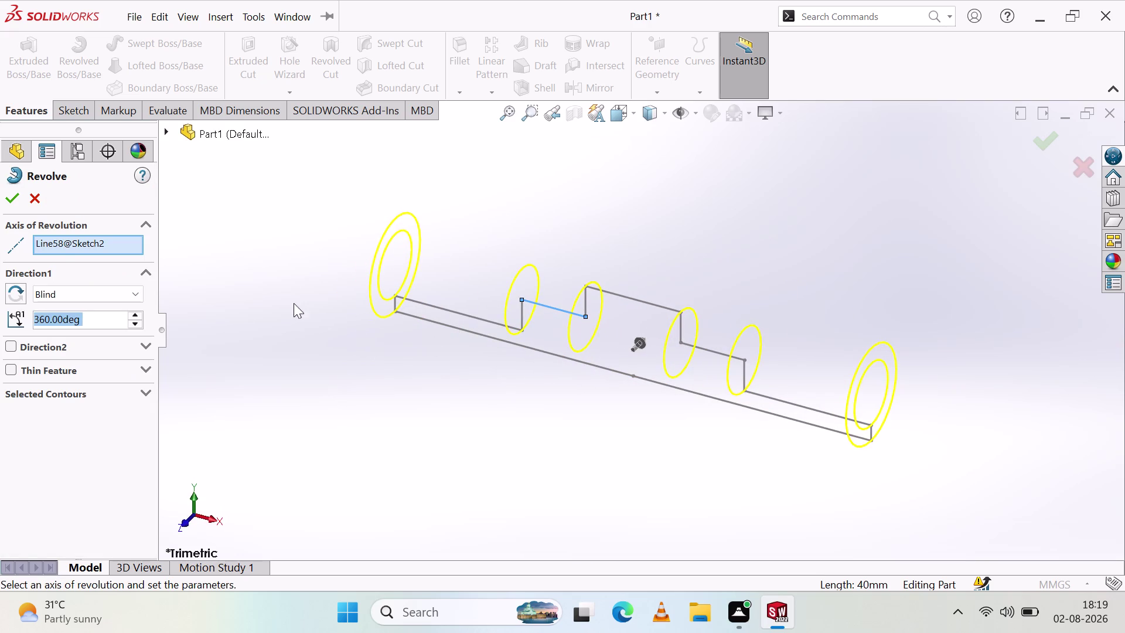
key(Escape)
key(Escape)
key(Escape)
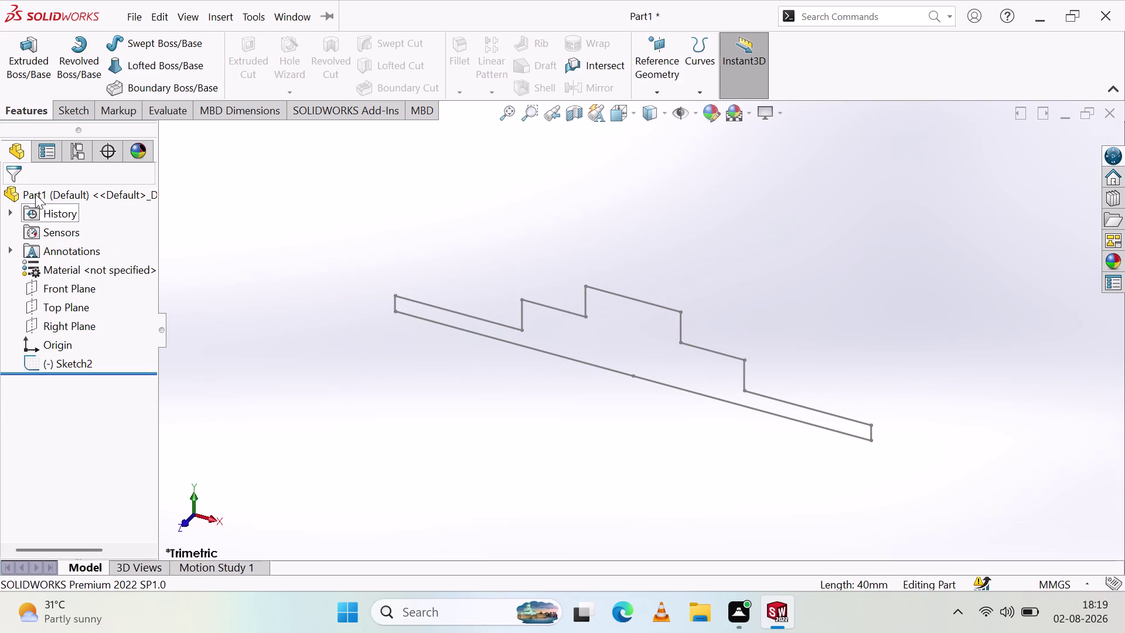
Retry the revolve with another axis line, orbit the preview, then cancel it.
click(78, 60)
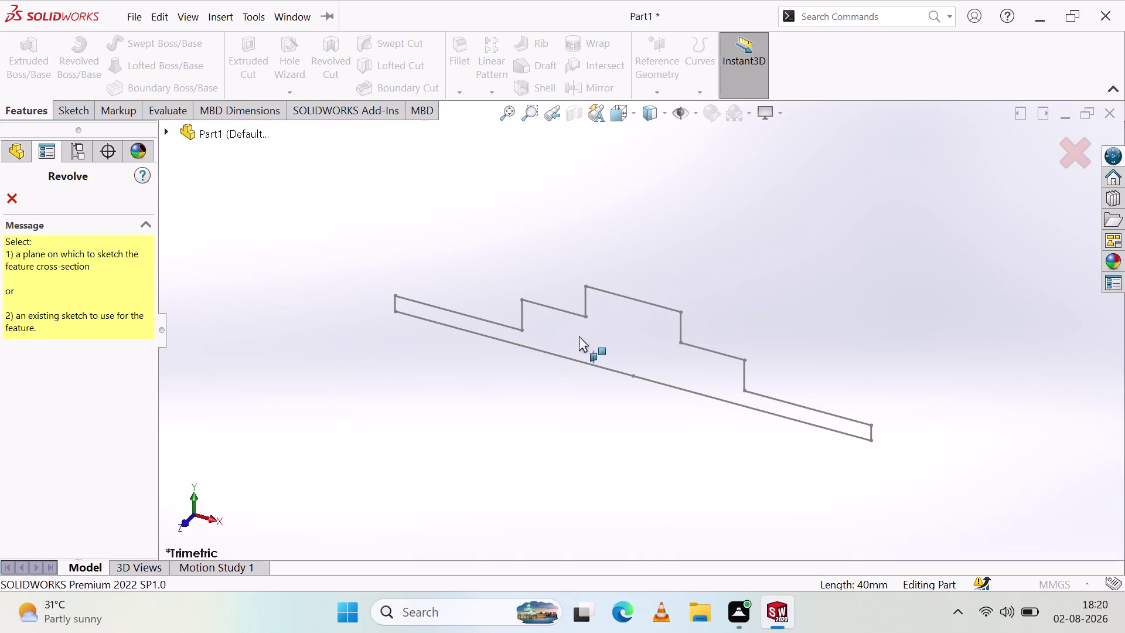
click(599, 334)
click(650, 303)
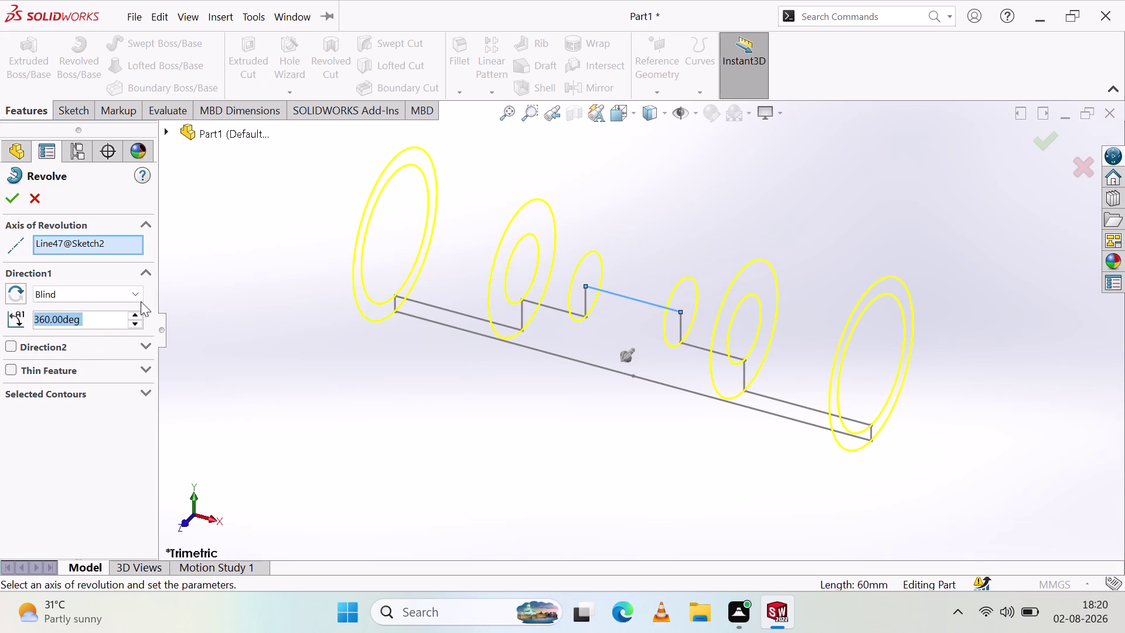
middle_drag(577, 293, 549, 367)
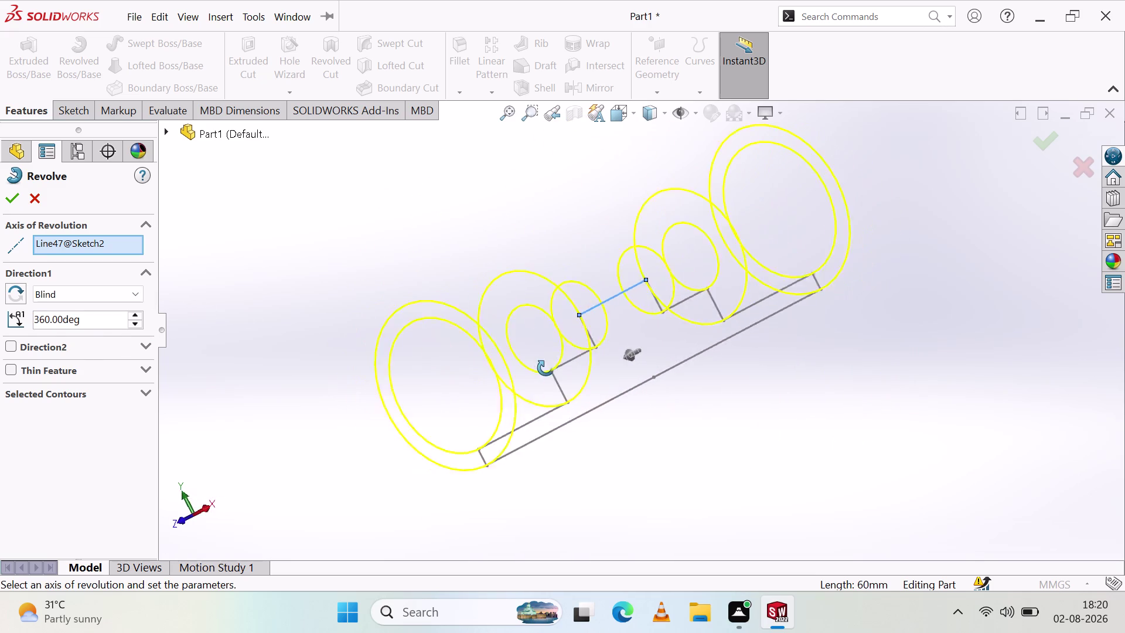
middle_drag(549, 367, 321, 382)
middle_drag(321, 381, 322, 378)
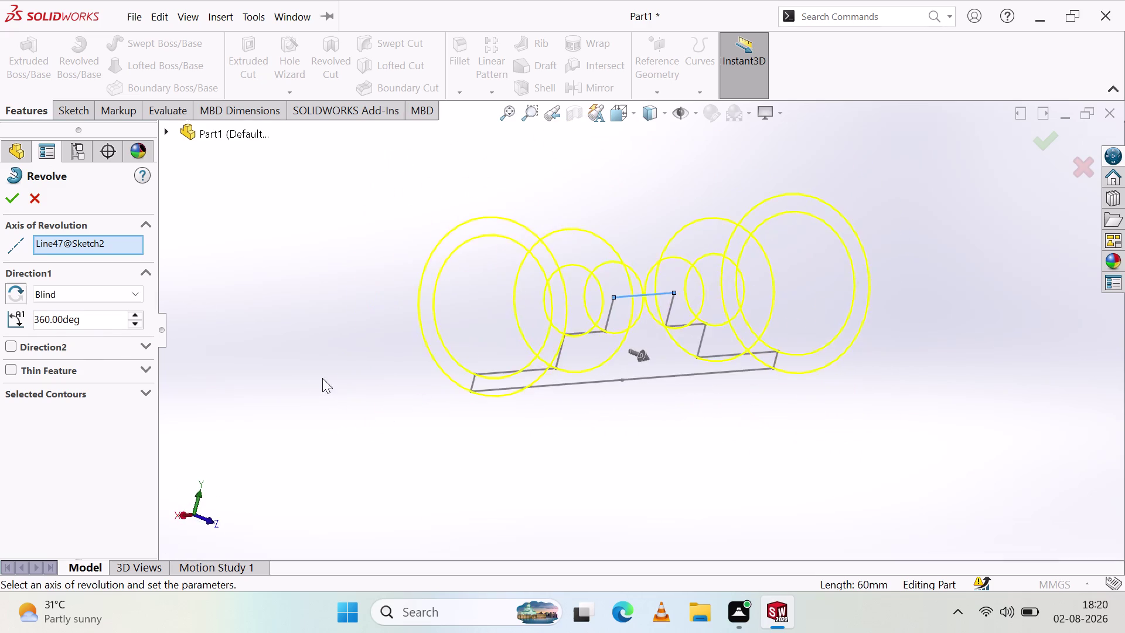
middle_drag(322, 378, 394, 396)
middle_click(393, 395)
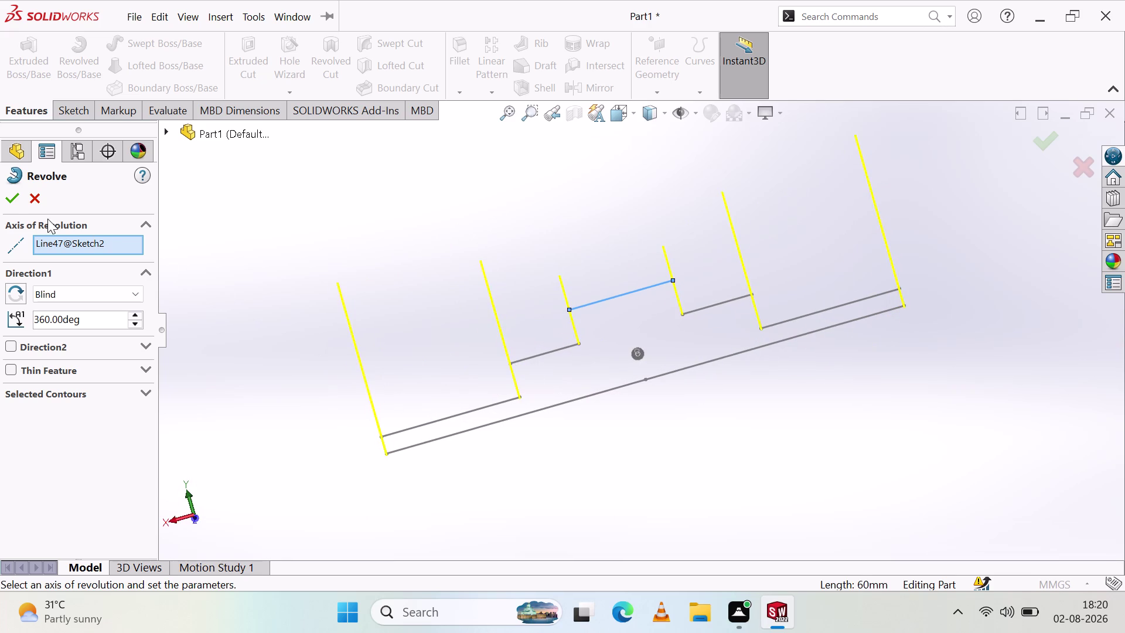
key(Escape)
key(Escape)
key(Escape)
key(Escape)
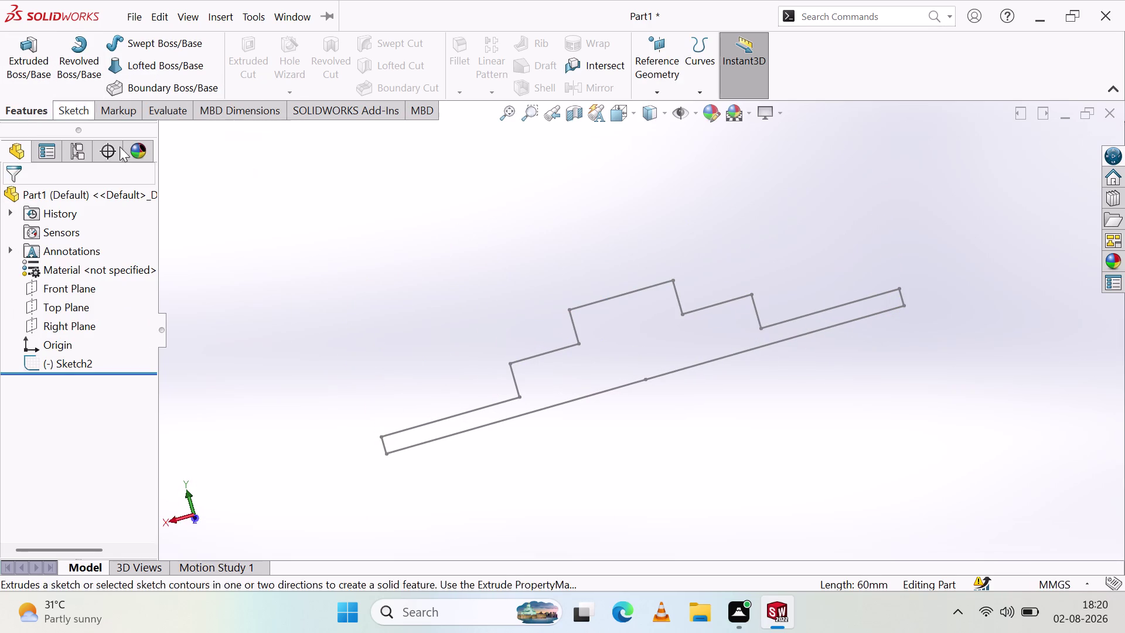
click(81, 62)
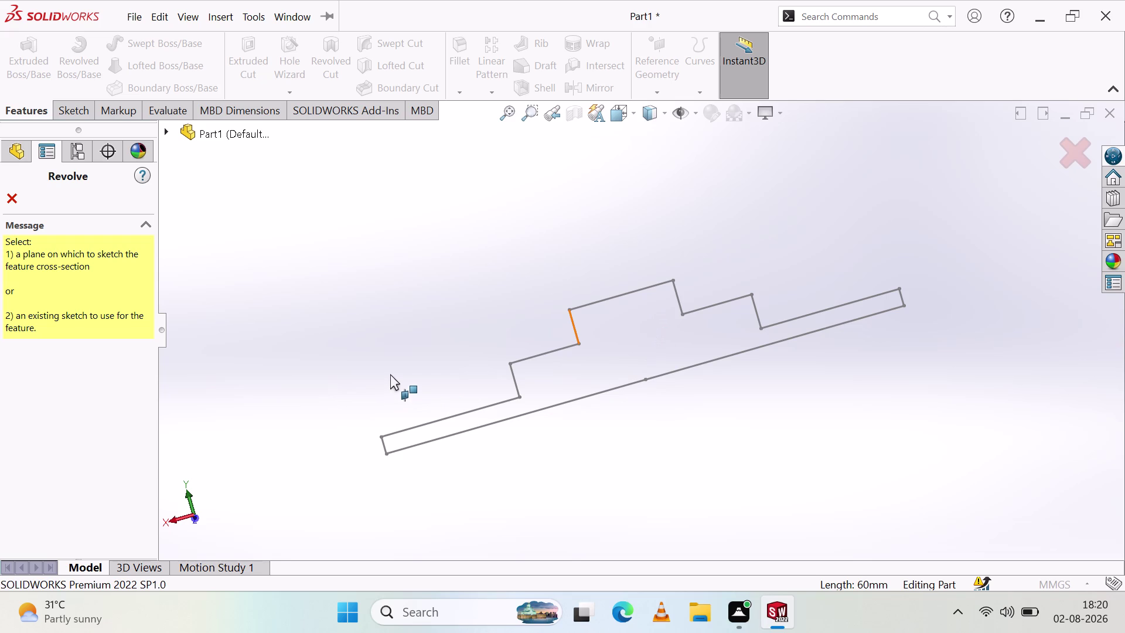
Cancel Revolve and cycle standard views (Ctrl+3 to Ctrl+8) to face the profile.
key(Escape)
key(Escape)
key(ctrl+3)
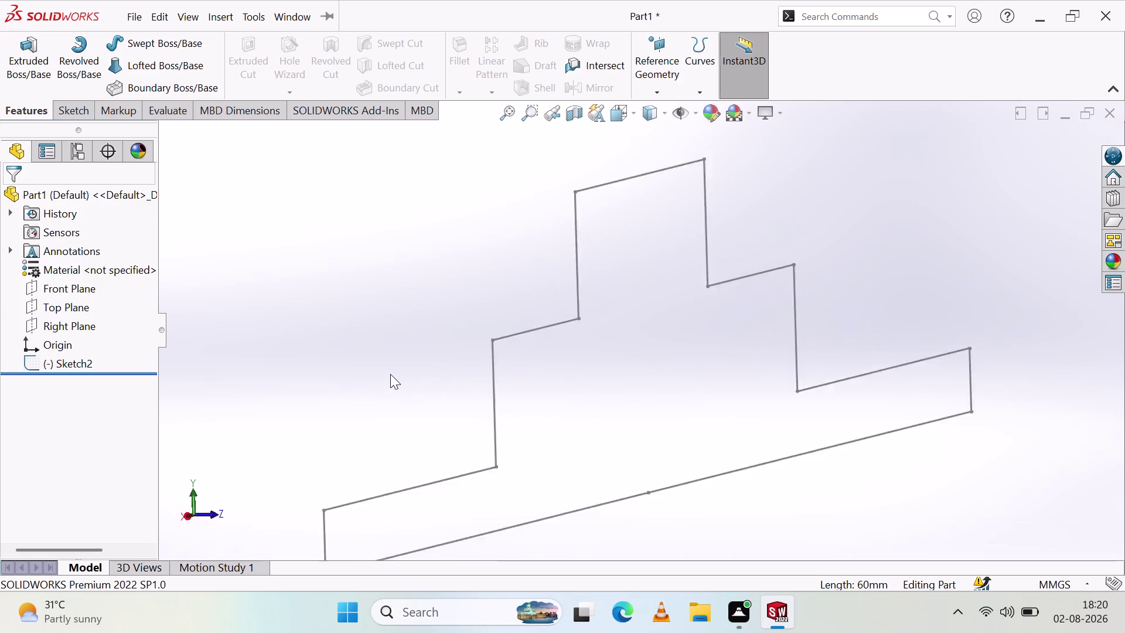
key(ctrl+4)
key(ctrl+5)
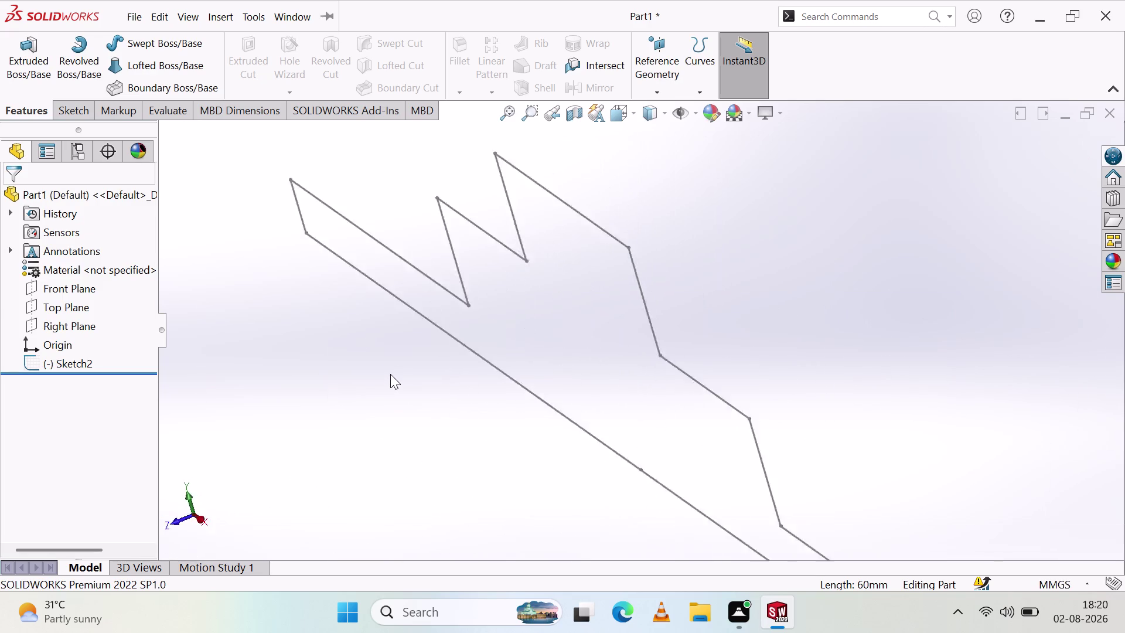
key(ctrl+6)
key(ctrl+7)
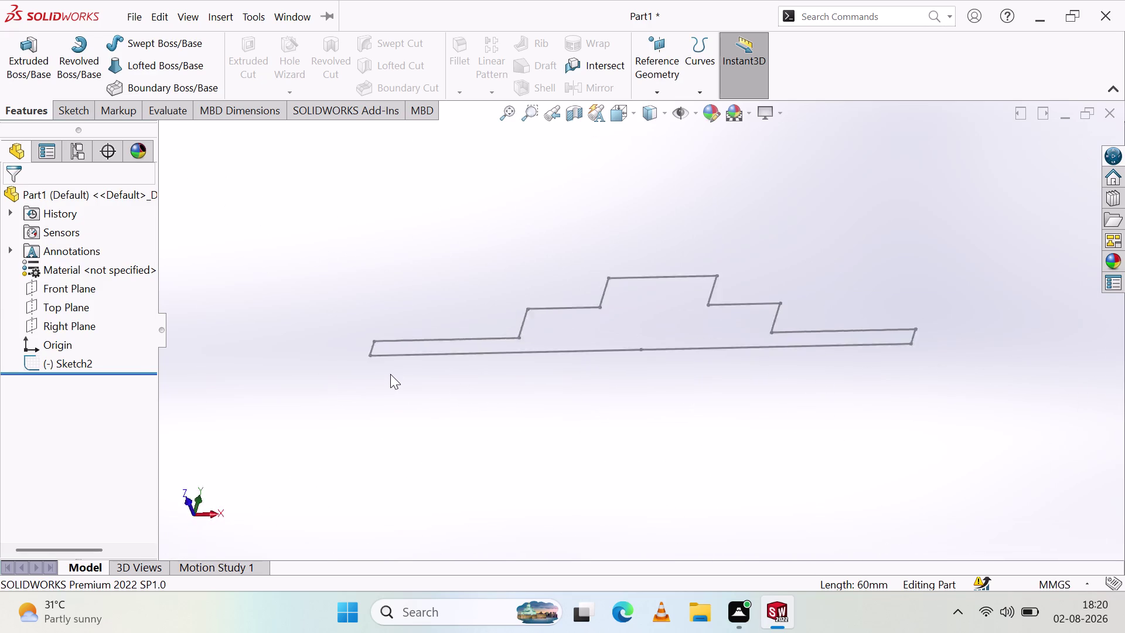
key(ctrl+8)
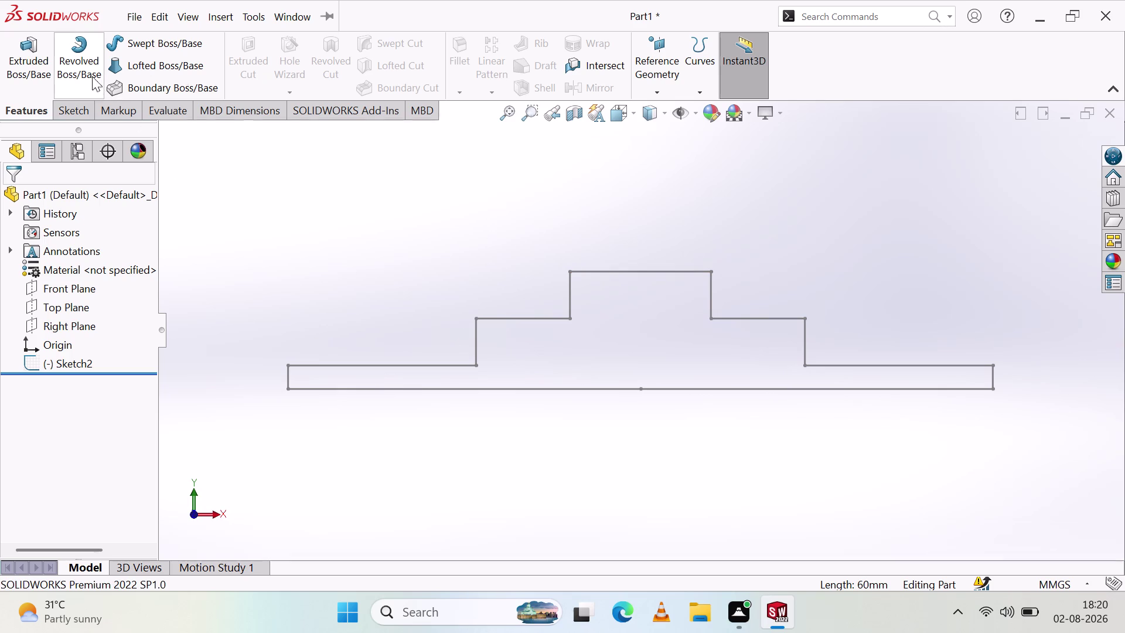
Switch between the command tabs and reopen Revolved Boss/Base.
click(37, 108)
click(64, 109)
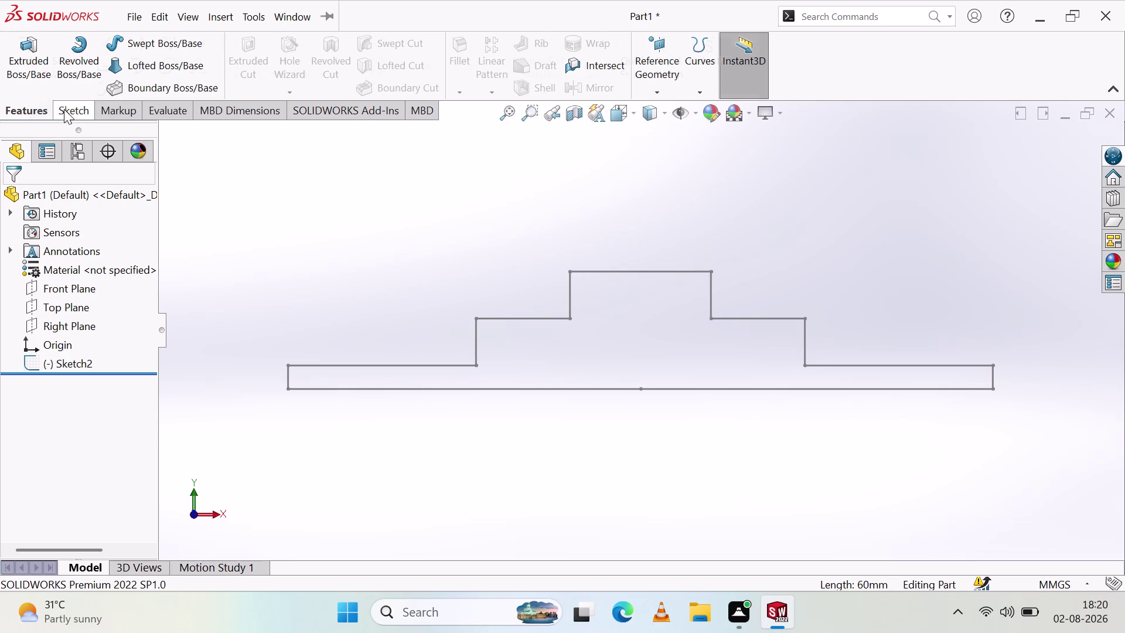
click(30, 113)
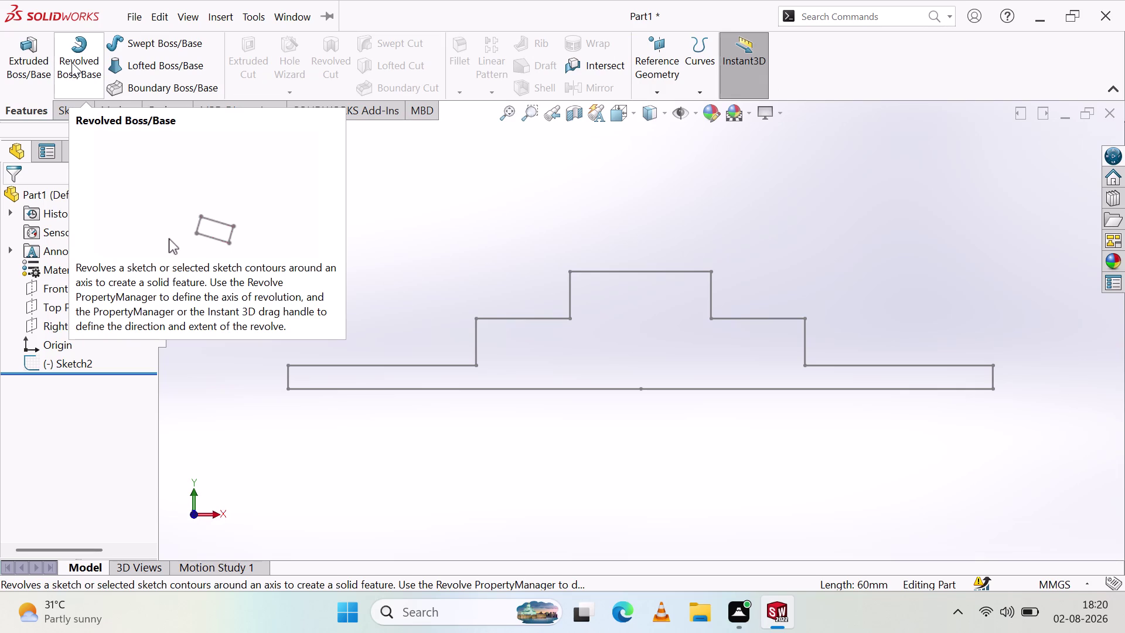
click(72, 62)
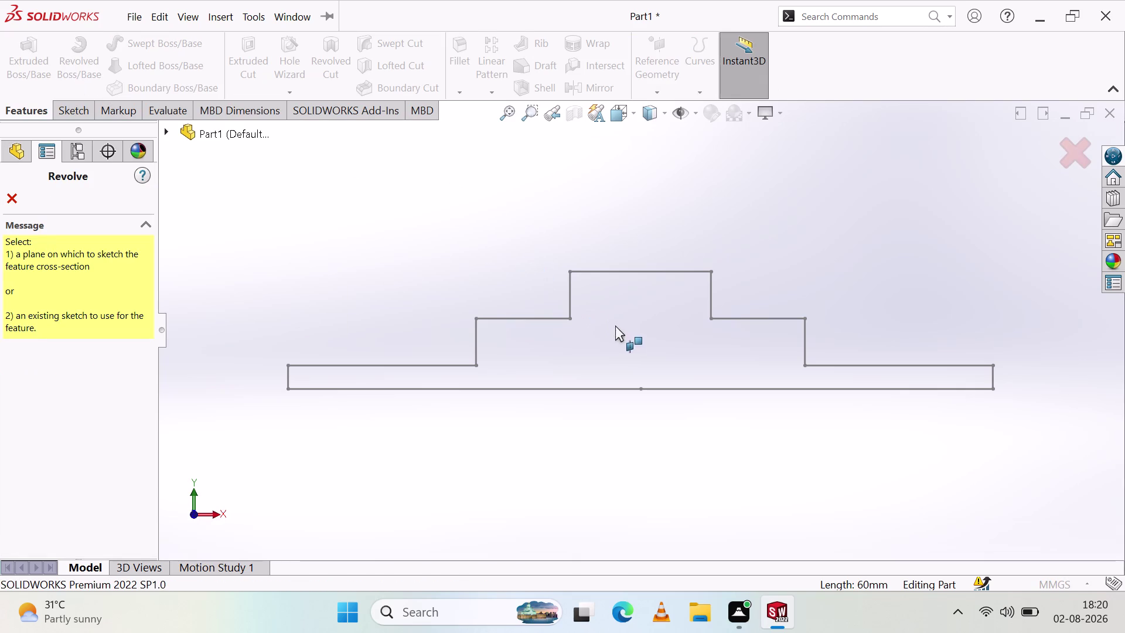
Revolve Sketch2 a full 360° about Line61 to create Revolve2.
click(626, 386)
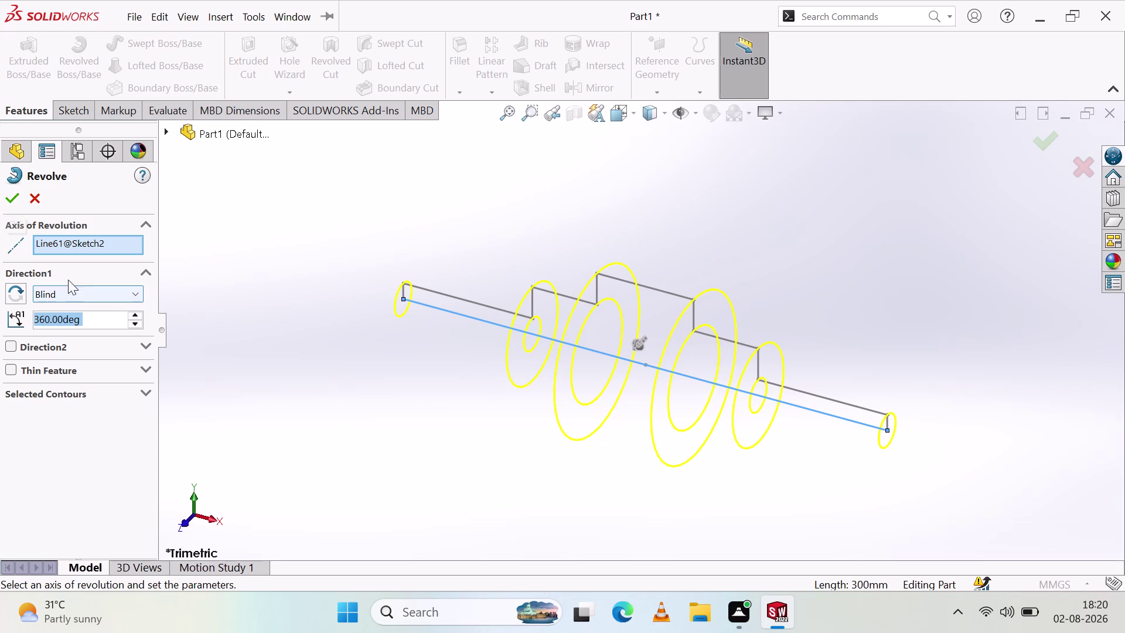
click(18, 198)
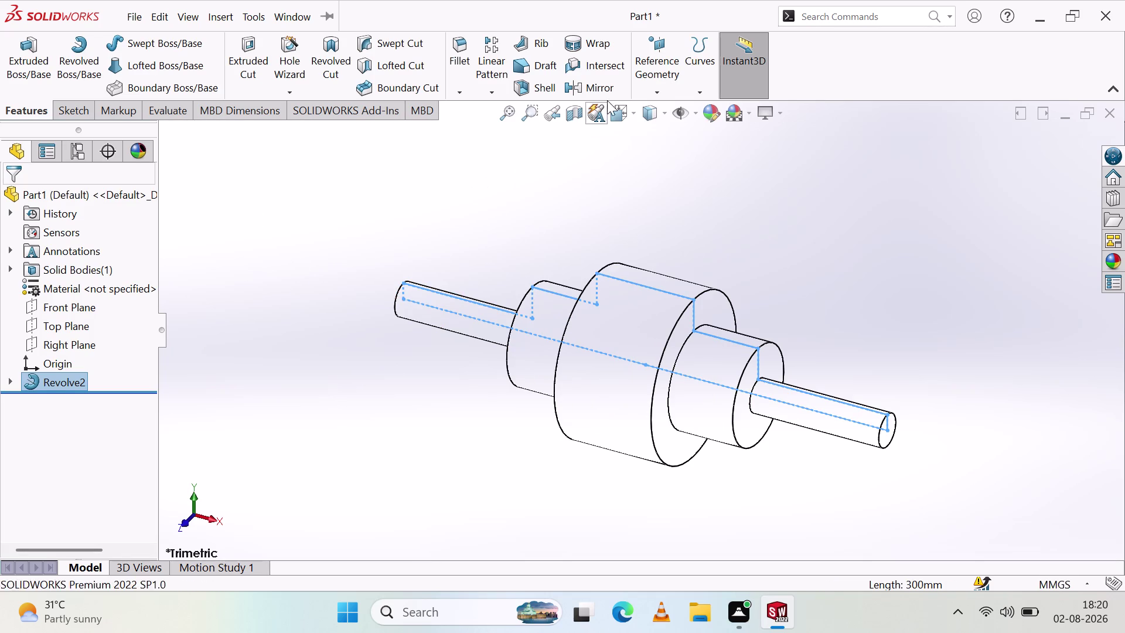
click(636, 113)
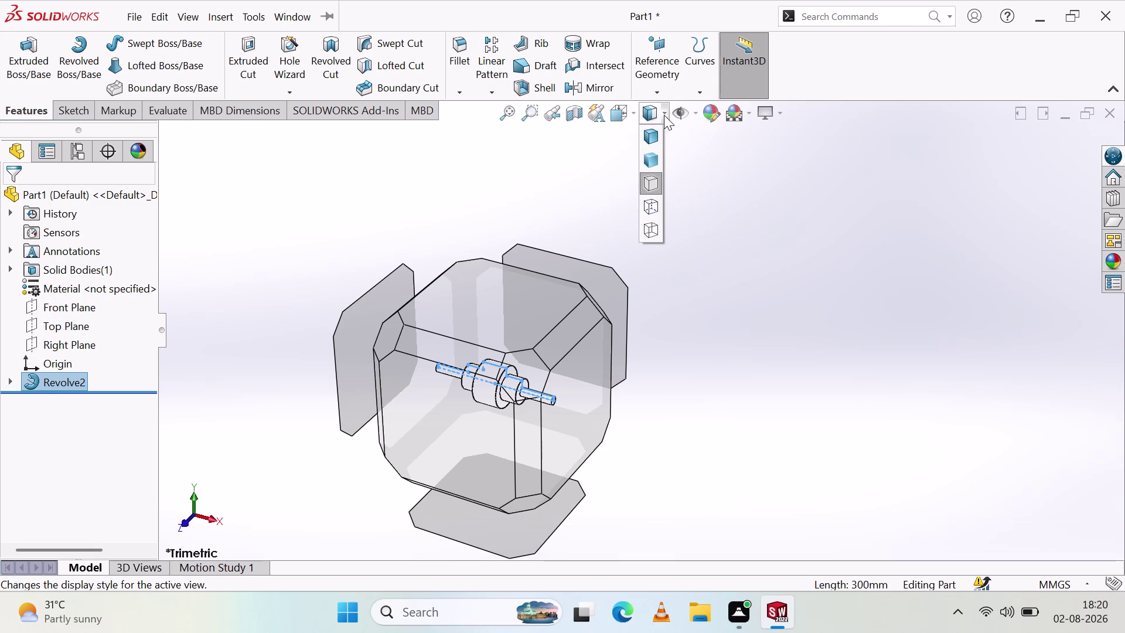
Show the shaft Shaded With Edges and orbit it to a level side view.
click(655, 133)
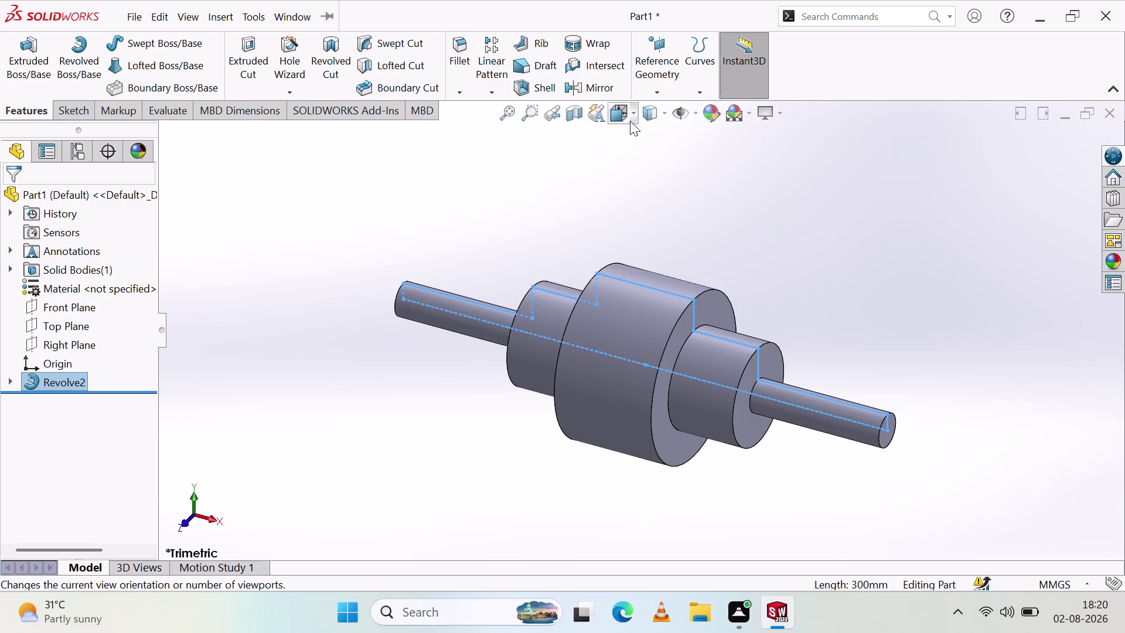
click(634, 116)
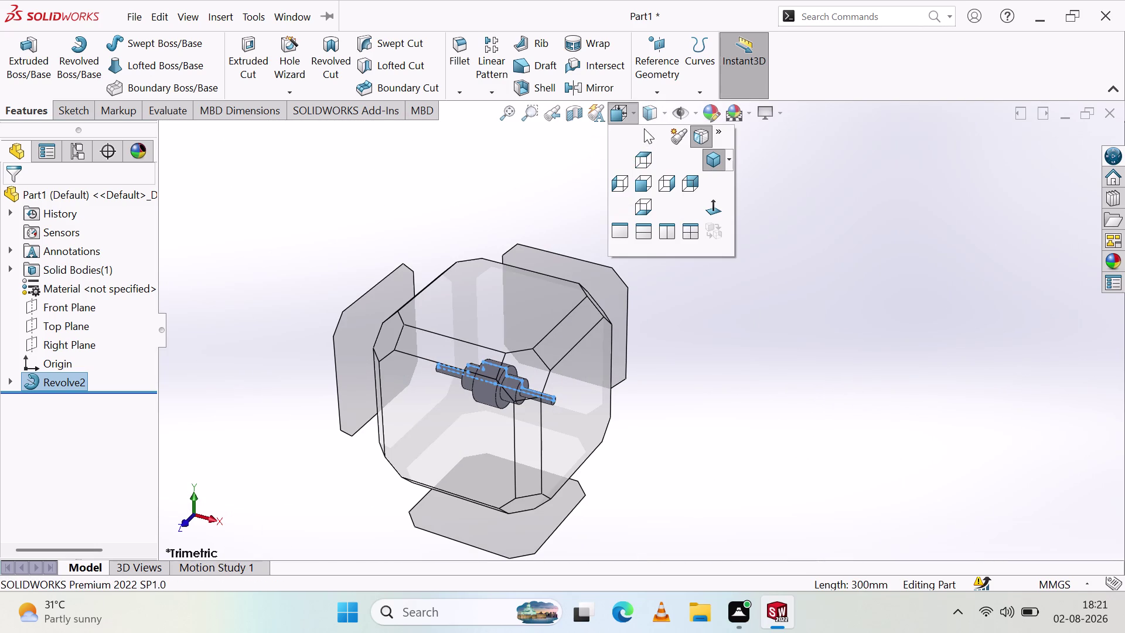
click(644, 159)
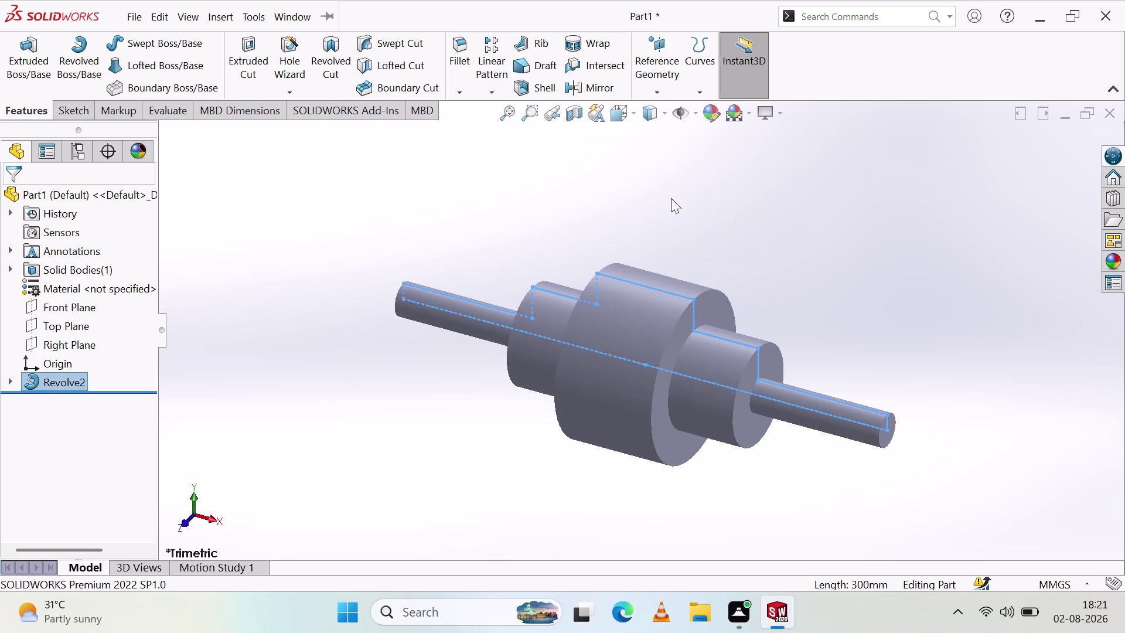
middle_drag(647, 238, 780, 268)
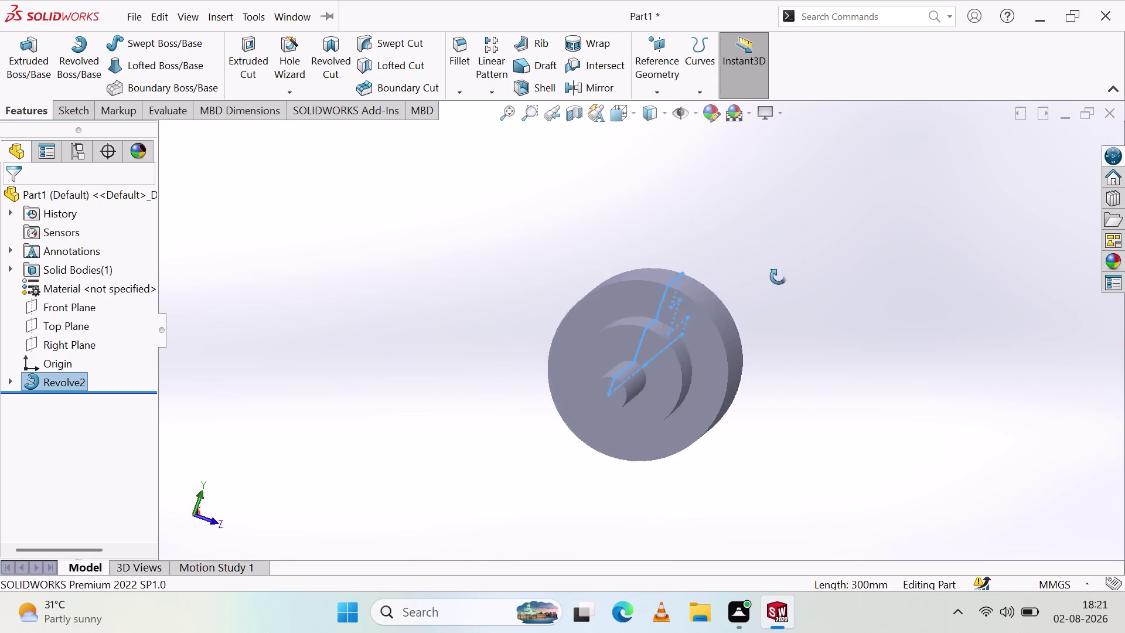
middle_drag(781, 268, 456, 356)
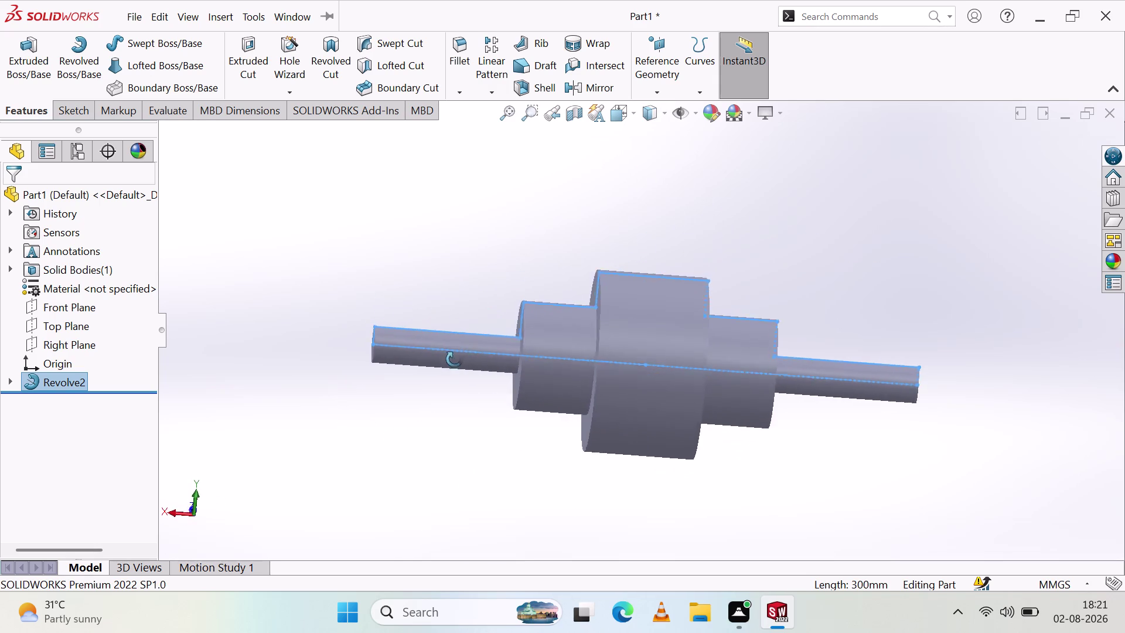
middle_drag(455, 356, 442, 406)
middle_click(442, 406)
middle_click(442, 406)
click(436, 238)
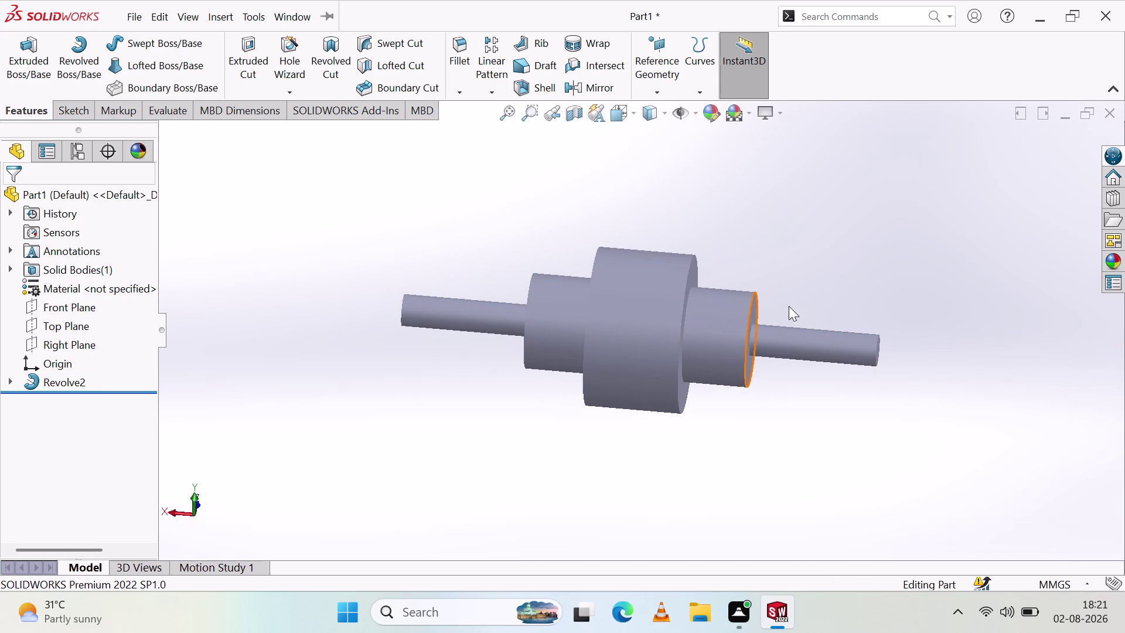
Apply the Cartoon rendering effect from View Settings.
click(774, 111)
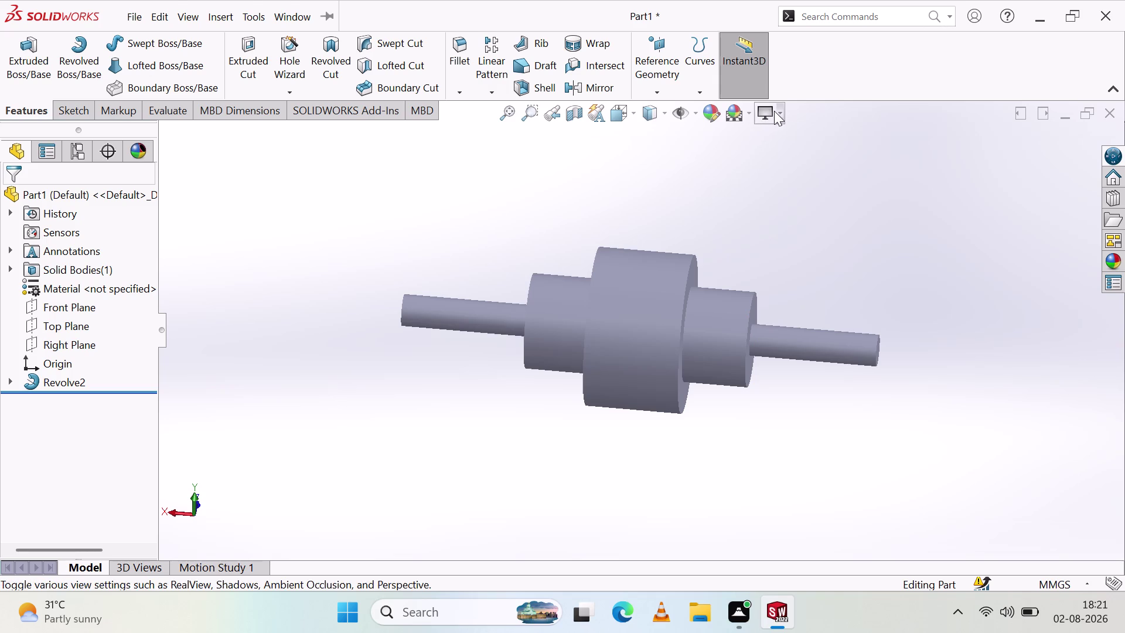
click(872, 239)
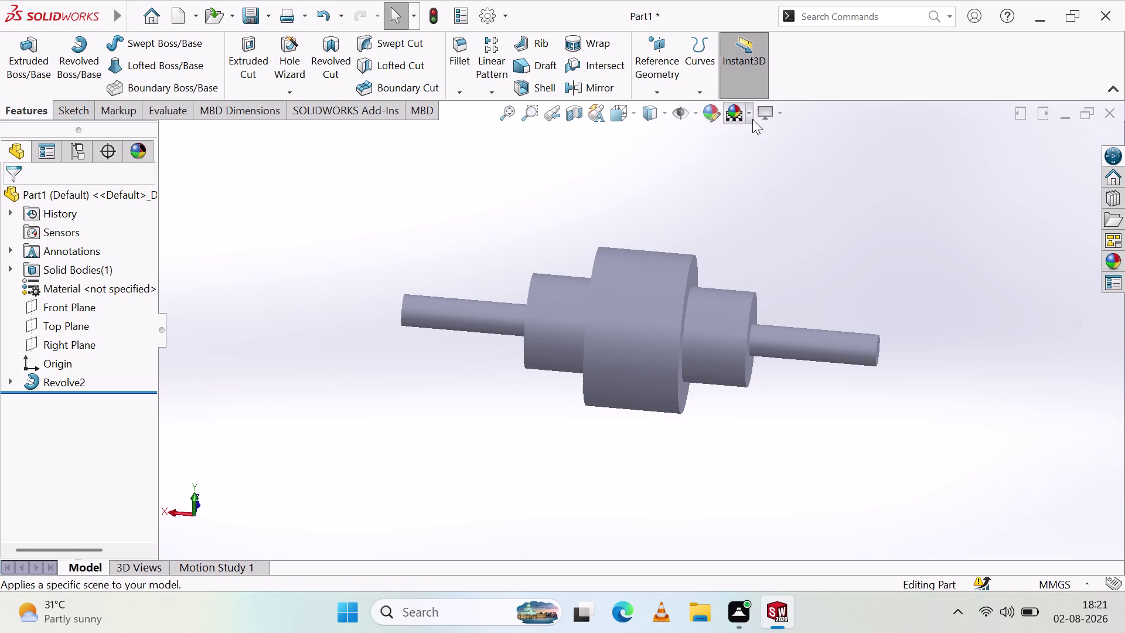
click(747, 112)
click(818, 200)
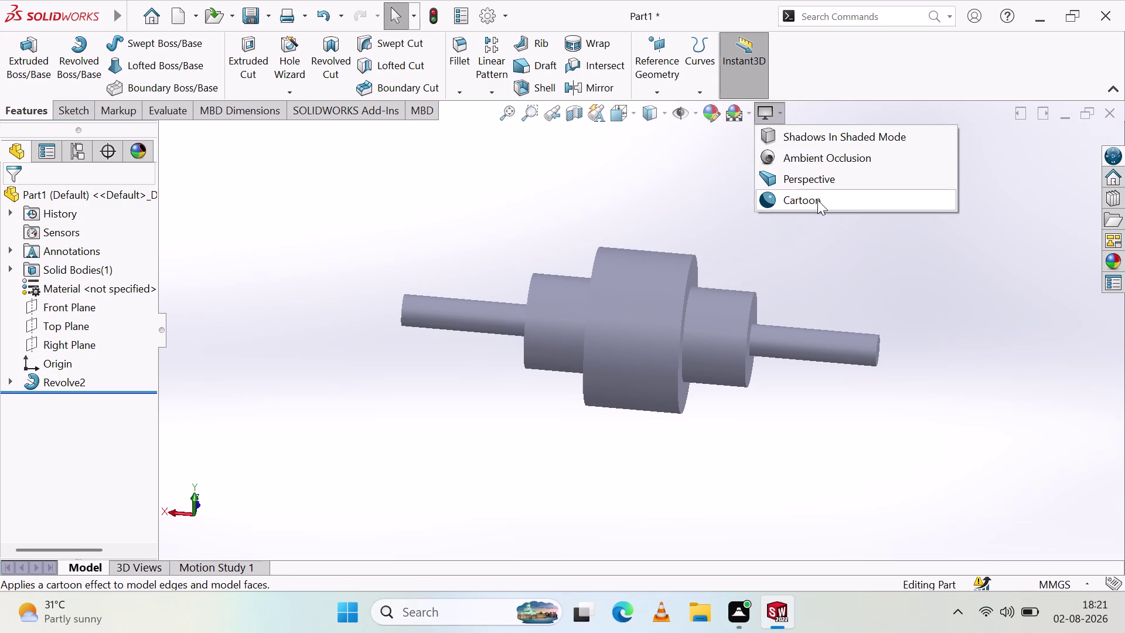
click(749, 112)
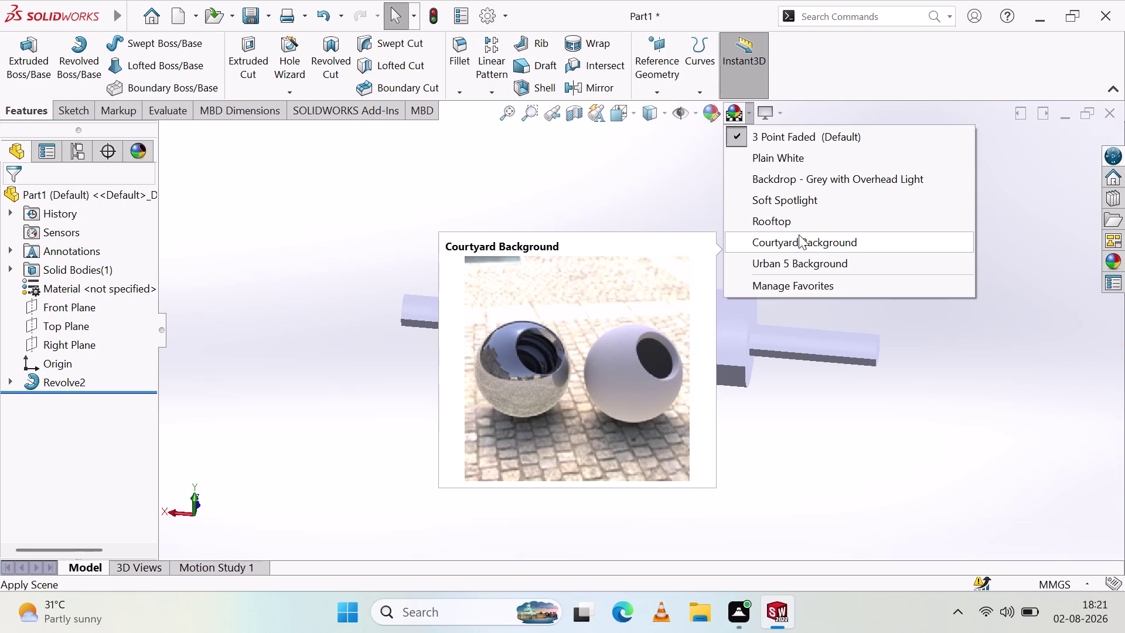
Apply the 3 Point Faded scene and orbit the shaft to see its end and axis.
click(801, 224)
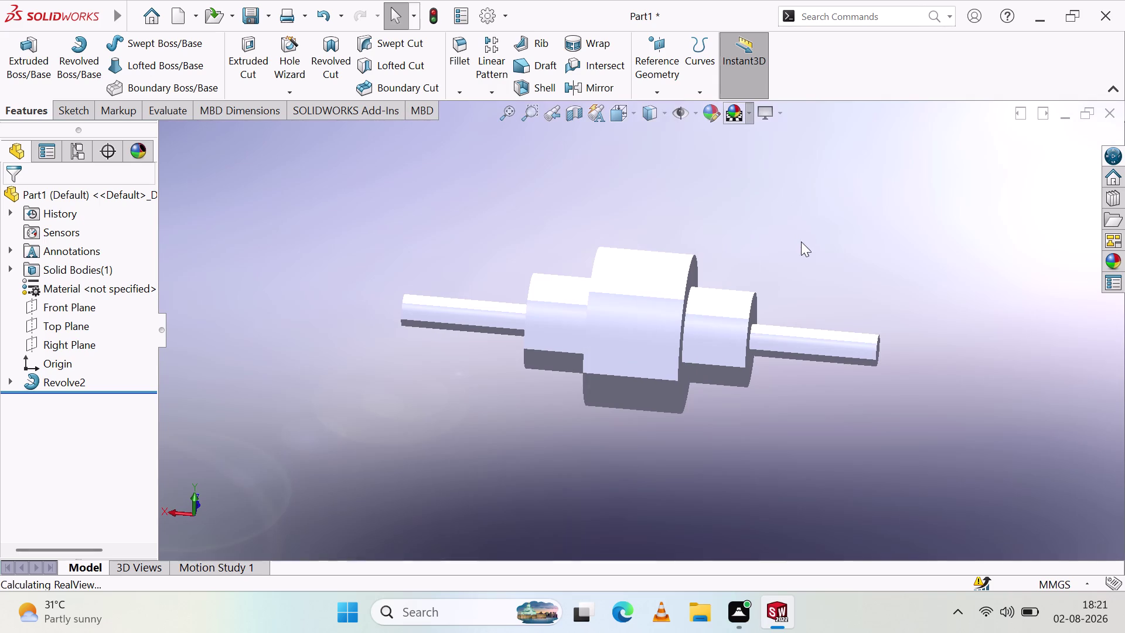
middle_drag(808, 231, 469, 267)
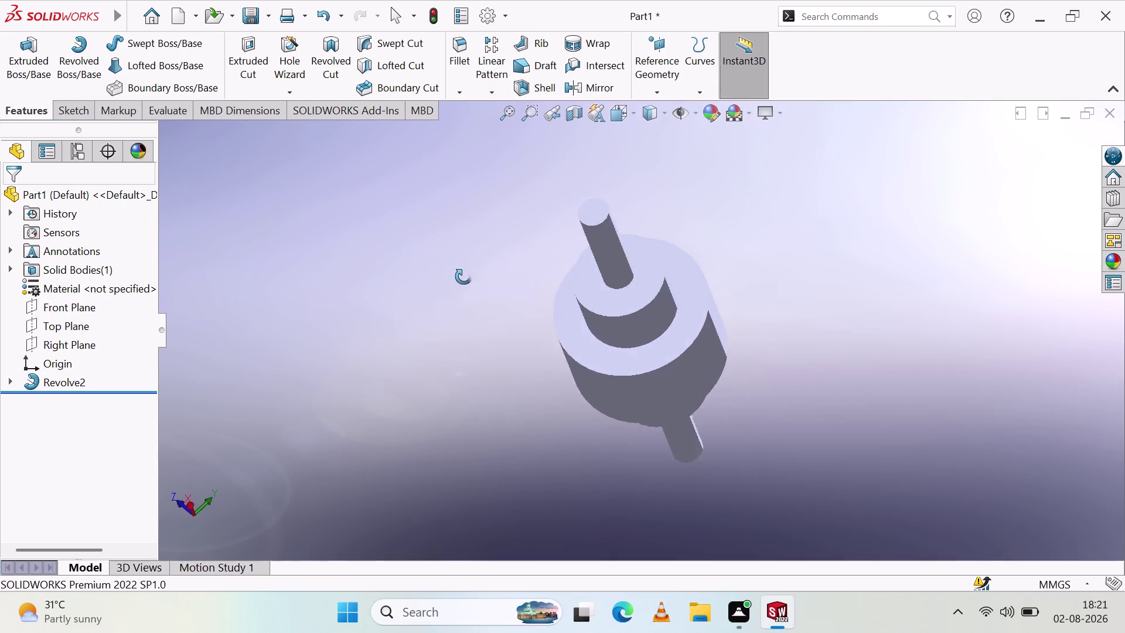
middle_drag(469, 268, 677, 260)
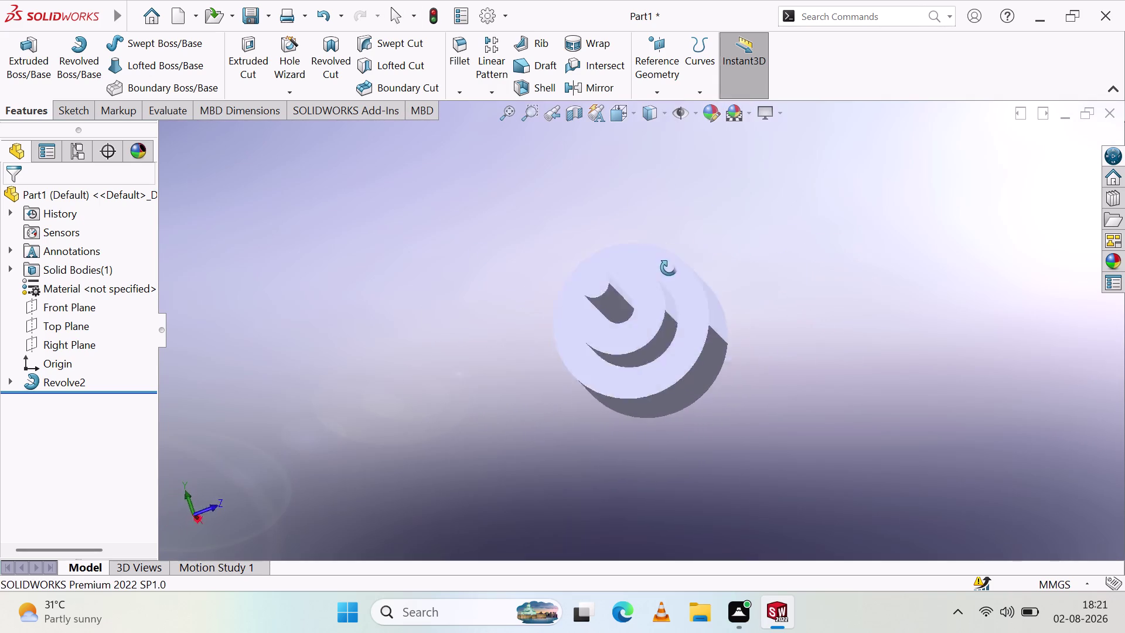
middle_drag(676, 260, 381, 337)
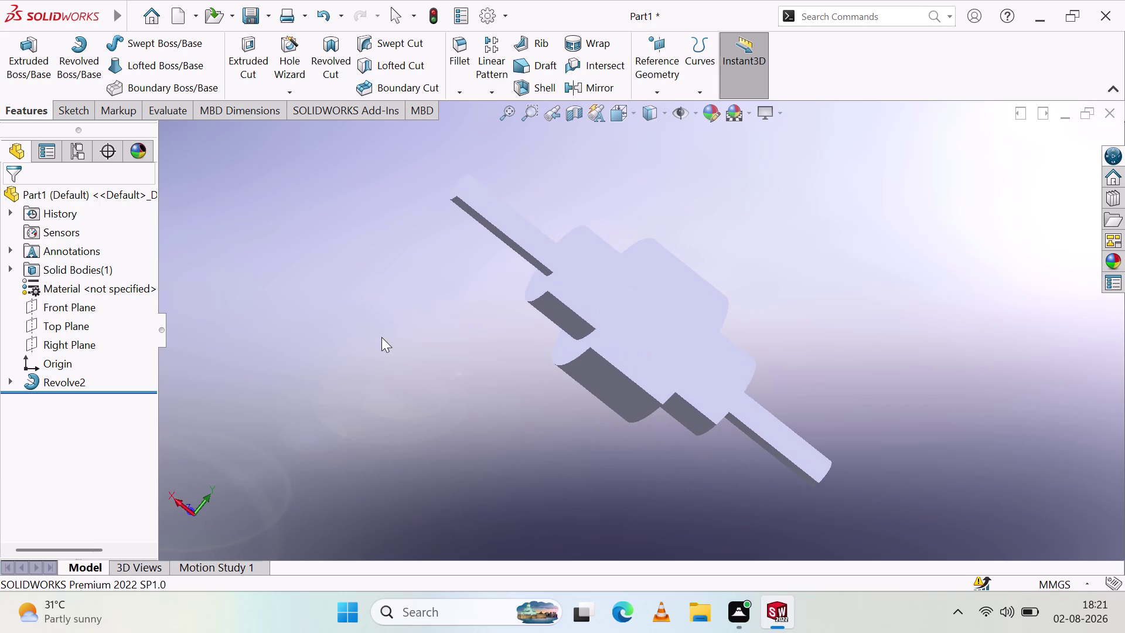
middle_drag(377, 329, 377, 319)
middle_drag(376, 319, 358, 328)
Orbit the shaft from top, below and steep angles to stand vertically, then open Hide/Show Items.
middle_drag(358, 328, 438, 422)
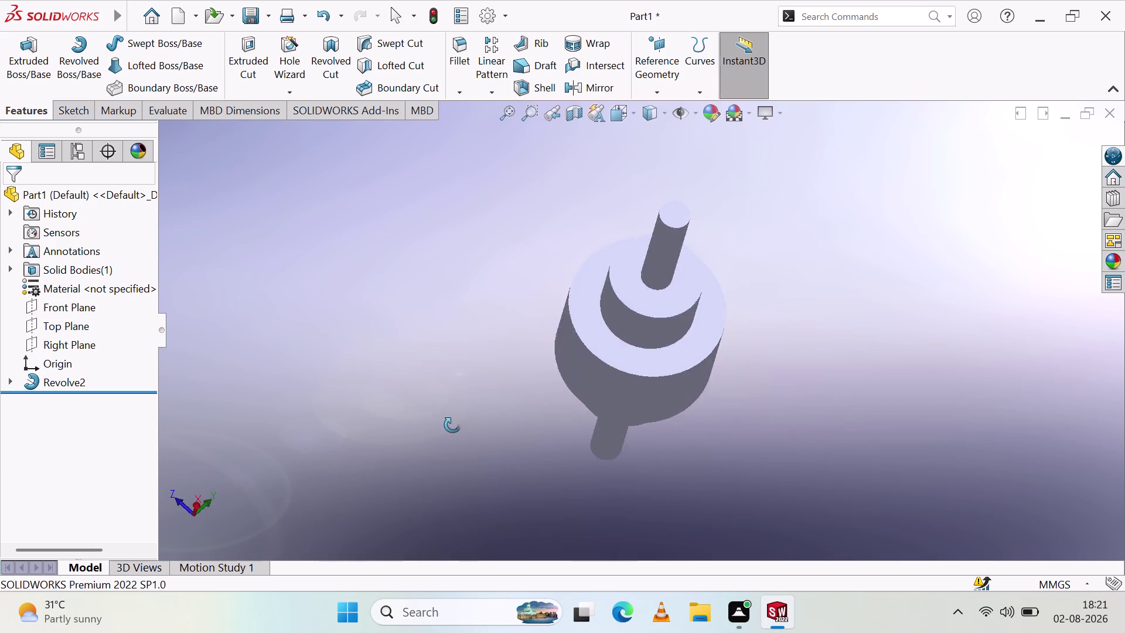
middle_drag(438, 422, 531, 438)
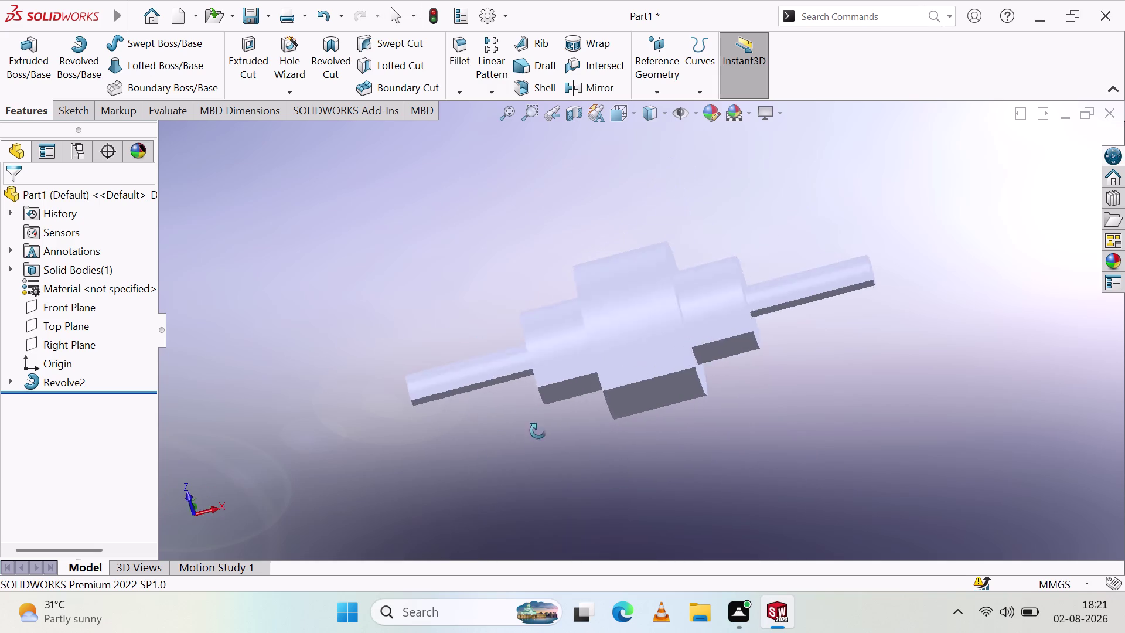
middle_drag(531, 437, 454, 316)
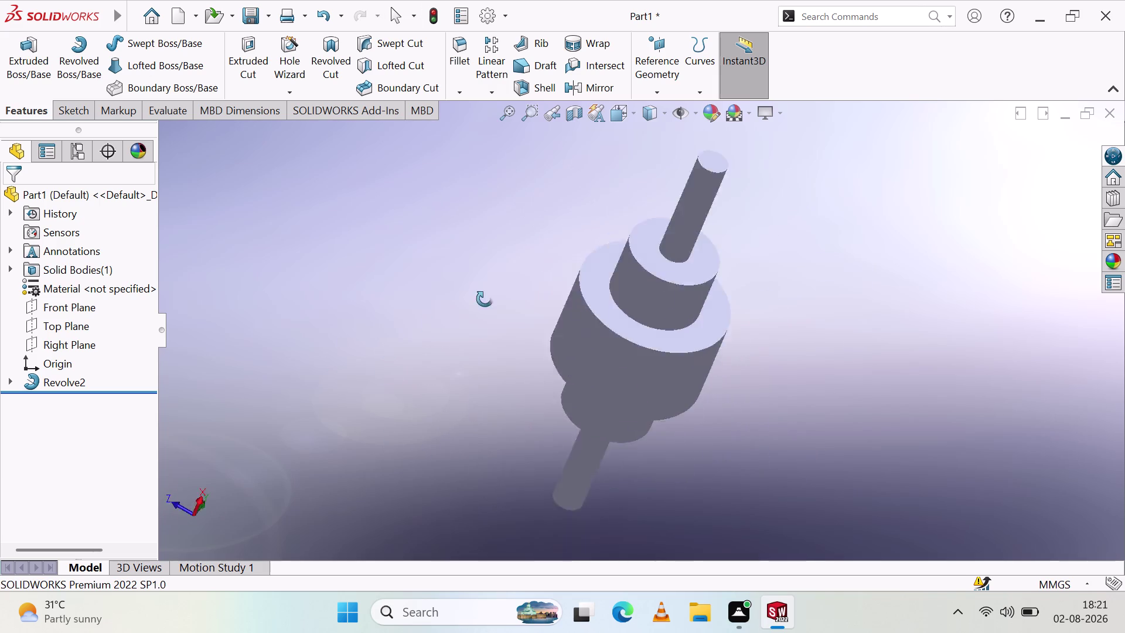
middle_drag(454, 315, 470, 276)
middle_click(470, 276)
middle_drag(470, 276, 458, 279)
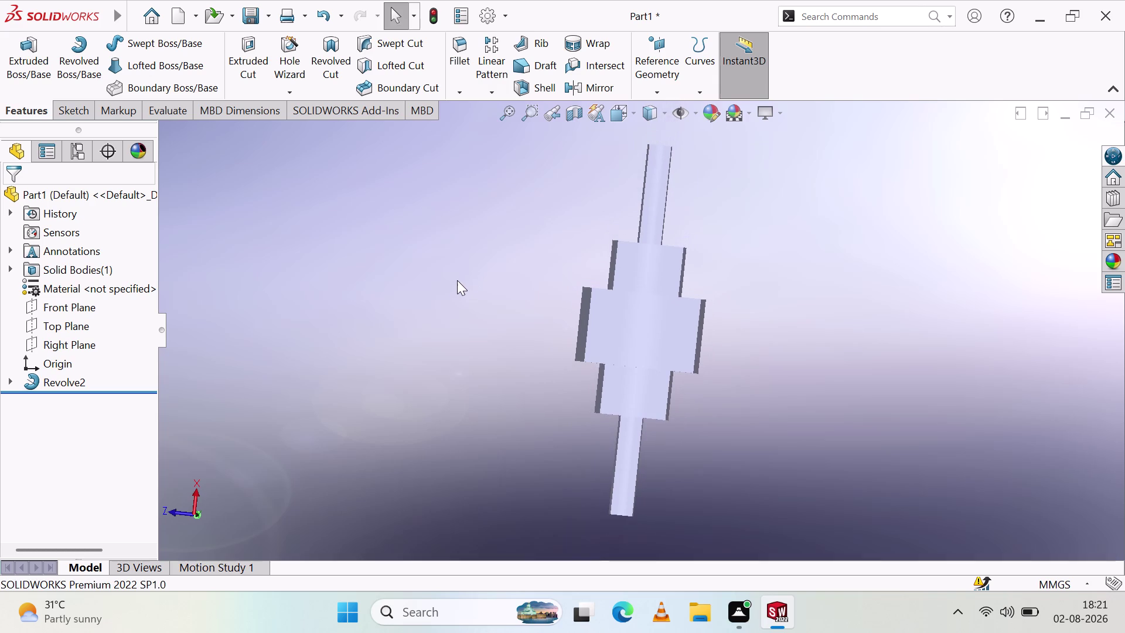
middle_drag(459, 279, 652, 261)
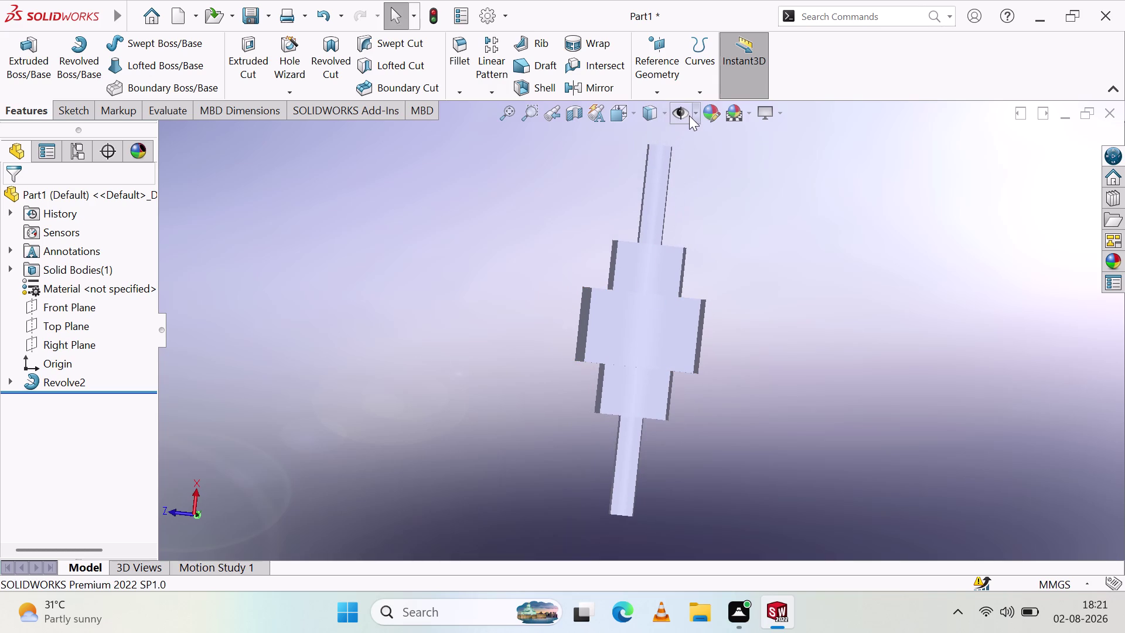
click(696, 113)
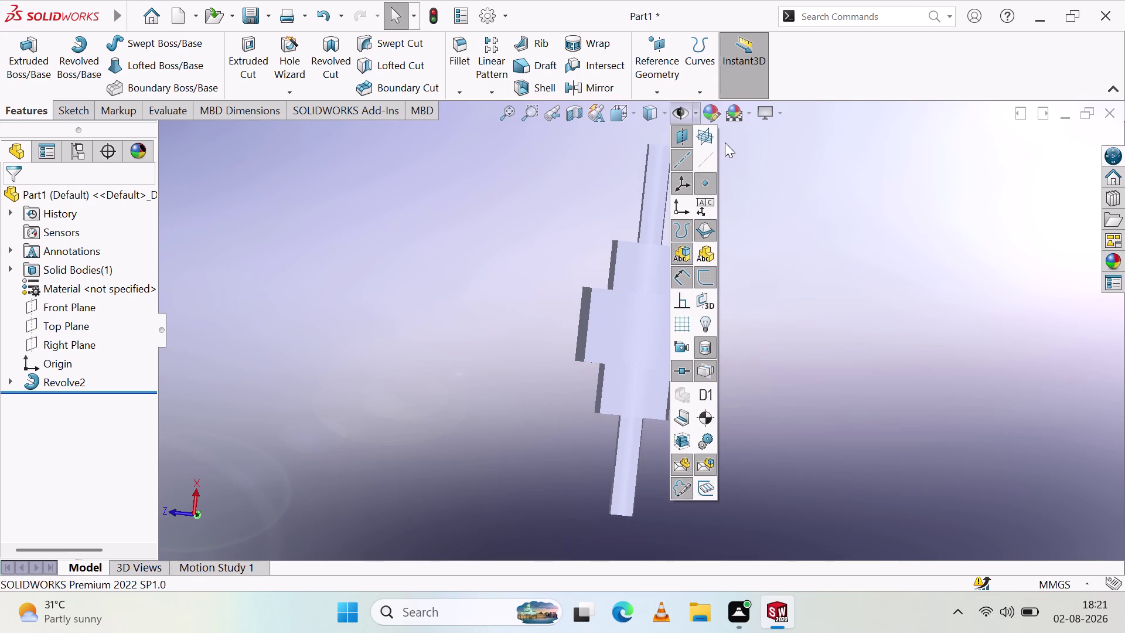
Apply the Plain White scene and orbit the shaft to show its stepped diameters.
click(747, 111)
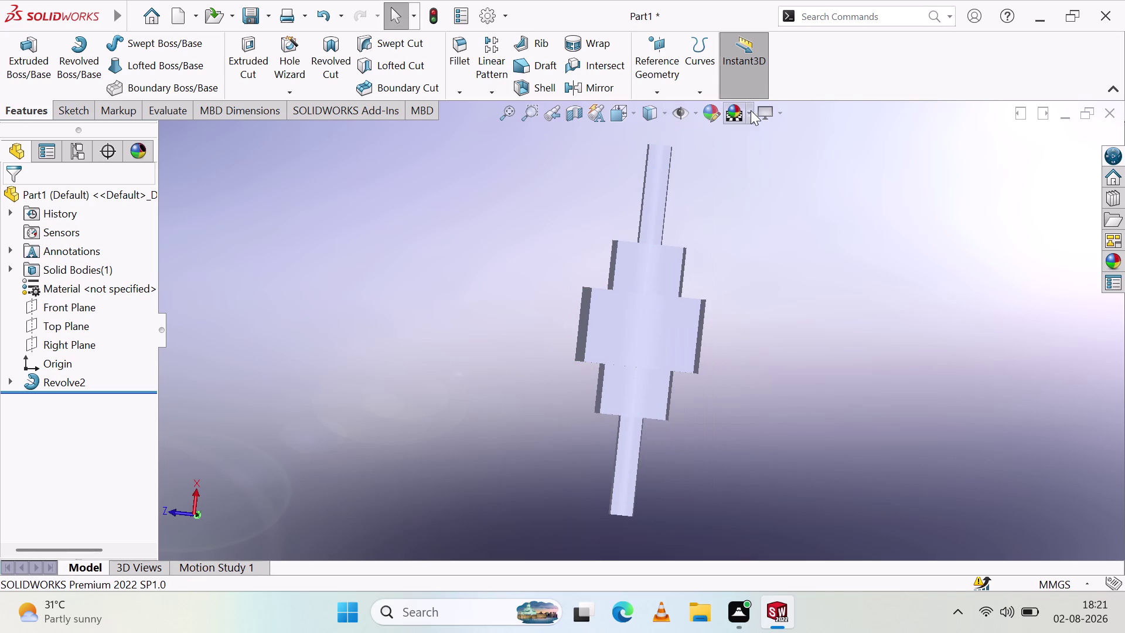
click(750, 110)
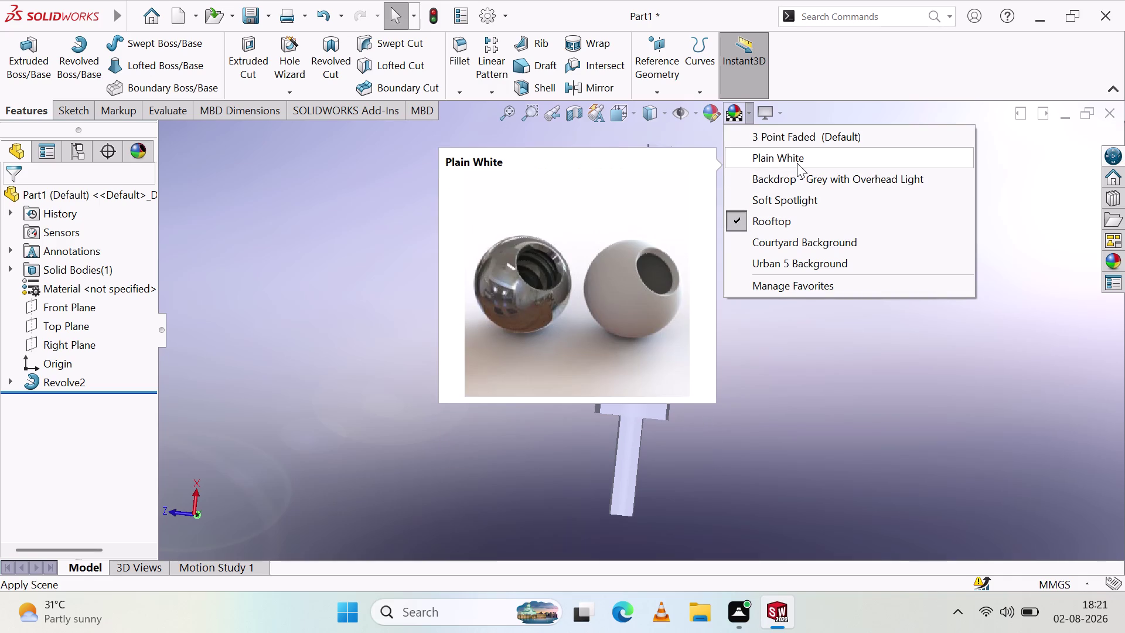
click(797, 163)
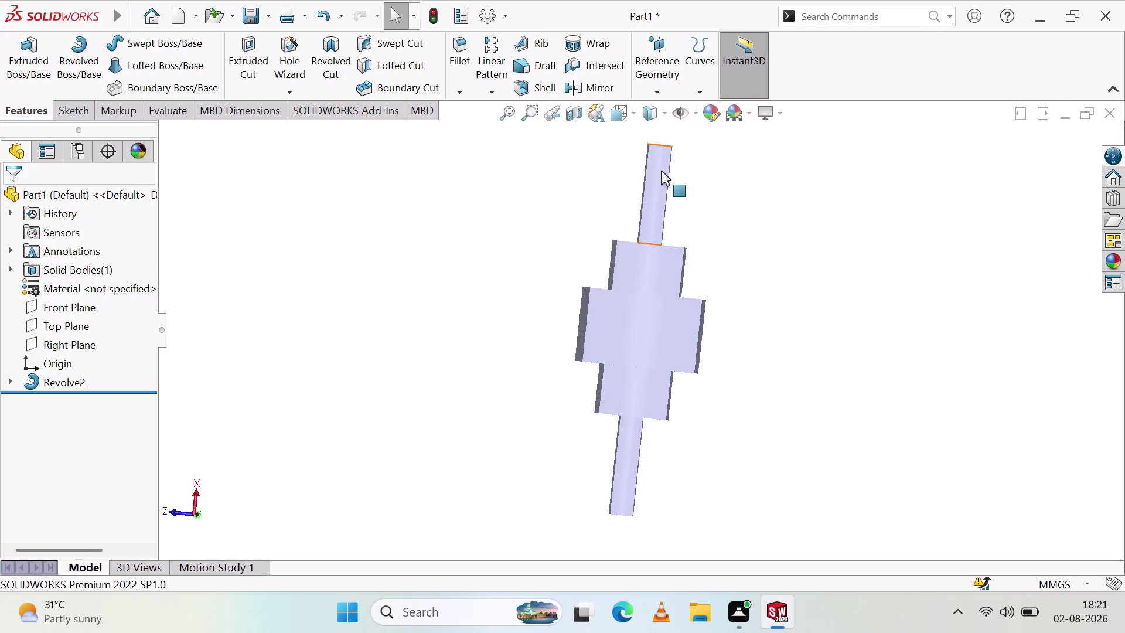
middle_drag(659, 171, 705, 361)
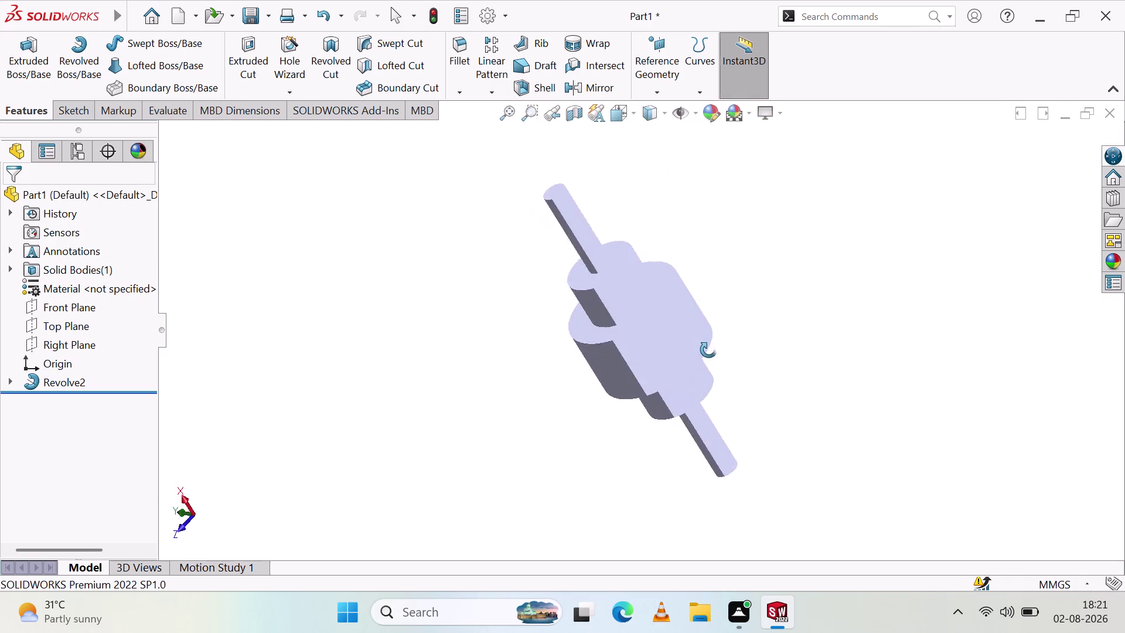
middle_drag(705, 361, 535, 311)
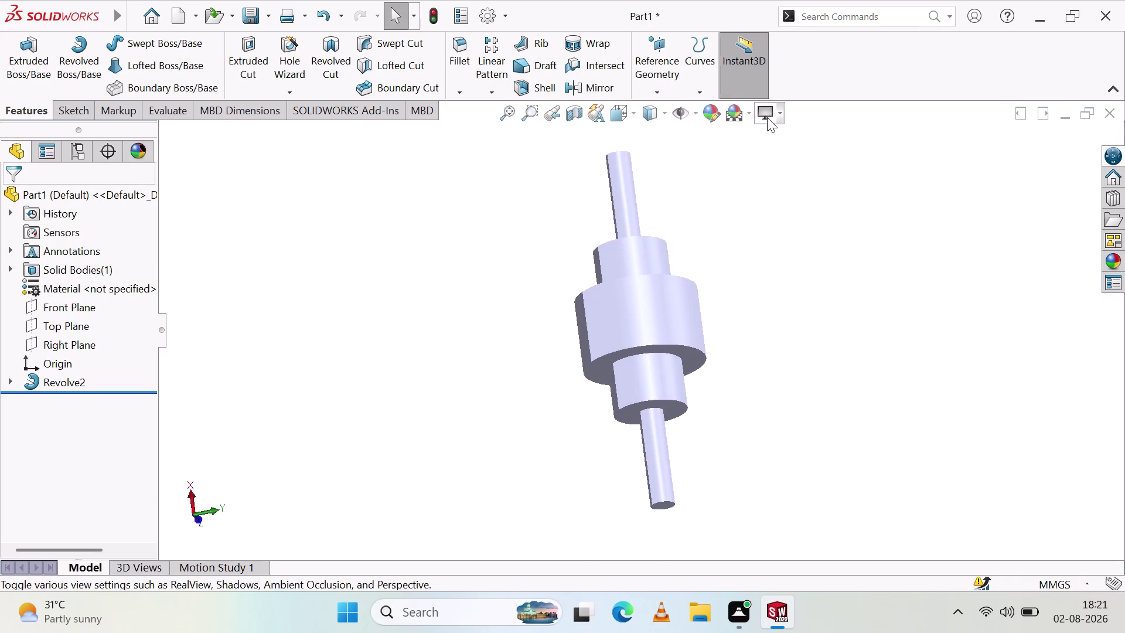
click(749, 115)
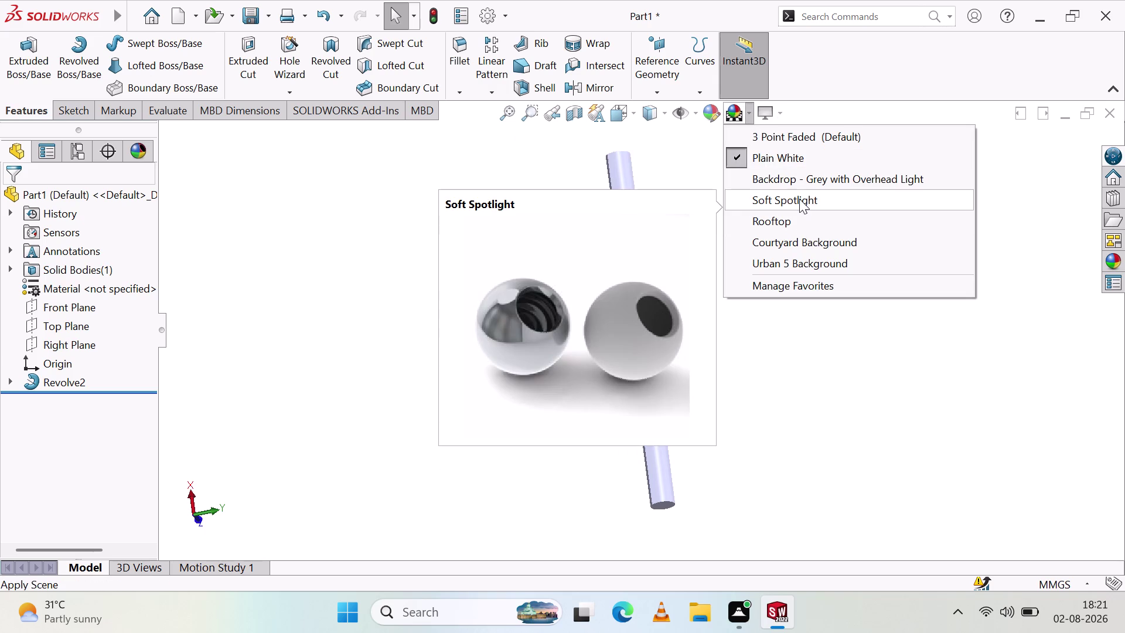
Apply Soft Spotlight and orbit the shaft down to a diagonal angle.
click(800, 199)
scroll(down, 3)
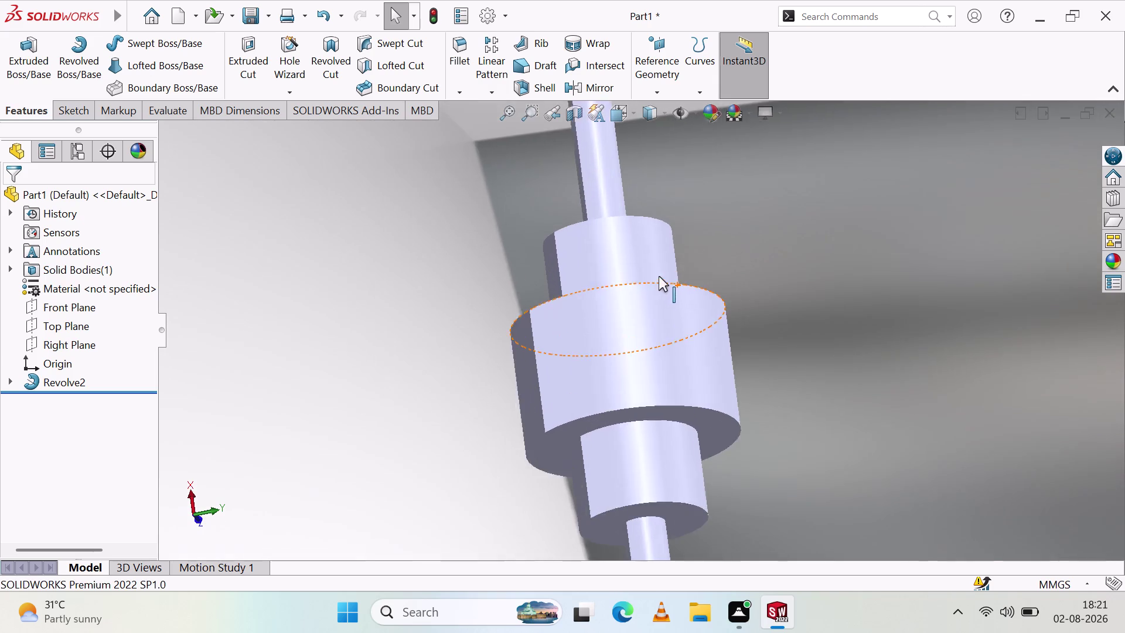
scroll(up, 3)
middle_drag(761, 288, 458, 302)
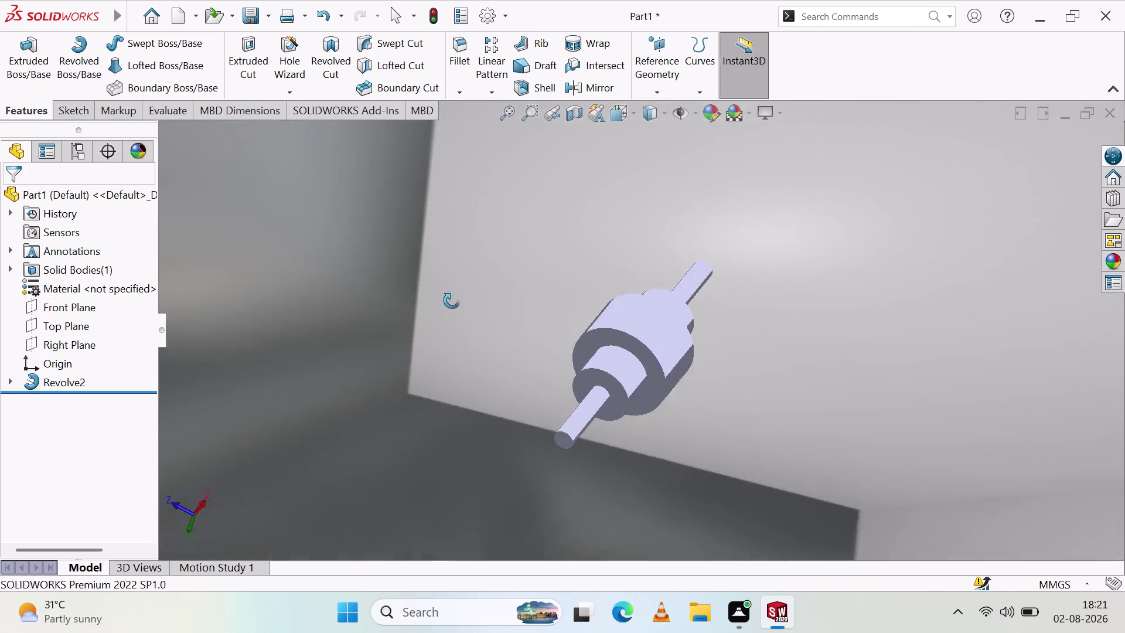
middle_drag(457, 303, 396, 369)
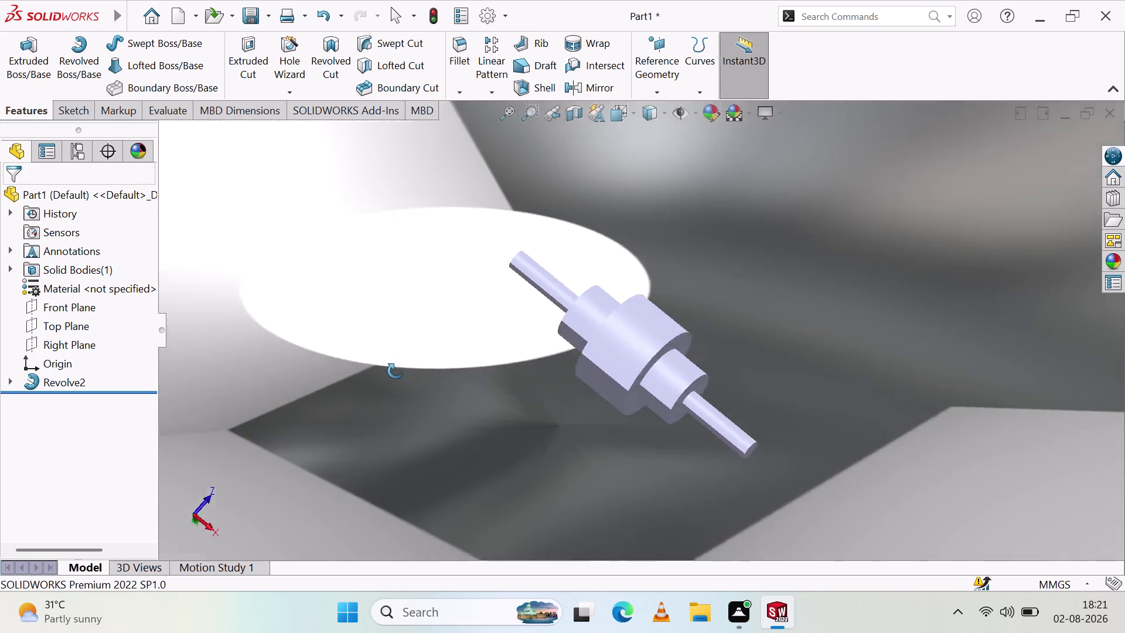
middle_drag(396, 369, 382, 428)
middle_drag(387, 427, 395, 427)
middle_drag(404, 427, 415, 426)
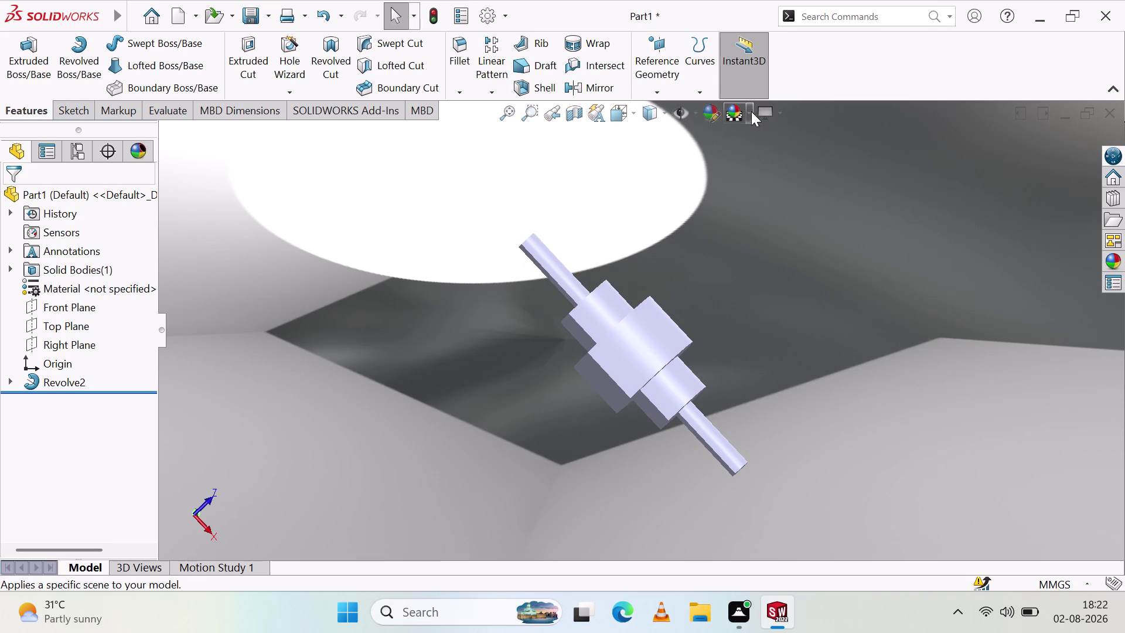
Switch the scene to Rooftop, then to Courtyard Background.
click(748, 115)
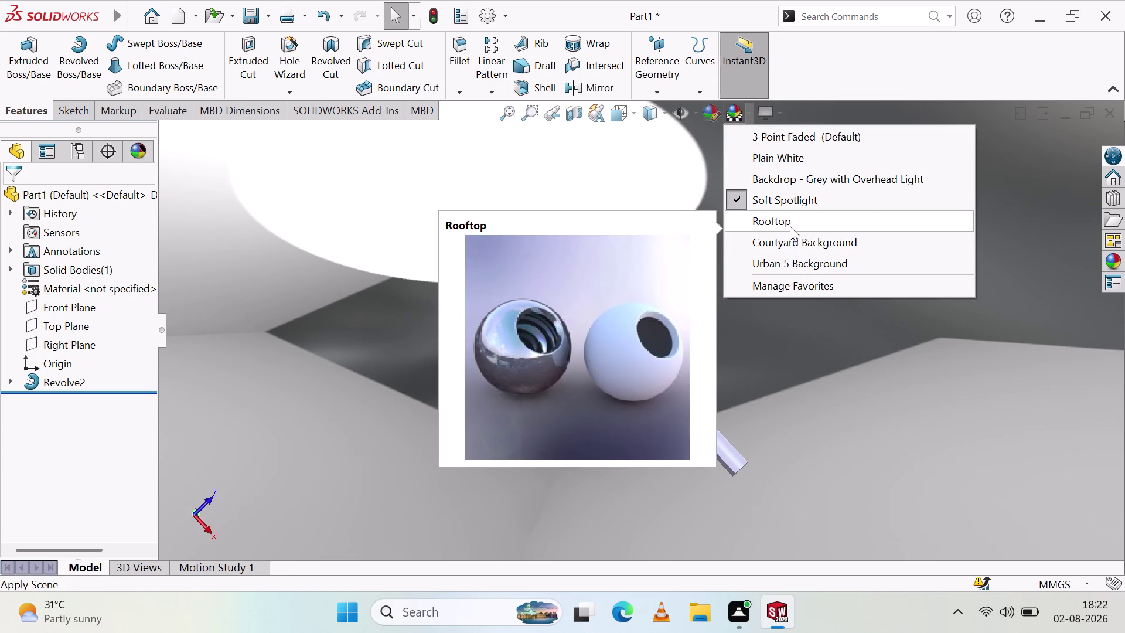
click(793, 242)
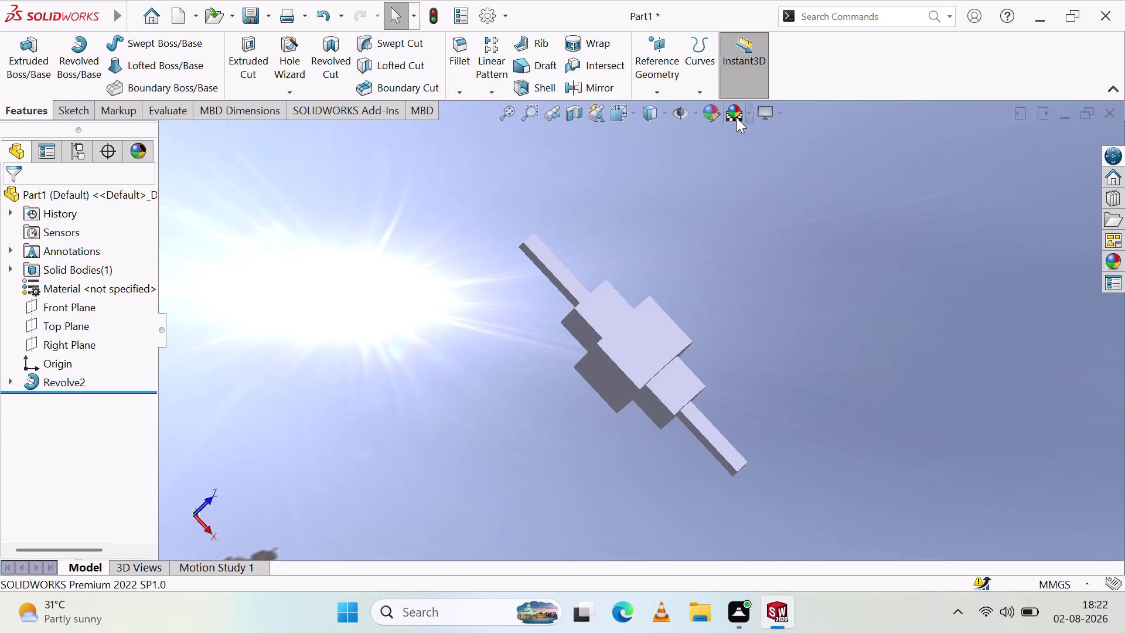
click(751, 109)
click(796, 263)
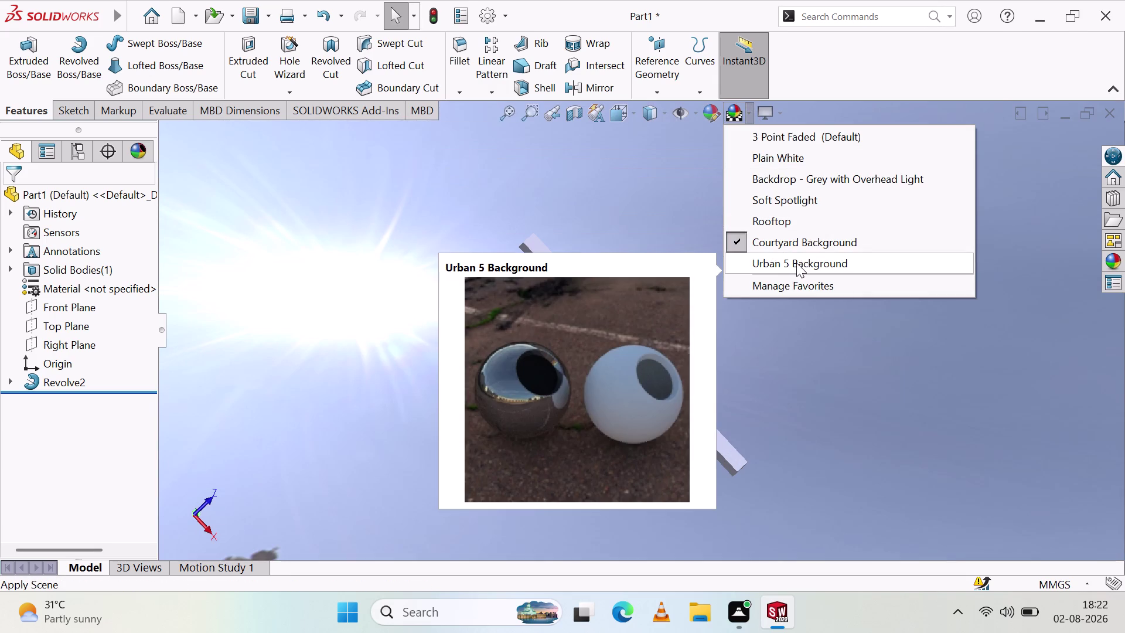
Orbit the shaft over the Urban 5 asphalt to a level side-on view.
middle_drag(778, 255, 604, 218)
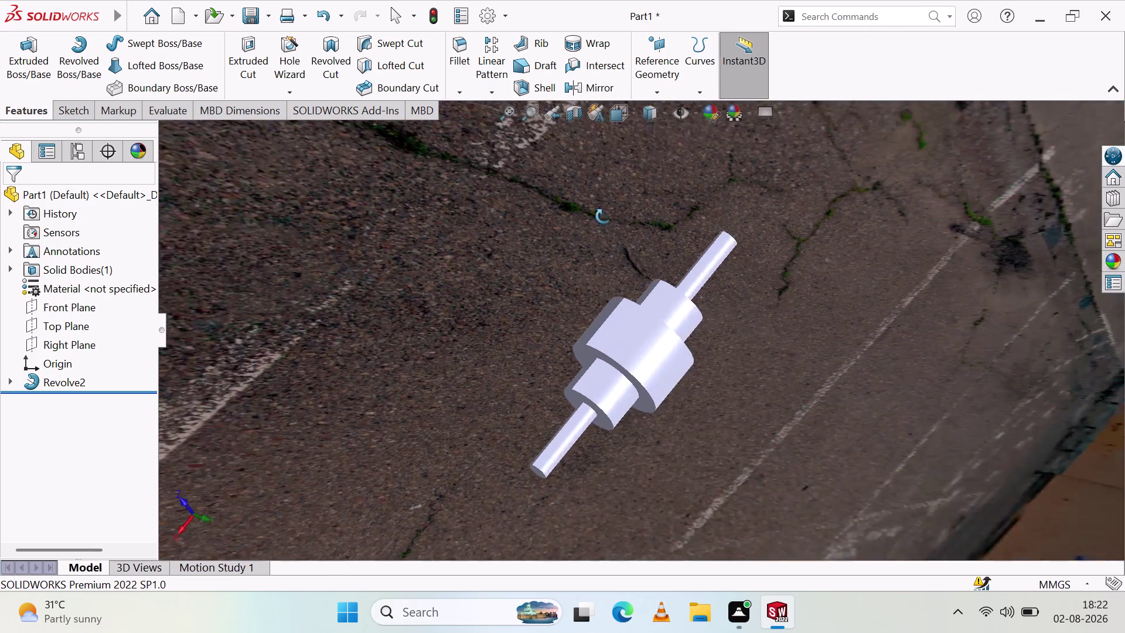
middle_drag(604, 218, 385, 409)
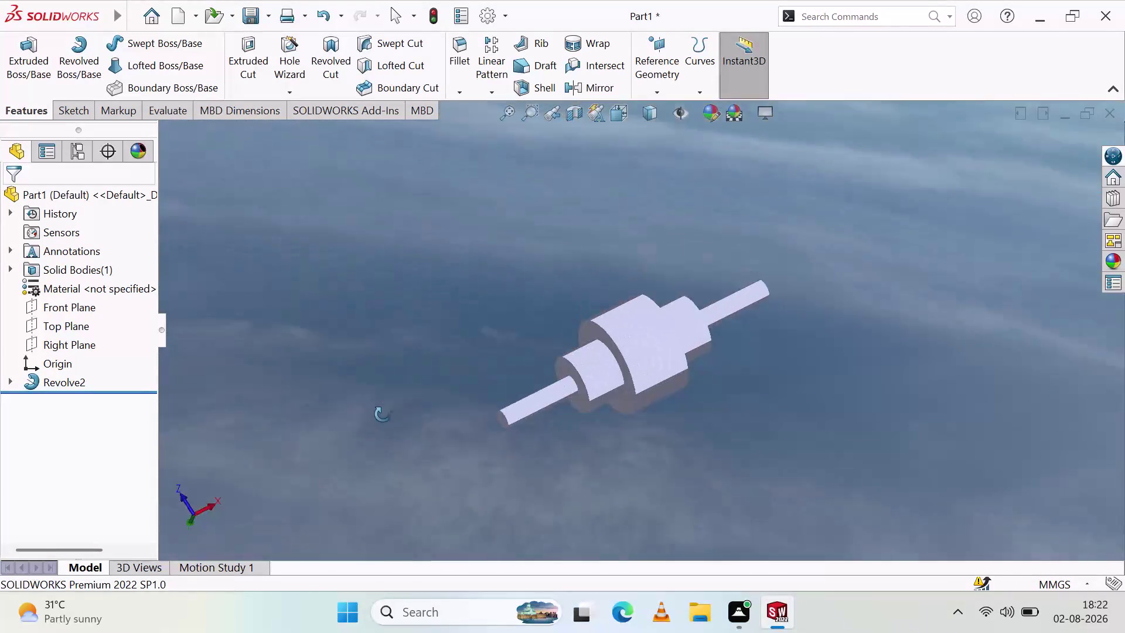
middle_drag(385, 410, 564, 194)
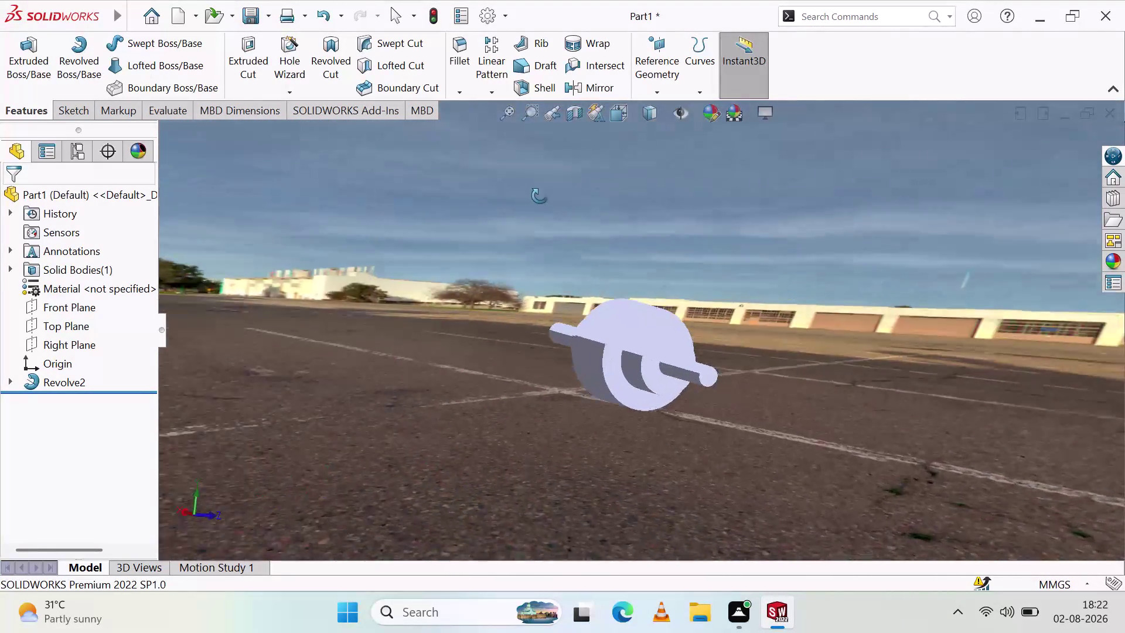
middle_drag(565, 194, 397, 259)
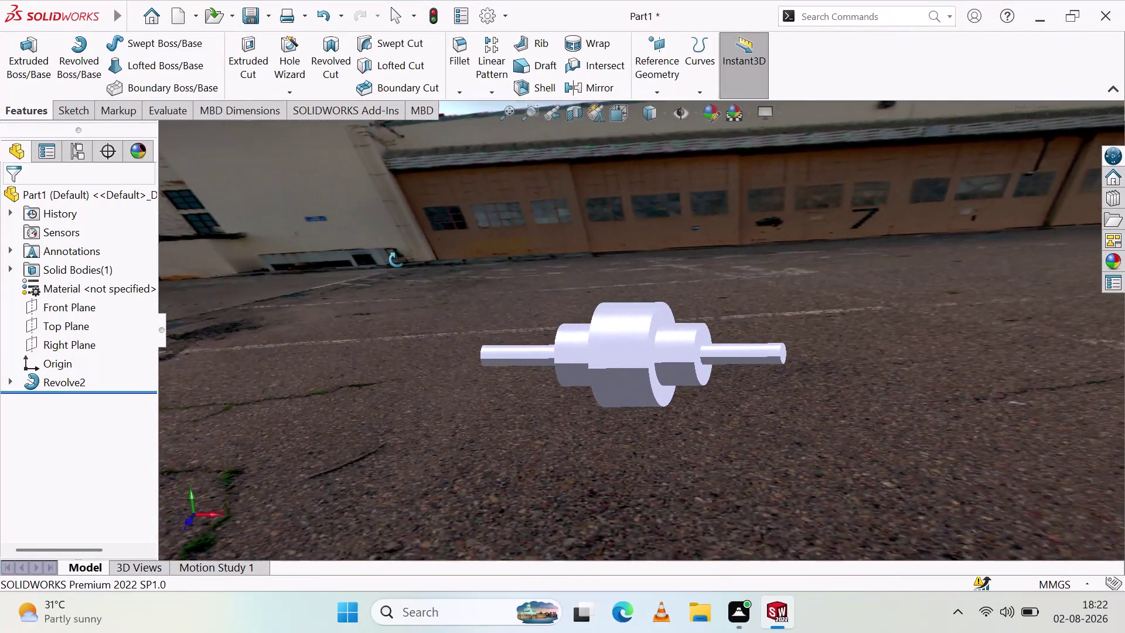
middle_drag(397, 259, 412, 269)
scroll(down, 3)
Reapply the Courtyard Background scene.
click(752, 110)
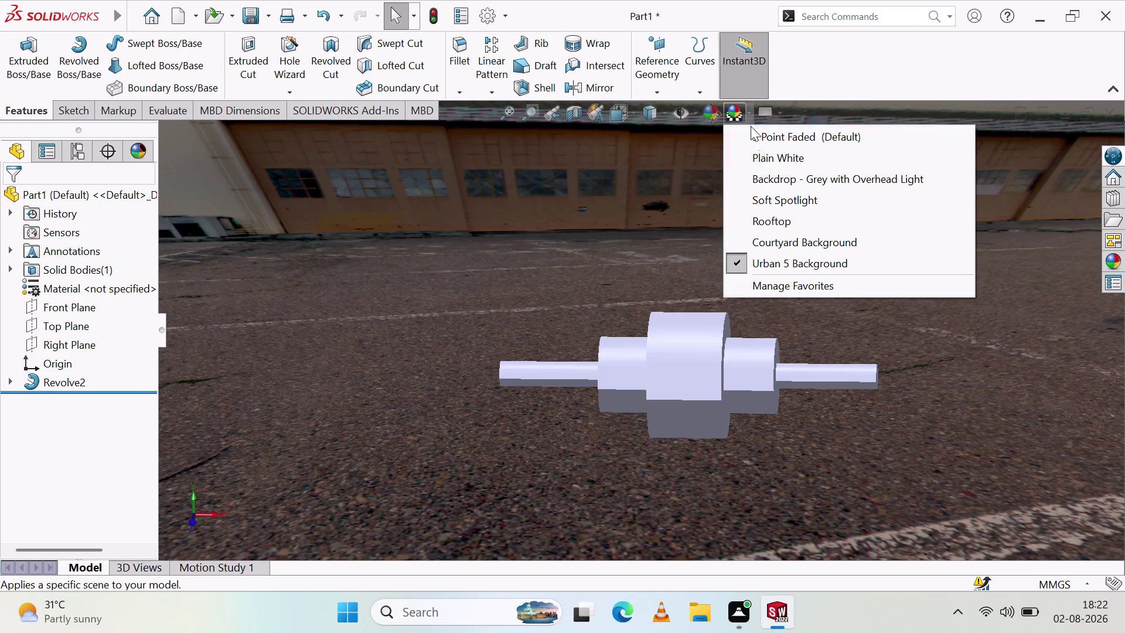
click(815, 244)
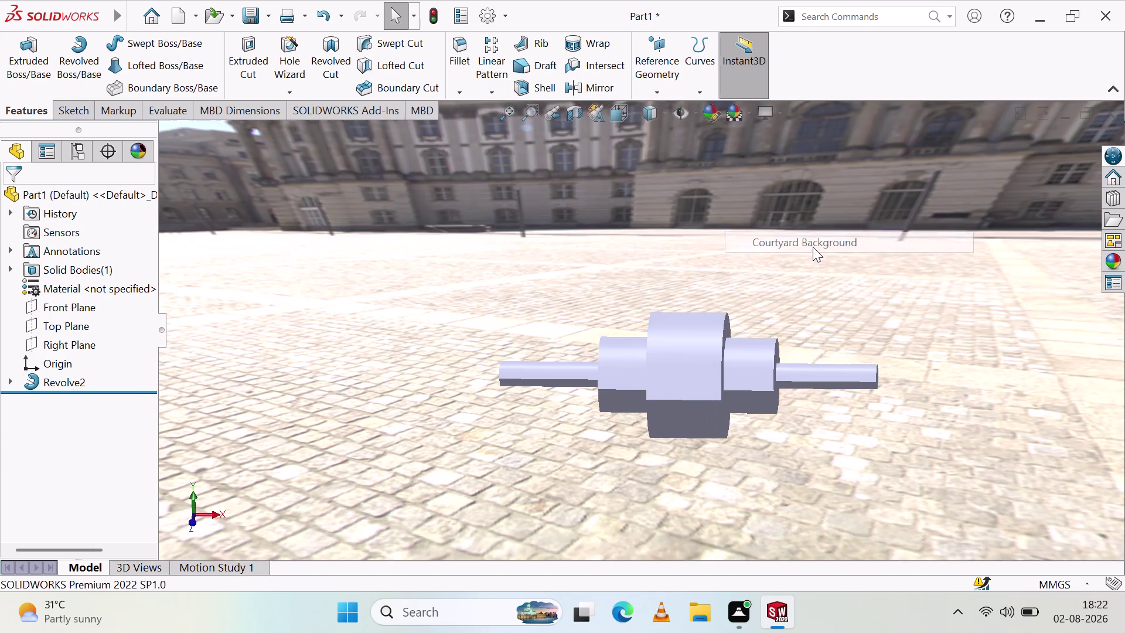
click(751, 112)
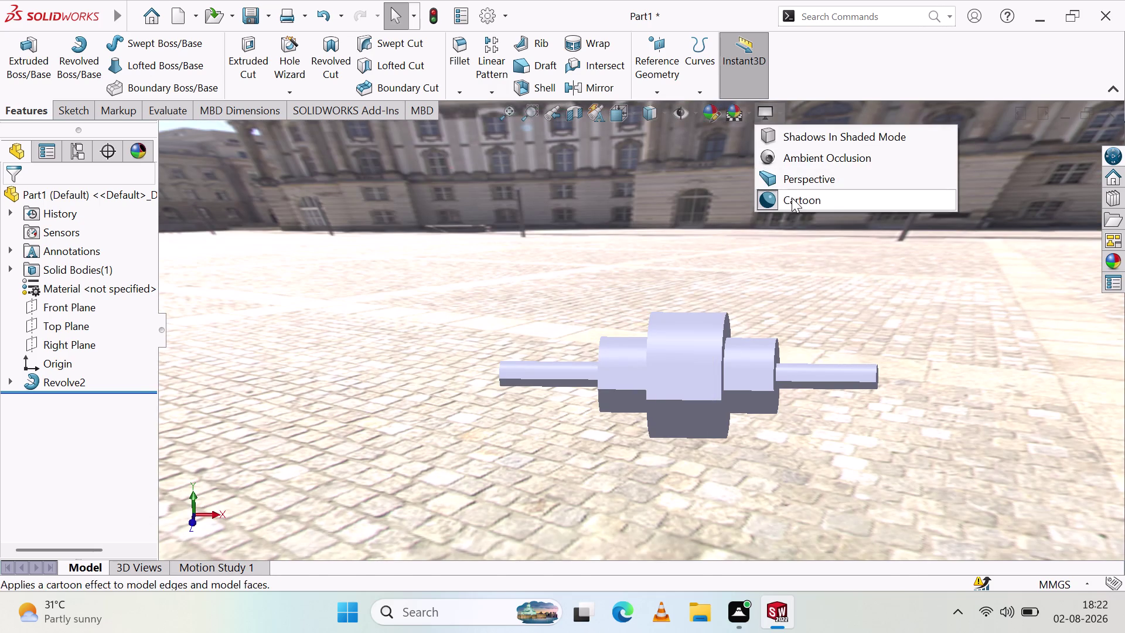
Turn on Perspective and Shadows In Shaded Mode in View Settings.
click(792, 198)
click(781, 109)
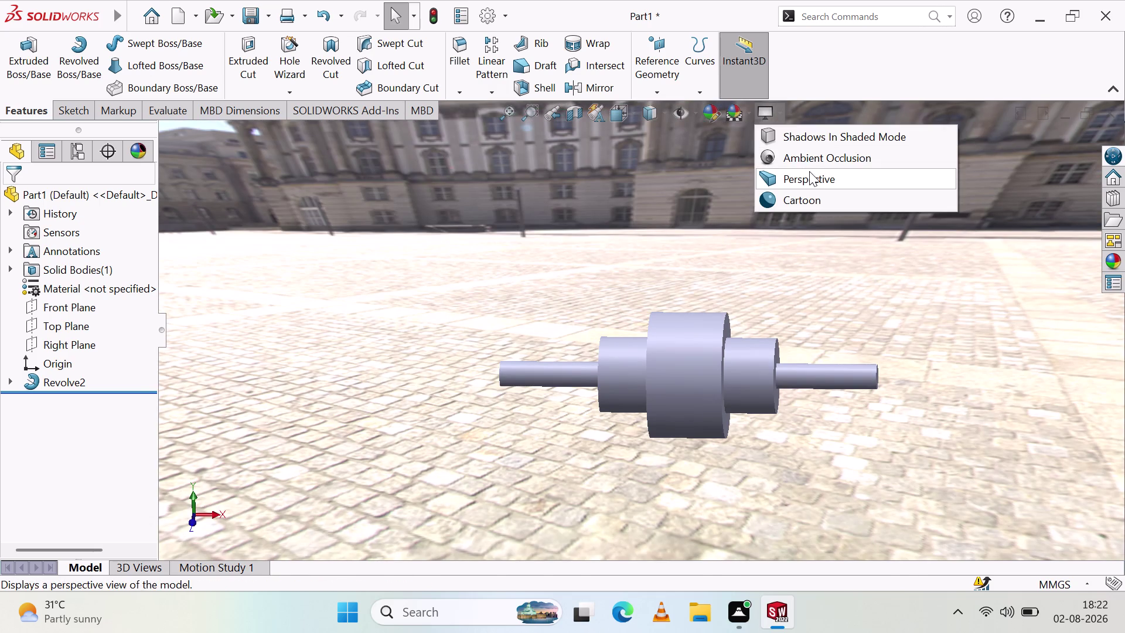
click(817, 177)
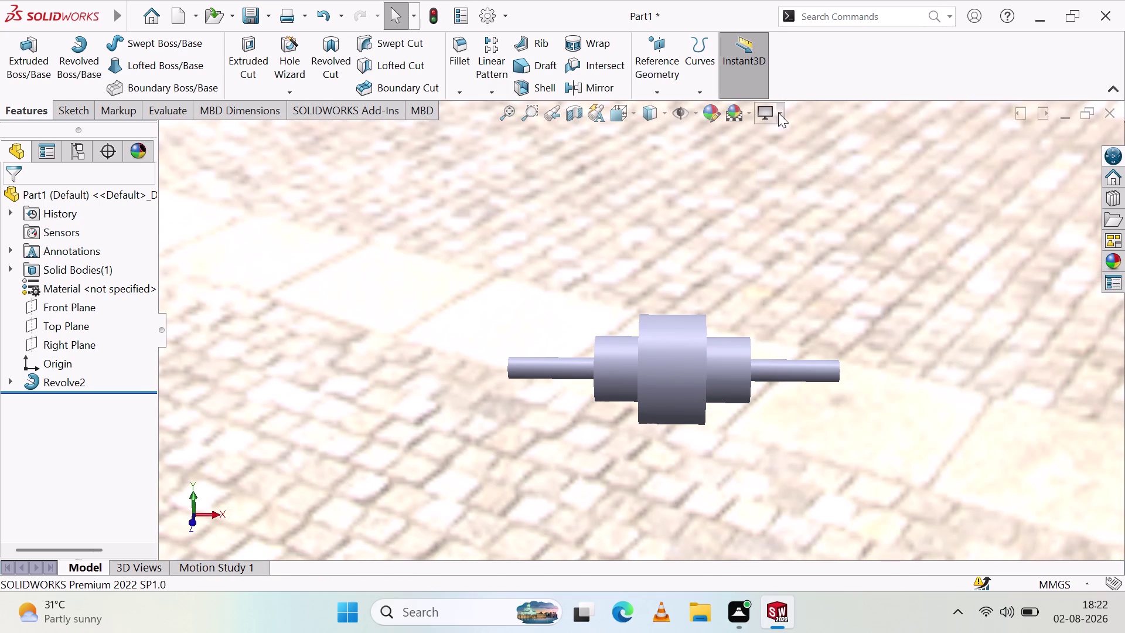
click(778, 113)
click(816, 153)
click(781, 112)
click(808, 134)
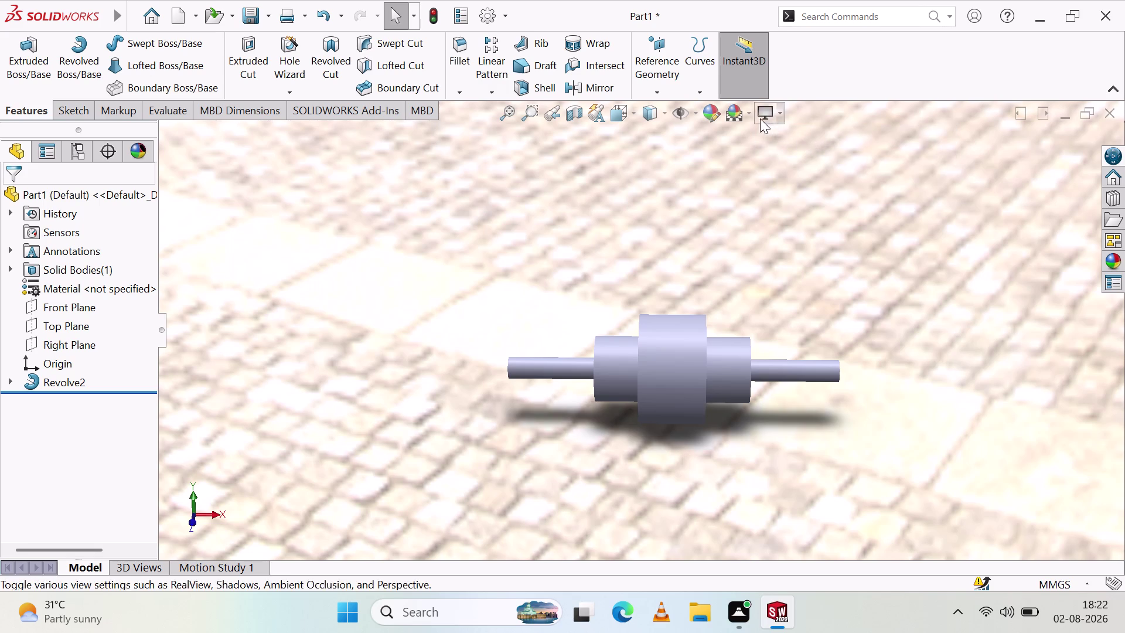
Turn Perspective back off and apply the Urban 5 Background scene.
click(752, 108)
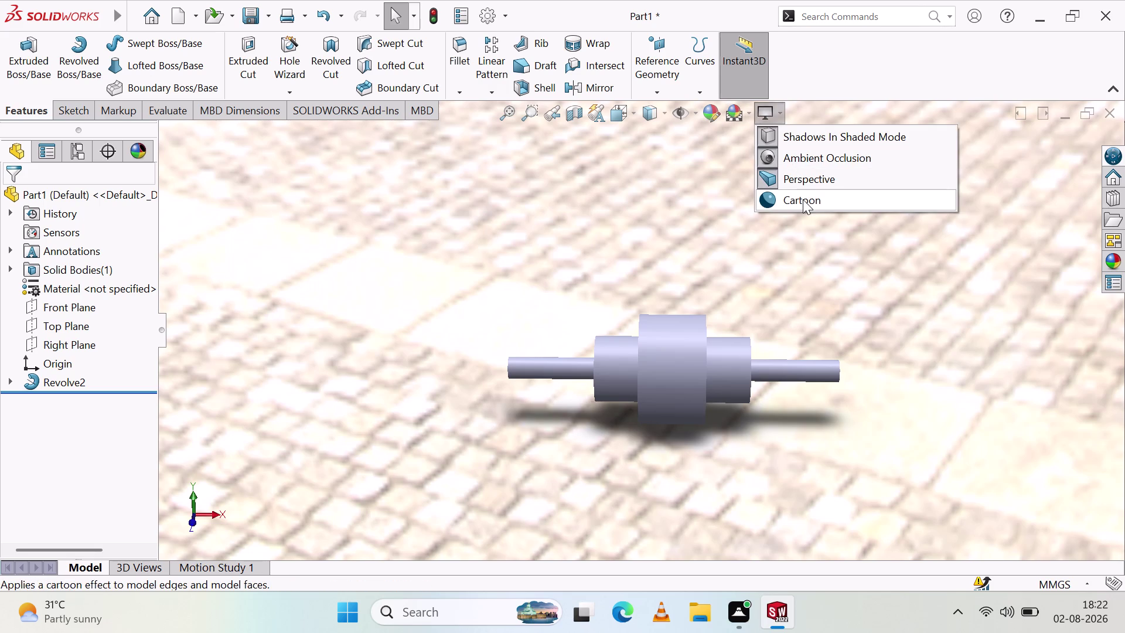
click(804, 179)
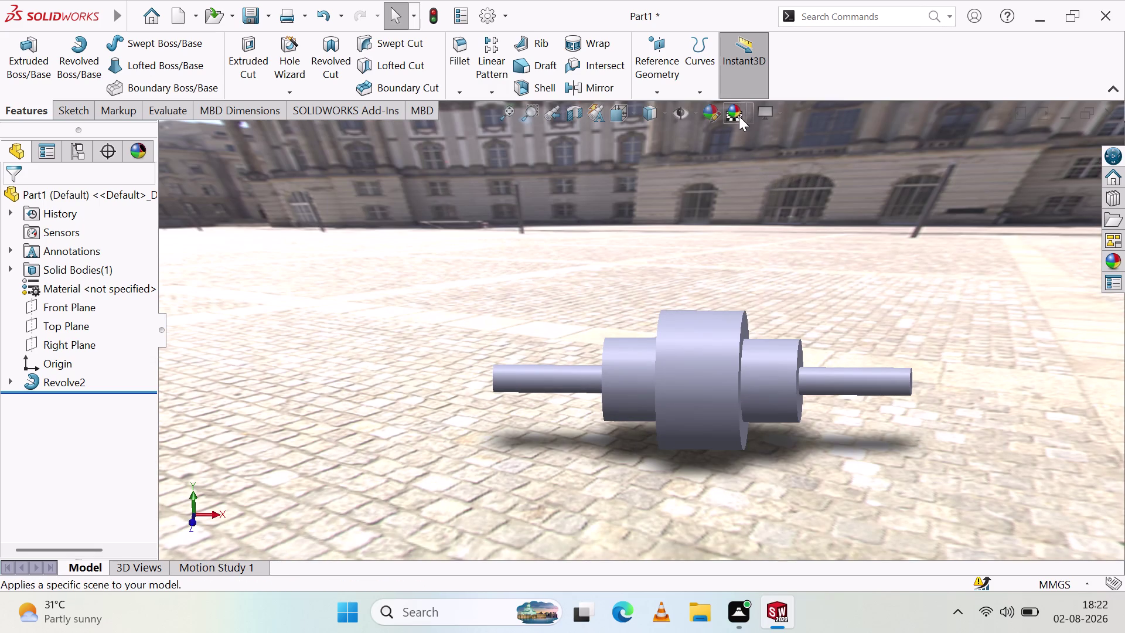
click(747, 114)
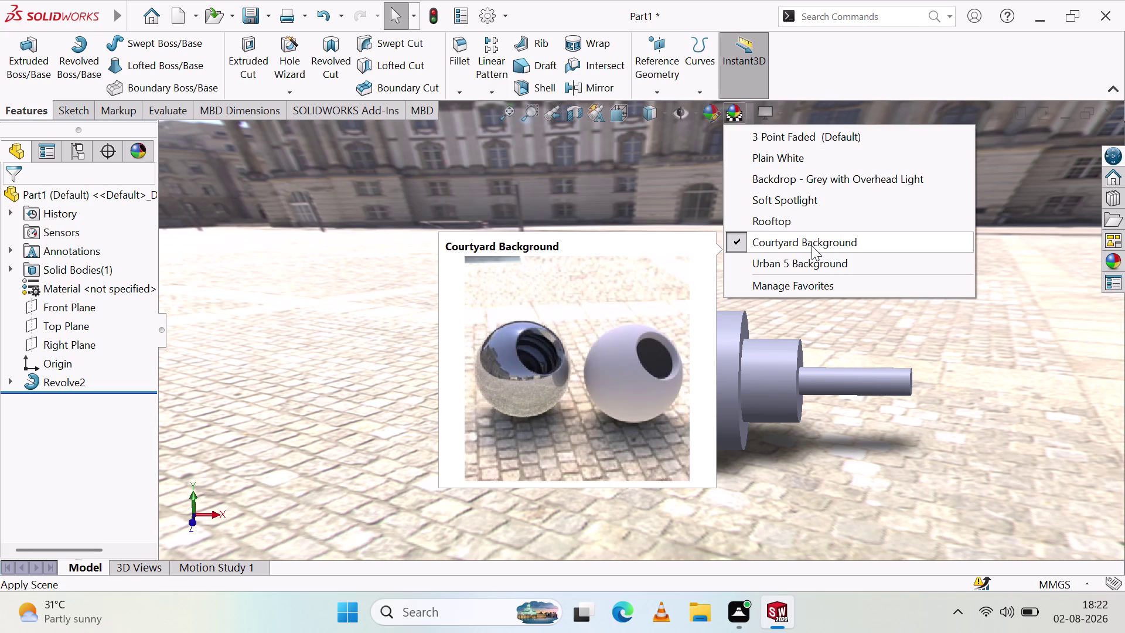
click(815, 257)
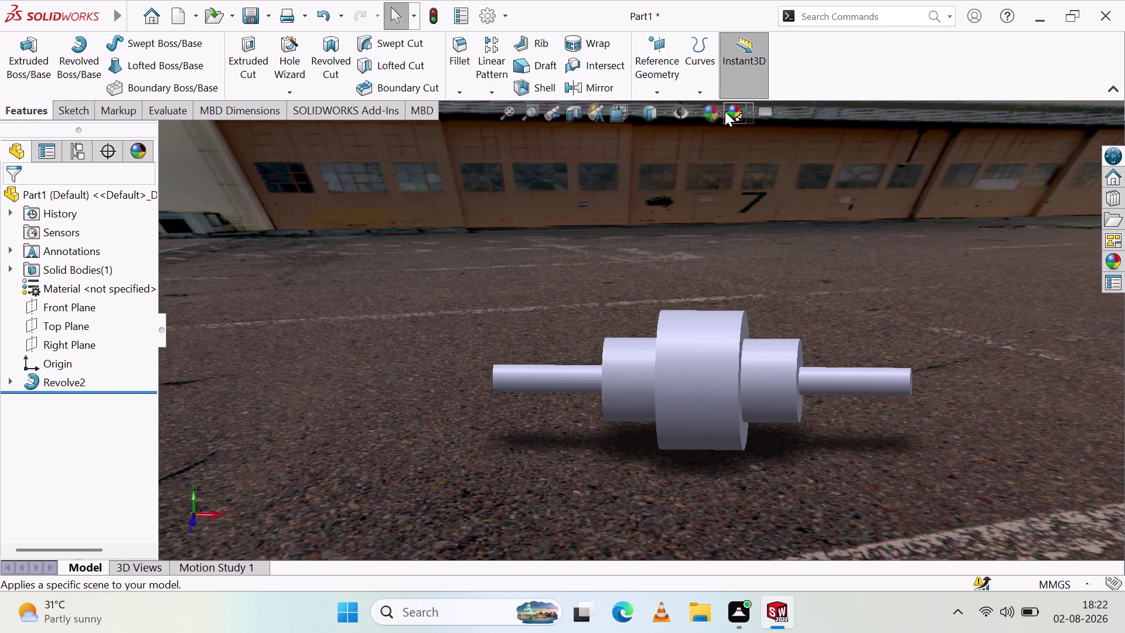
Toggle the ground shadow and ambient occlusion in View Settings.
click(749, 114)
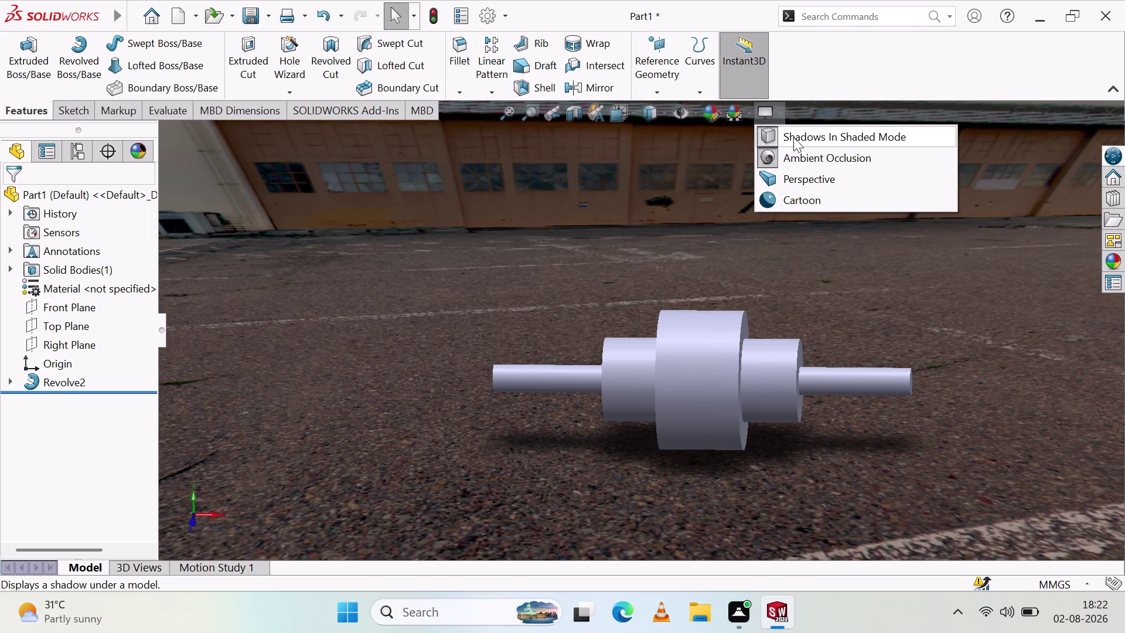
click(799, 139)
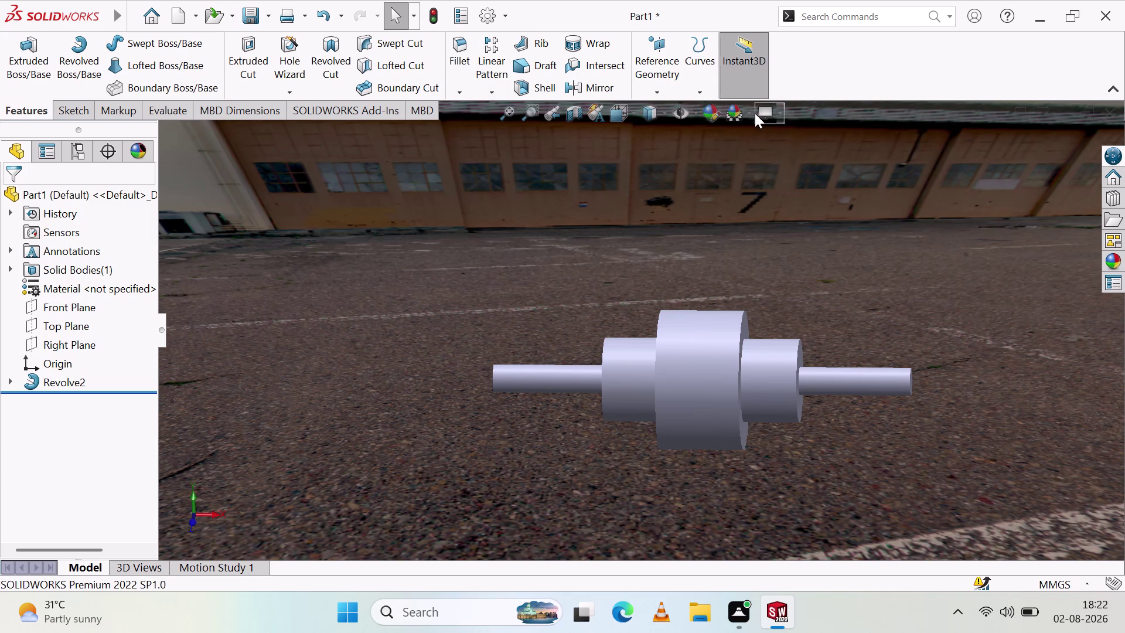
click(752, 111)
click(793, 152)
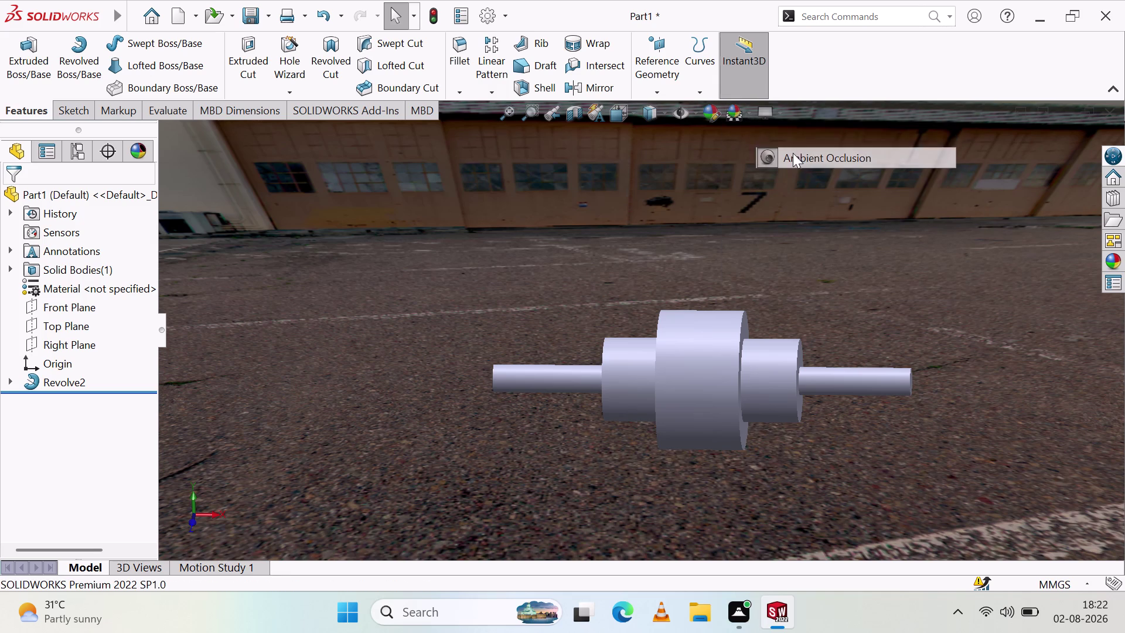
click(749, 115)
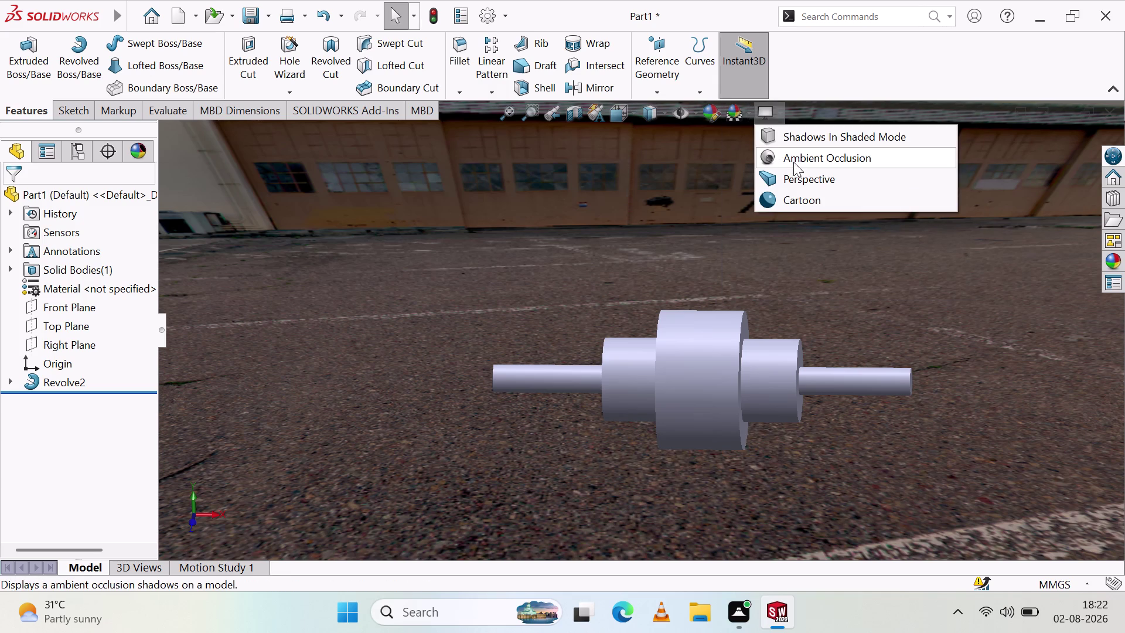
click(790, 175)
click(748, 112)
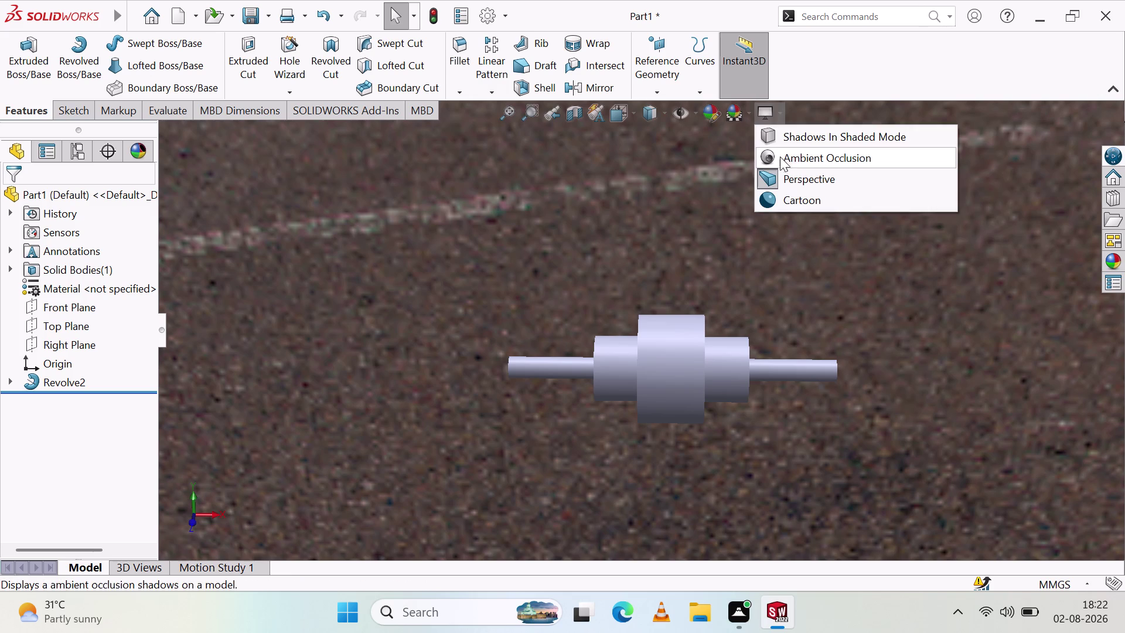
click(800, 177)
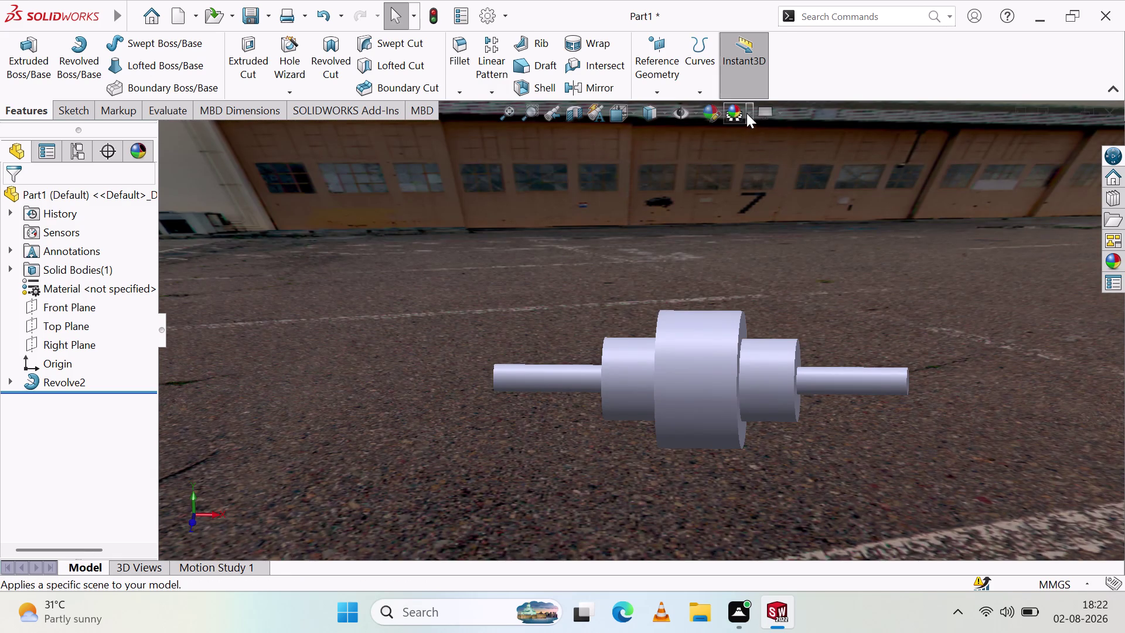
Preview the Courtyard Background, Rooftop and Soft Spotlight scenes.
click(751, 112)
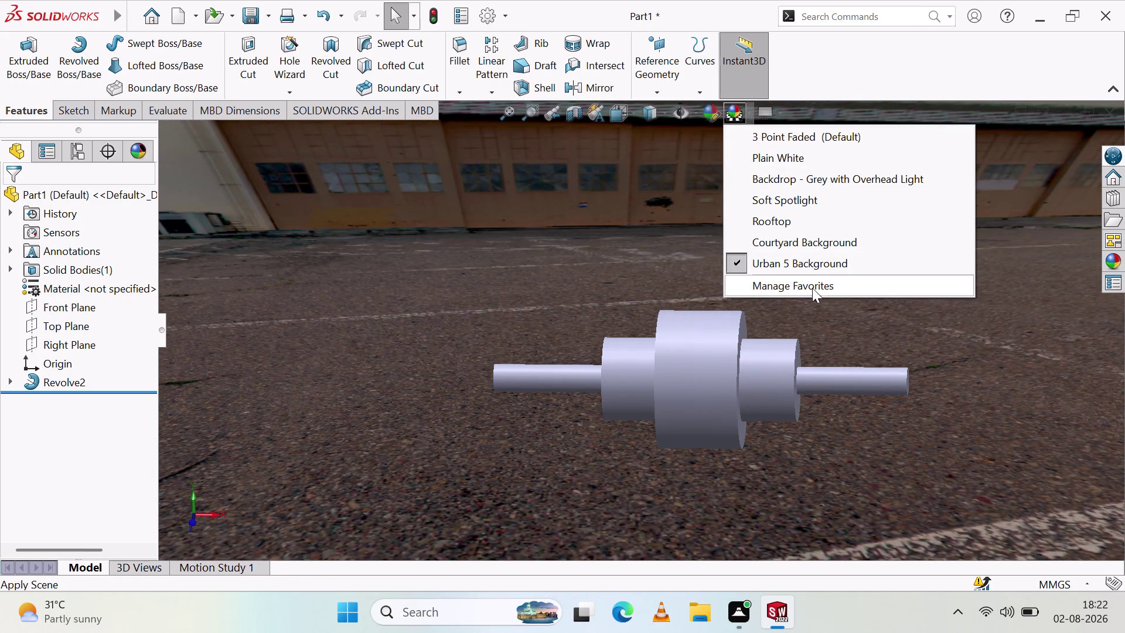
click(807, 263)
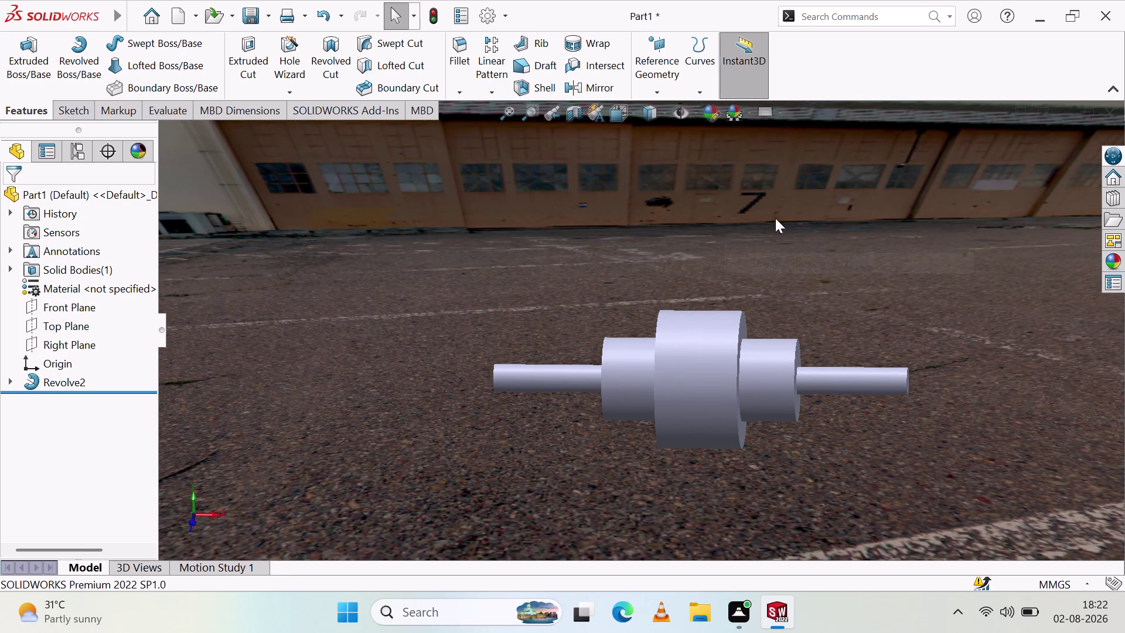
click(750, 111)
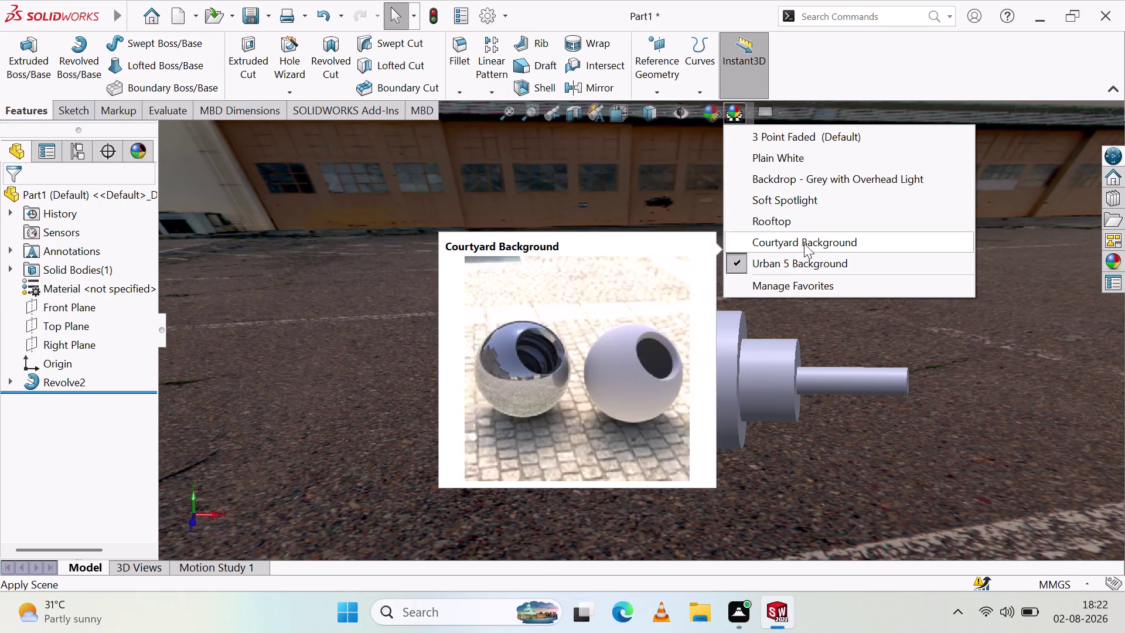
click(804, 243)
click(750, 113)
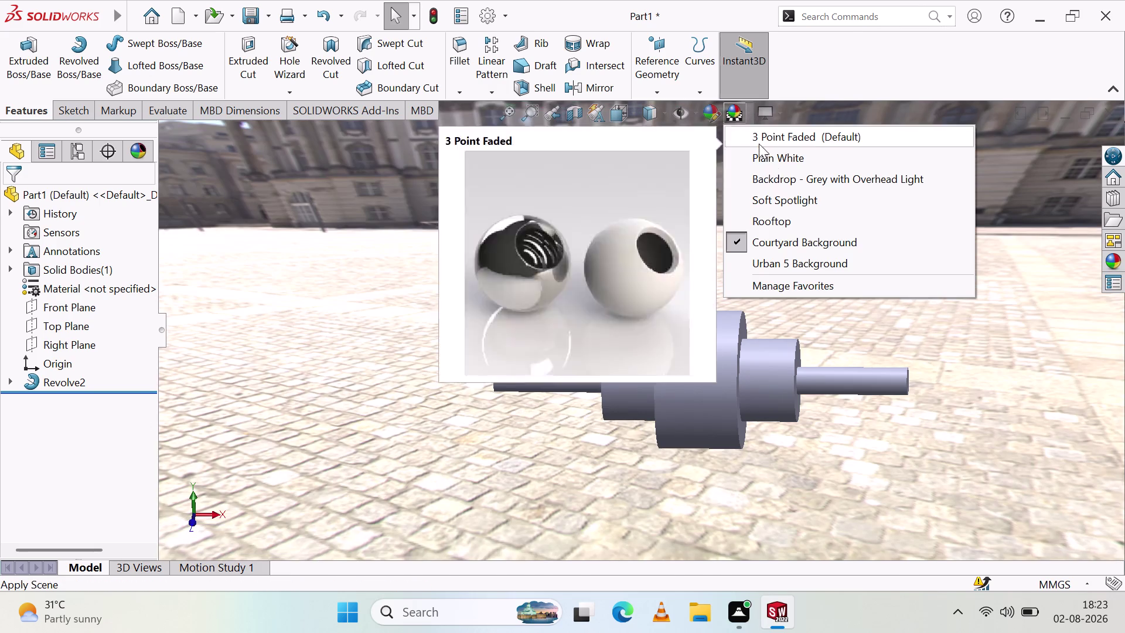
click(798, 220)
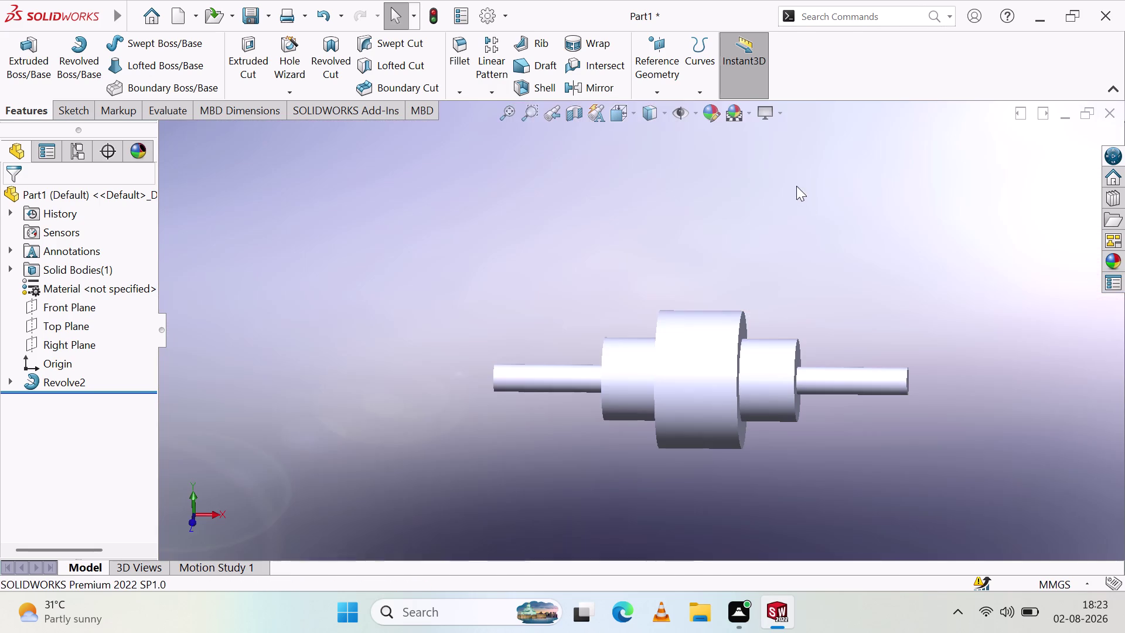
click(748, 109)
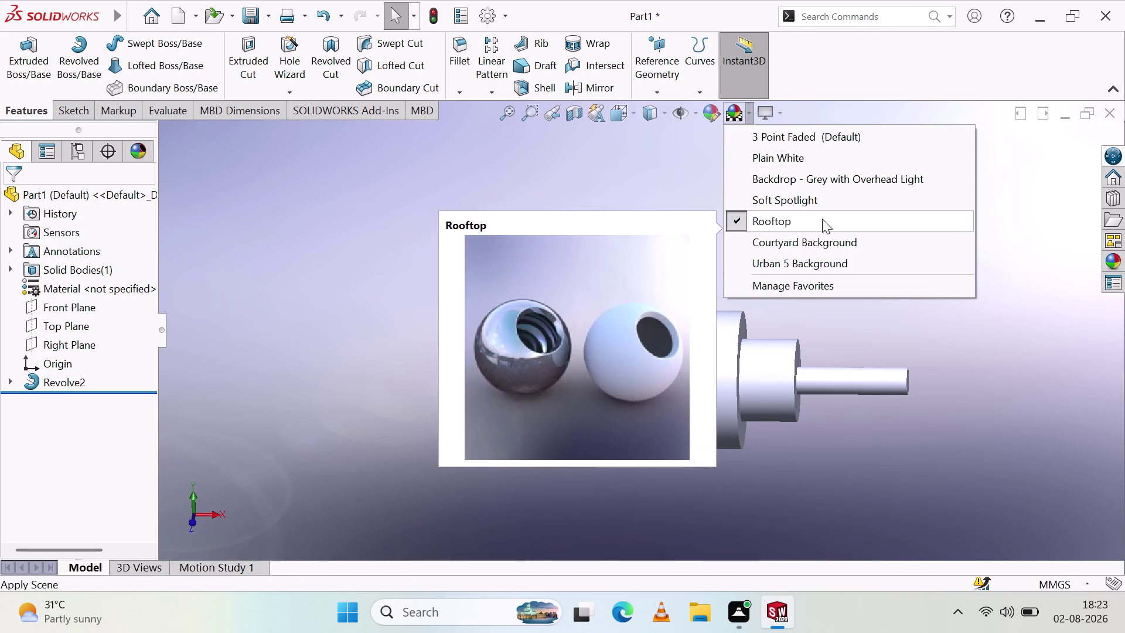
click(804, 199)
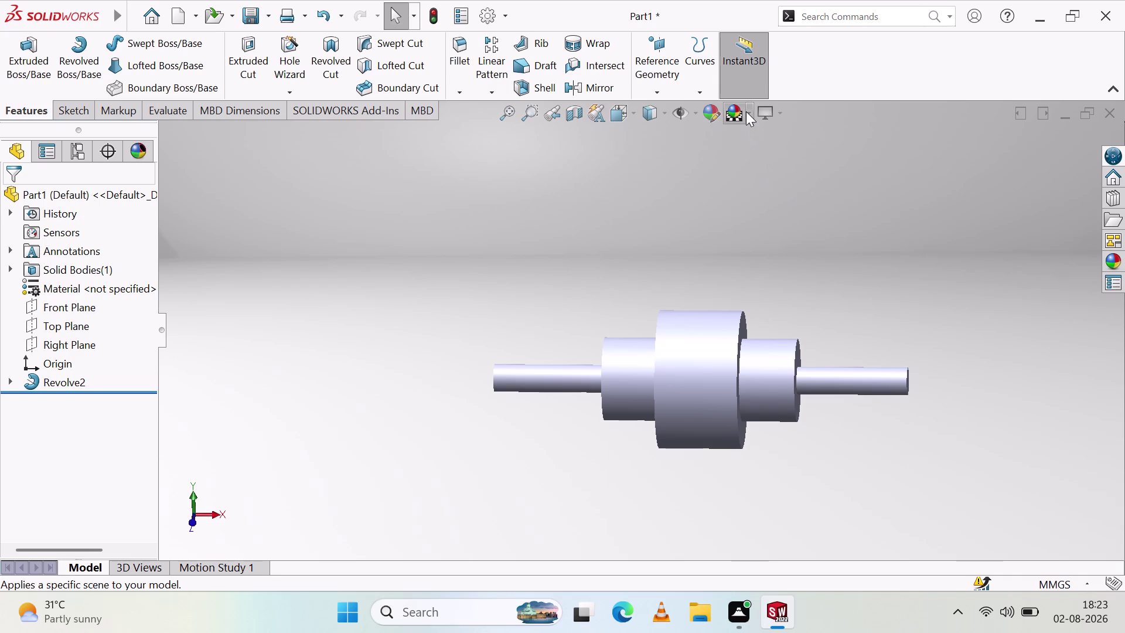
click(746, 110)
click(789, 203)
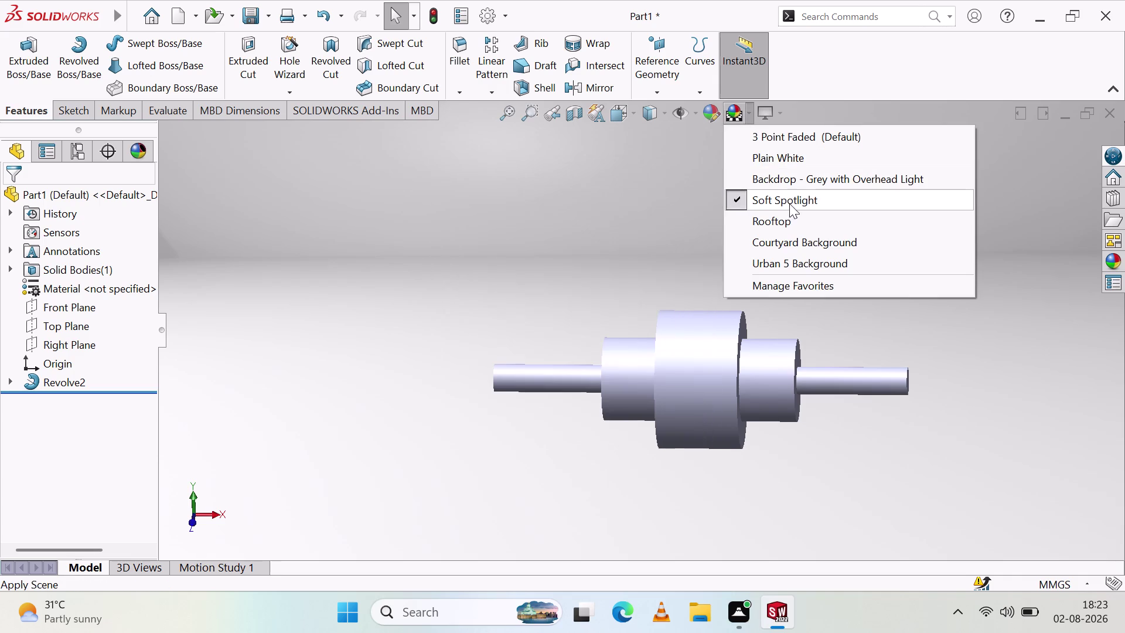
Preview the grey Backdrop scene, then the Plain White scene.
click(749, 116)
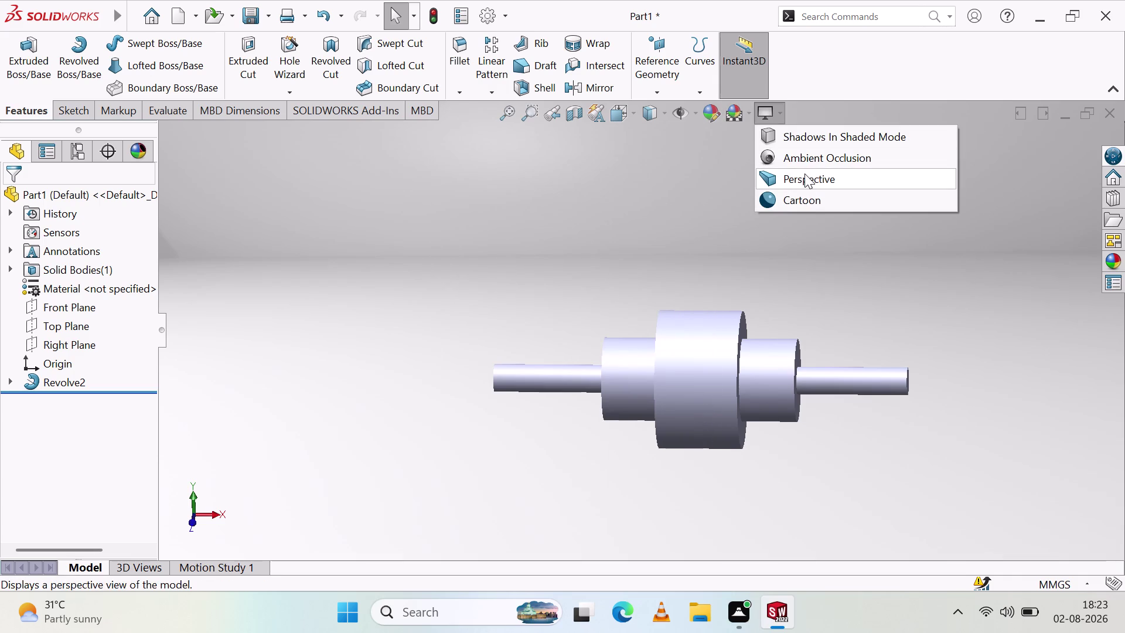
click(752, 116)
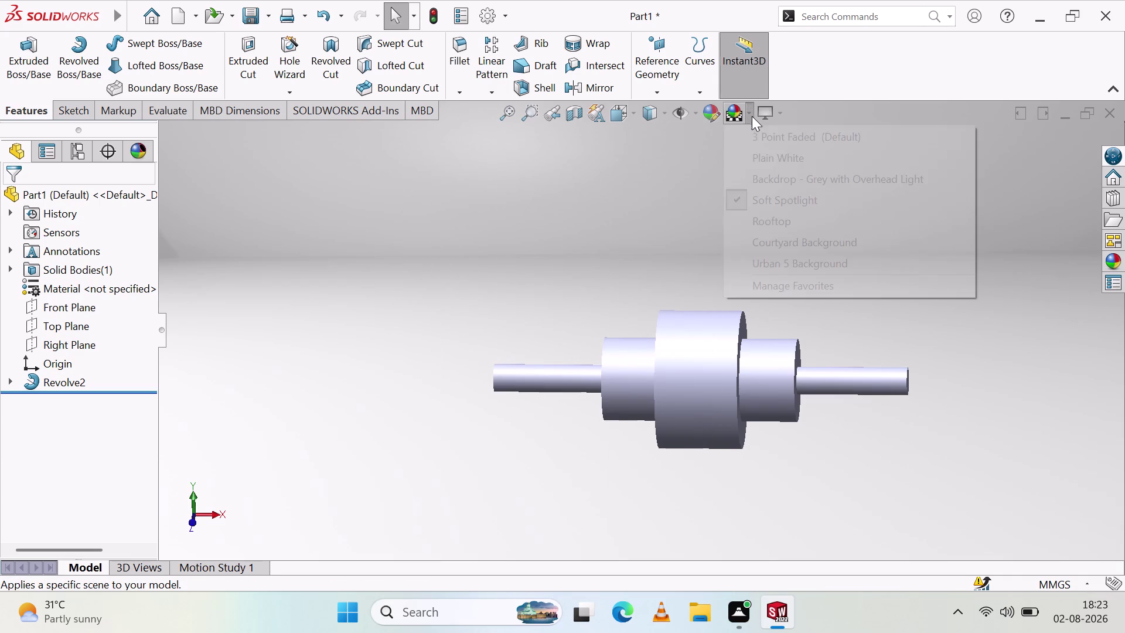
click(801, 186)
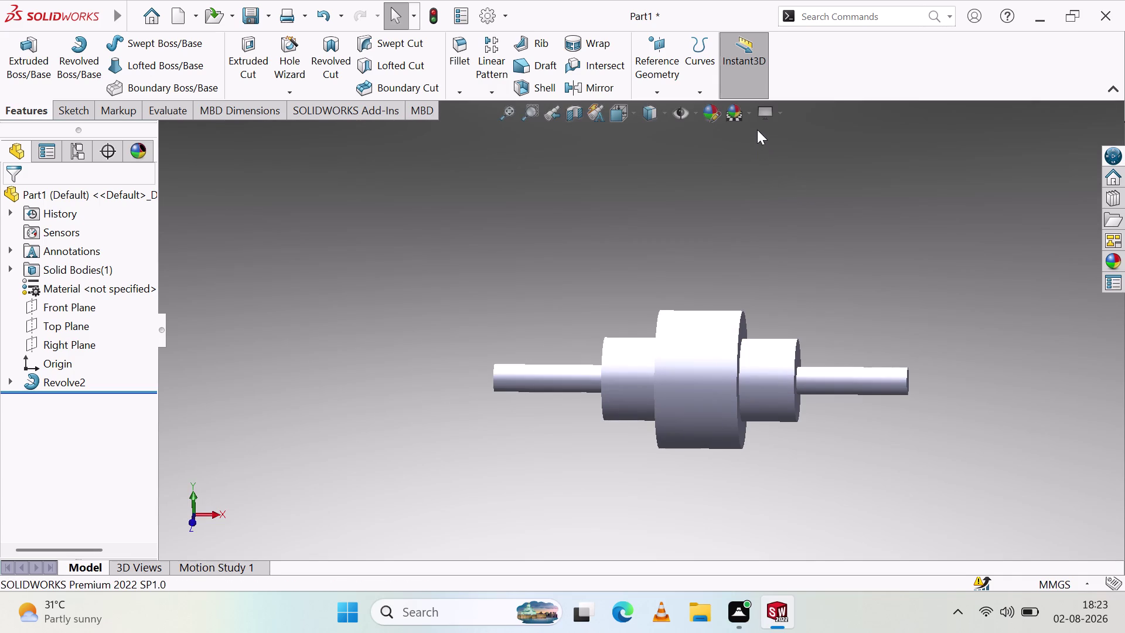
click(750, 115)
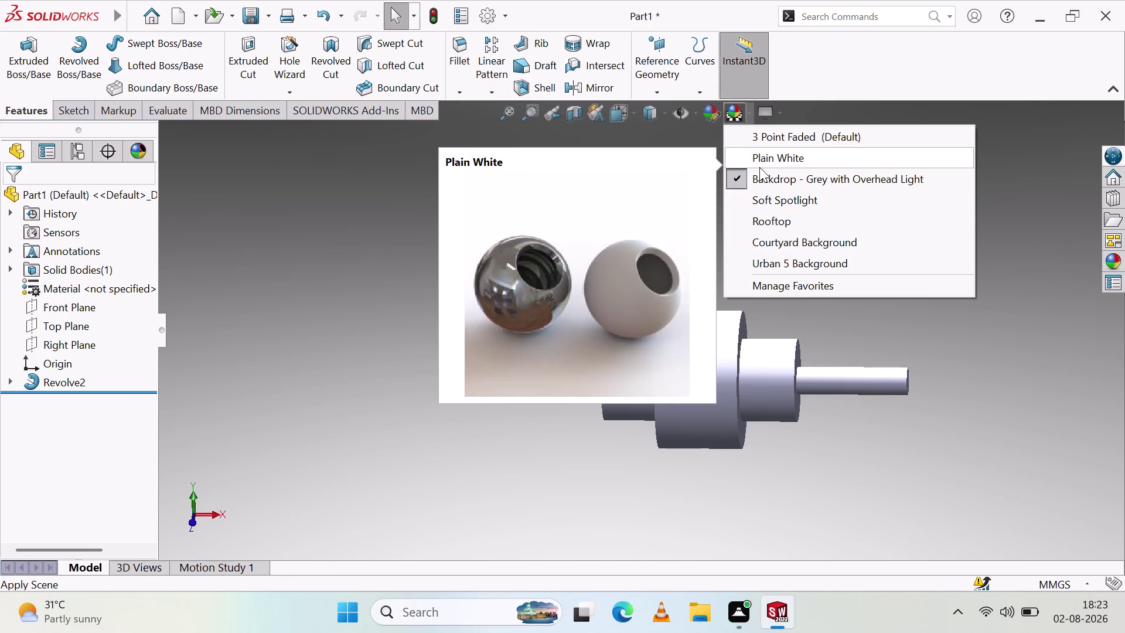
click(762, 156)
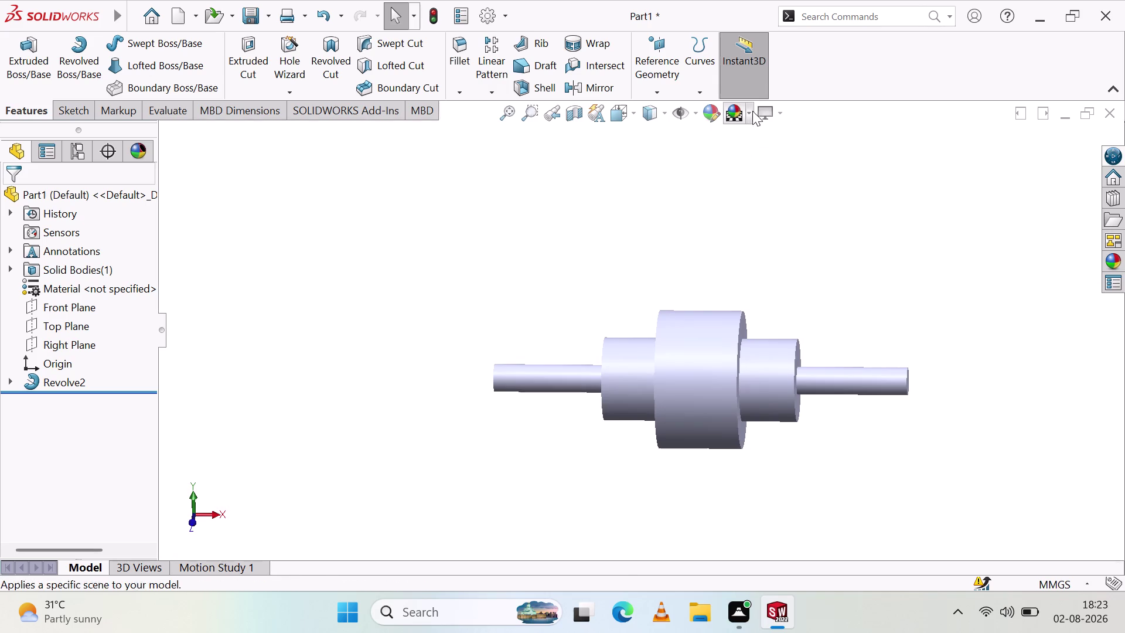
Settle on the 3 Point Faded (Default) scene.
scroll(down, 3)
scroll(up, 3)
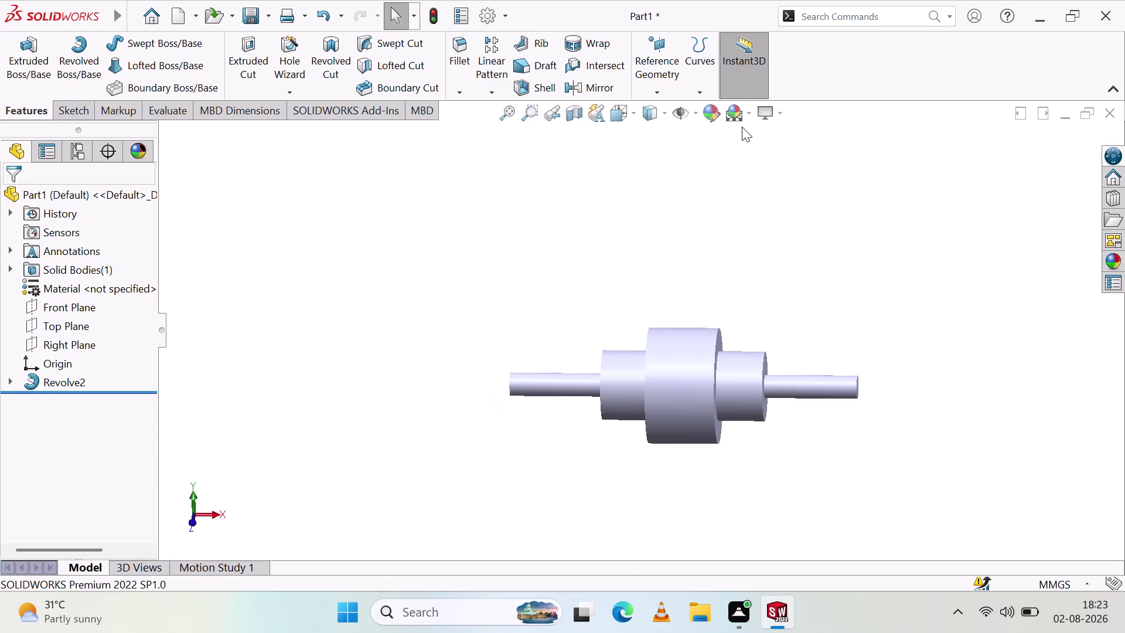
click(748, 115)
click(761, 139)
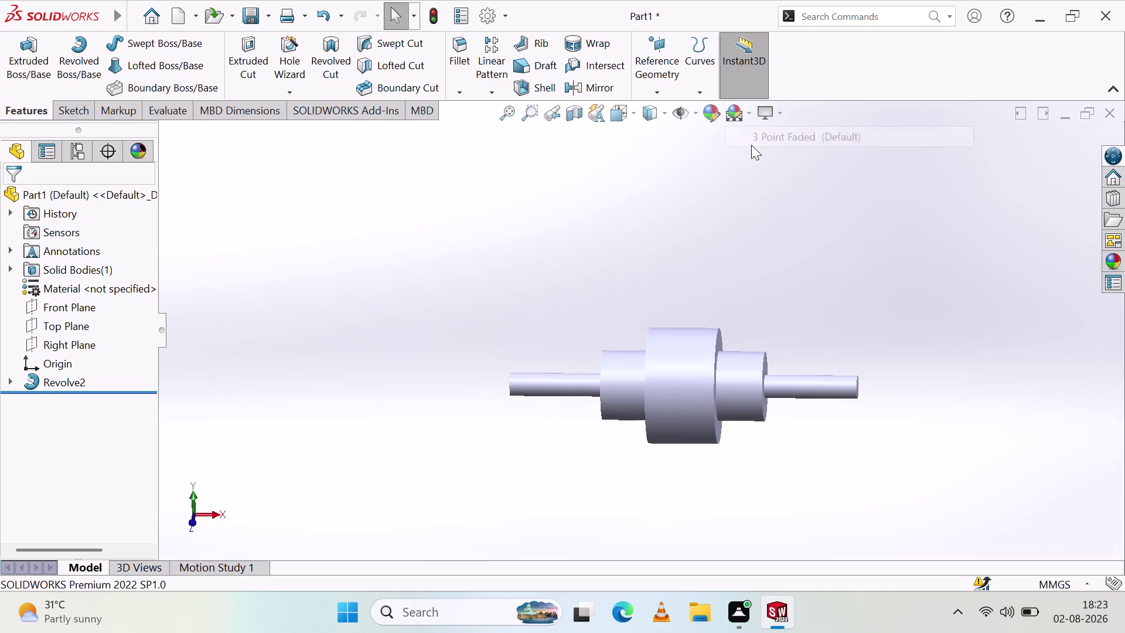
scroll(up, 3)
scroll(down, 3)
scroll(up, 3)
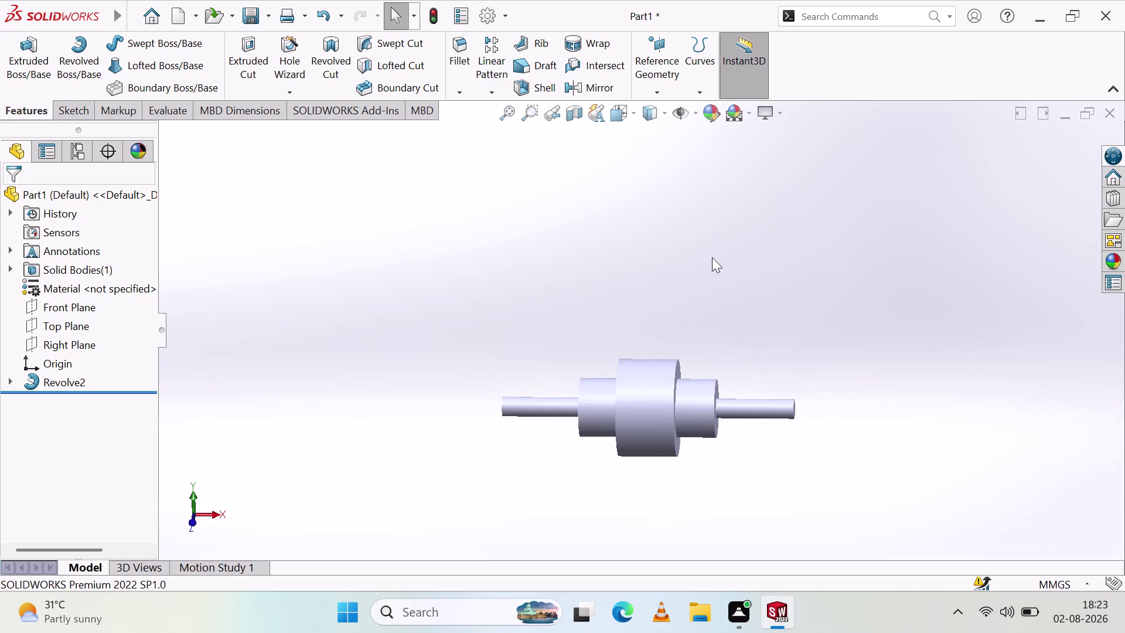
click(778, 111)
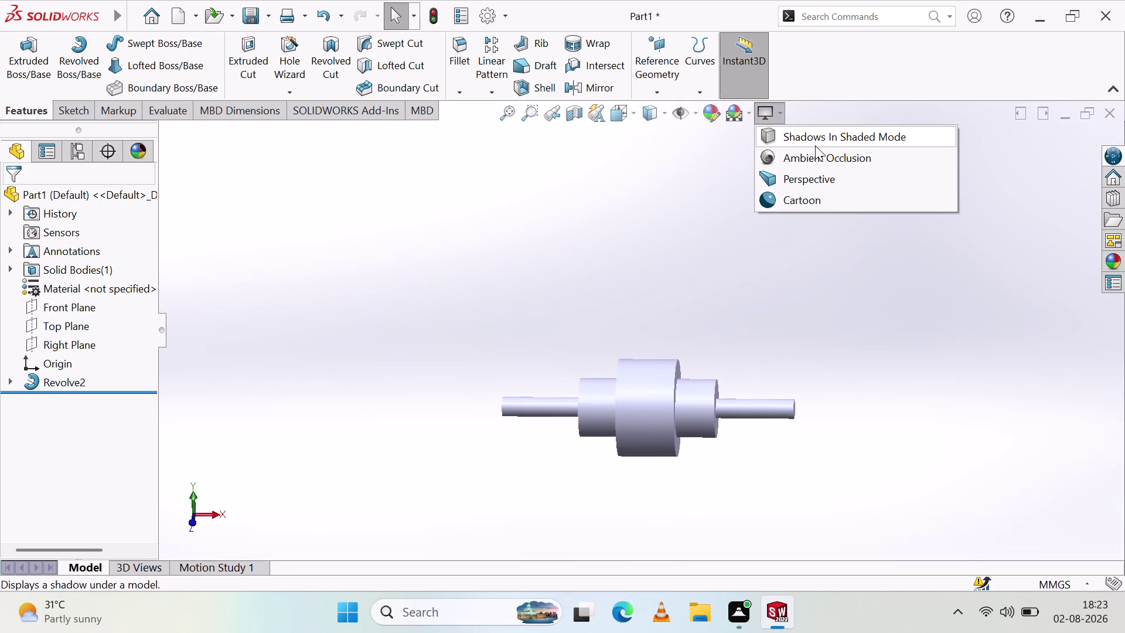
Turn on Shadows In Shaded Mode and toggle several other View Settings options.
click(834, 133)
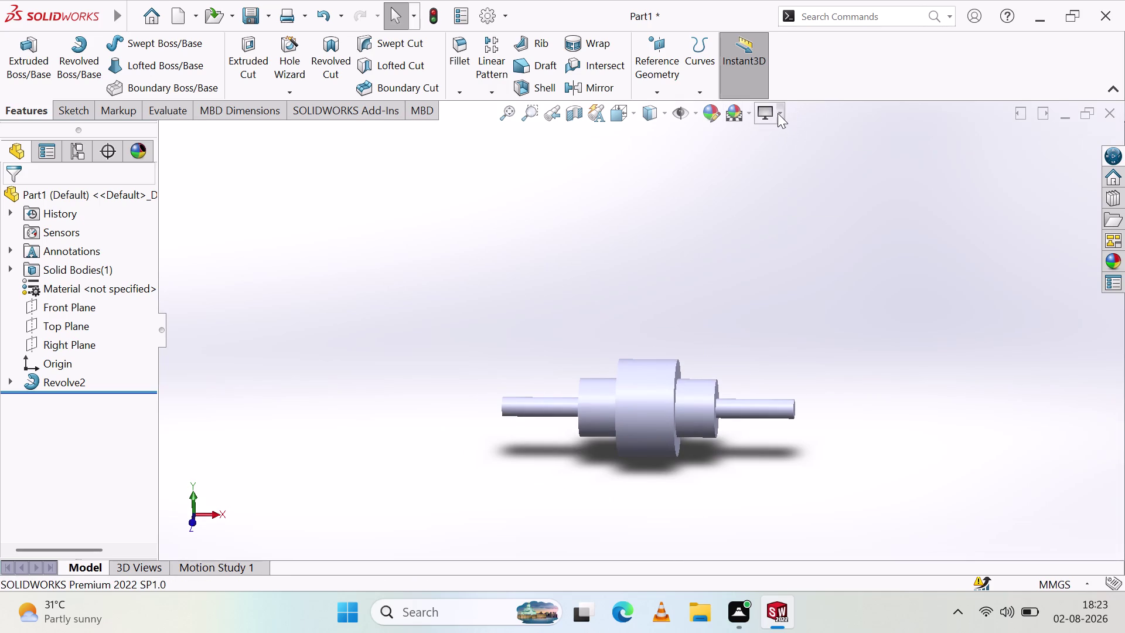
click(776, 115)
click(796, 153)
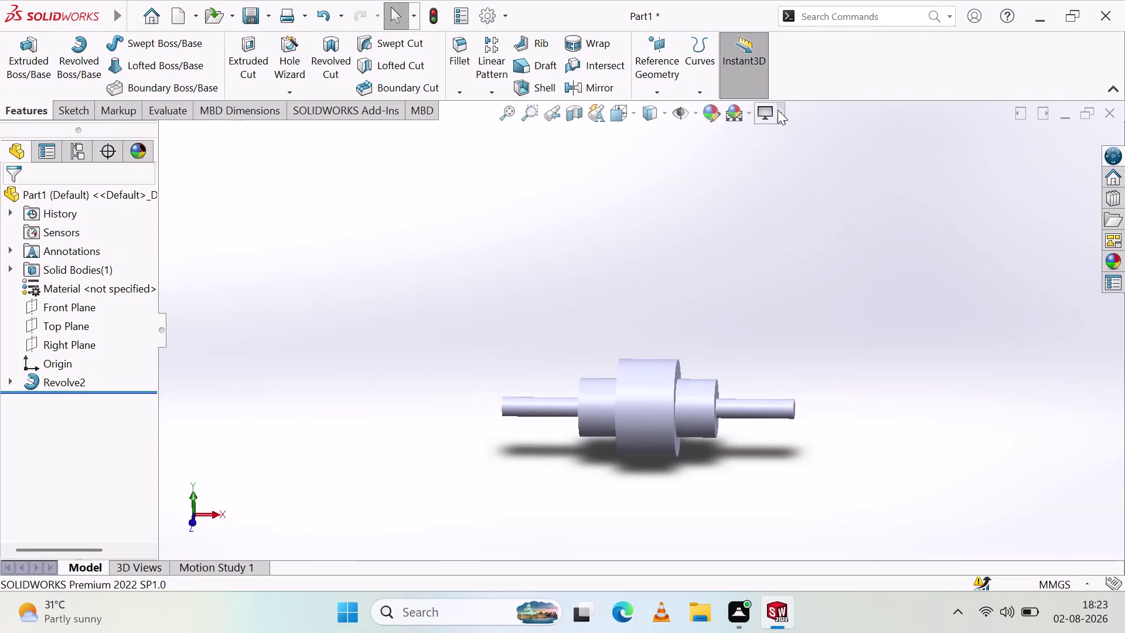
click(778, 108)
click(806, 158)
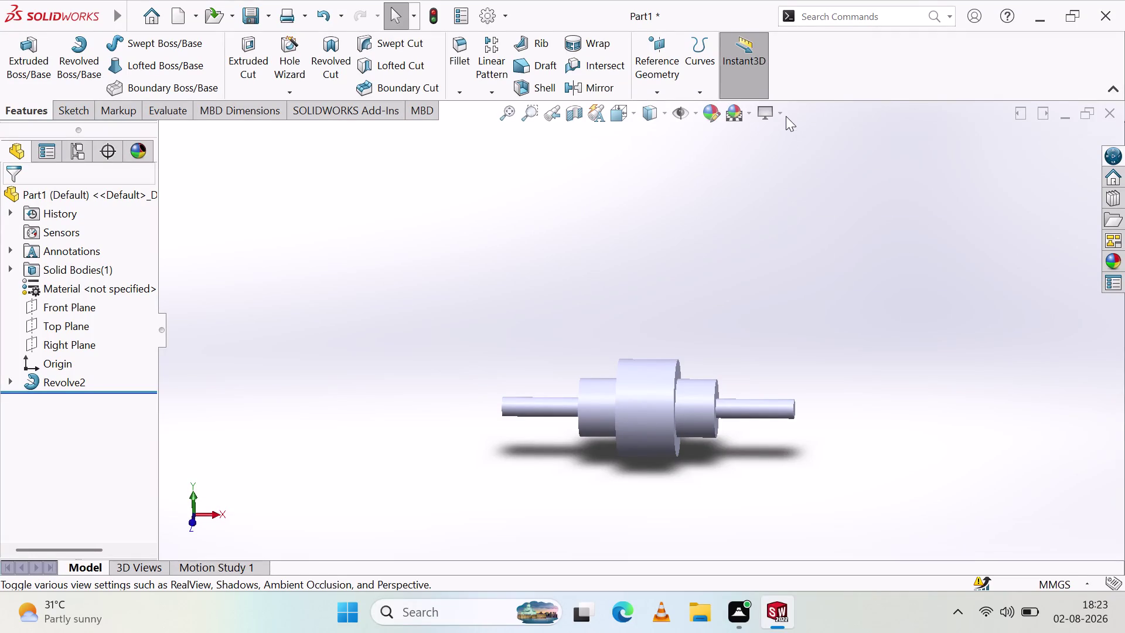
click(785, 111)
click(806, 177)
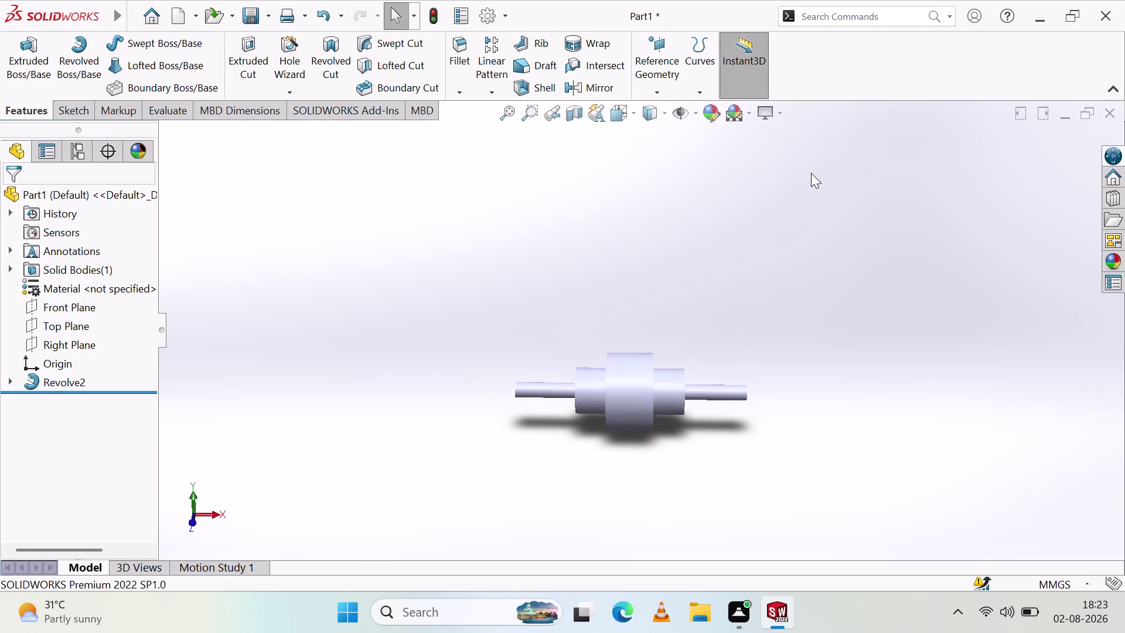
click(782, 110)
click(803, 200)
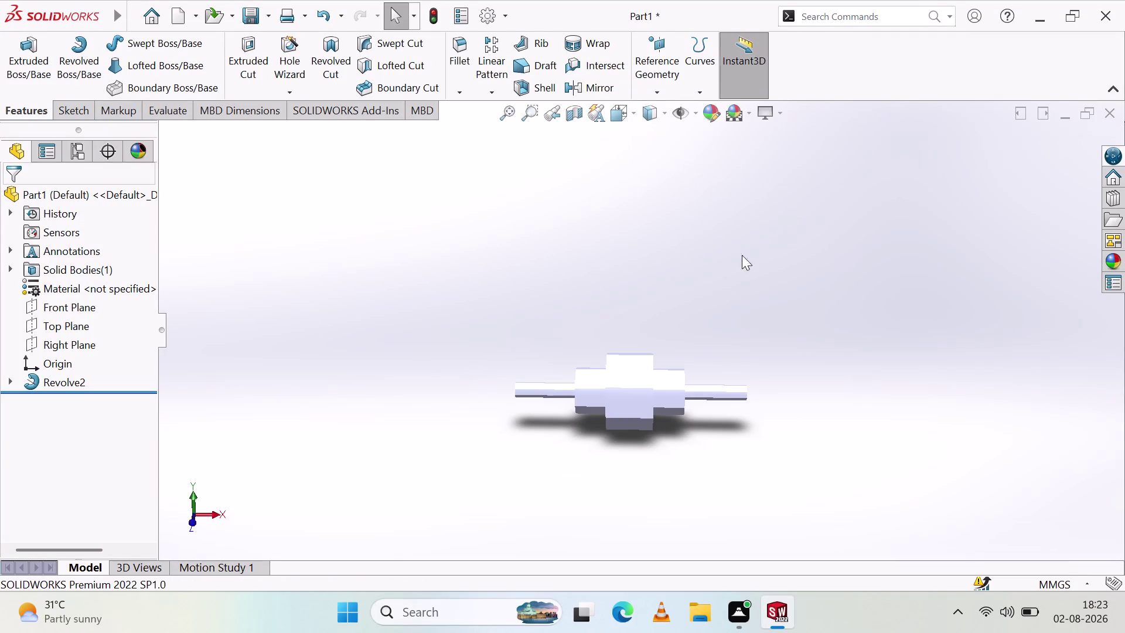
Orbit the shaft to inspect it from above, at angles and from underneath.
middle_drag(729, 298, 674, 398)
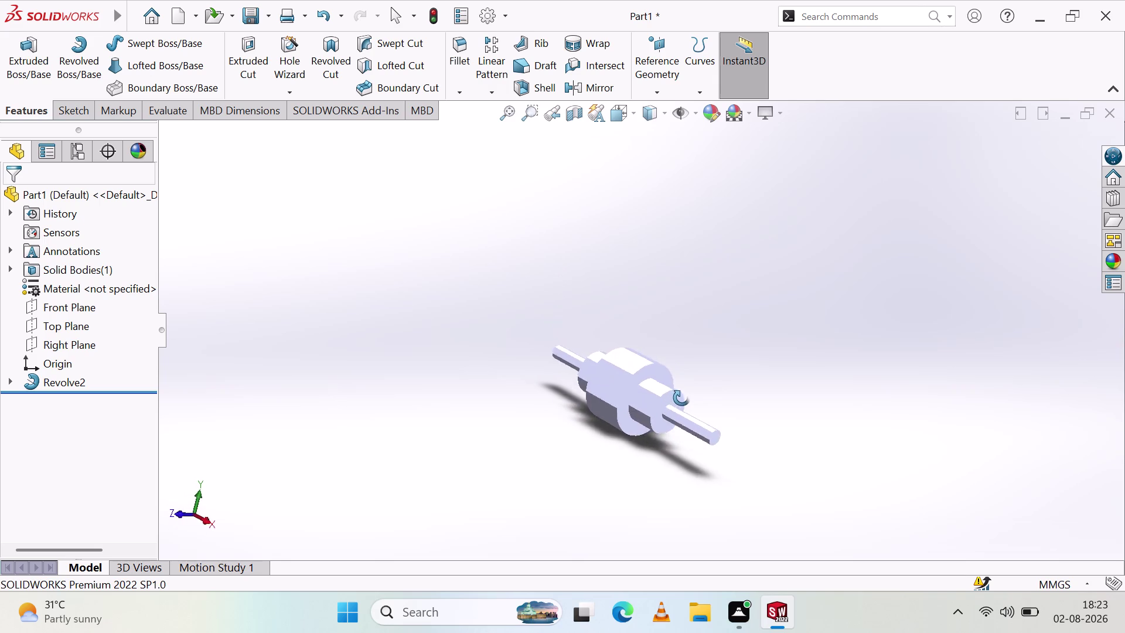
middle_drag(674, 397, 766, 343)
middle_click(764, 343)
middle_click(762, 343)
middle_drag(758, 343, 740, 345)
middle_drag(737, 345, 730, 345)
middle_drag(725, 345, 679, 288)
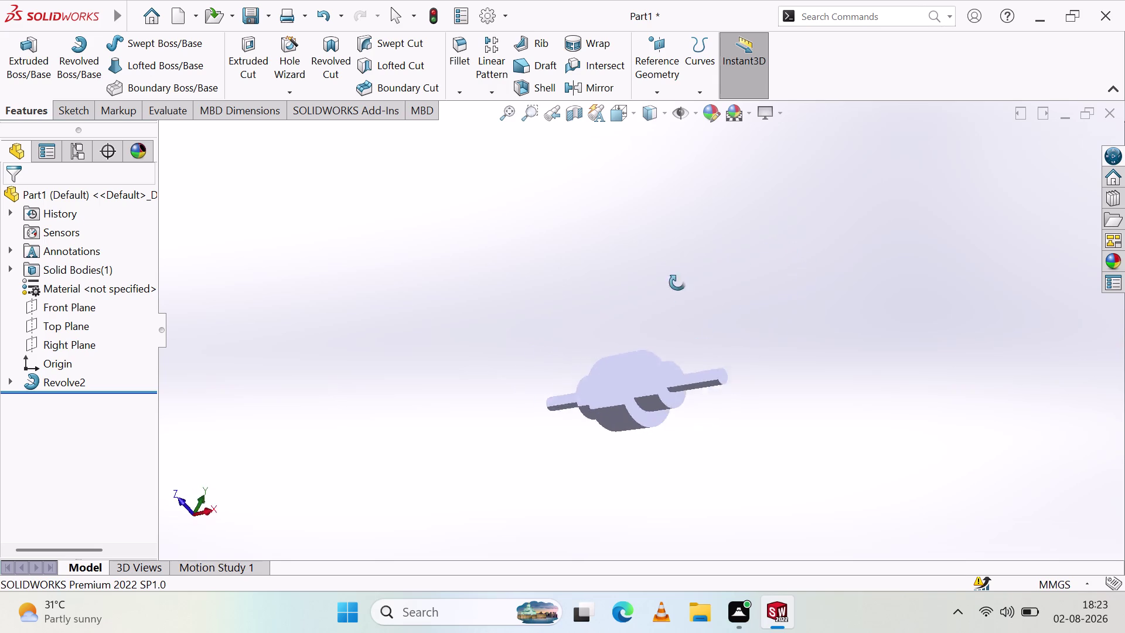
middle_drag(679, 289, 655, 258)
middle_drag(662, 250, 712, 214)
click(694, 115)
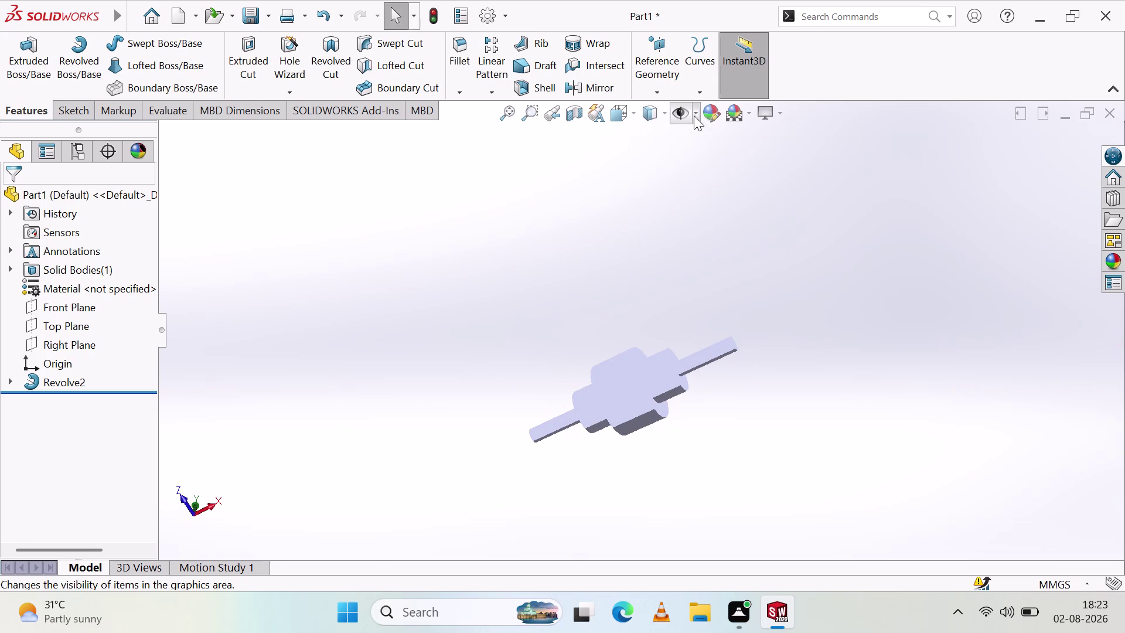
click(623, 240)
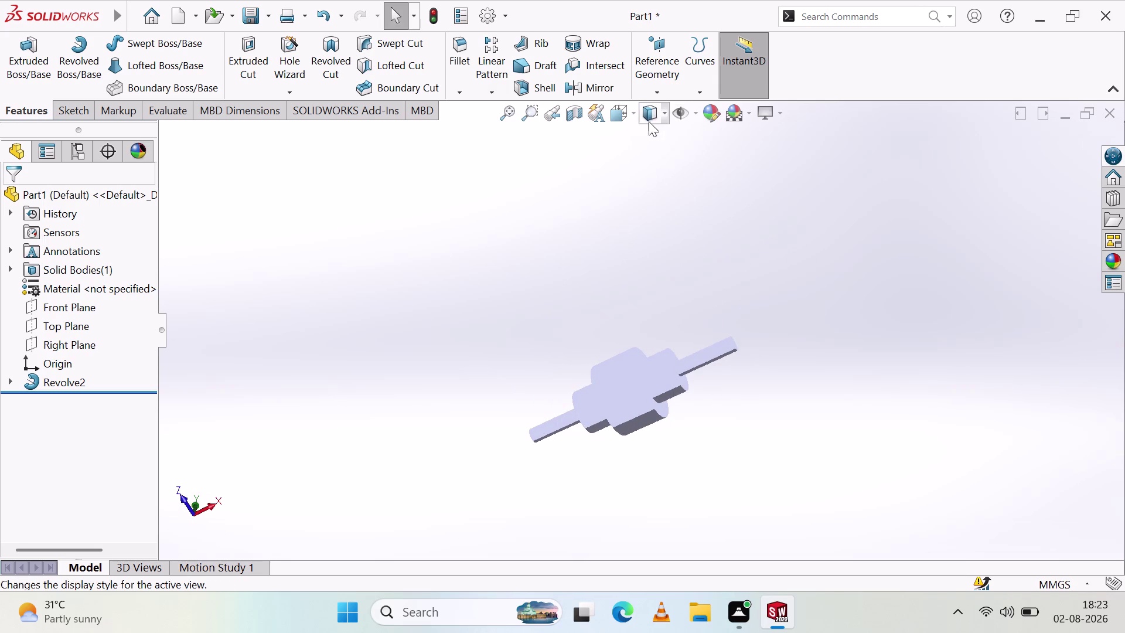
click(635, 112)
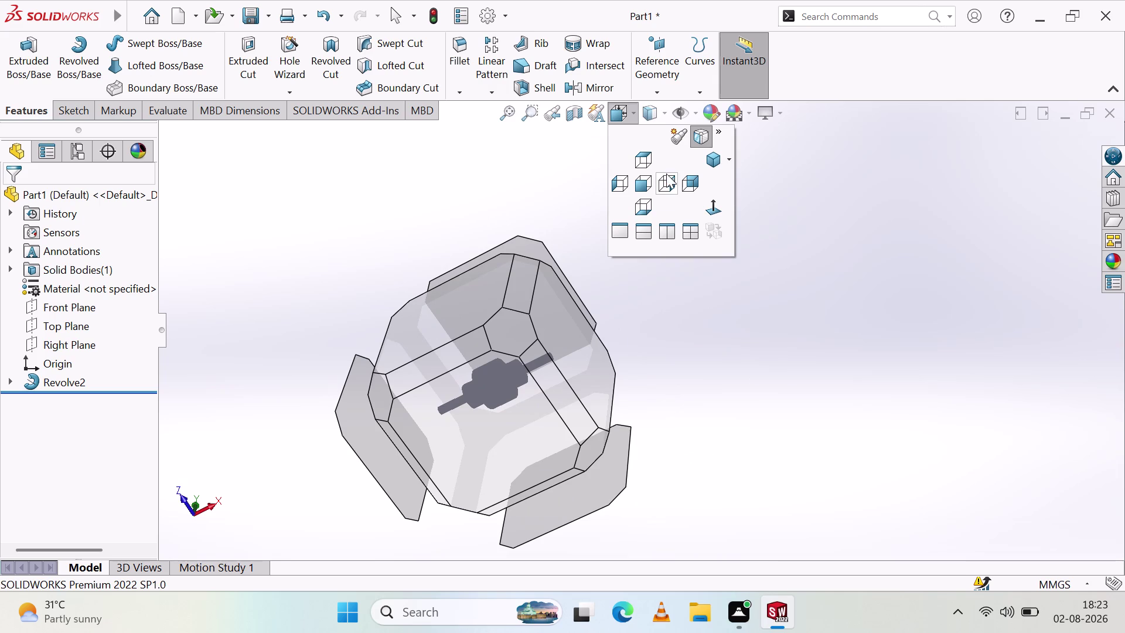
Snap the shaft to the straight-on standard Back view.
click(730, 160)
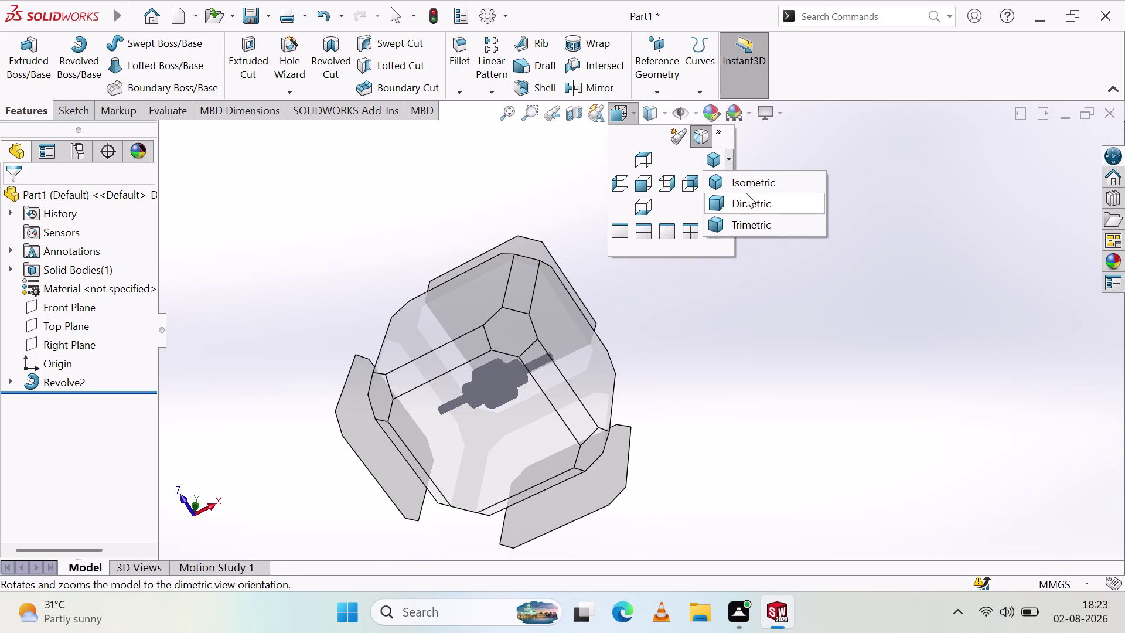
click(686, 184)
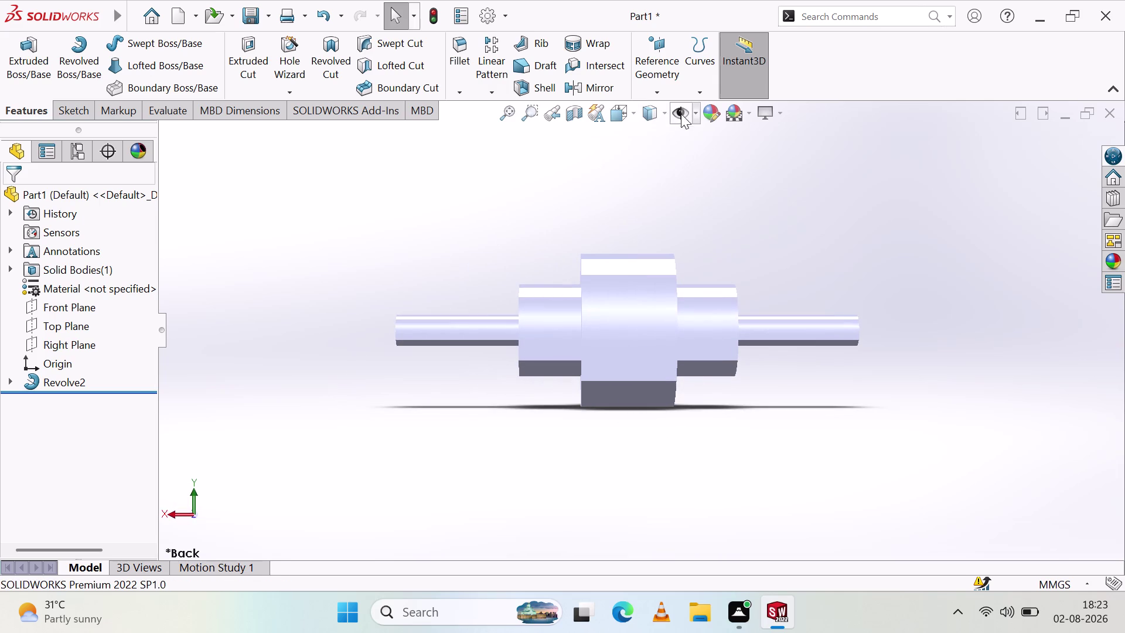
click(667, 114)
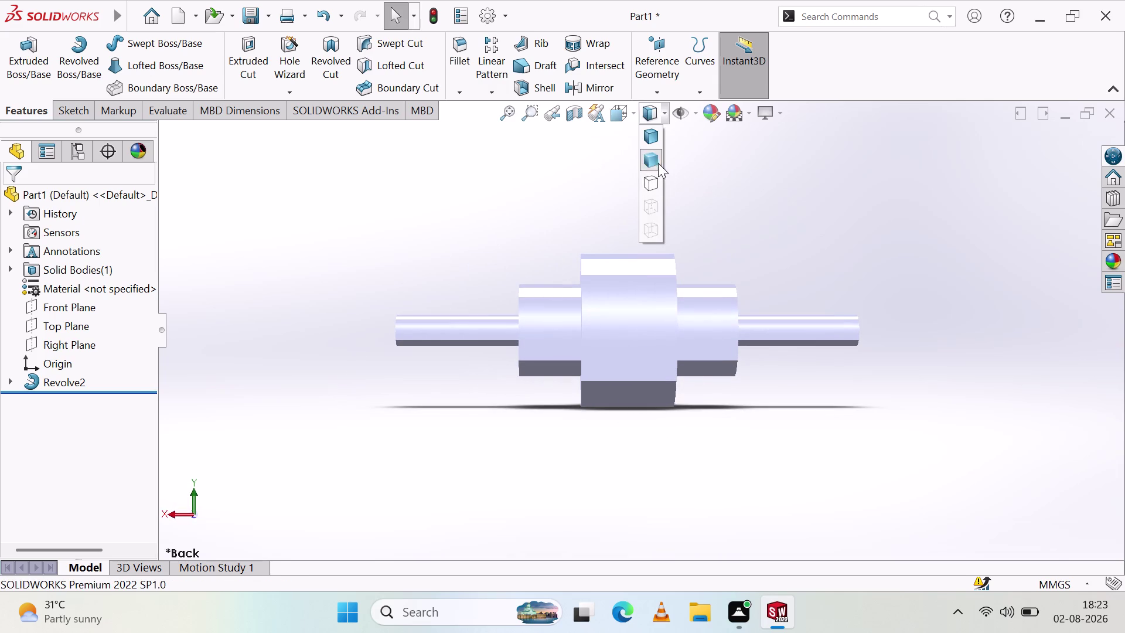
Cycle through display styles and settle on Hidden Lines Removed for the shaft.
click(654, 138)
click(666, 113)
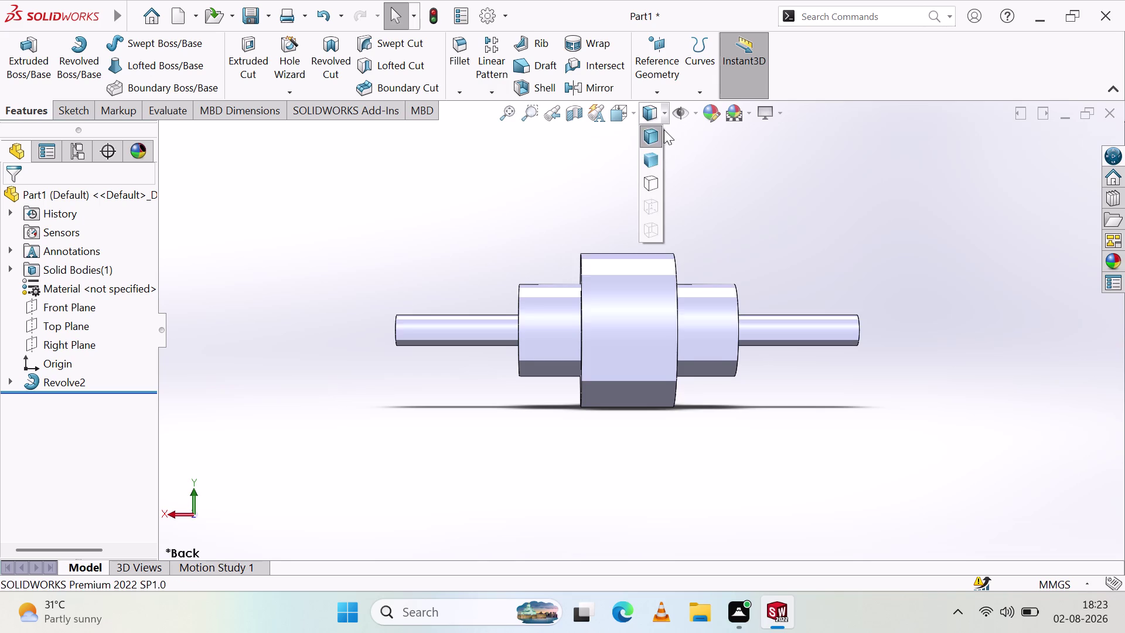
click(652, 137)
click(666, 114)
click(651, 166)
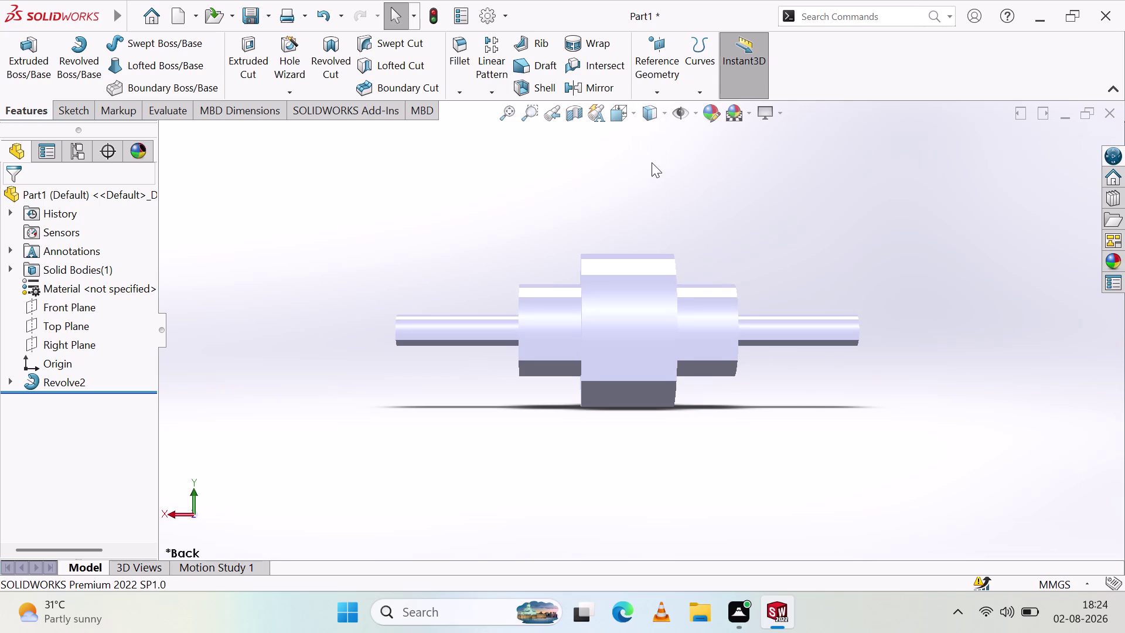
drag(664, 114, 664, 123)
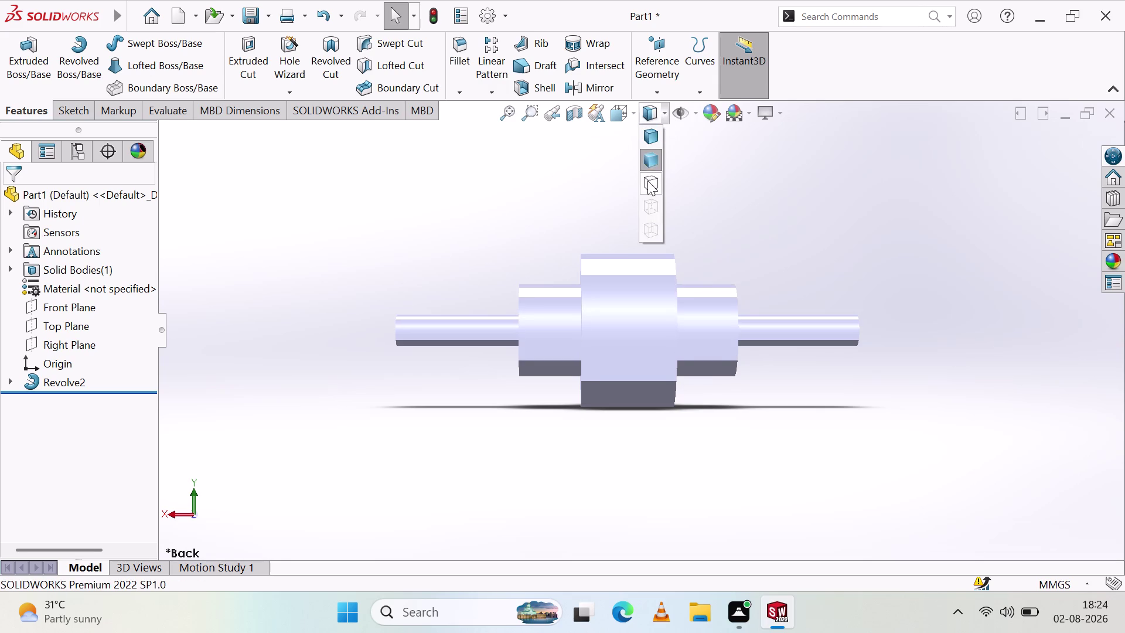
click(648, 185)
click(662, 116)
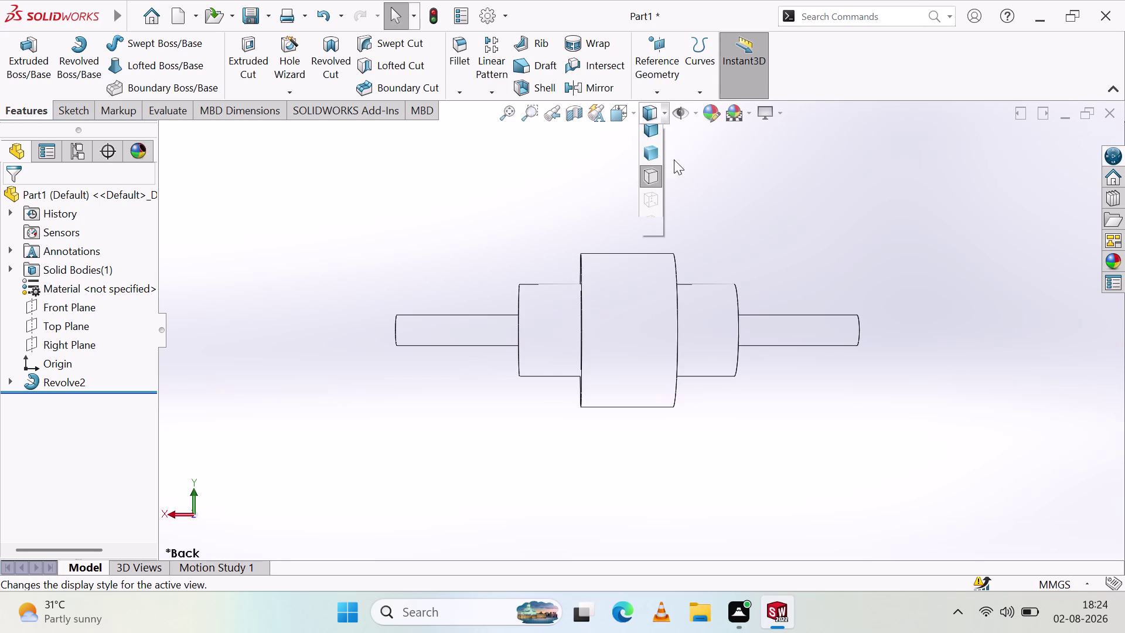
click(655, 210)
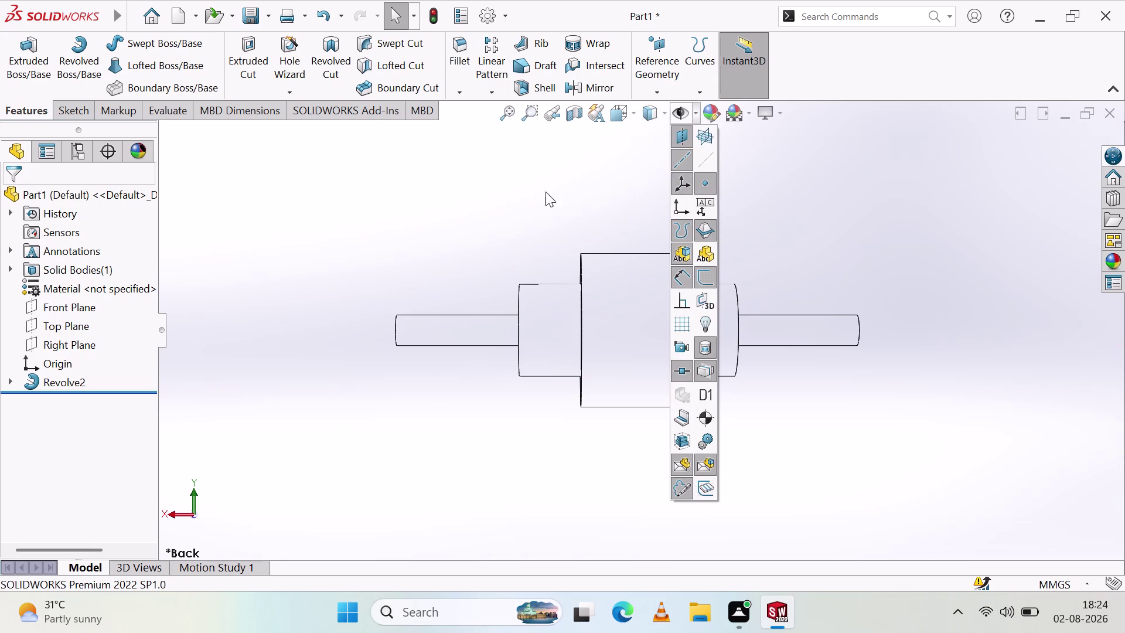
click(542, 183)
click(631, 113)
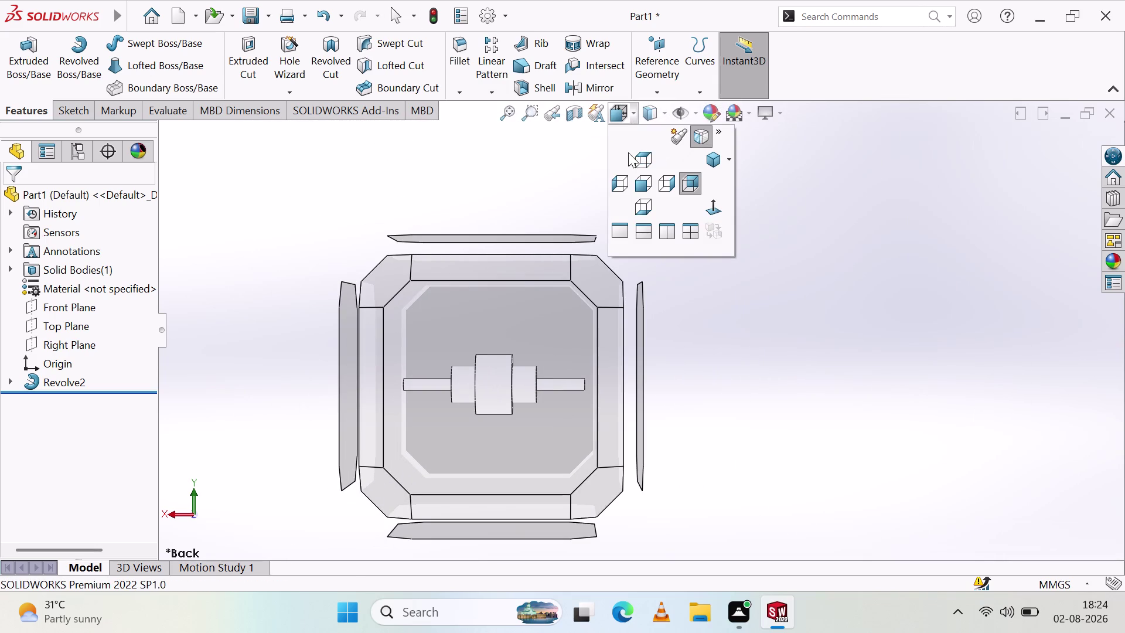
click(640, 186)
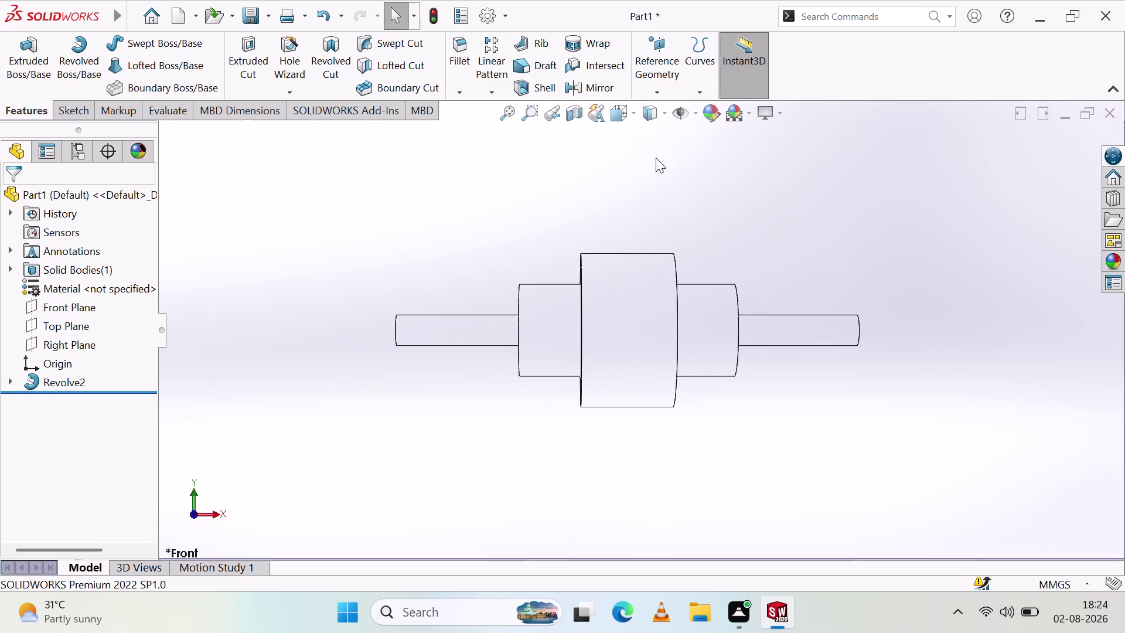
click(631, 114)
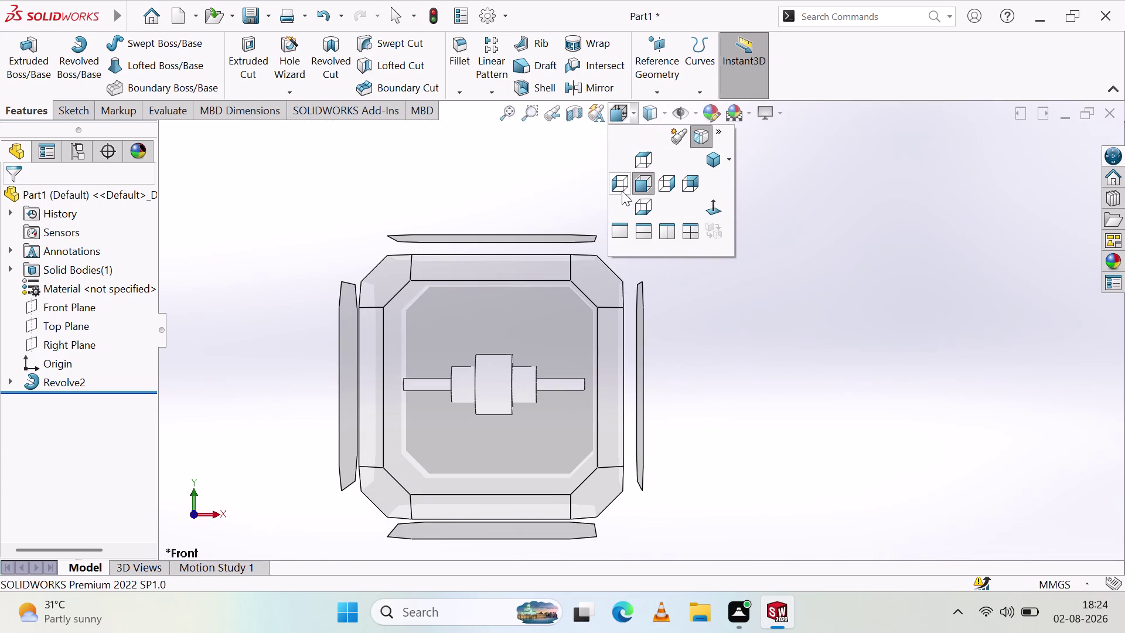
click(641, 208)
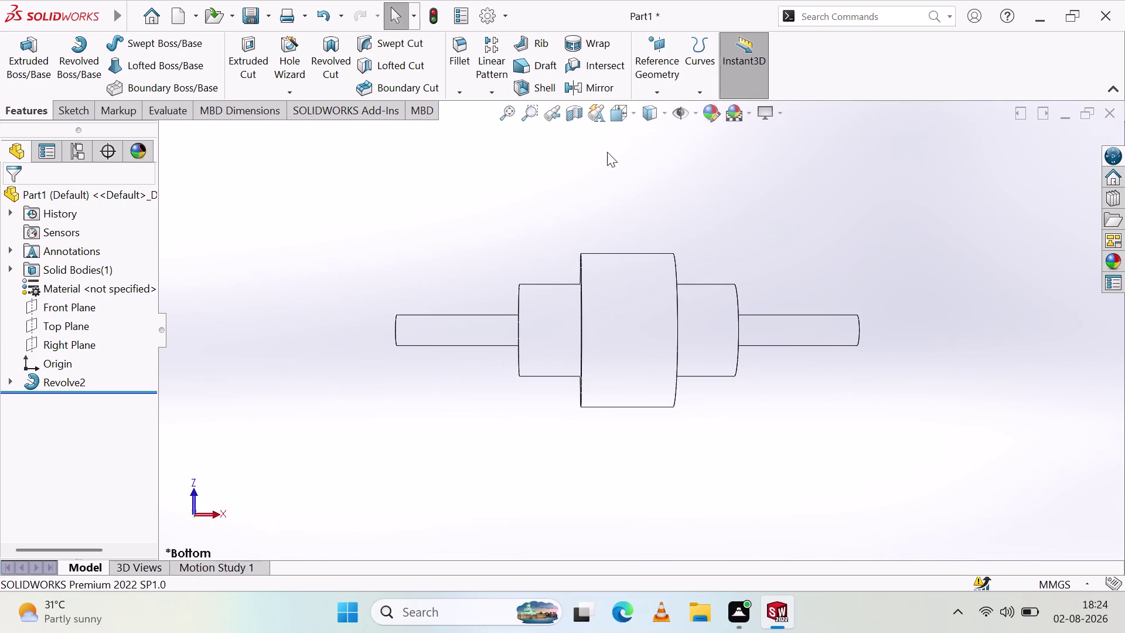
middle_drag(582, 199, 783, 195)
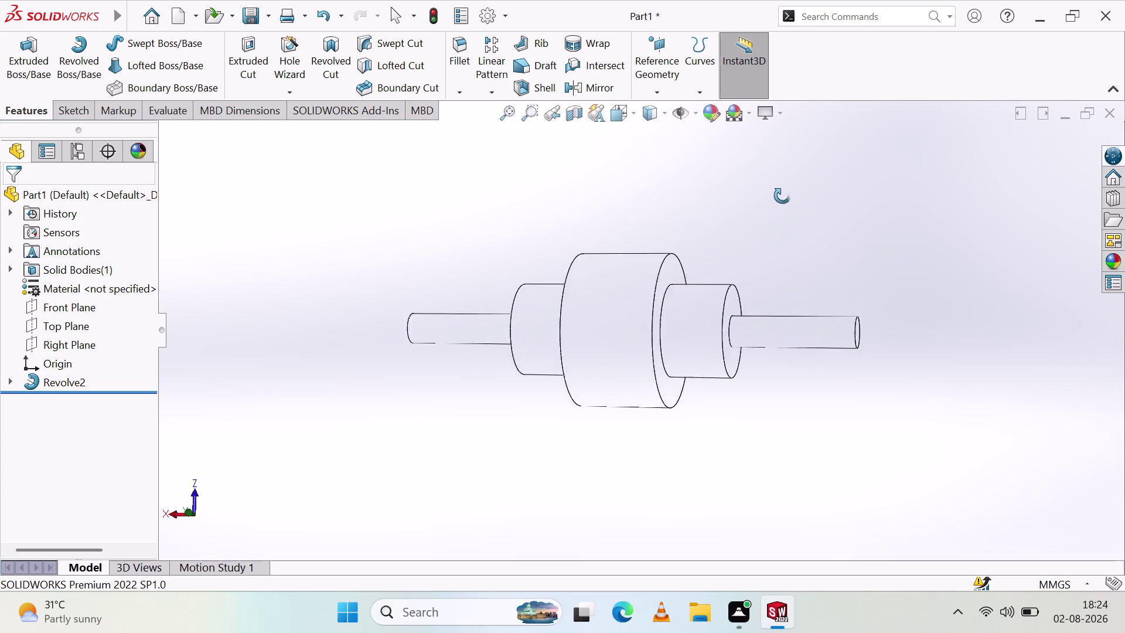
middle_drag(783, 196, 595, 287)
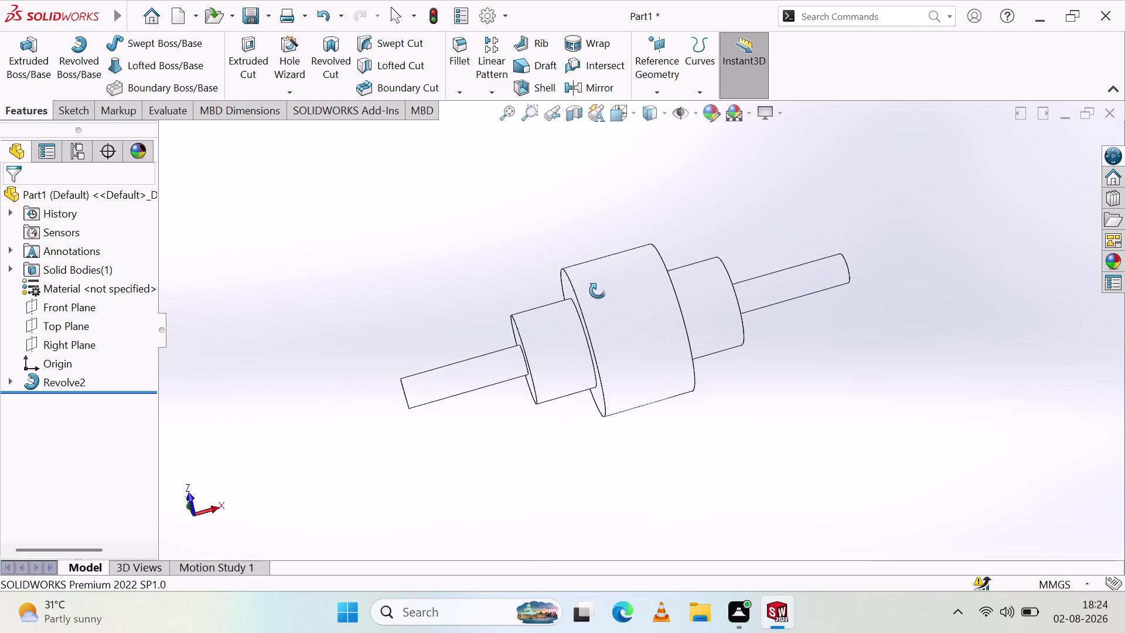
middle_drag(594, 287, 611, 299)
middle_drag(611, 298, 573, 236)
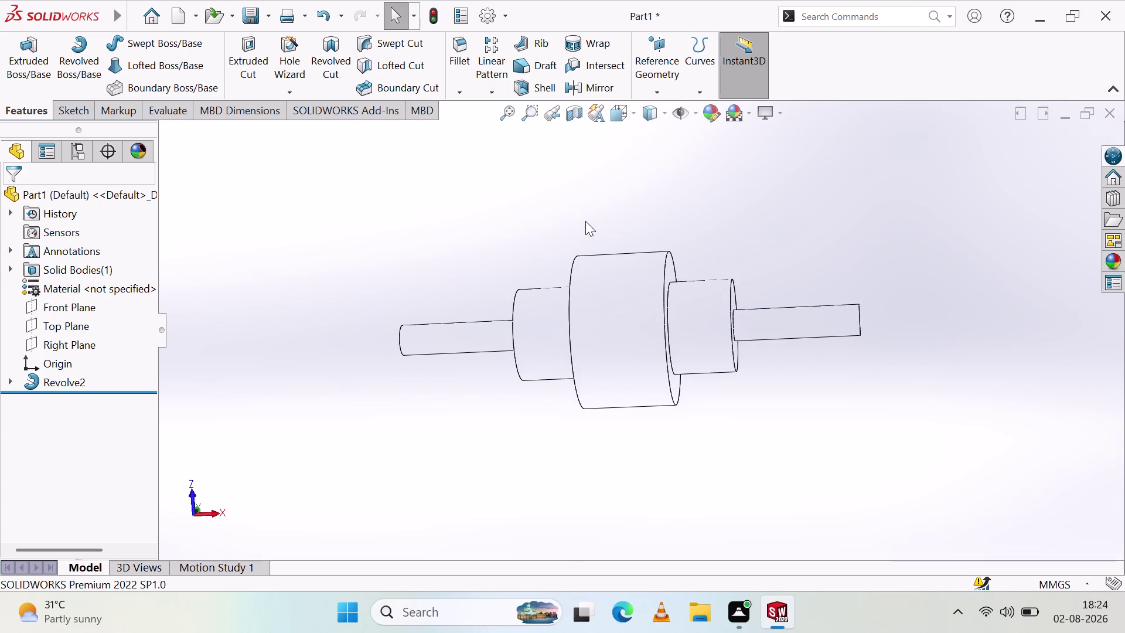
key(ctrl+8)
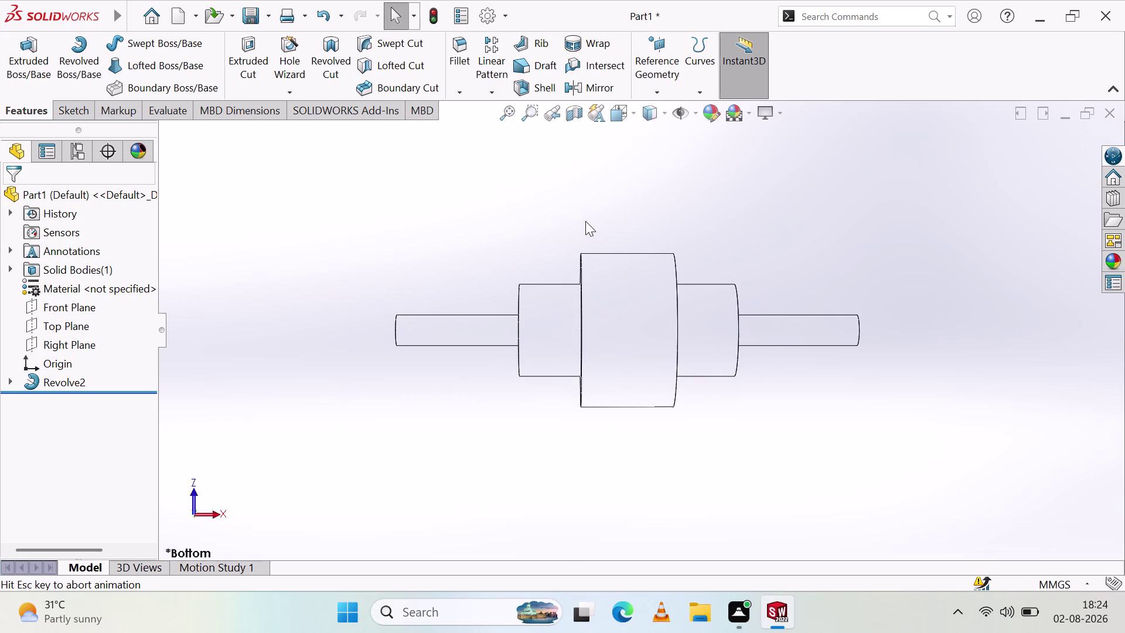
key(ctrl+8)
key(ctrl+7)
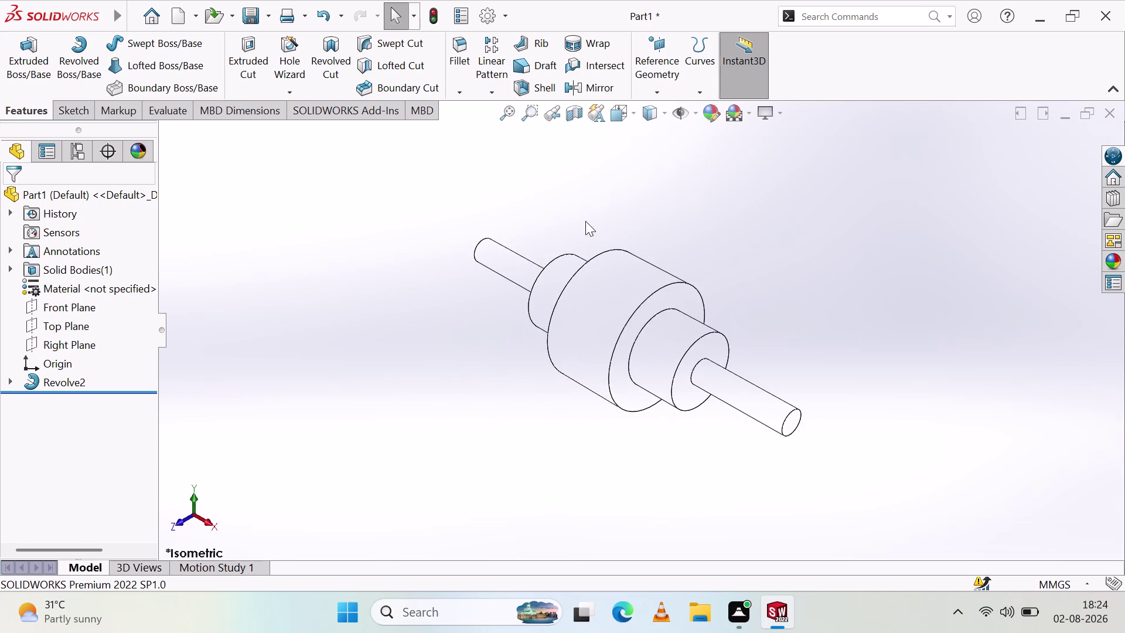
key(ctrl+6)
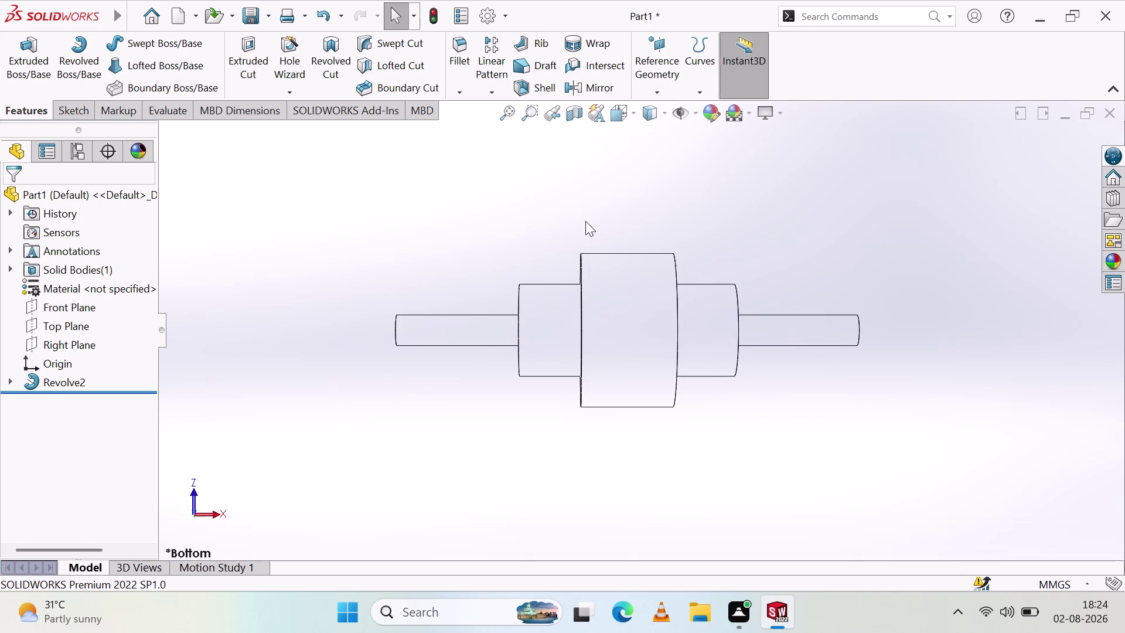
key(ctrl+5)
key(ctrl+4)
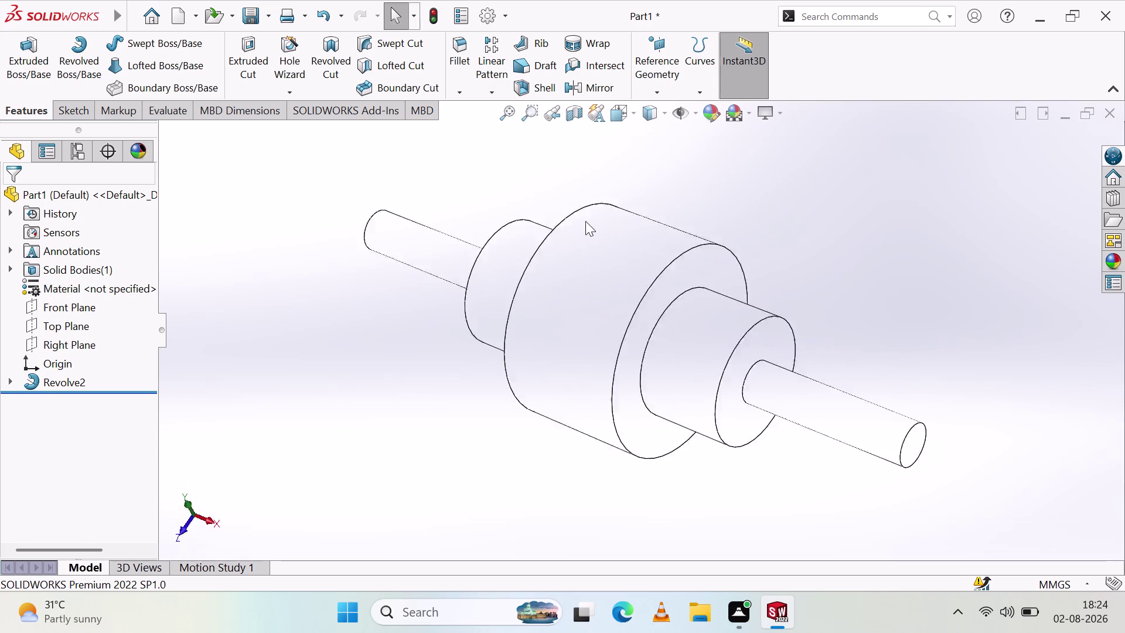
key(ctrl+3)
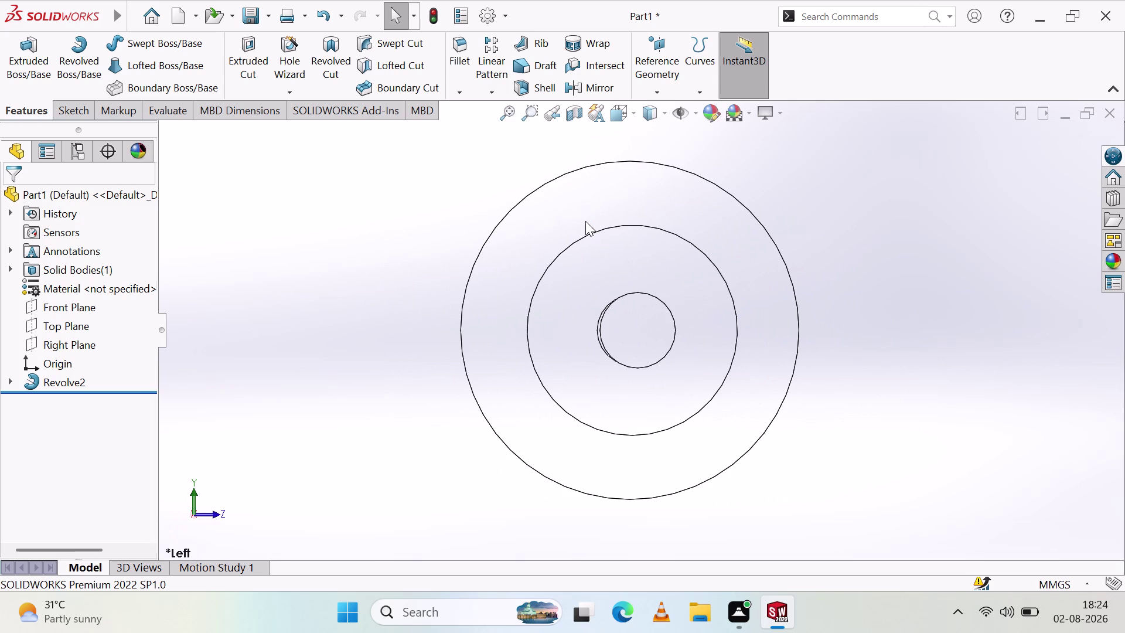
key(ctrl+2)
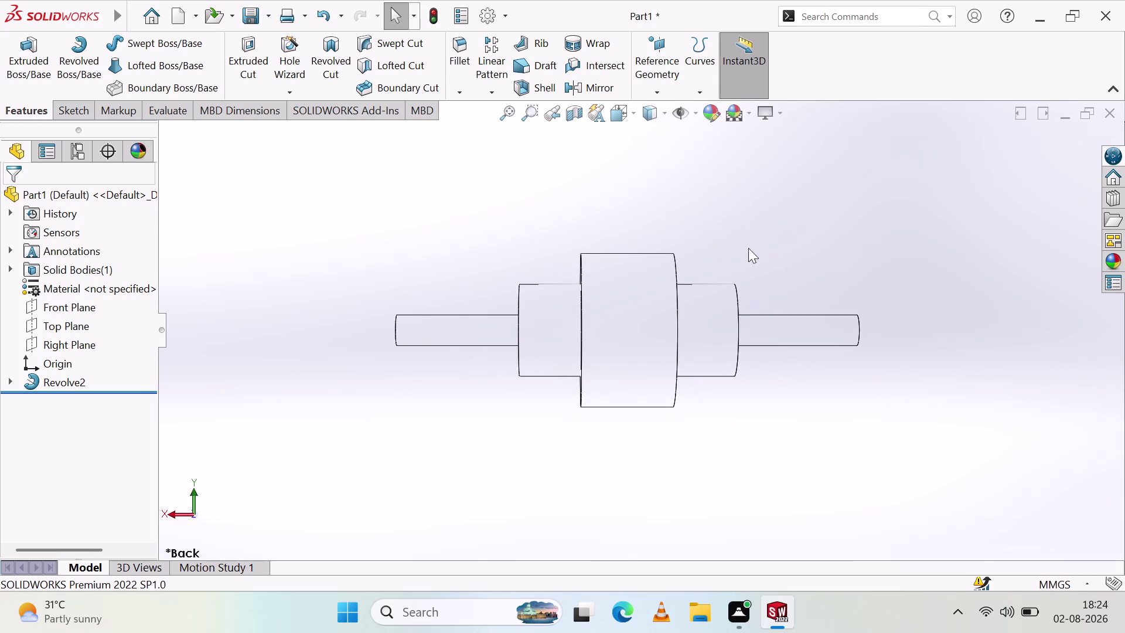
click(694, 110)
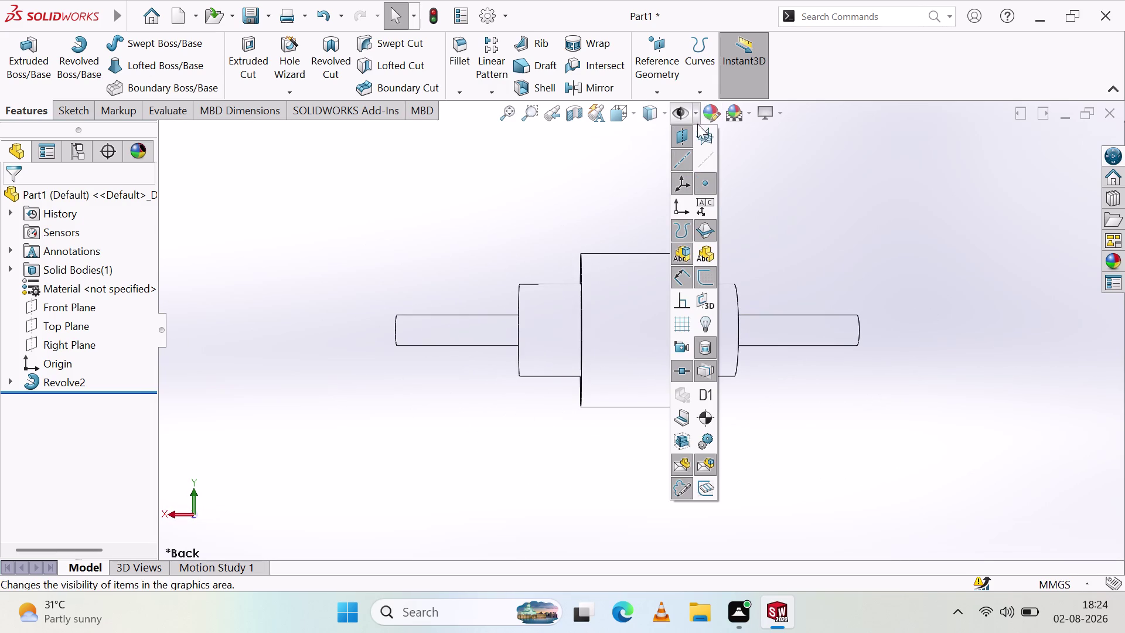
Set the shaft's display style back to Shaded With Edges.
click(663, 116)
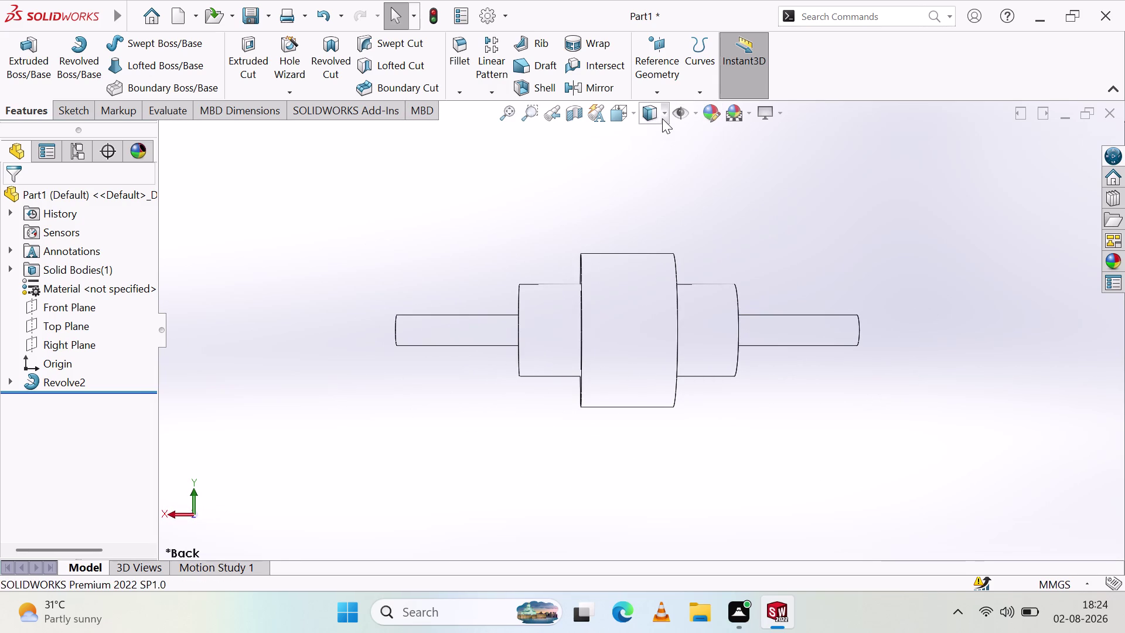
click(662, 118)
click(656, 156)
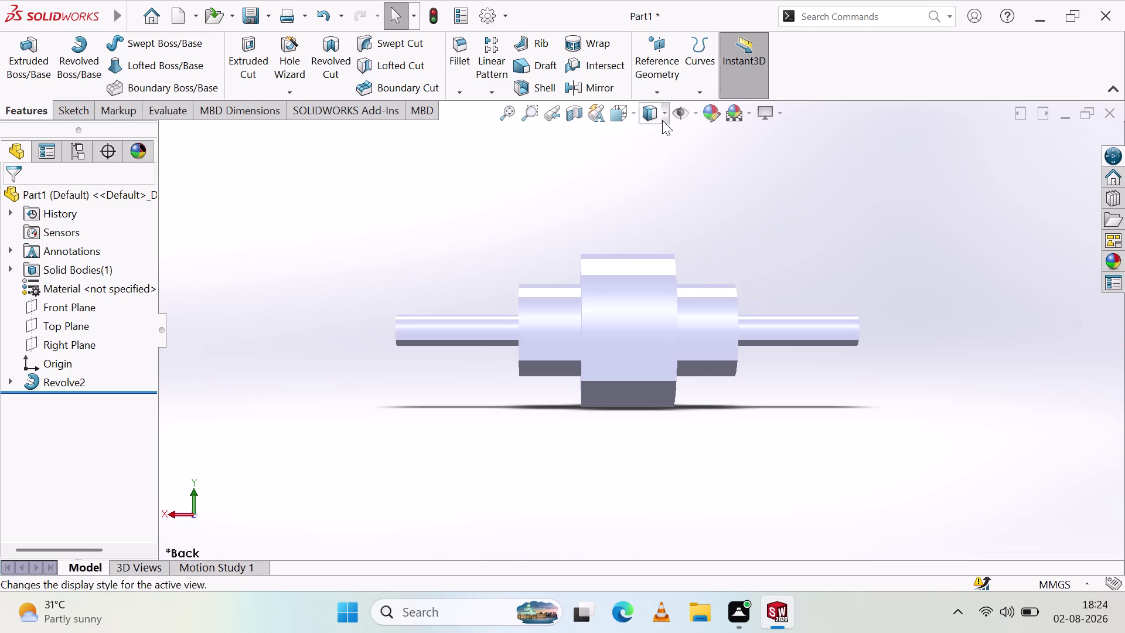
click(664, 112)
click(663, 132)
click(658, 134)
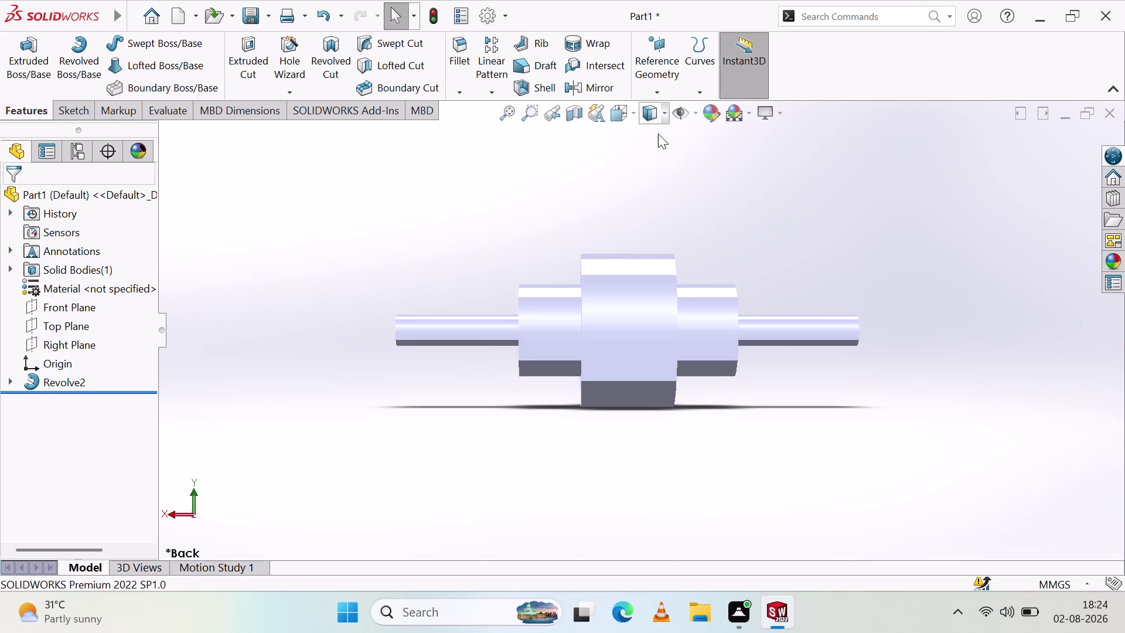
Preview the scene list, then turn on Perspective and Cartoon in View Settings.
click(748, 111)
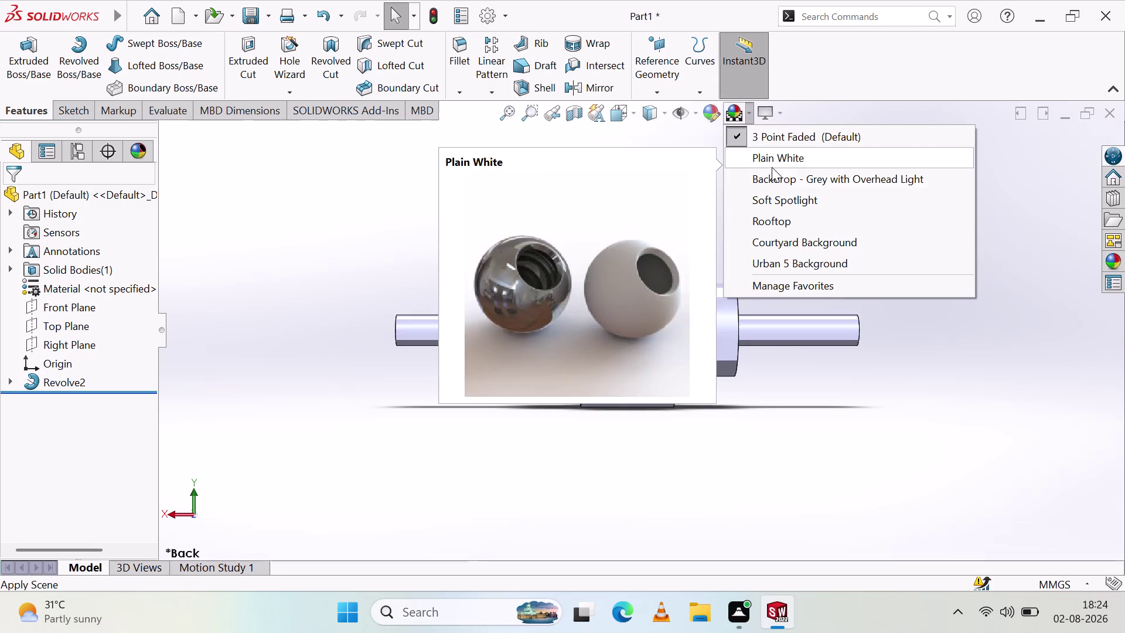
drag(1052, 374, 1039, 368)
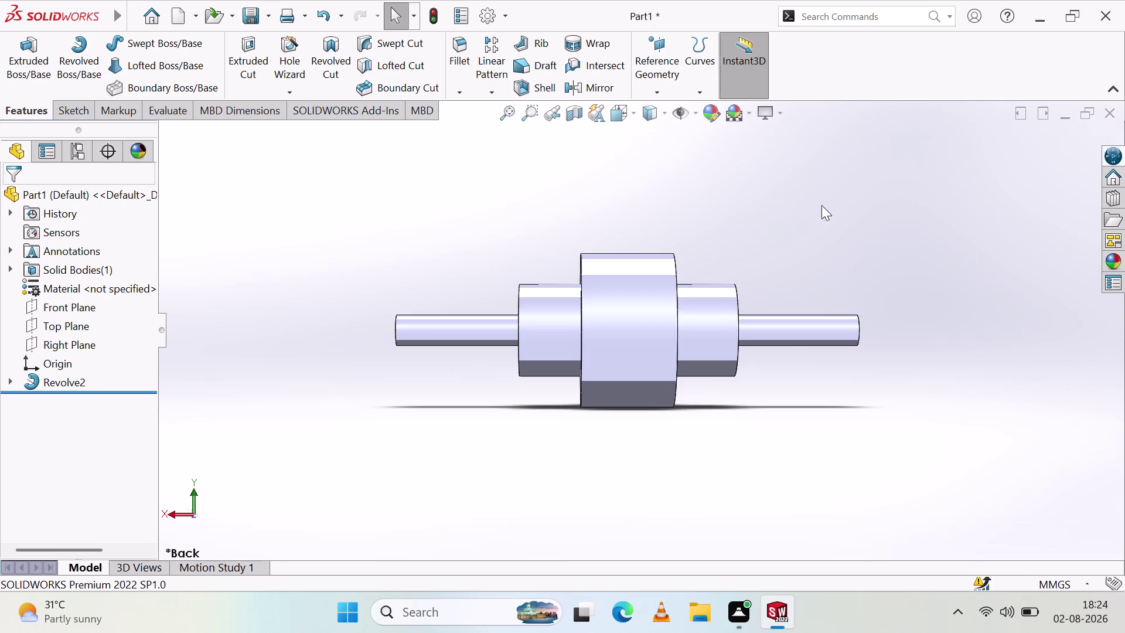
click(783, 113)
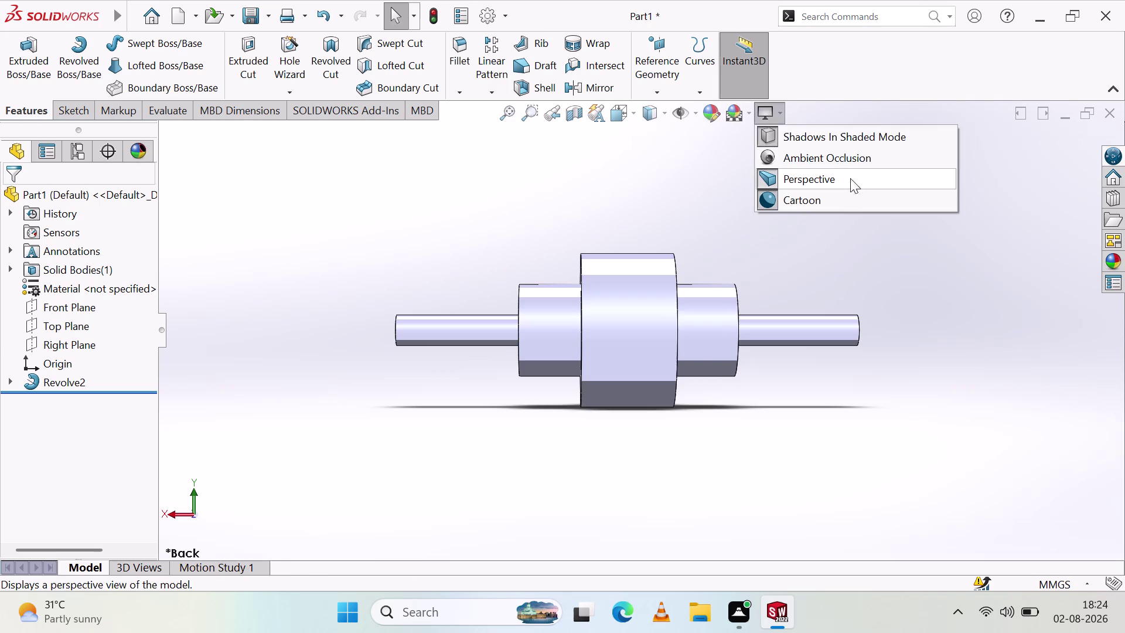
click(834, 180)
click(775, 120)
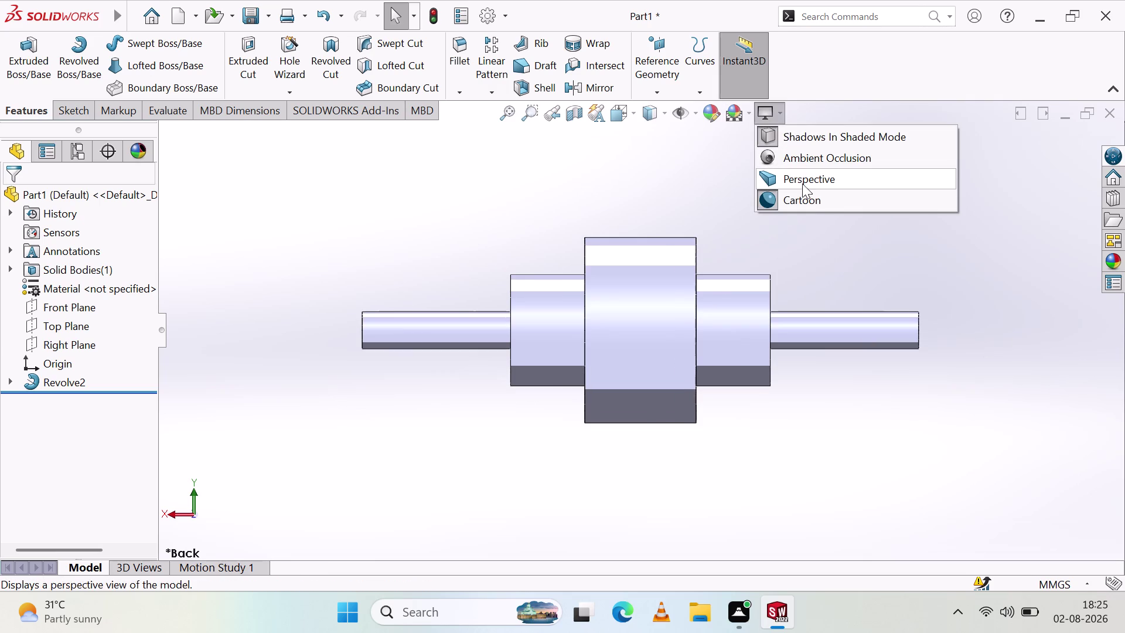
click(807, 198)
click(780, 118)
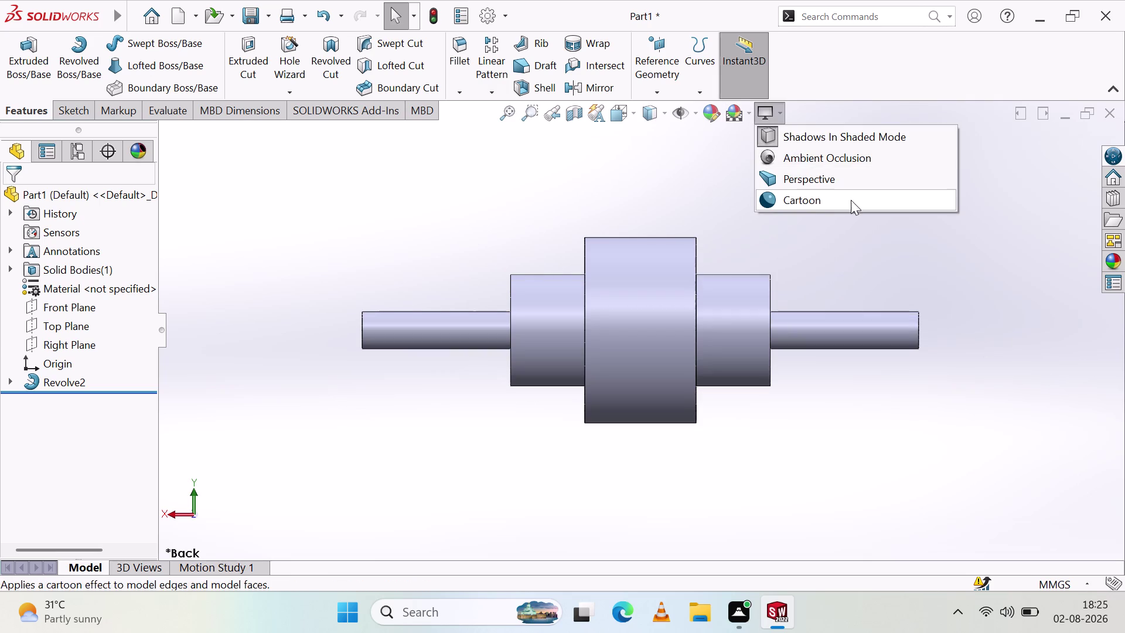
click(831, 177)
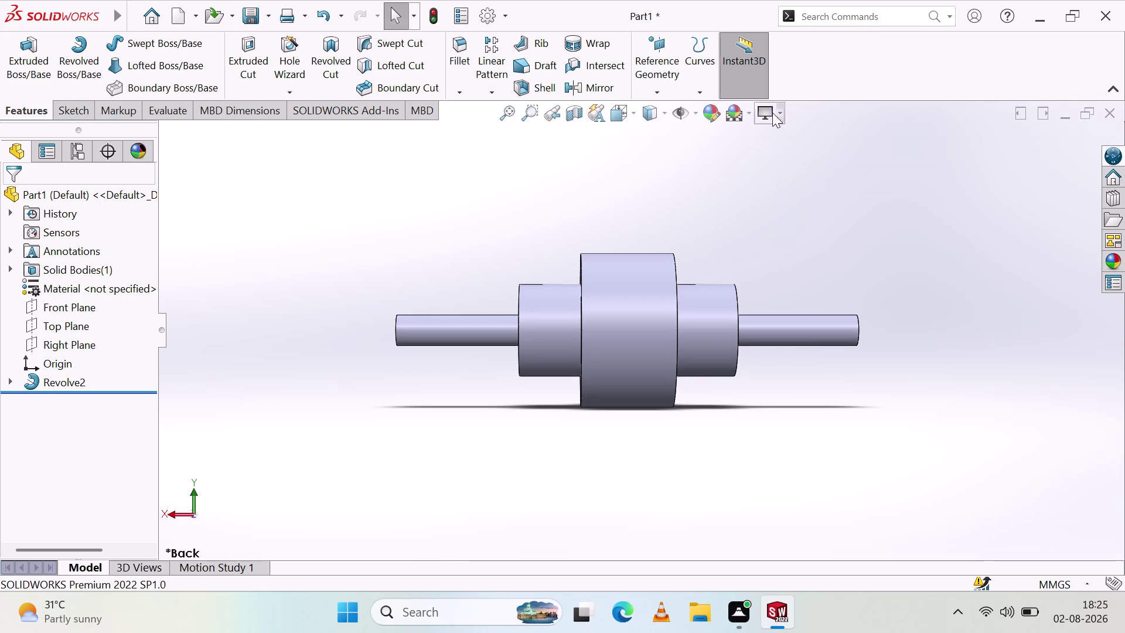
Toggle further View Settings options, leaving Perspective and Cartoon off.
click(775, 110)
click(808, 199)
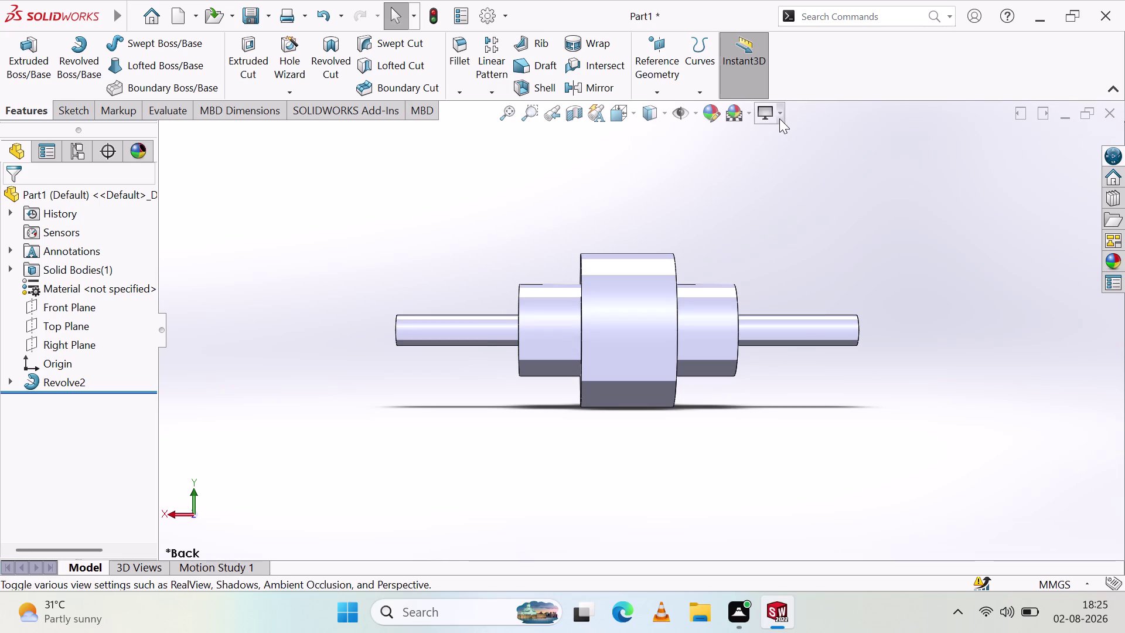
click(779, 118)
click(835, 162)
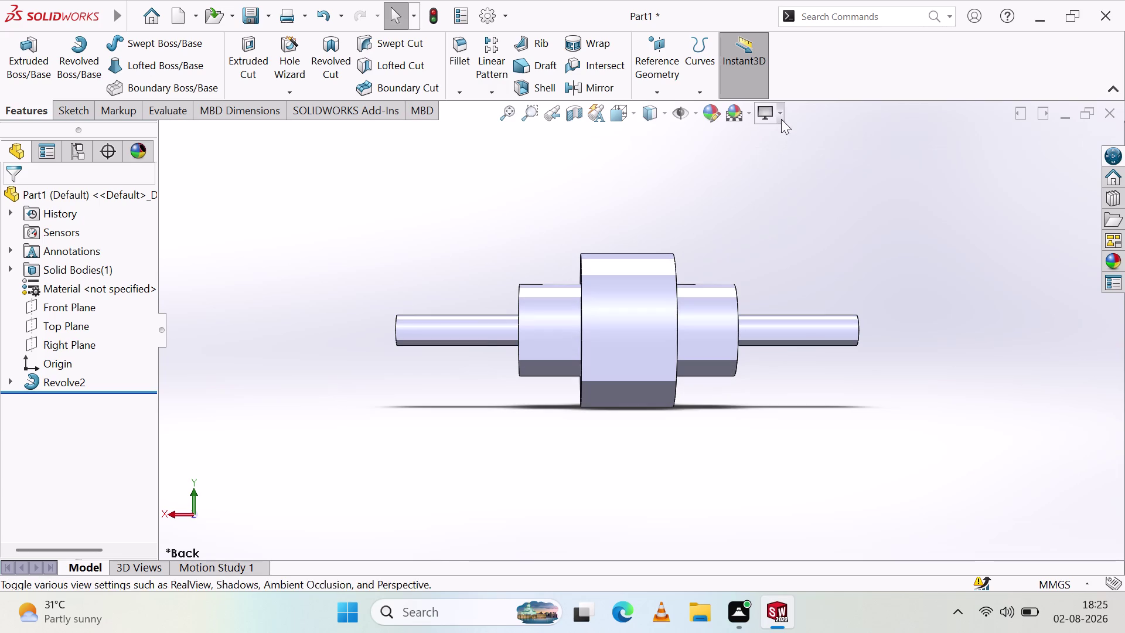
click(780, 116)
click(834, 158)
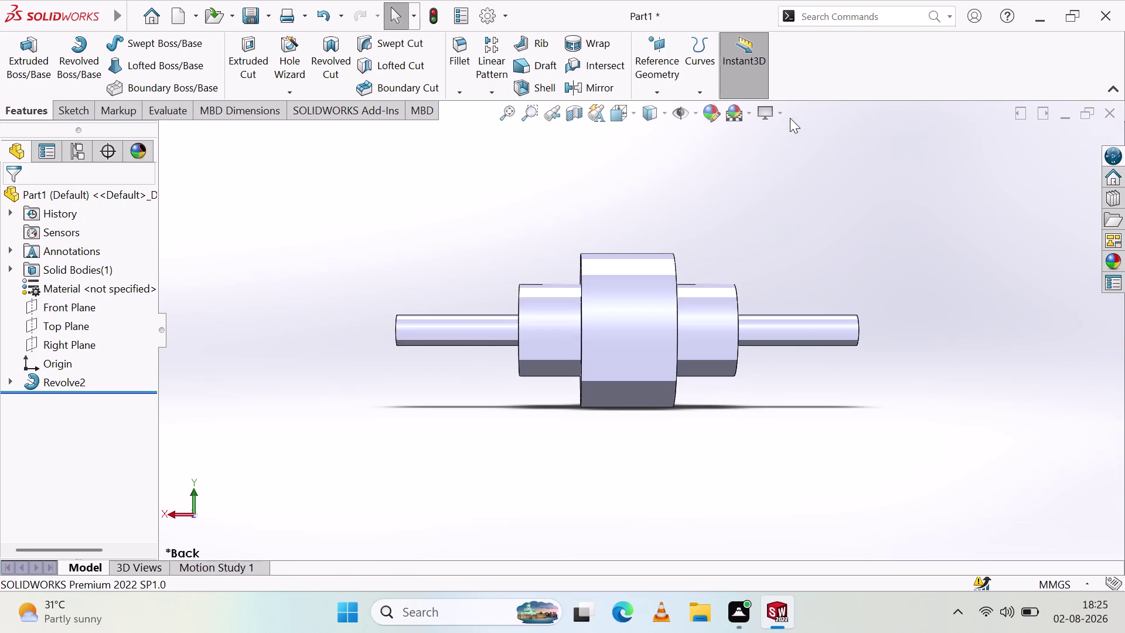
click(776, 112)
click(817, 130)
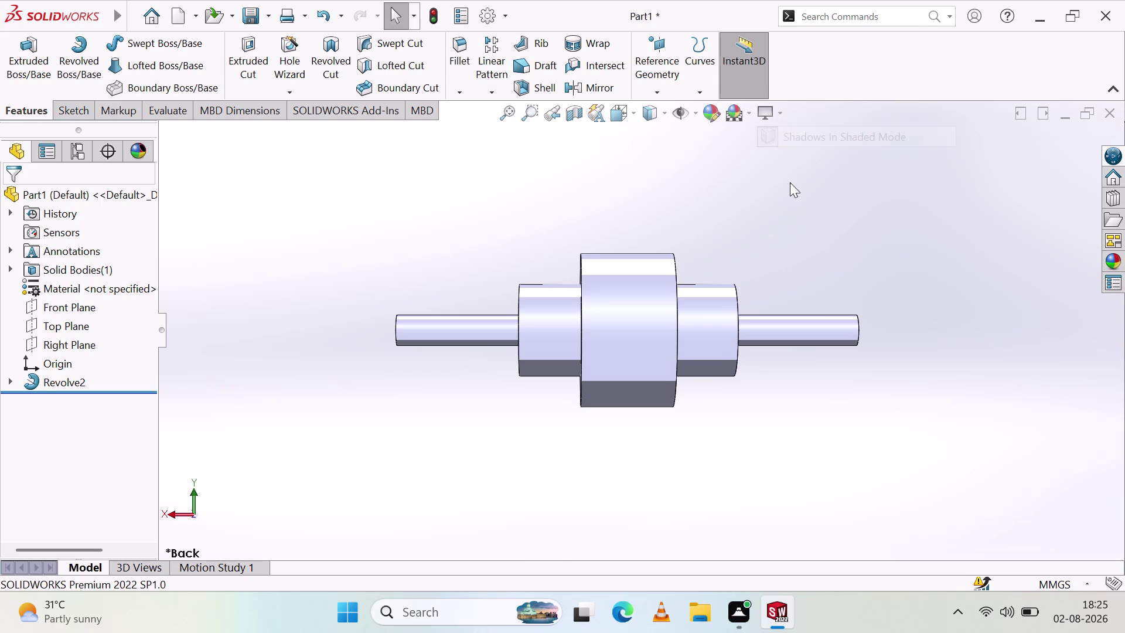
Orbit the shaded shaft to an angled view and change a heads-up view option.
middle_drag(790, 188, 561, 250)
middle_click(561, 250)
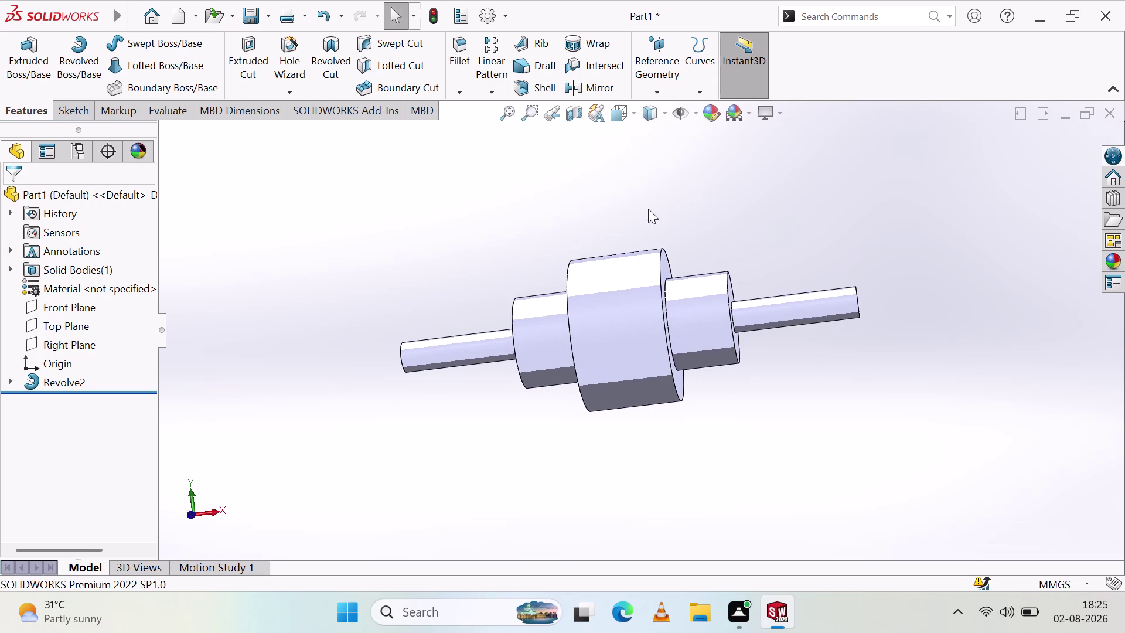
click(778, 116)
click(800, 157)
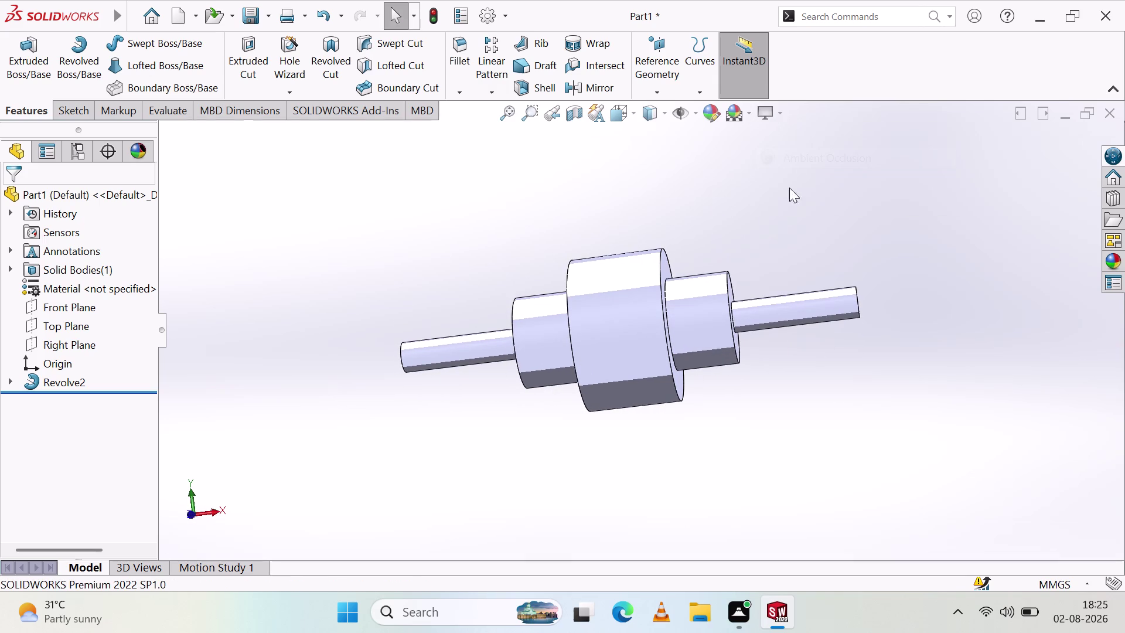
Rotate the shaft end-on and through several angled views, then begin editing its appearance.
middle_drag(717, 247, 622, 238)
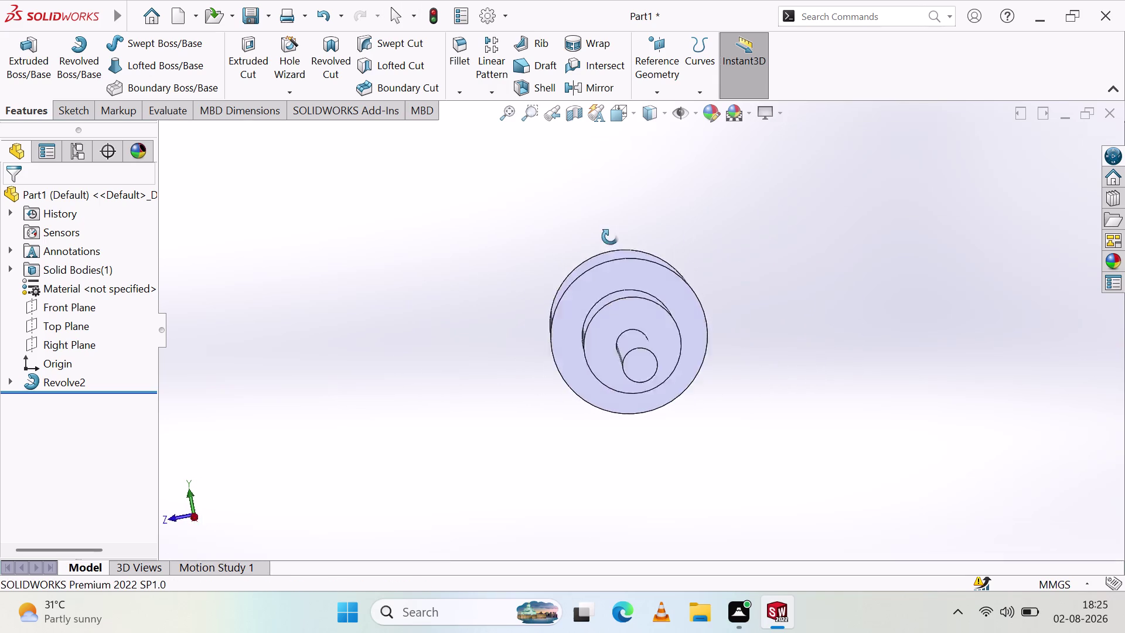
middle_drag(622, 239, 572, 288)
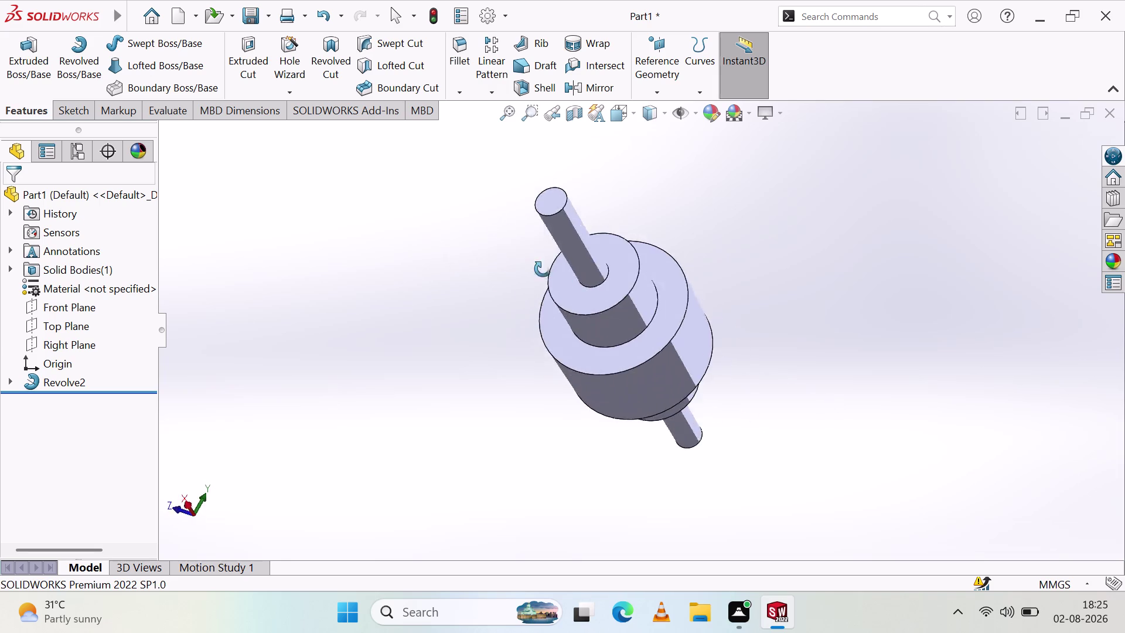
middle_drag(572, 288, 479, 254)
middle_drag(482, 253, 504, 240)
middle_drag(509, 237, 728, 249)
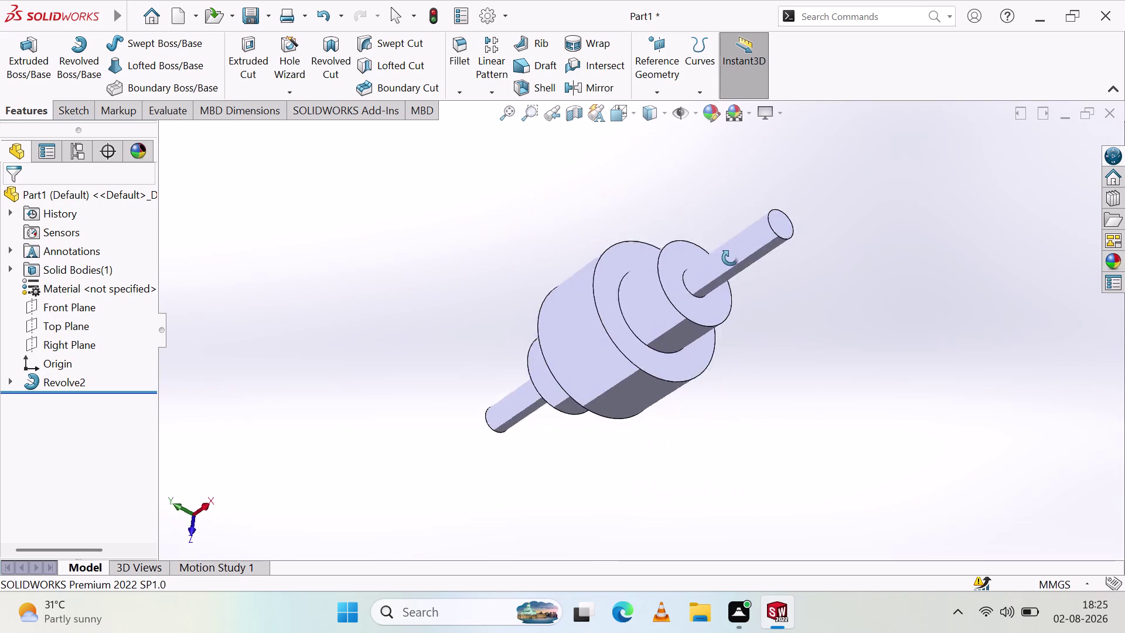
middle_drag(728, 249, 783, 334)
middle_click(783, 334)
click(708, 112)
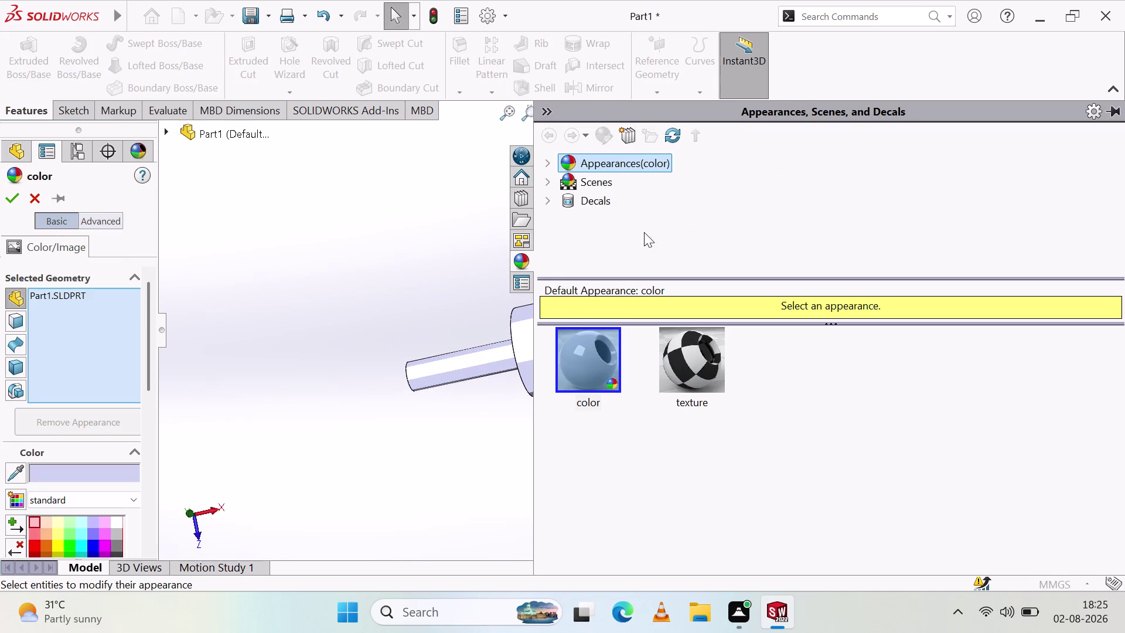
Open appearance editing, close the Appearances, Scenes and Decals pane, and preview red.
click(595, 363)
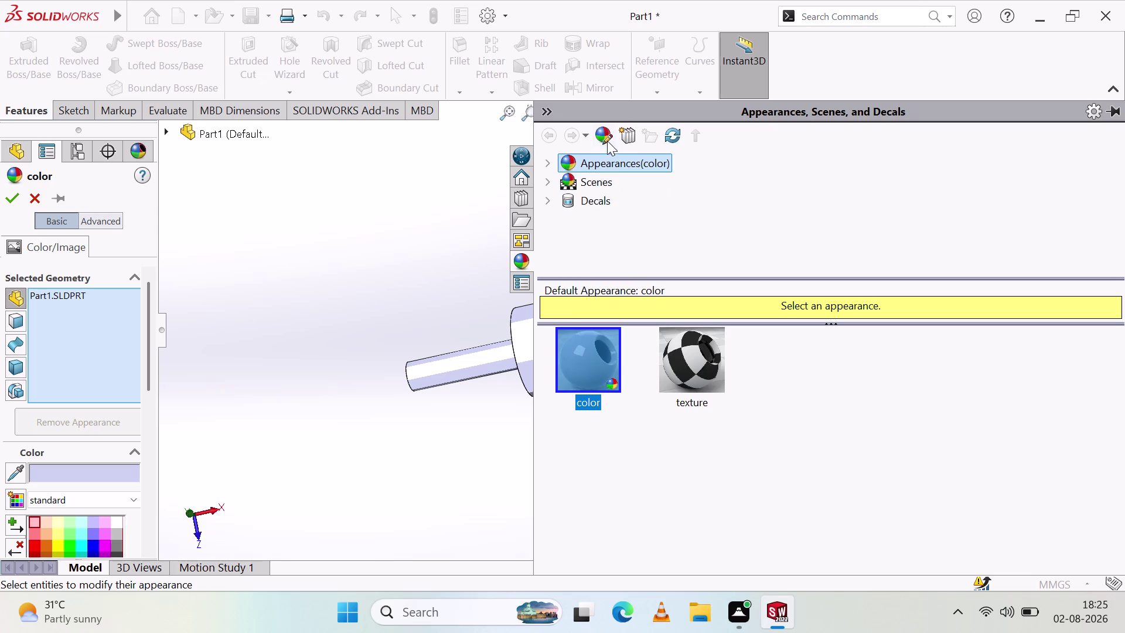
click(354, 247)
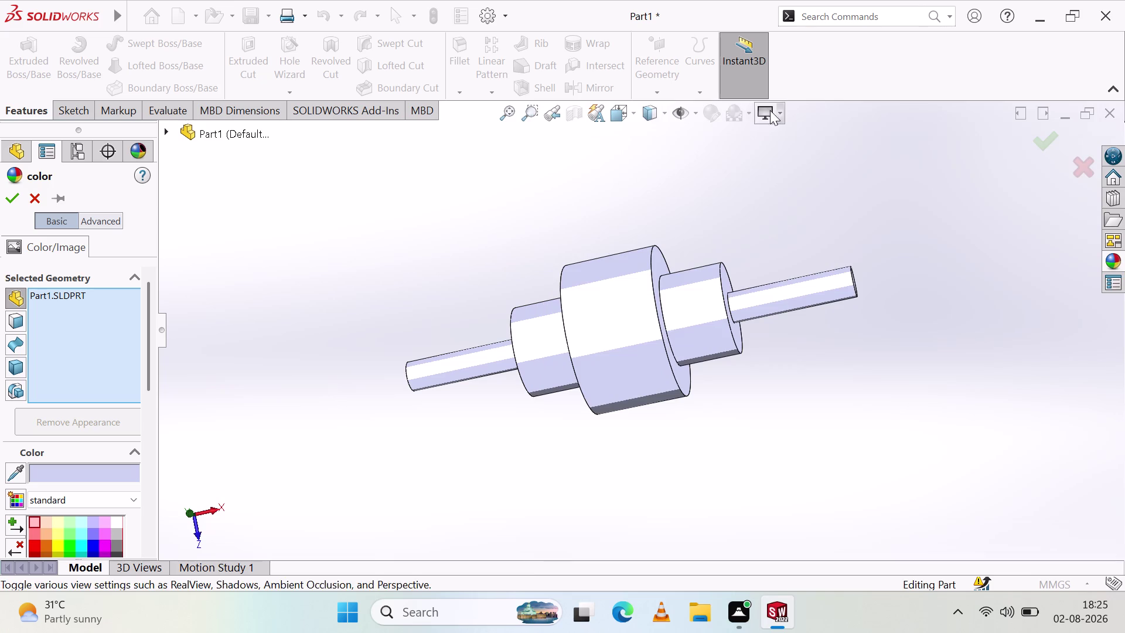
click(716, 111)
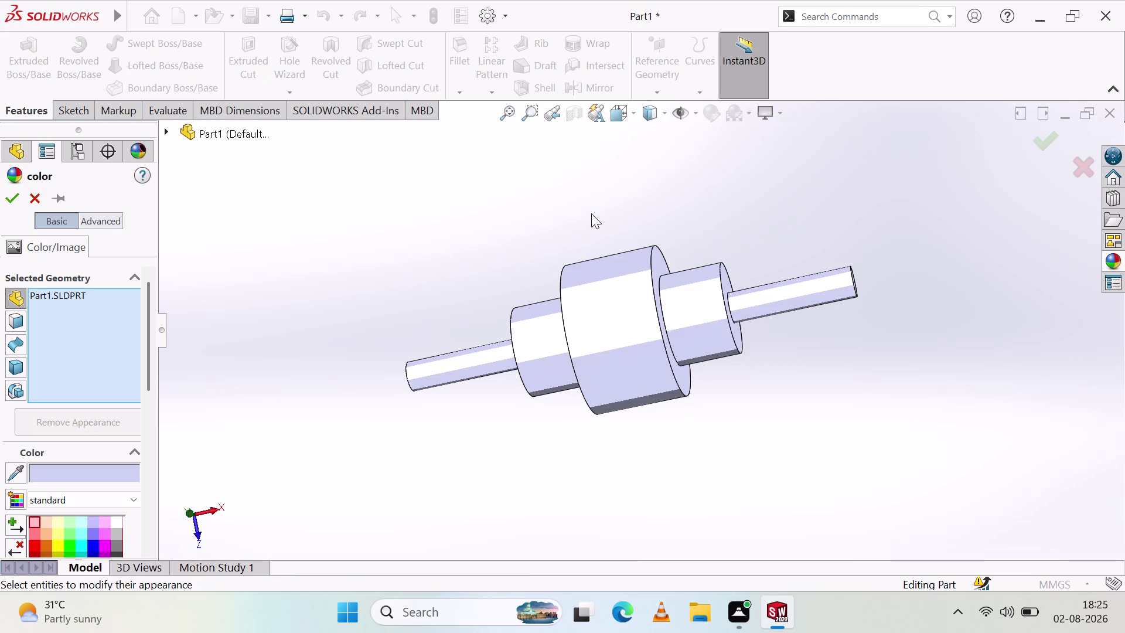
click(34, 540)
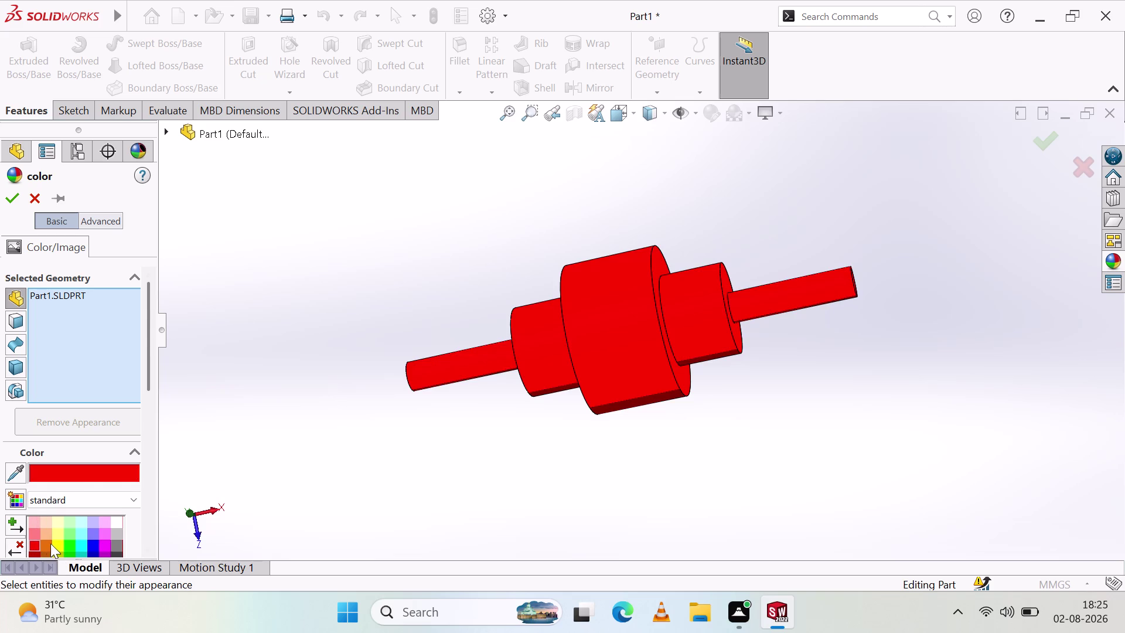
Preview green, then red again, and finally light blue (131, 131, 255) on the shaft.
scroll(down, 3)
scroll(down, 3)
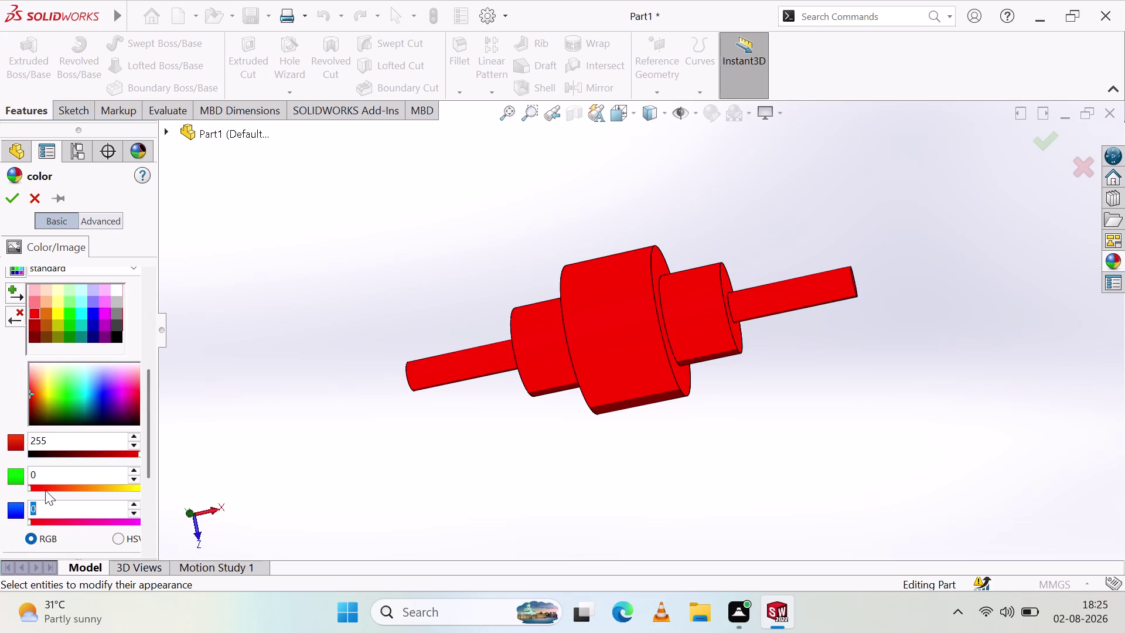
click(15, 474)
click(65, 311)
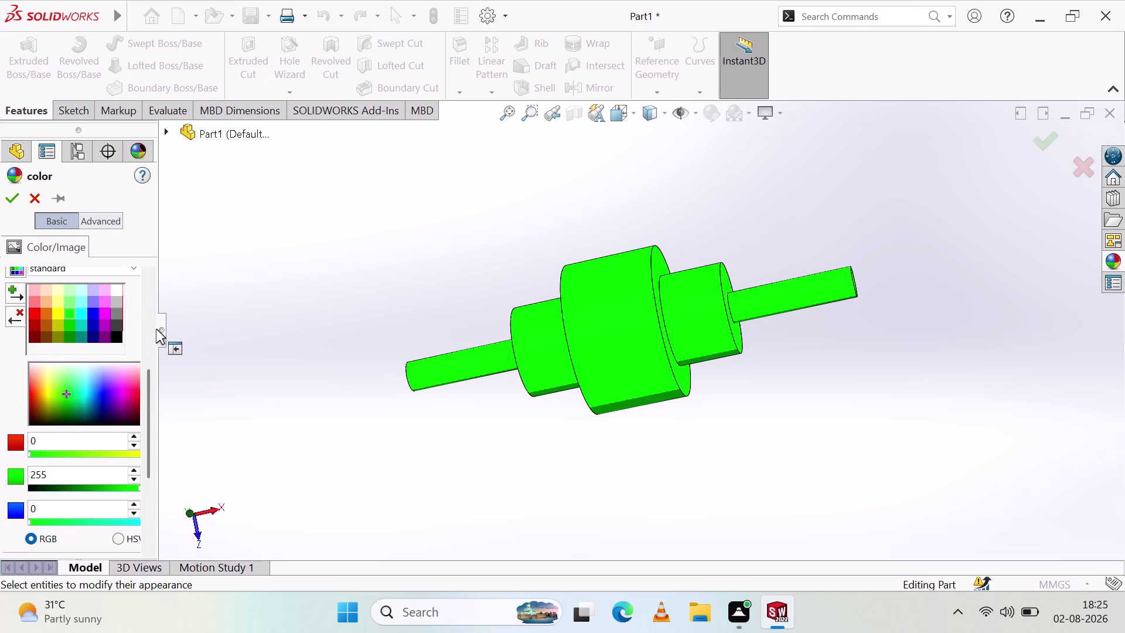
click(241, 319)
click(31, 310)
click(237, 325)
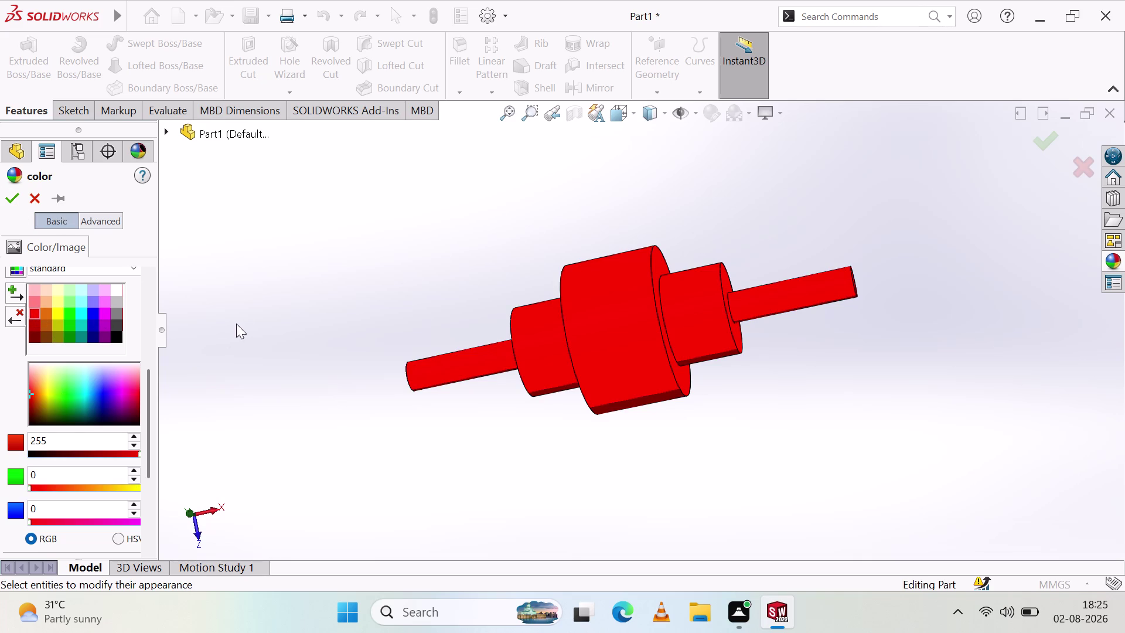
click(103, 377)
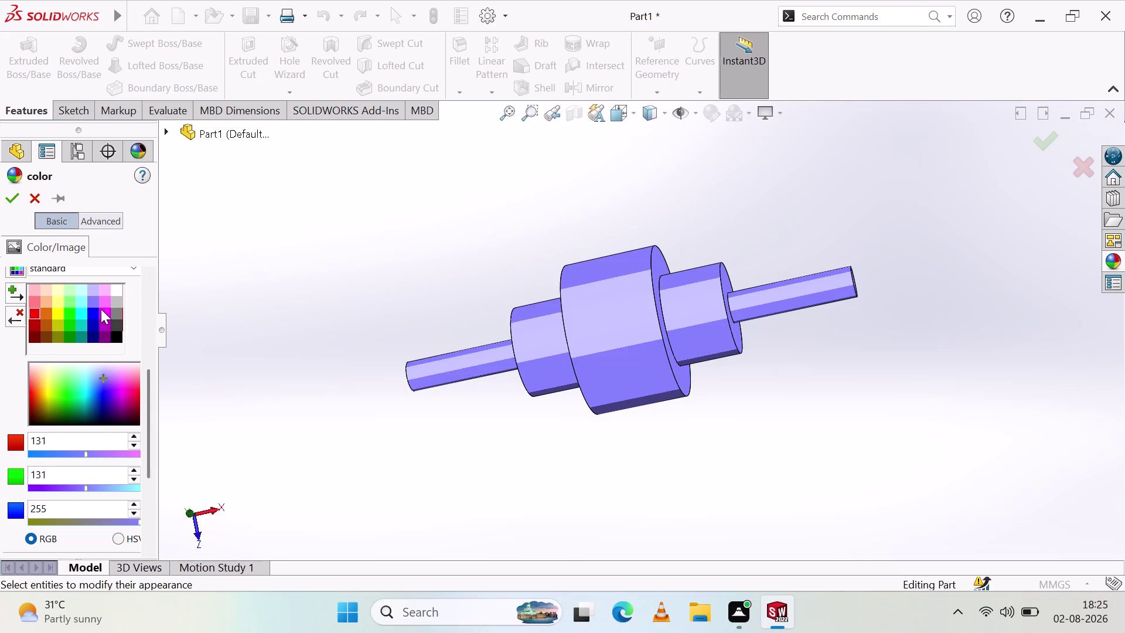
Preview dark green, magenta, pink and pale lavender on the shaft.
click(101, 309)
click(84, 300)
click(88, 302)
click(69, 334)
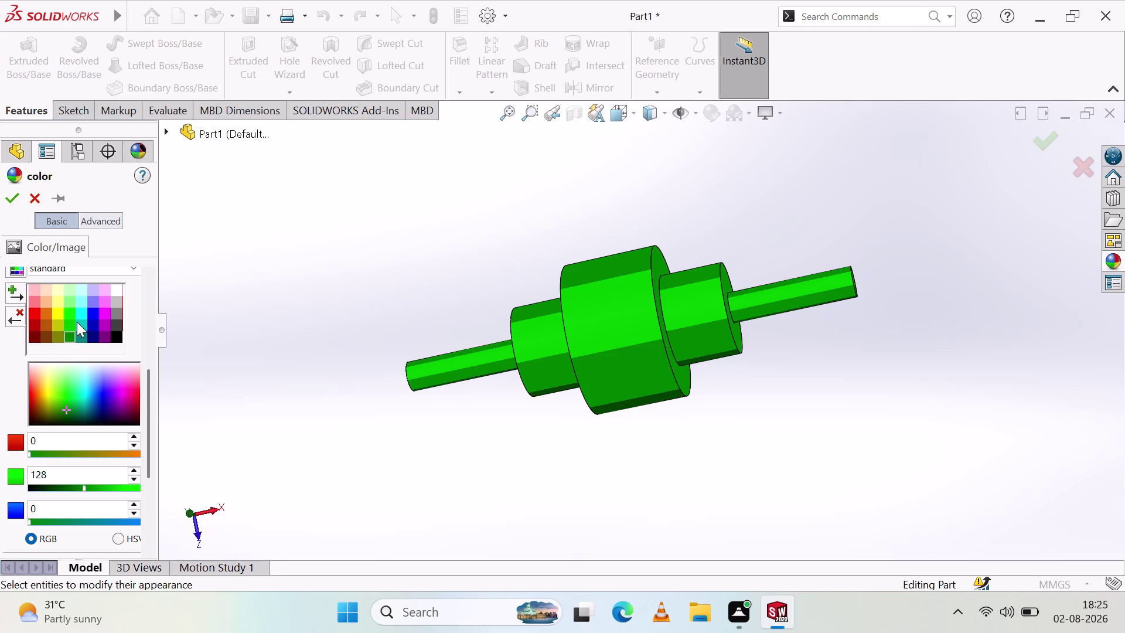
click(79, 322)
click(80, 311)
click(103, 321)
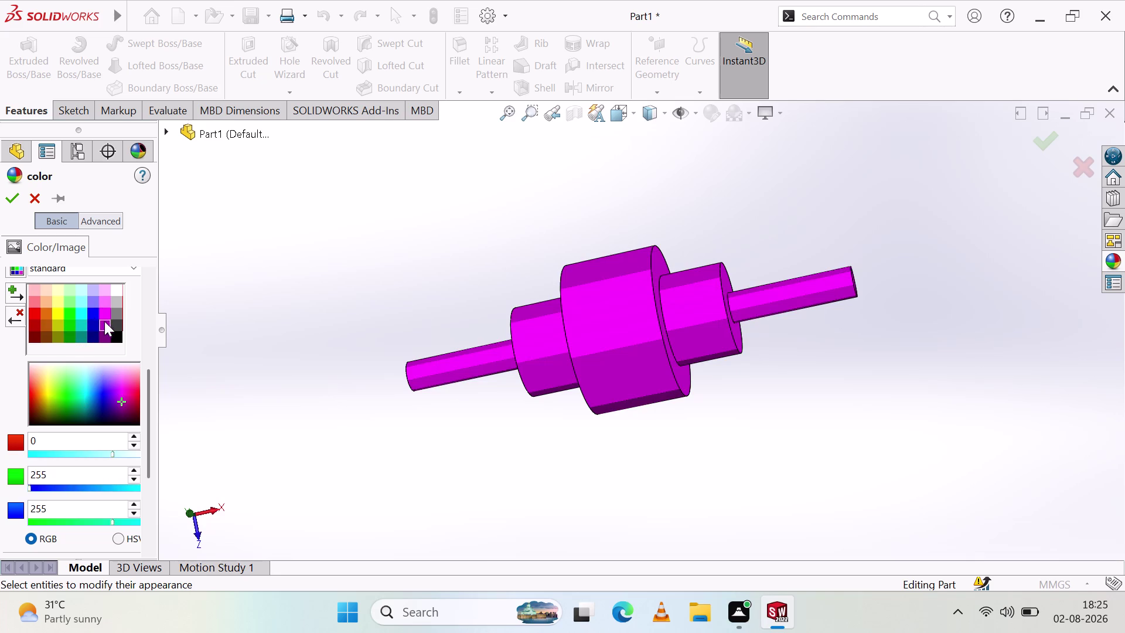
click(93, 302)
click(102, 302)
click(79, 285)
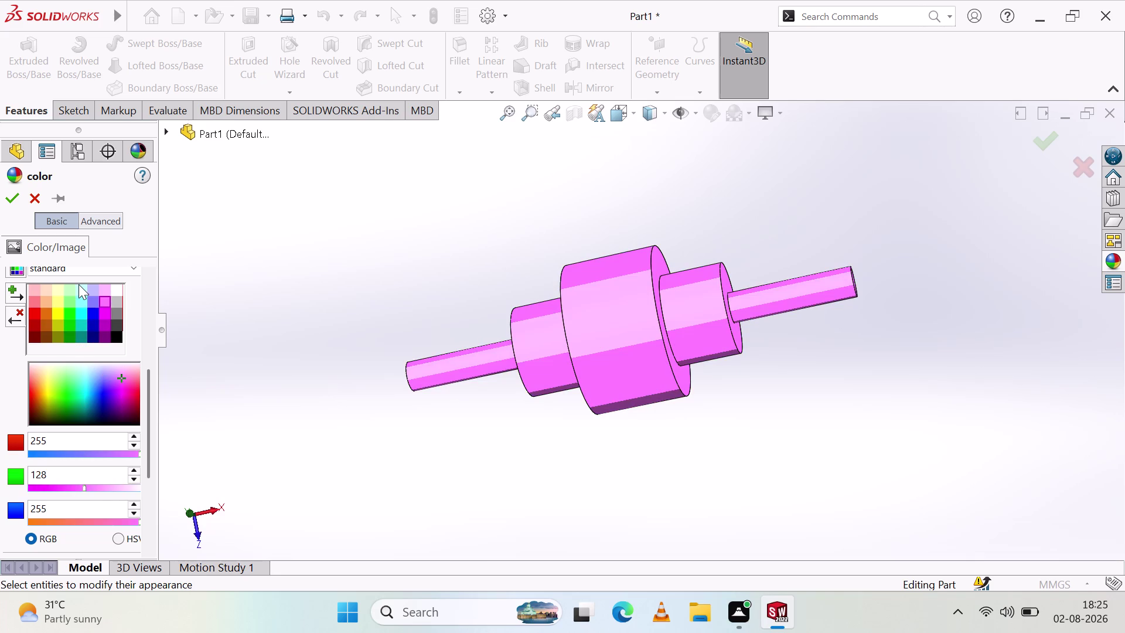
click(99, 288)
click(90, 292)
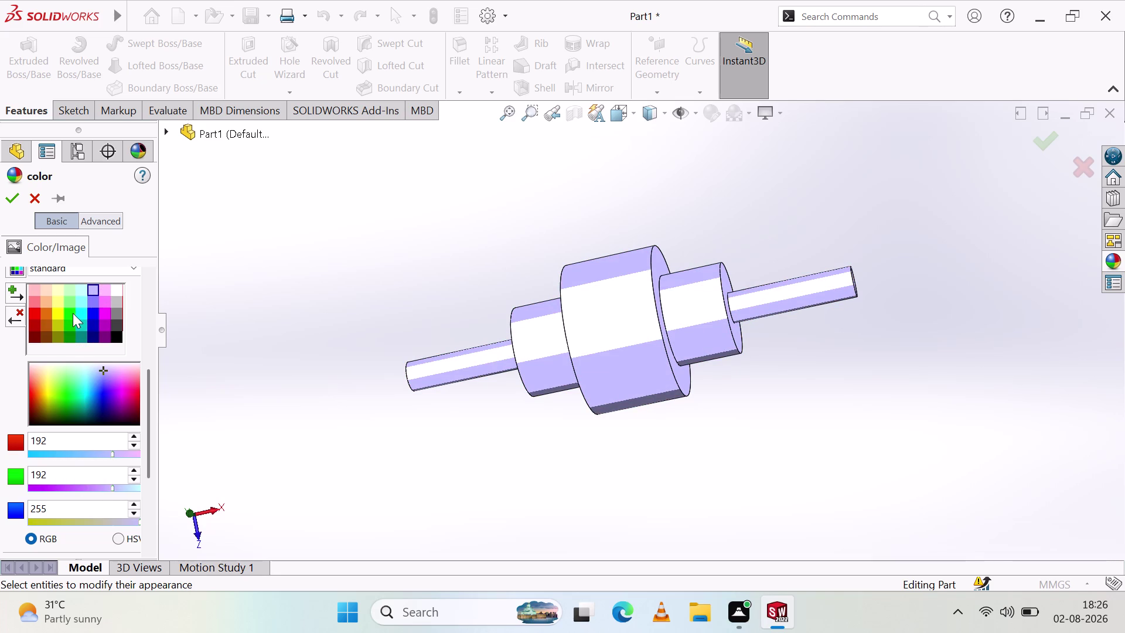
Preview bright blue, navy blue, dark grey and mid grey on the shaft.
click(73, 313)
click(86, 318)
click(95, 316)
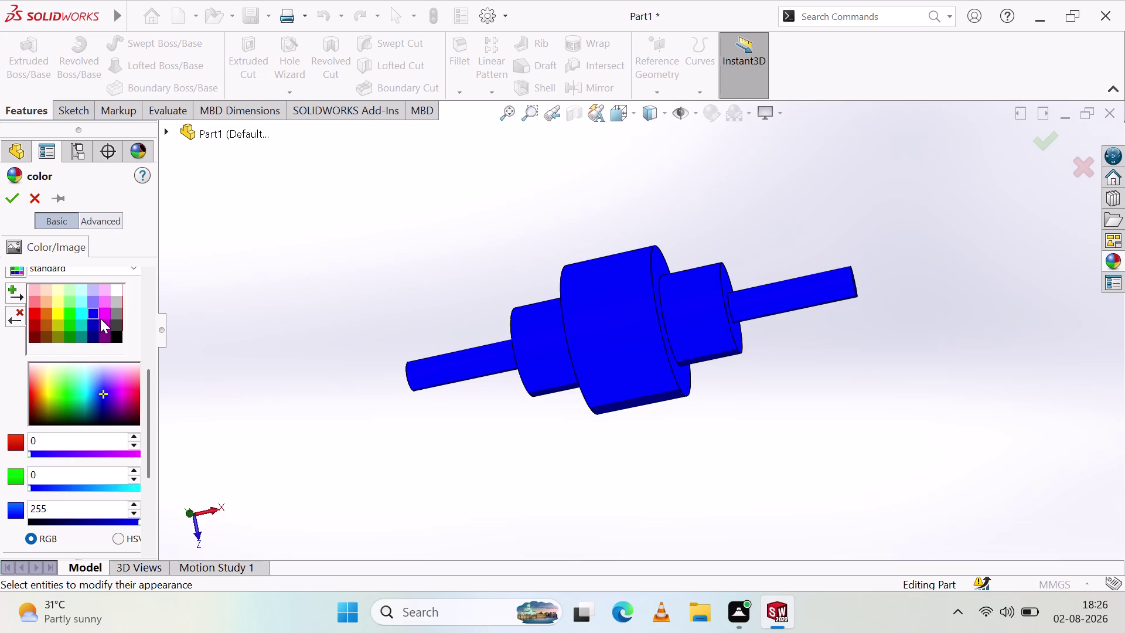
drag(102, 318, 102, 325)
click(103, 328)
click(95, 334)
click(108, 338)
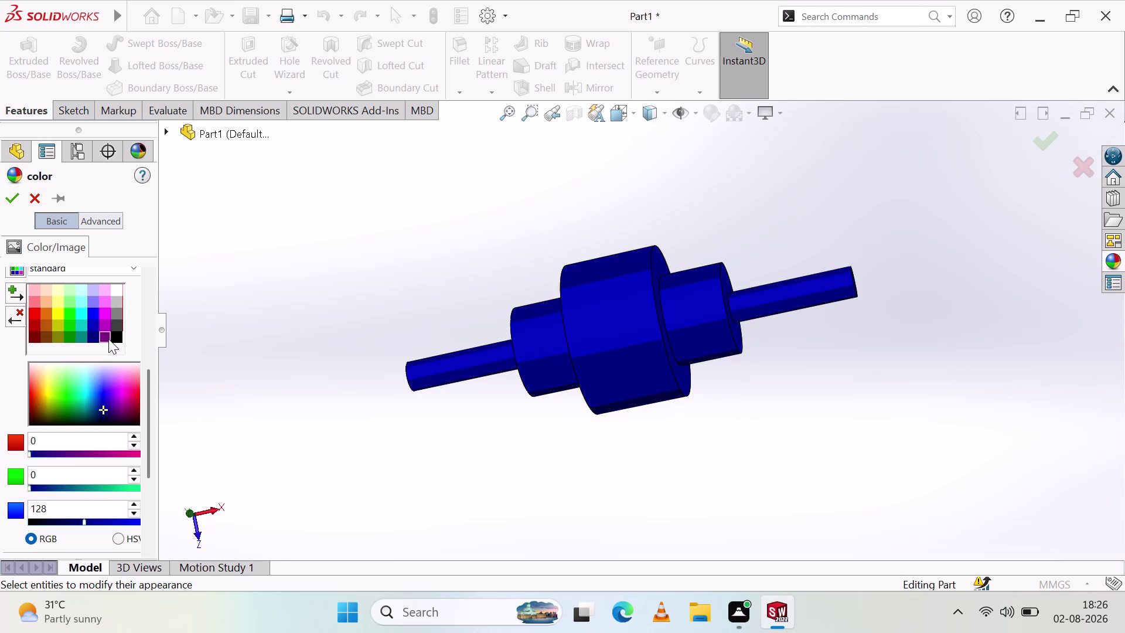
click(115, 337)
click(117, 332)
click(115, 326)
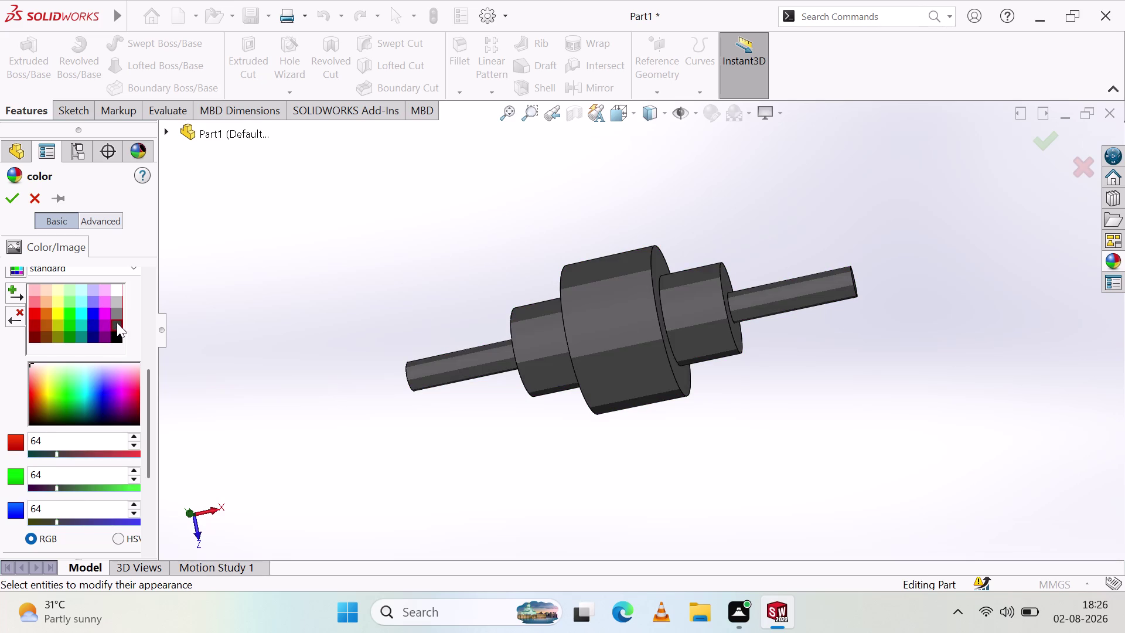
click(117, 318)
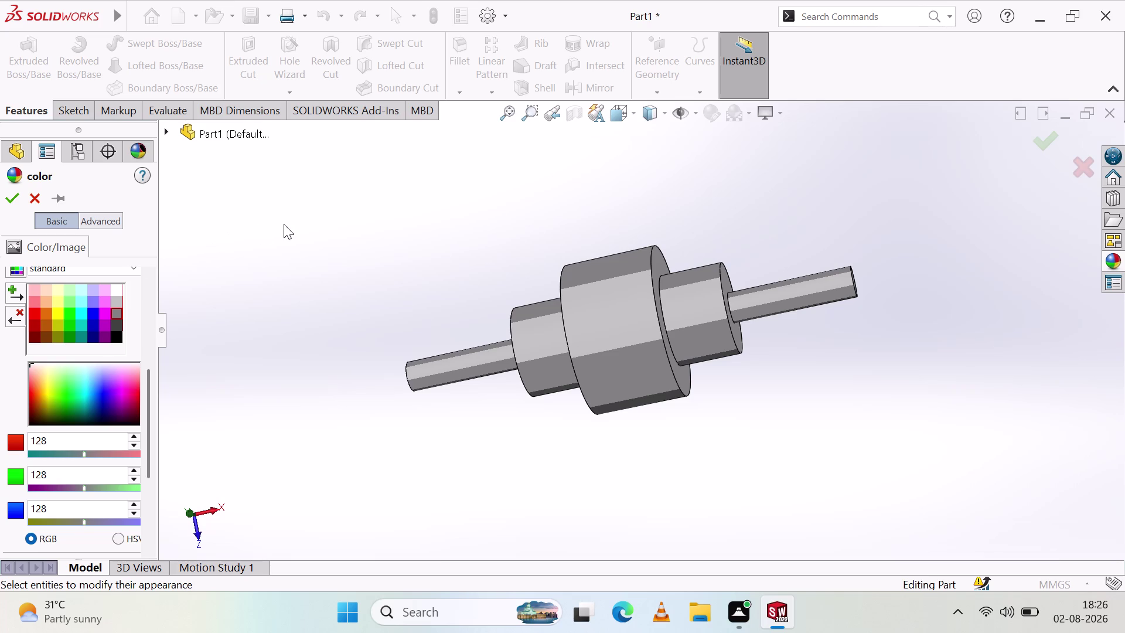
Try purple, bright green, orange, darker green and mid blue shades on the shaft.
click(131, 385)
click(114, 392)
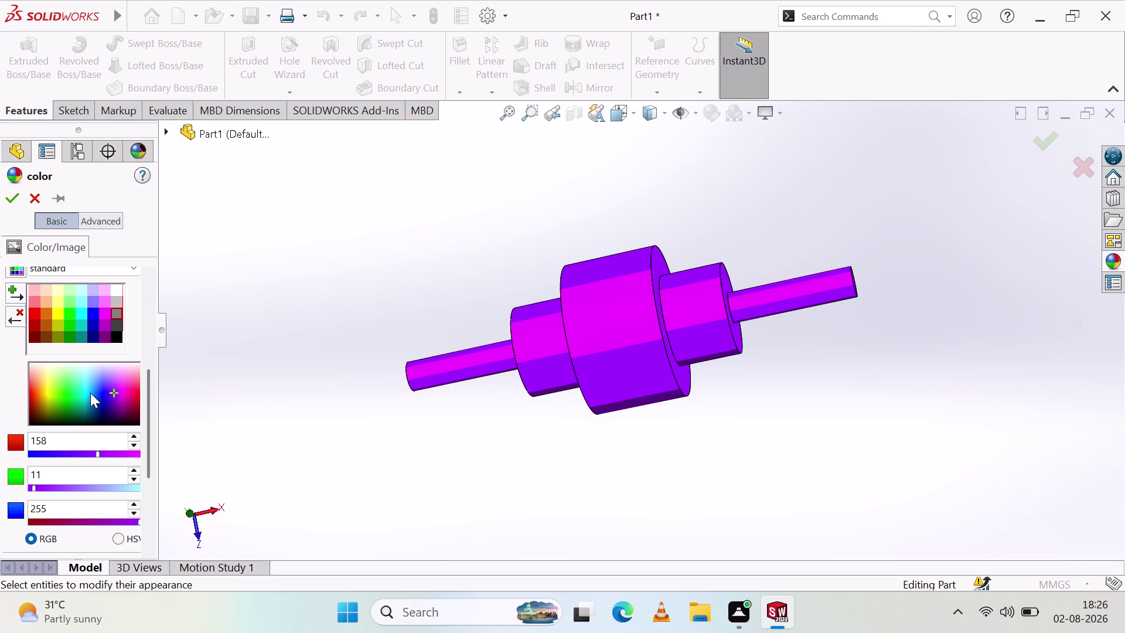
click(89, 392)
click(82, 393)
click(71, 398)
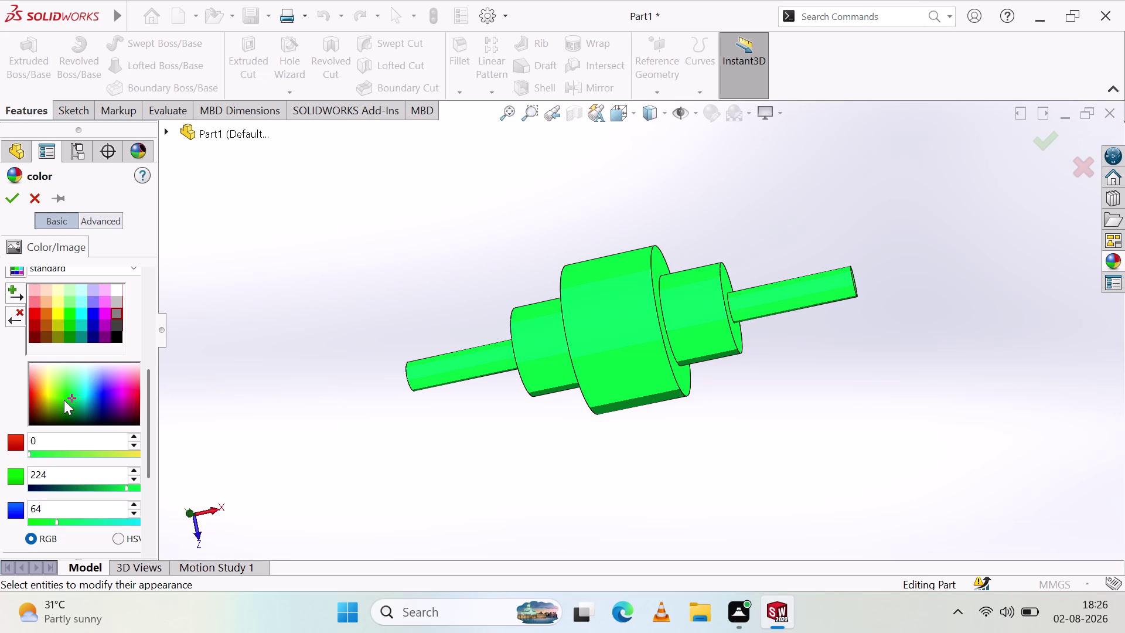
drag(63, 400, 52, 400)
click(47, 401)
click(36, 391)
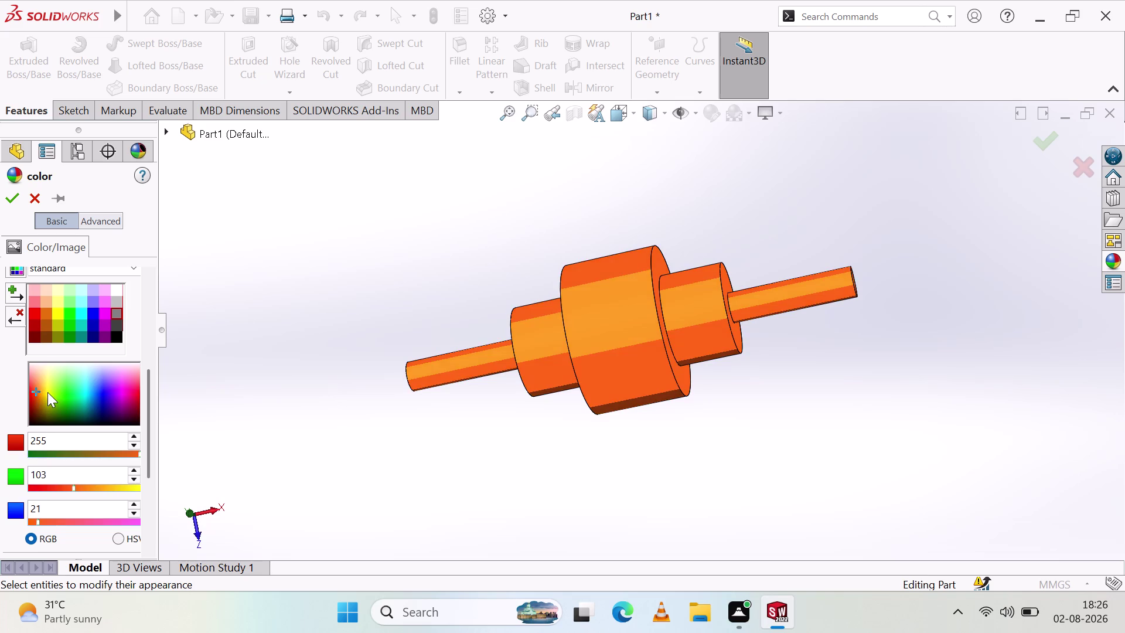
click(48, 392)
click(57, 403)
click(69, 408)
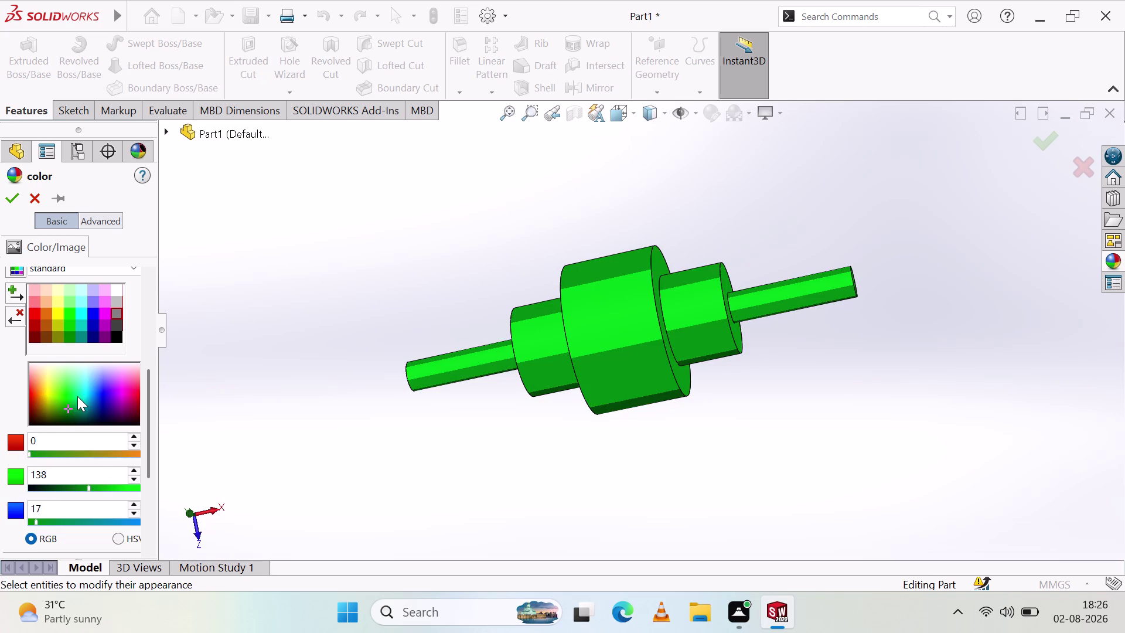
click(79, 396)
click(93, 404)
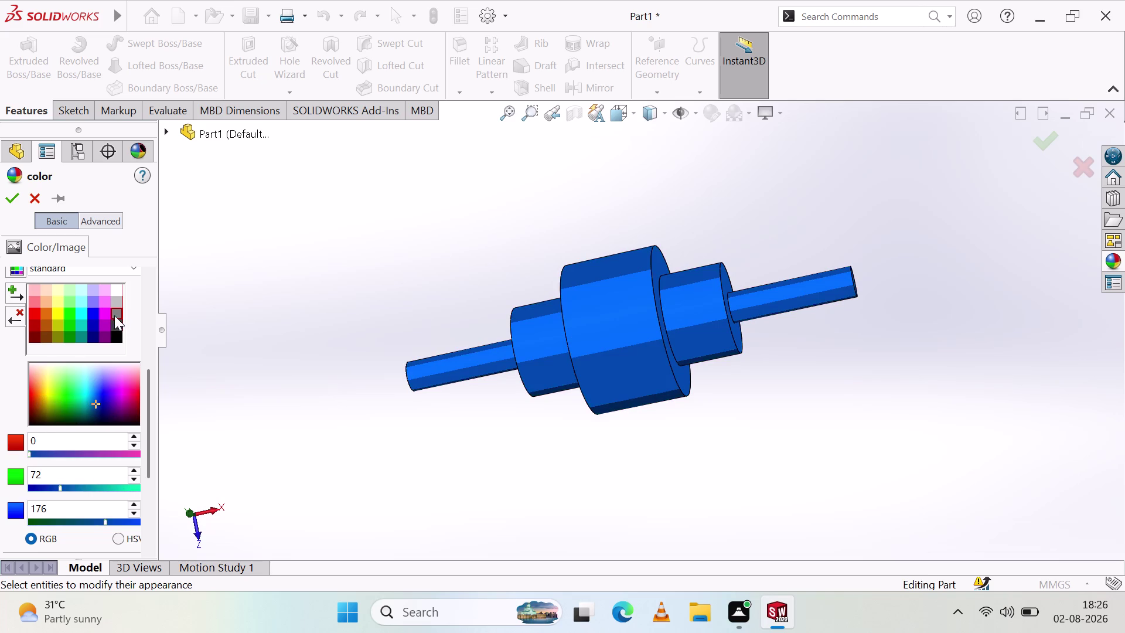
Try light blue-violet, dark blue and turquoise on the shaft.
drag(114, 307, 107, 307)
click(98, 315)
click(99, 307)
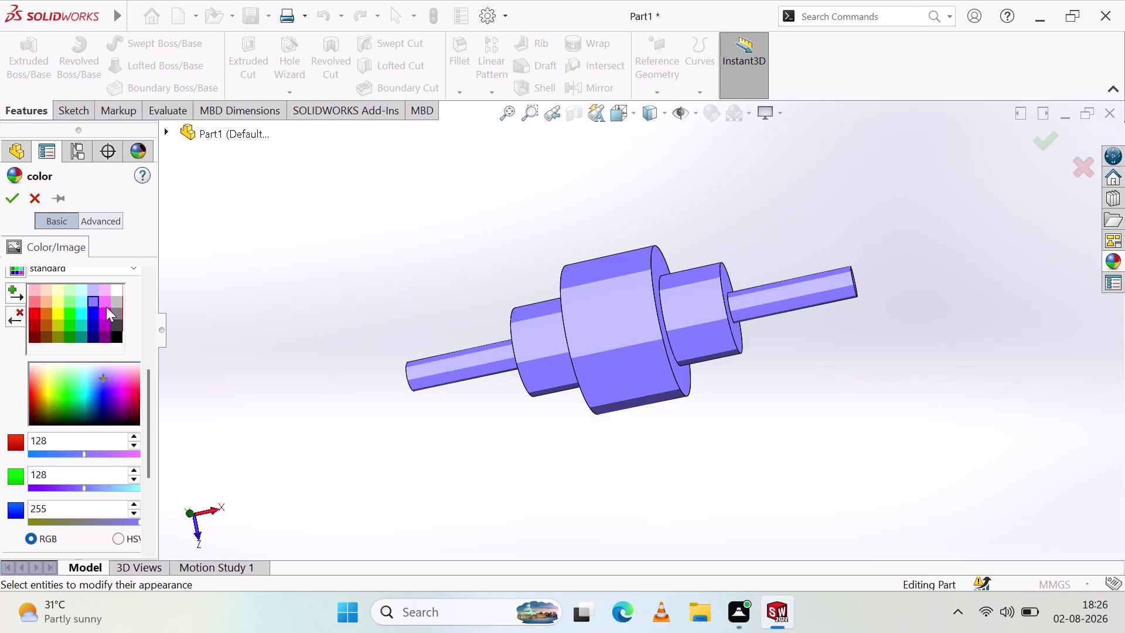
click(106, 307)
click(103, 312)
click(95, 320)
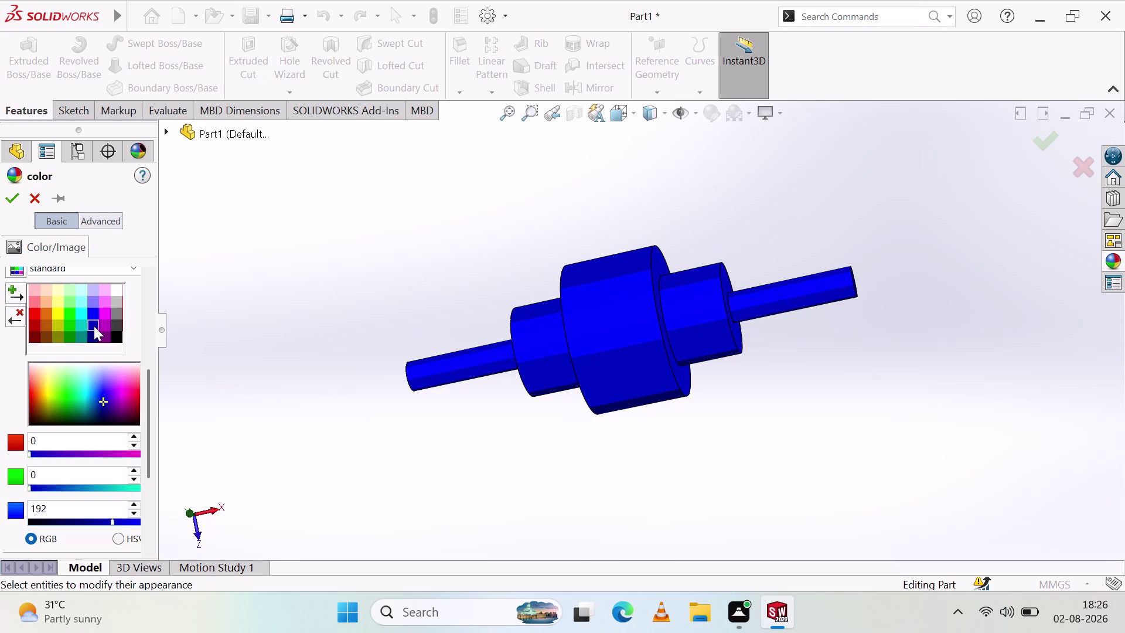
click(91, 333)
click(75, 327)
click(82, 320)
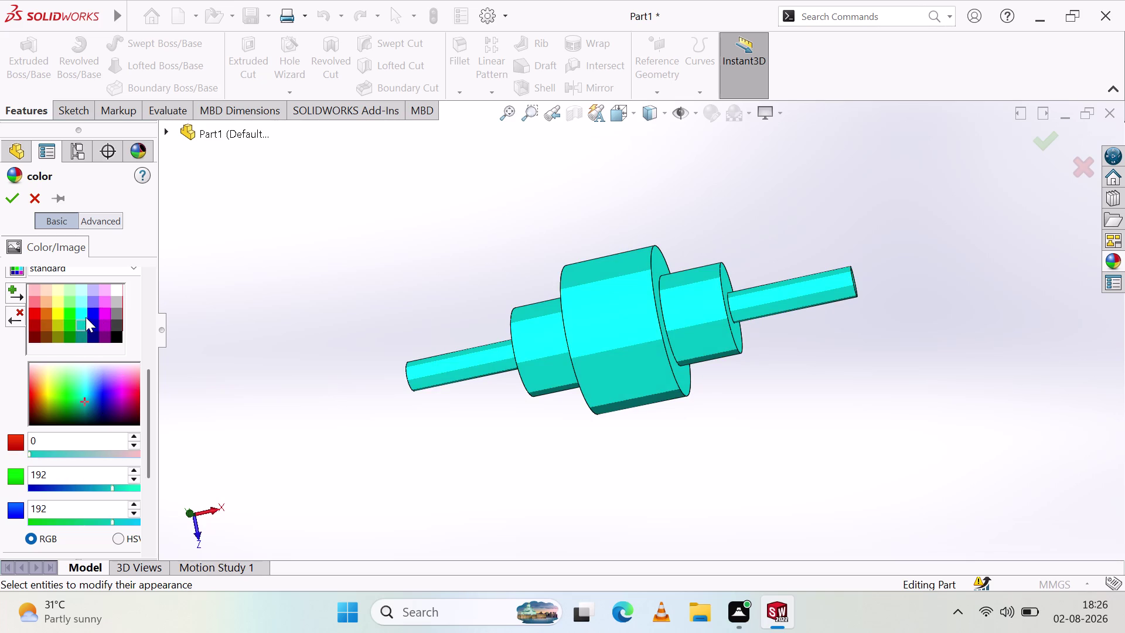
Try orange and salmon pink on the shaft.
click(87, 315)
click(80, 312)
click(65, 312)
click(48, 312)
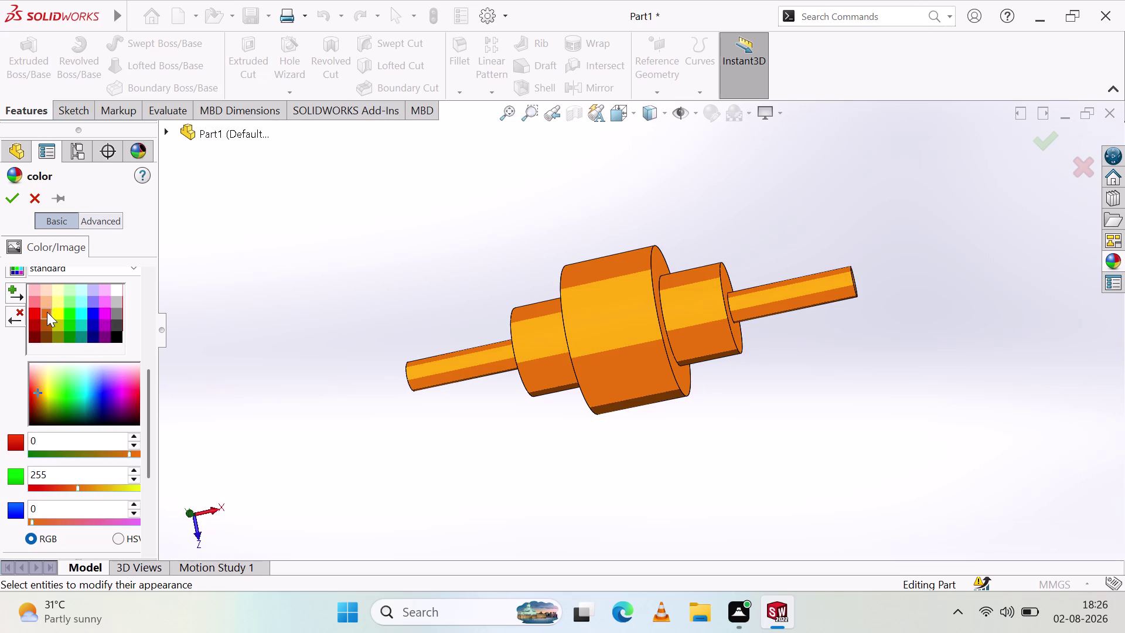
click(41, 310)
click(34, 303)
click(35, 292)
click(32, 306)
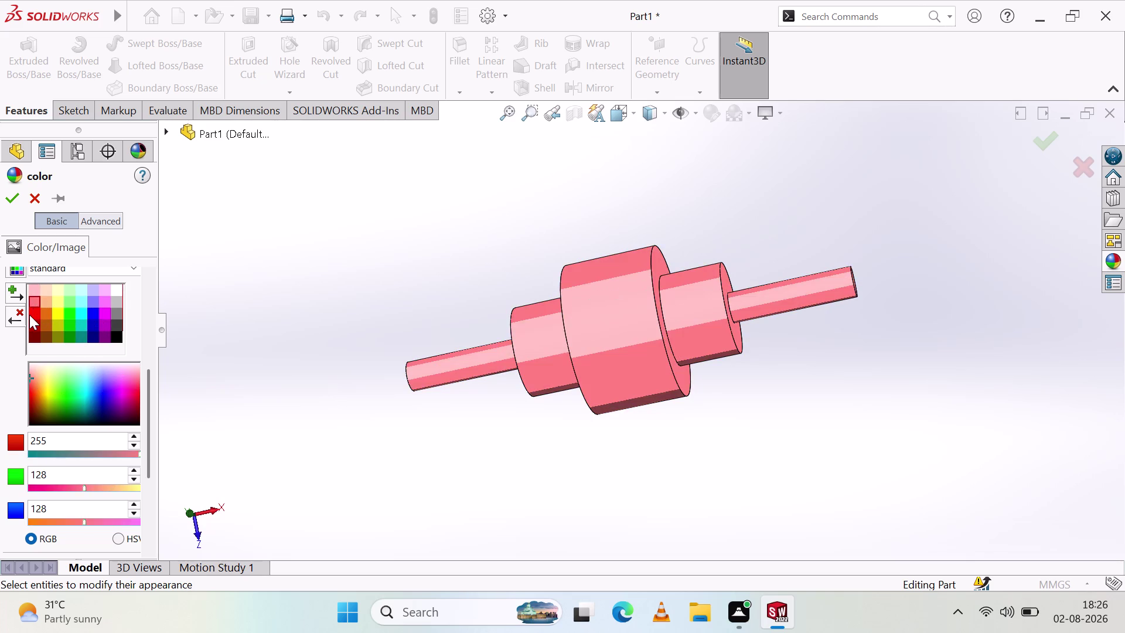
Set the shaft to a bright pure red (red 255) and confirm with OK.
click(29, 314)
click(30, 322)
click(47, 318)
drag(50, 319, 38, 319)
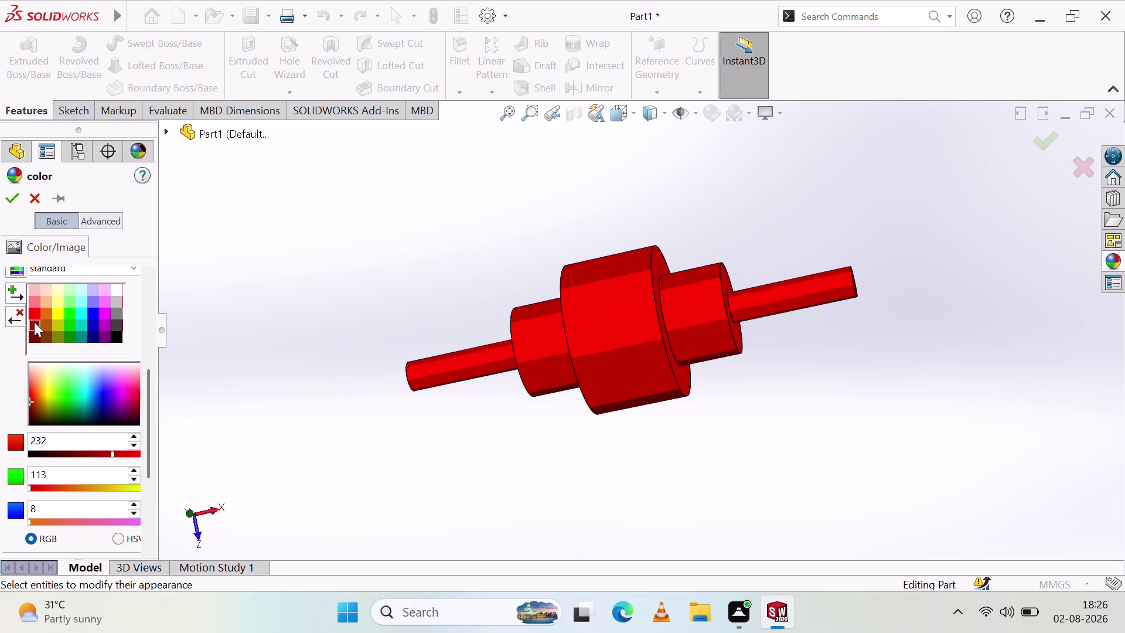
click(34, 322)
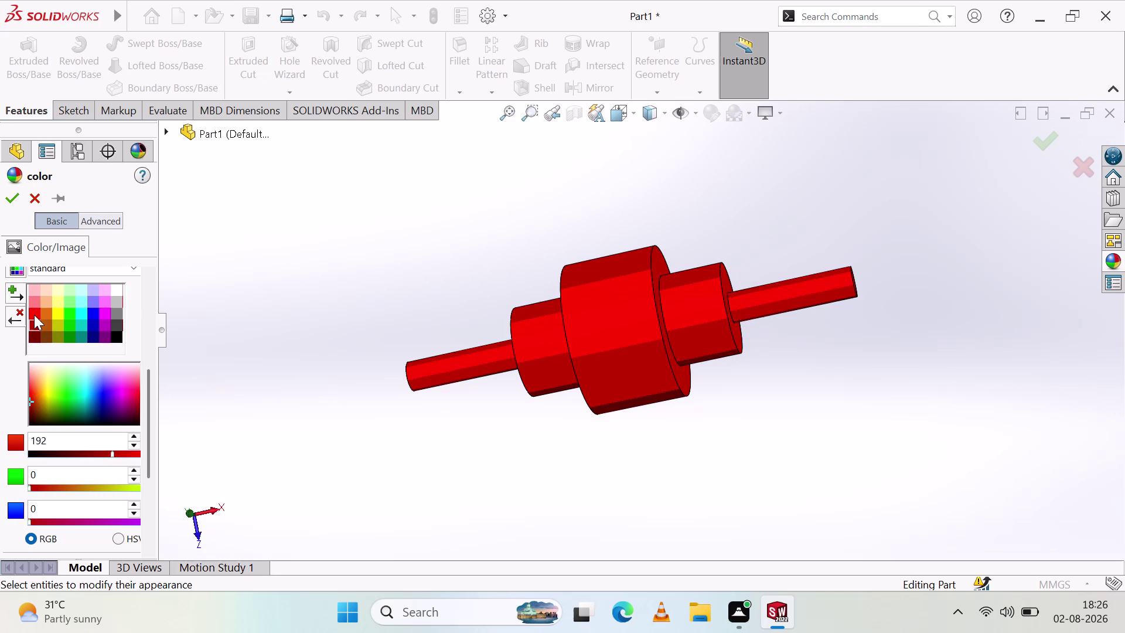
click(34, 315)
click(33, 321)
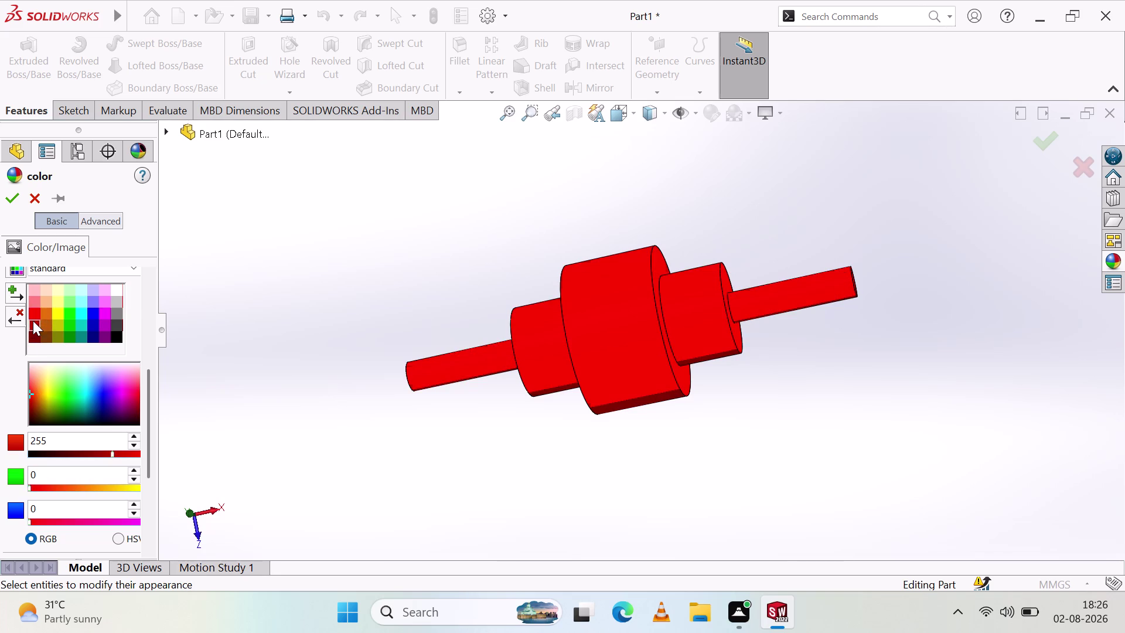
click(9, 194)
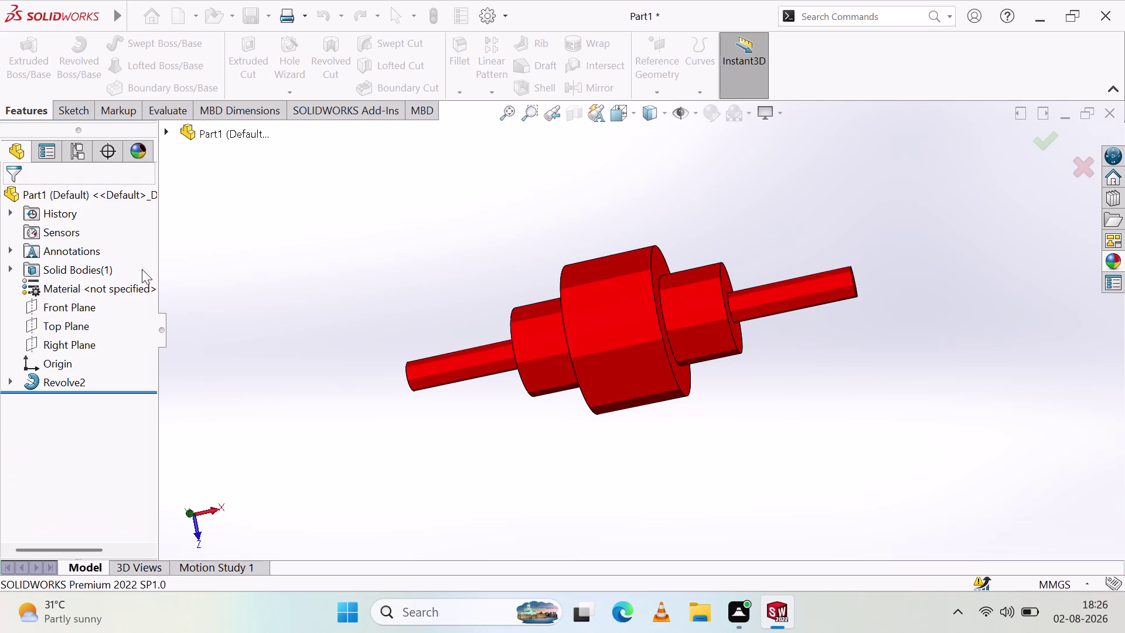
Orbit the red shaft through end, upright, angled and side views, then open View Settings.
middle_drag(654, 200, 816, 223)
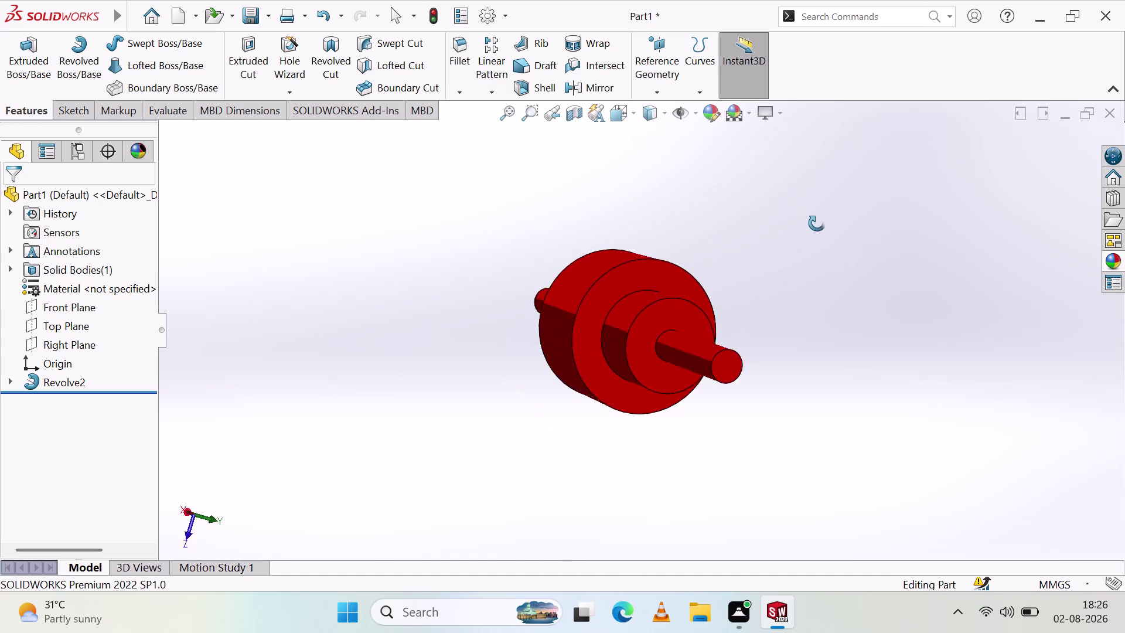
middle_drag(815, 224, 847, 244)
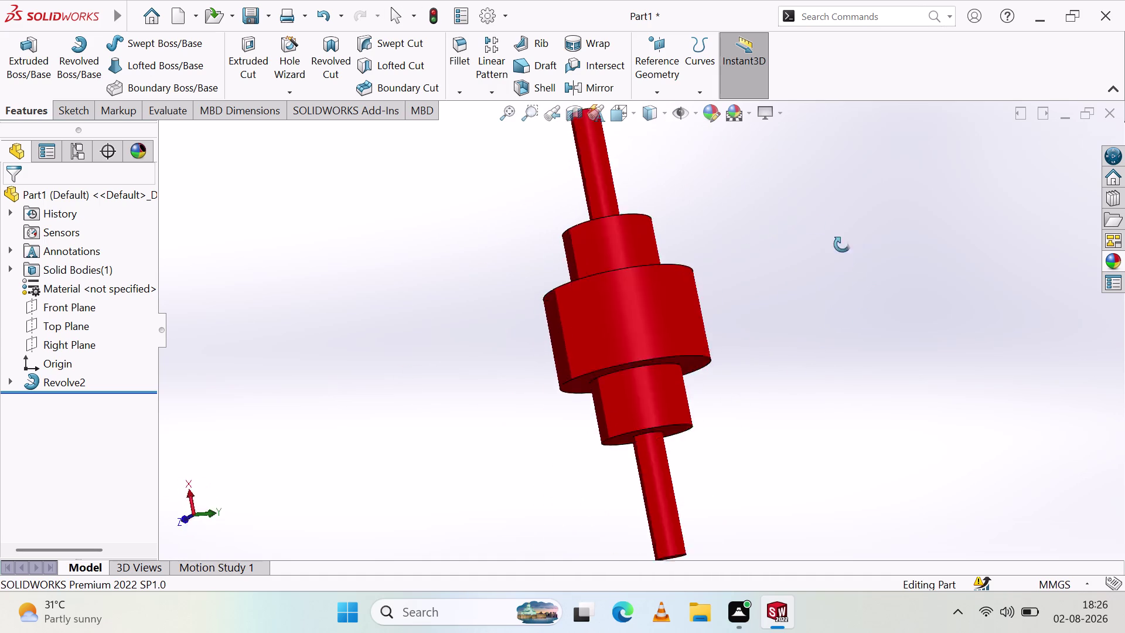
middle_drag(847, 243, 567, 428)
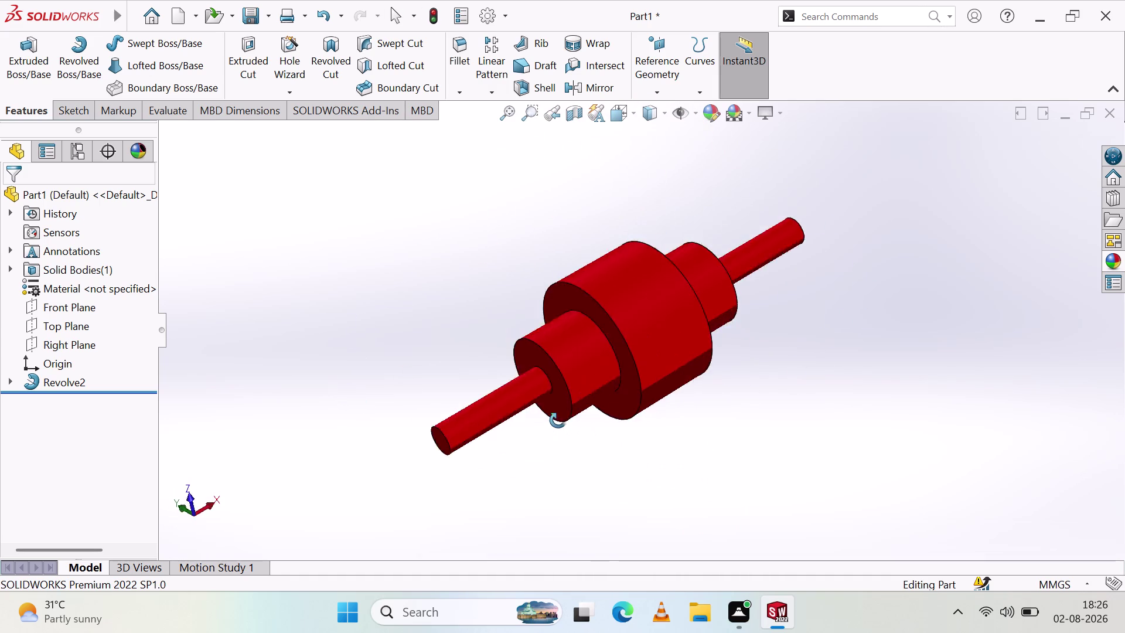
middle_drag(567, 428, 519, 348)
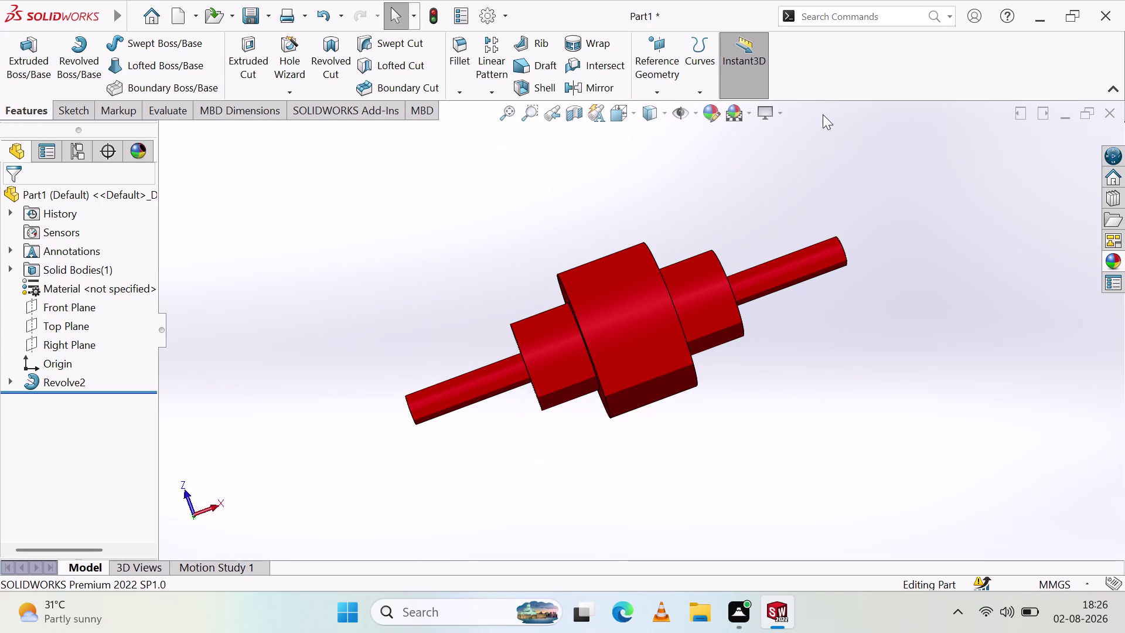
drag(784, 111, 784, 116)
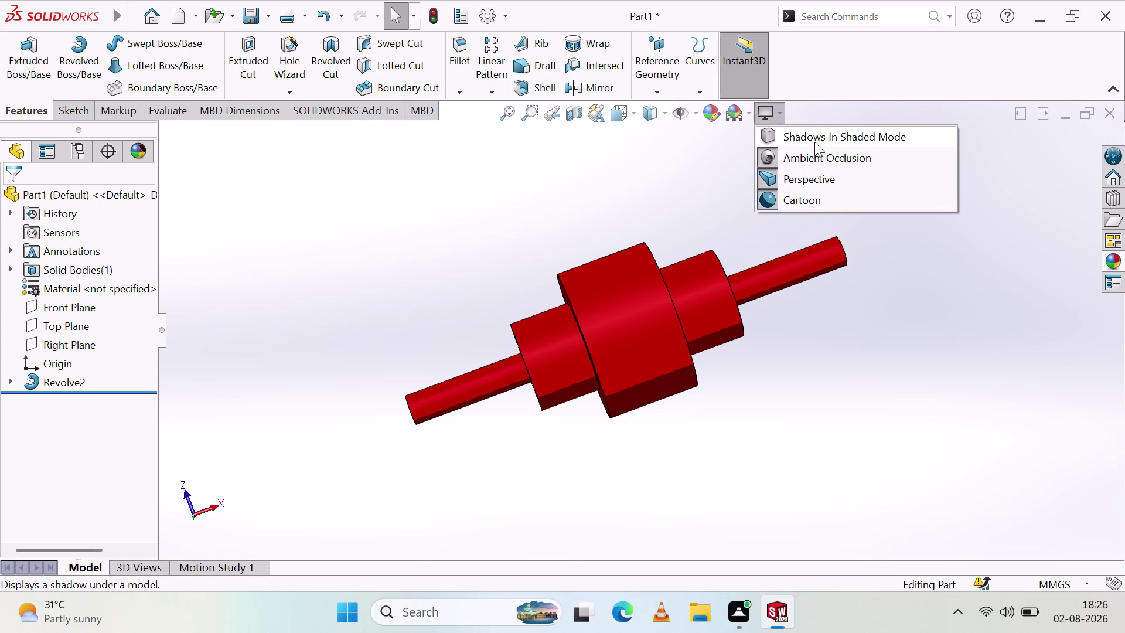
Turn on cartoon rendering and perspective view, and orbit the shaft to see its ends.
click(826, 194)
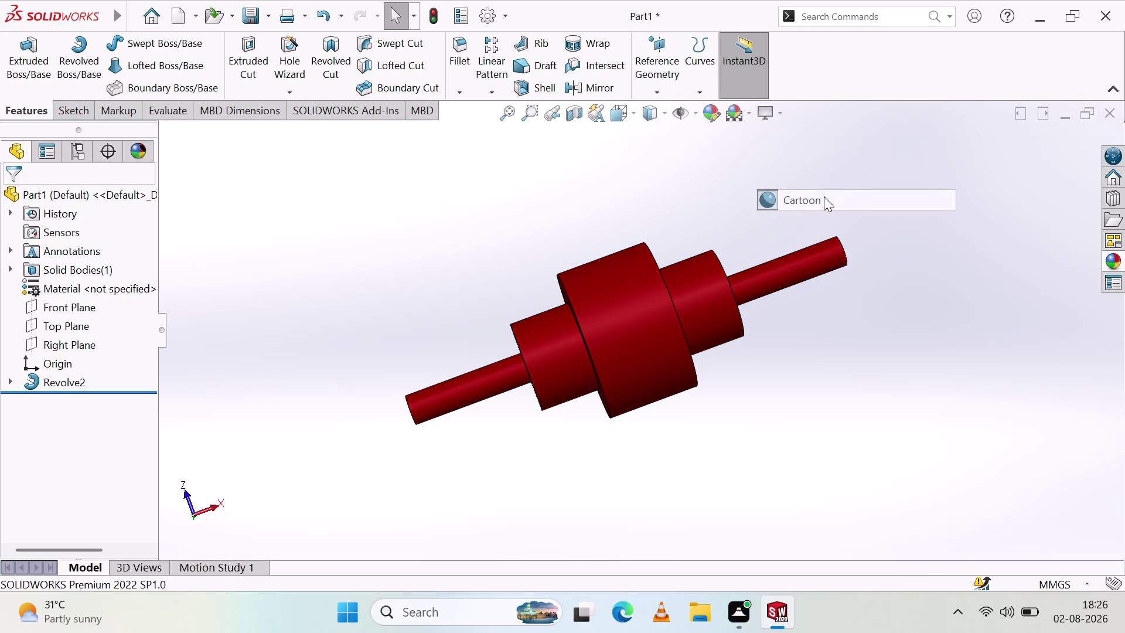
click(777, 116)
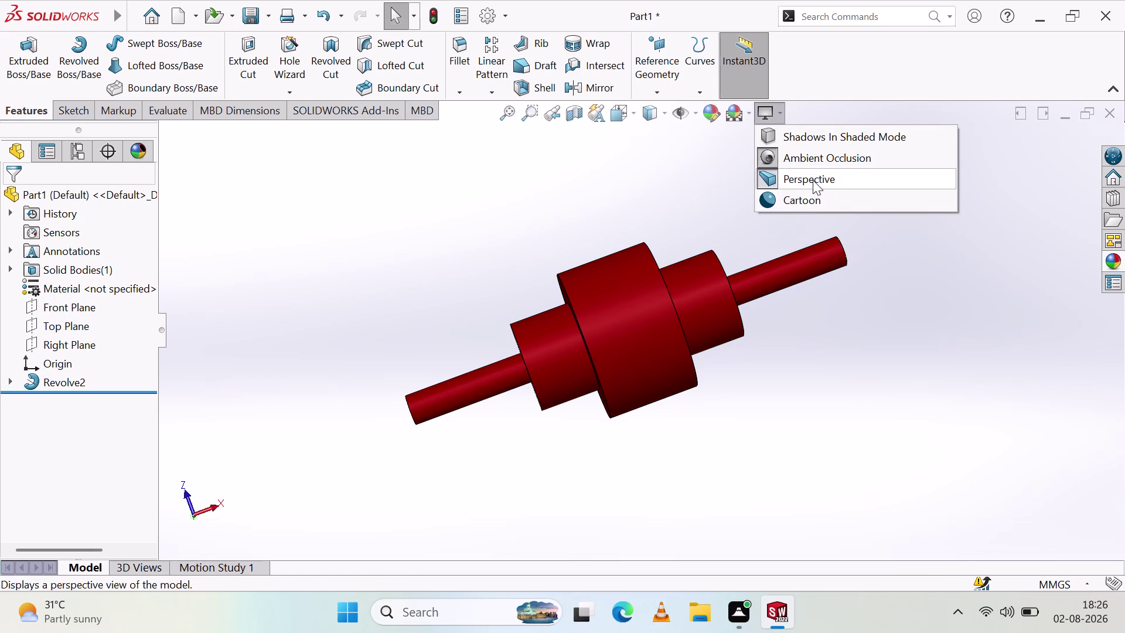
click(813, 179)
middle_drag(776, 227, 778, 240)
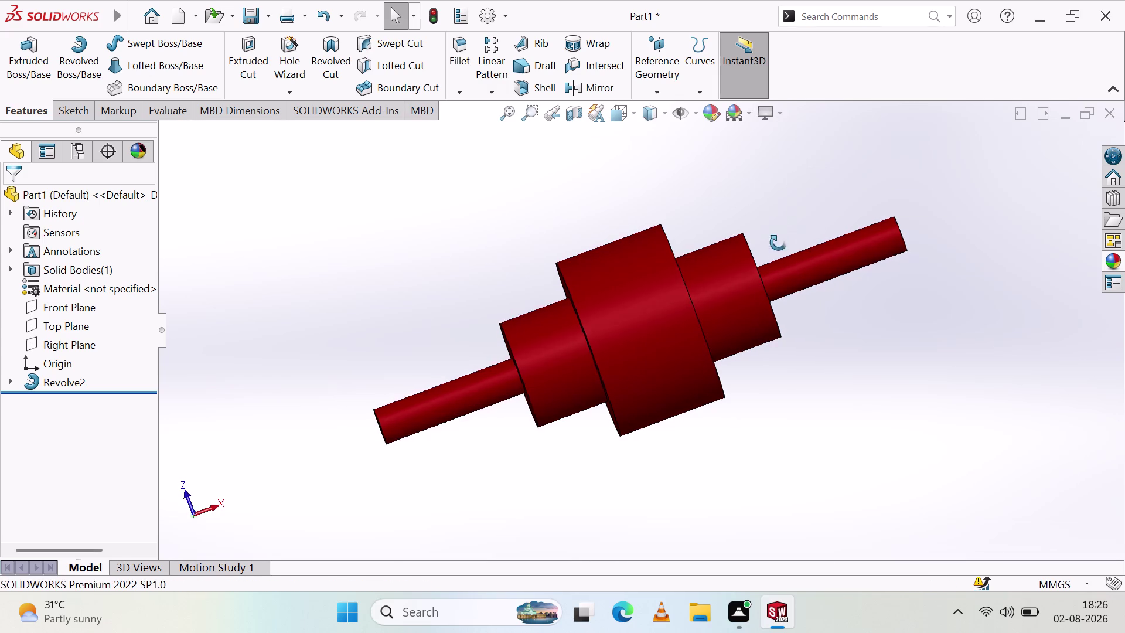
middle_drag(777, 240, 803, 281)
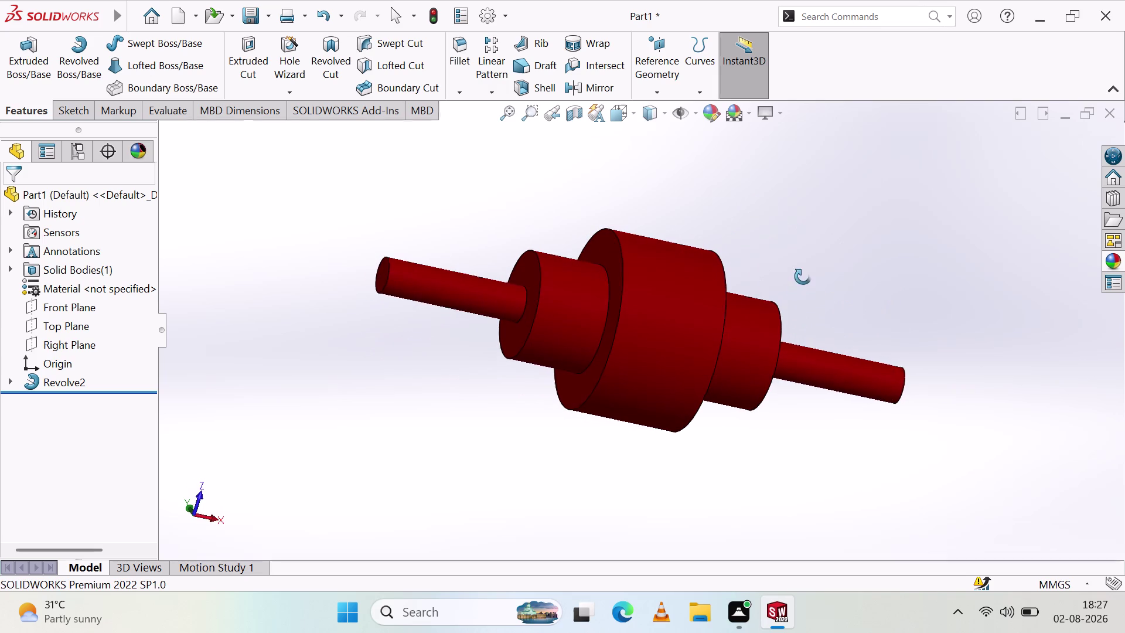
middle_drag(803, 280, 803, 277)
Turn cartoon rendering off and enable Shadows In Shaded Mode beneath the shaft.
click(780, 120)
click(819, 199)
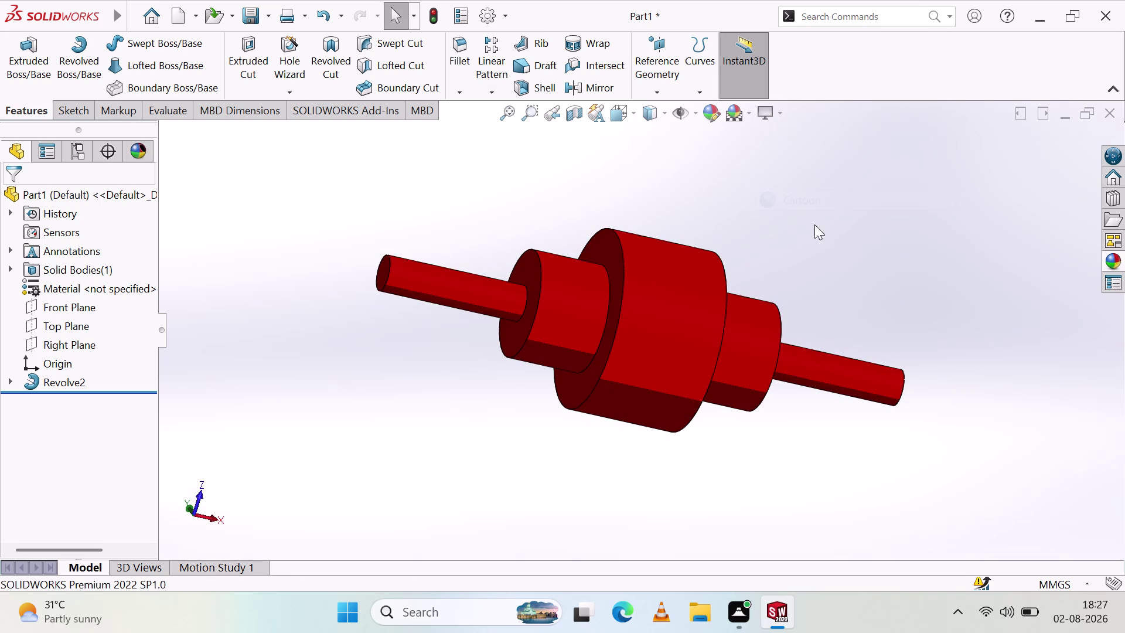
click(784, 113)
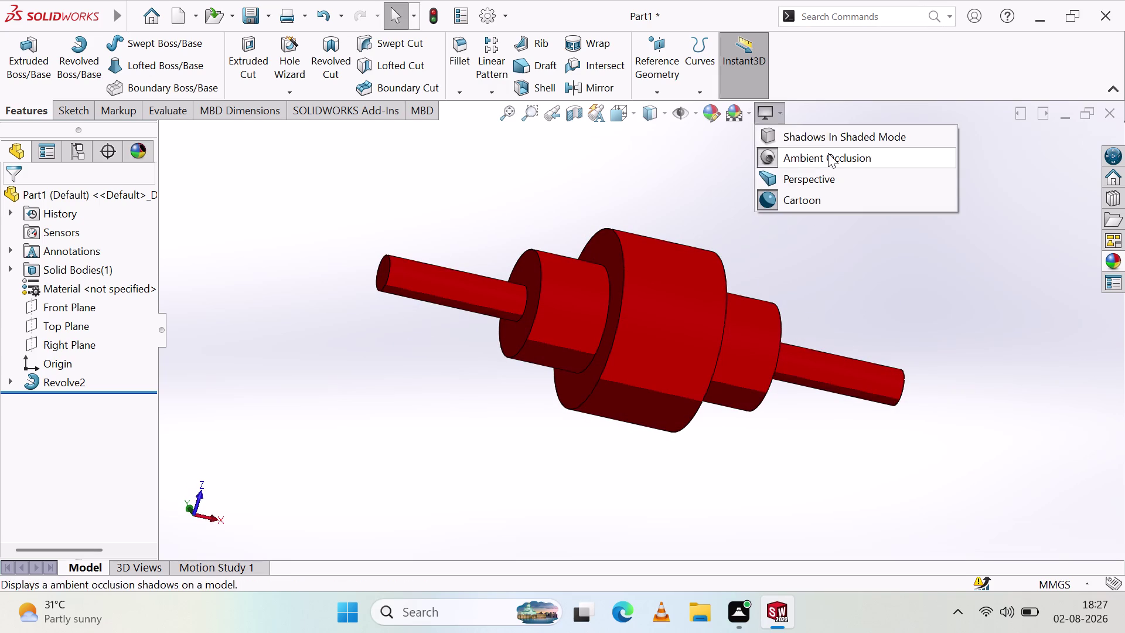
click(828, 153)
click(780, 115)
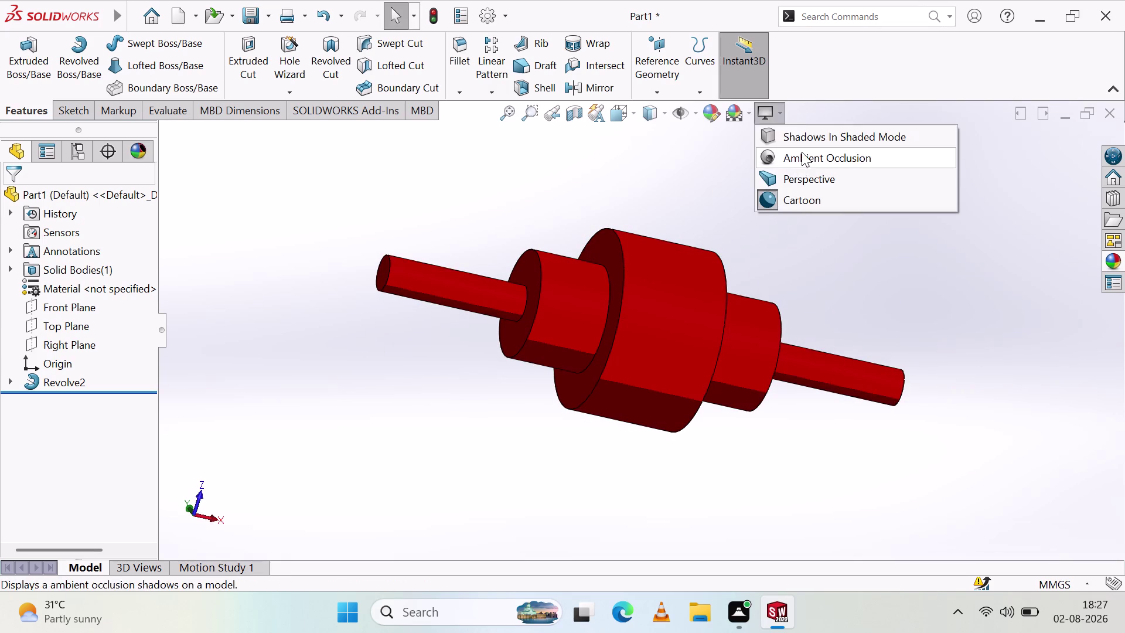
click(801, 152)
click(776, 117)
click(806, 140)
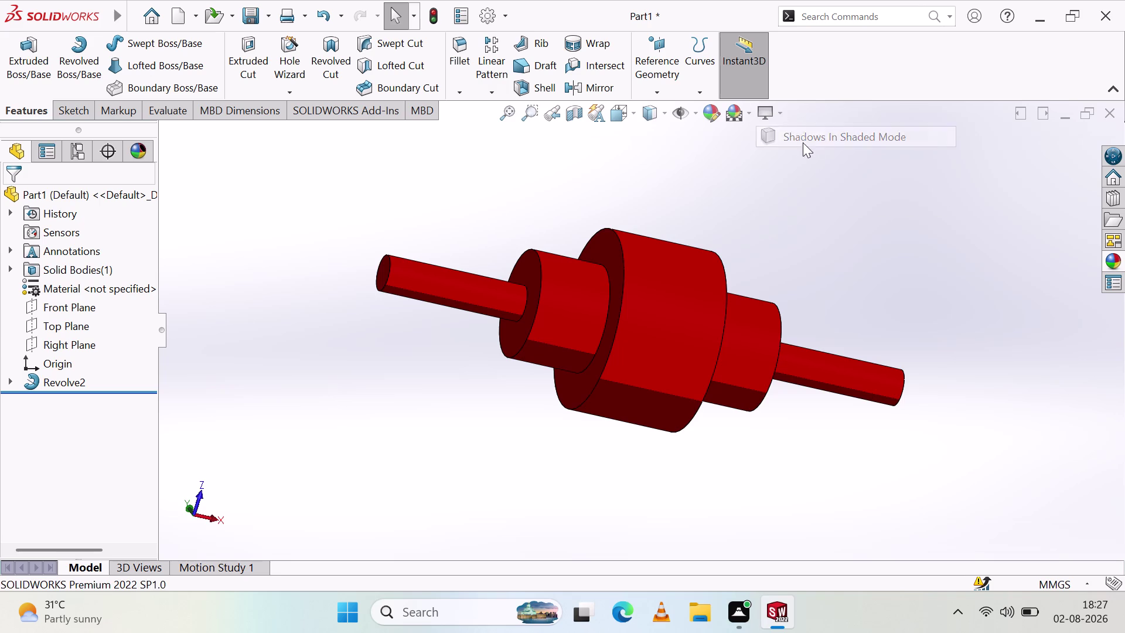
Orbit the shaft to view its shadow, adjust a view setting, and show the scene list.
middle_drag(776, 192, 531, 147)
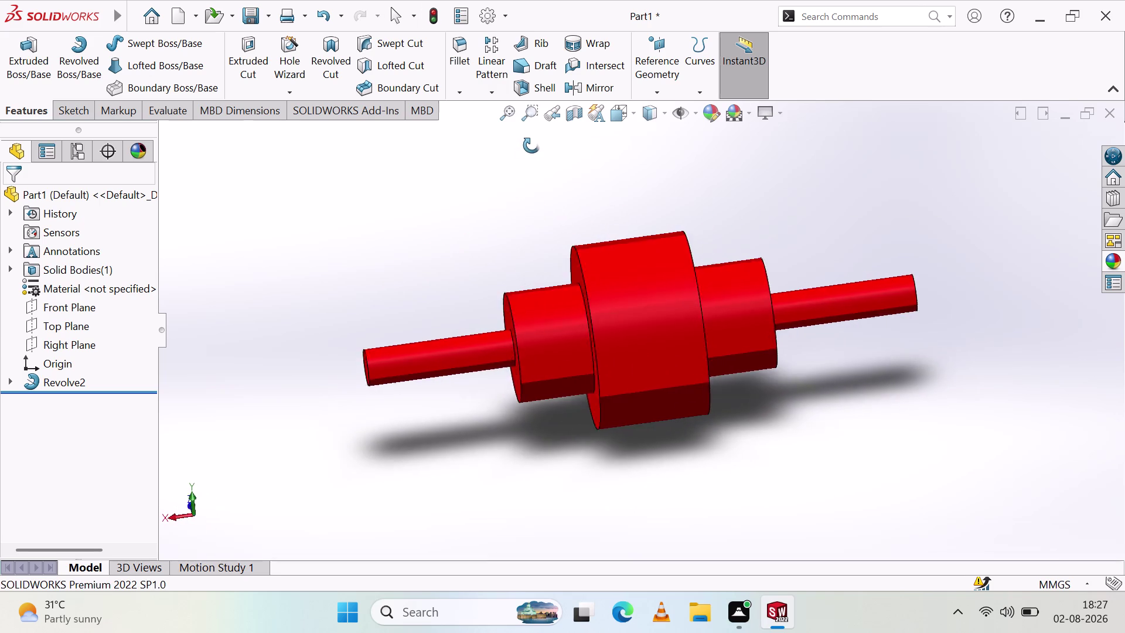
middle_drag(531, 147, 495, 283)
click(778, 110)
click(810, 160)
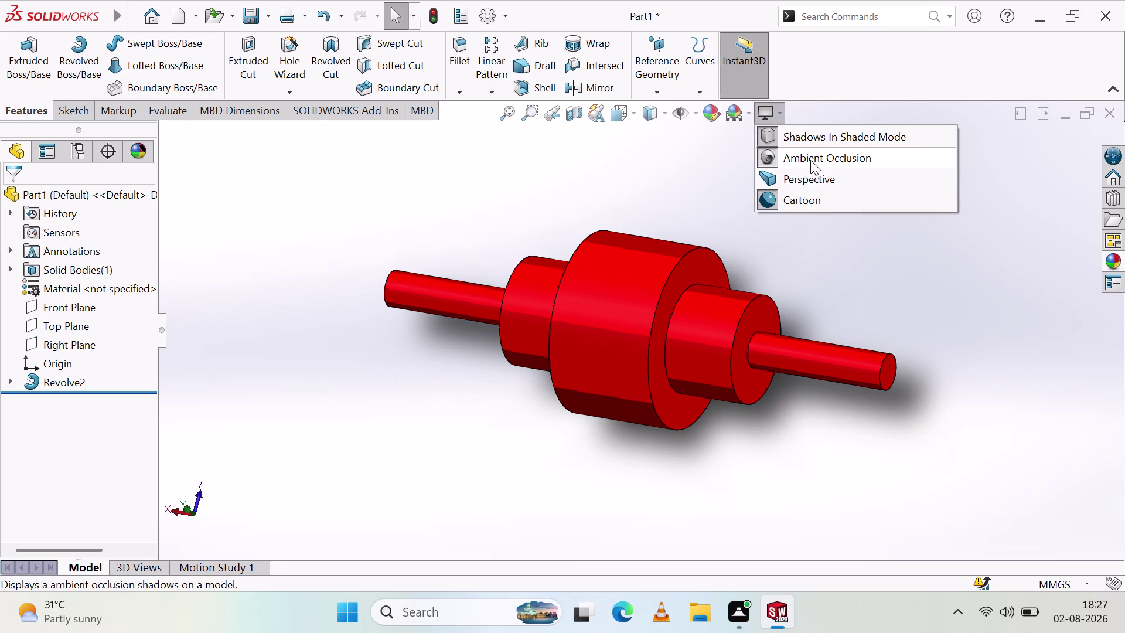
click(752, 114)
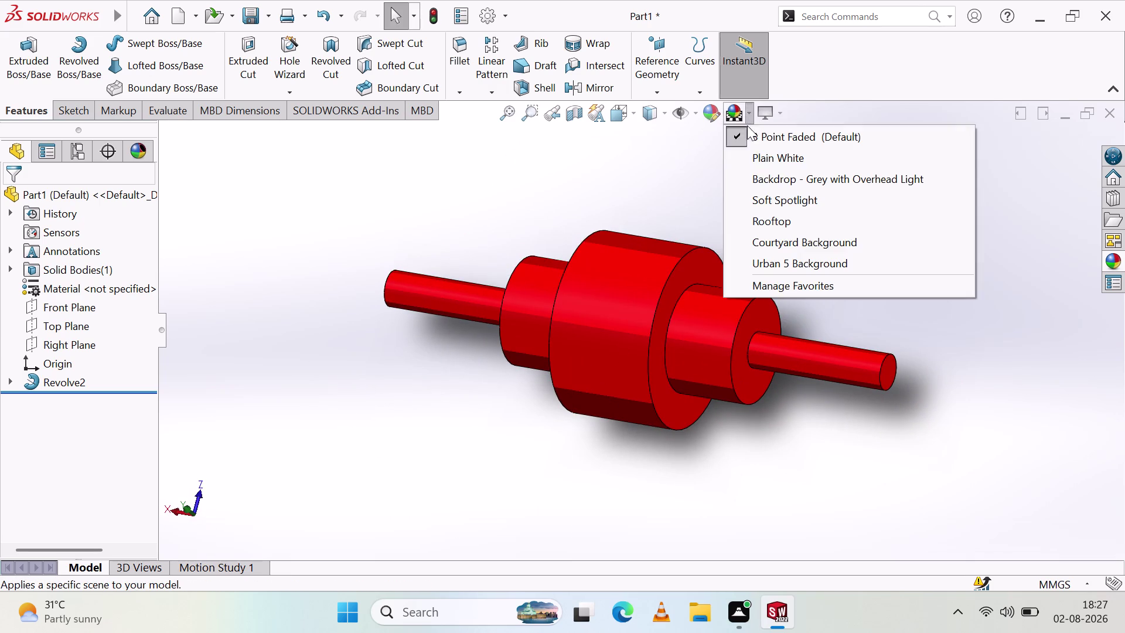
Apply the Rooftop scene, then switch the backdrop to Soft Spotlight.
click(768, 222)
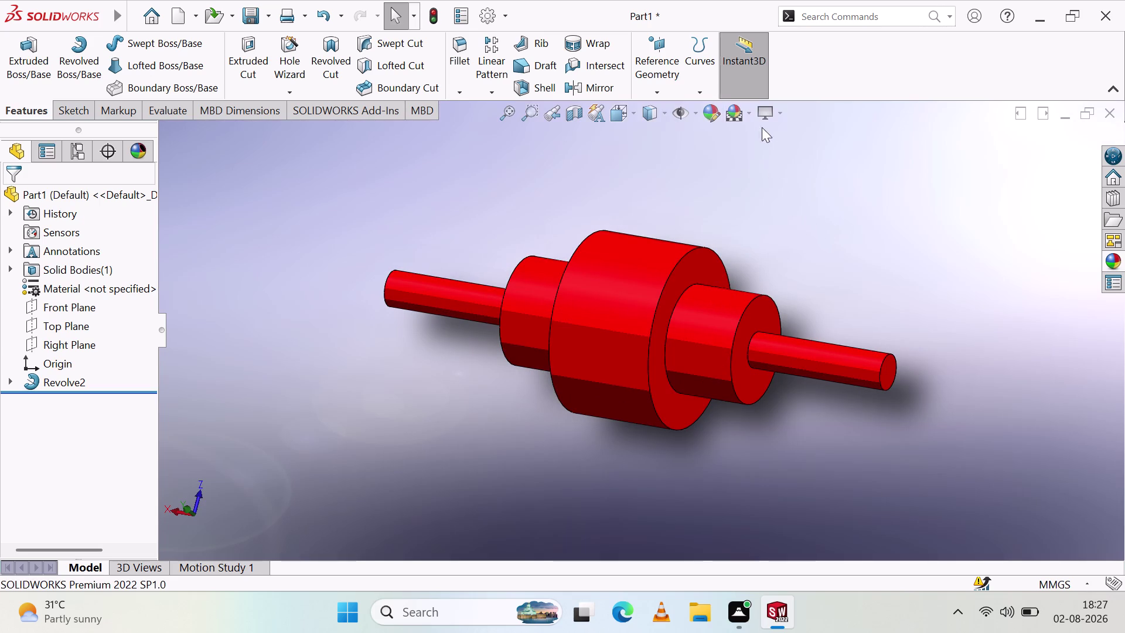
click(750, 113)
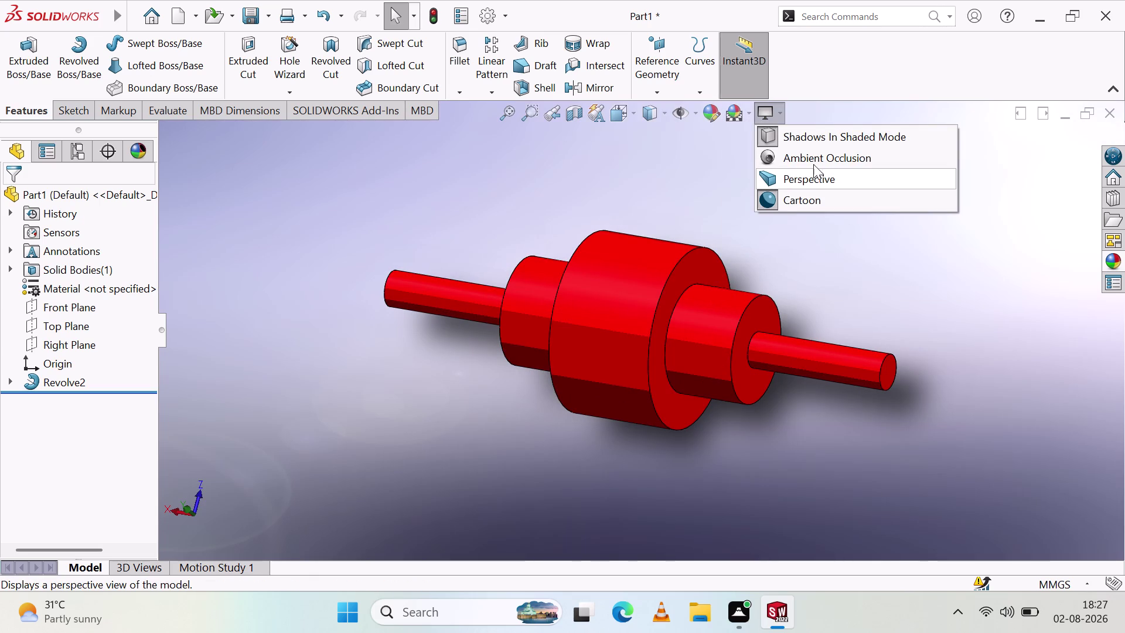
click(687, 171)
click(748, 115)
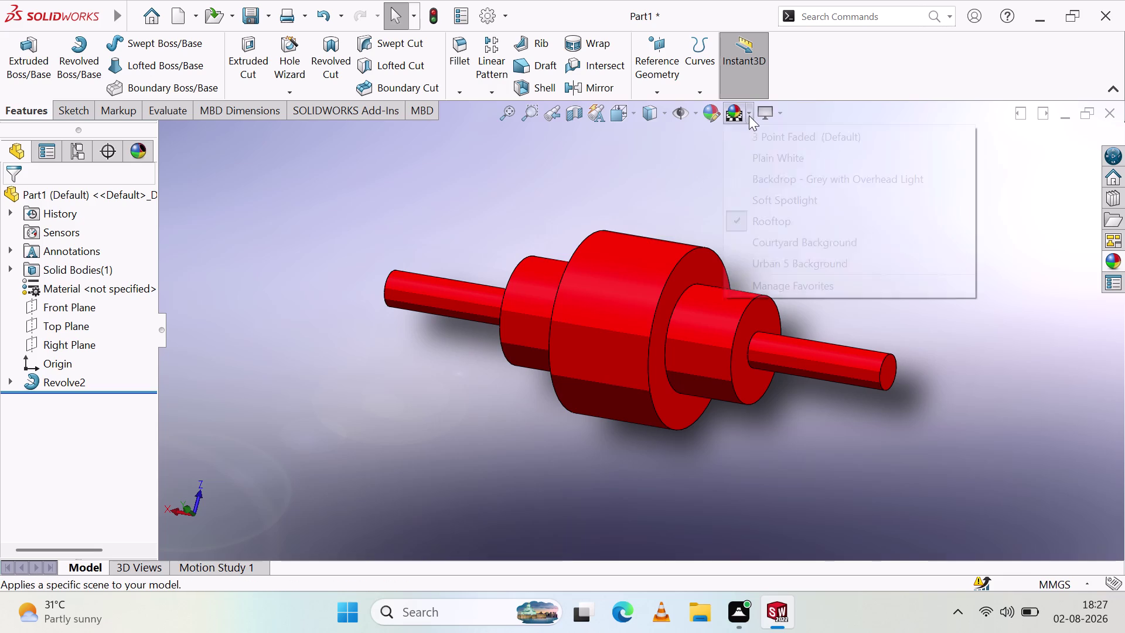
click(786, 198)
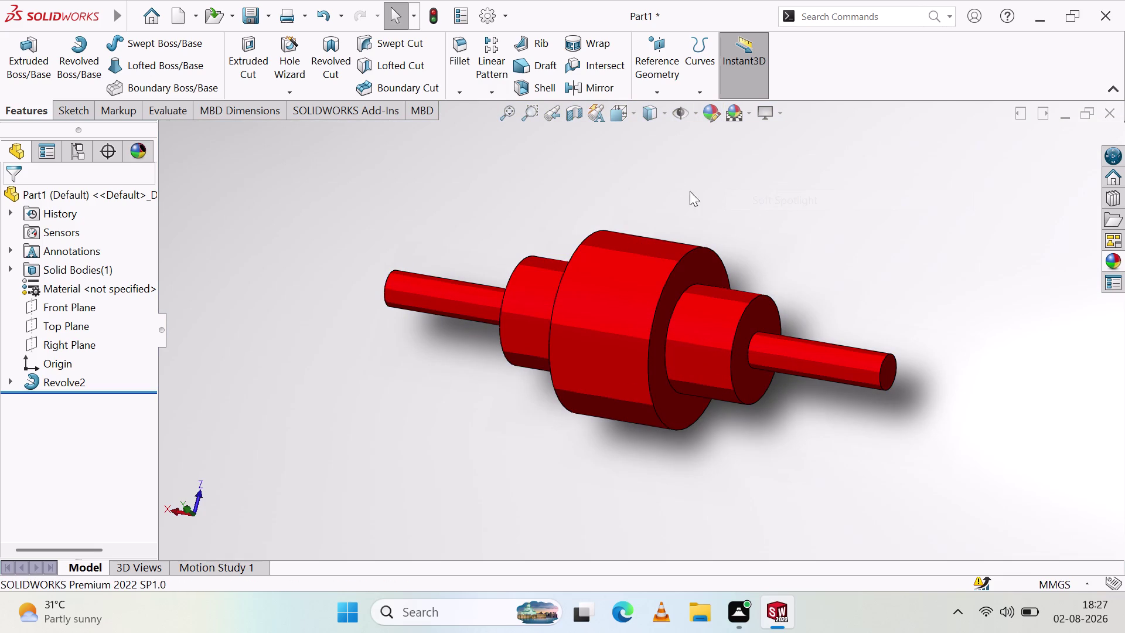
Orbit the shaft in the Soft Spotlight scene: down its axis, tilted, and upright.
middle_drag(722, 259, 704, 115)
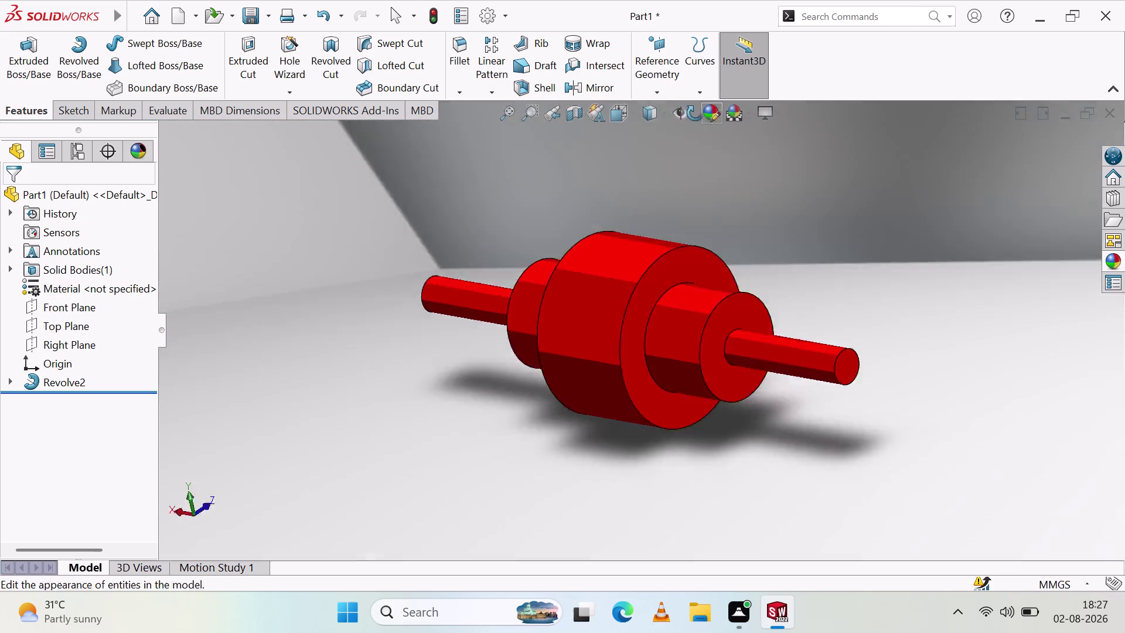
middle_drag(704, 115, 650, 213)
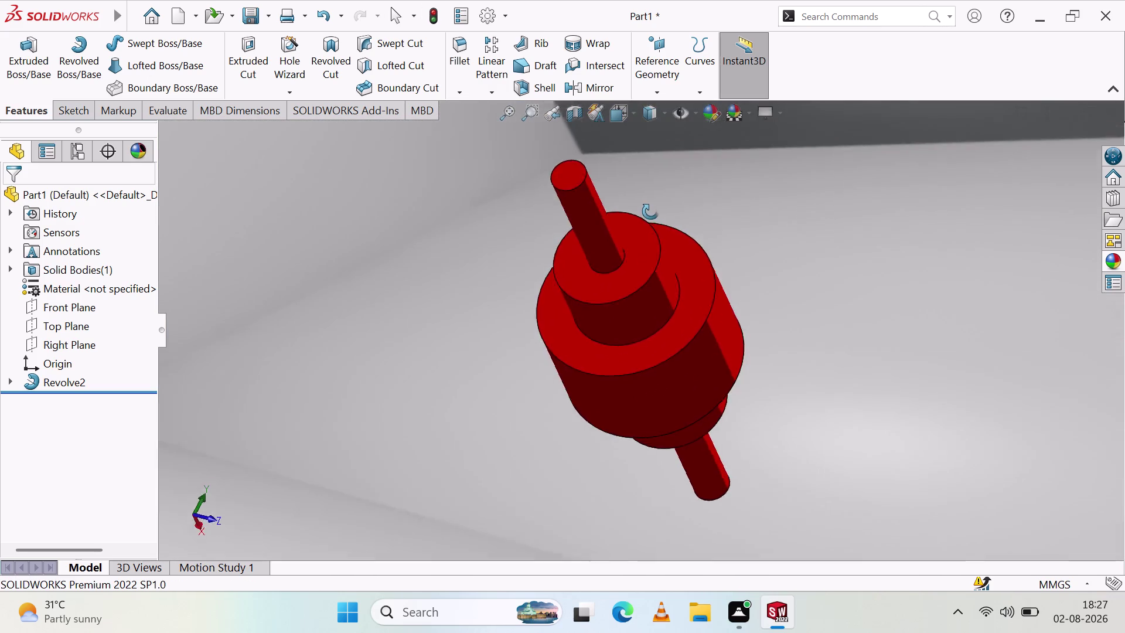
middle_drag(650, 213, 631, 333)
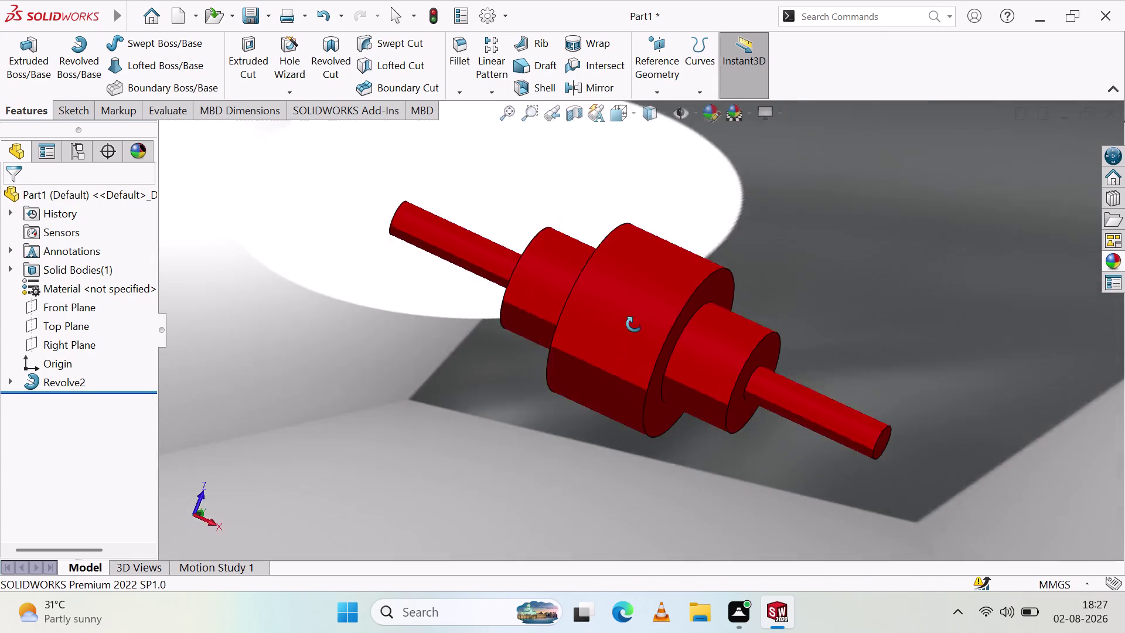
middle_drag(632, 334, 284, 332)
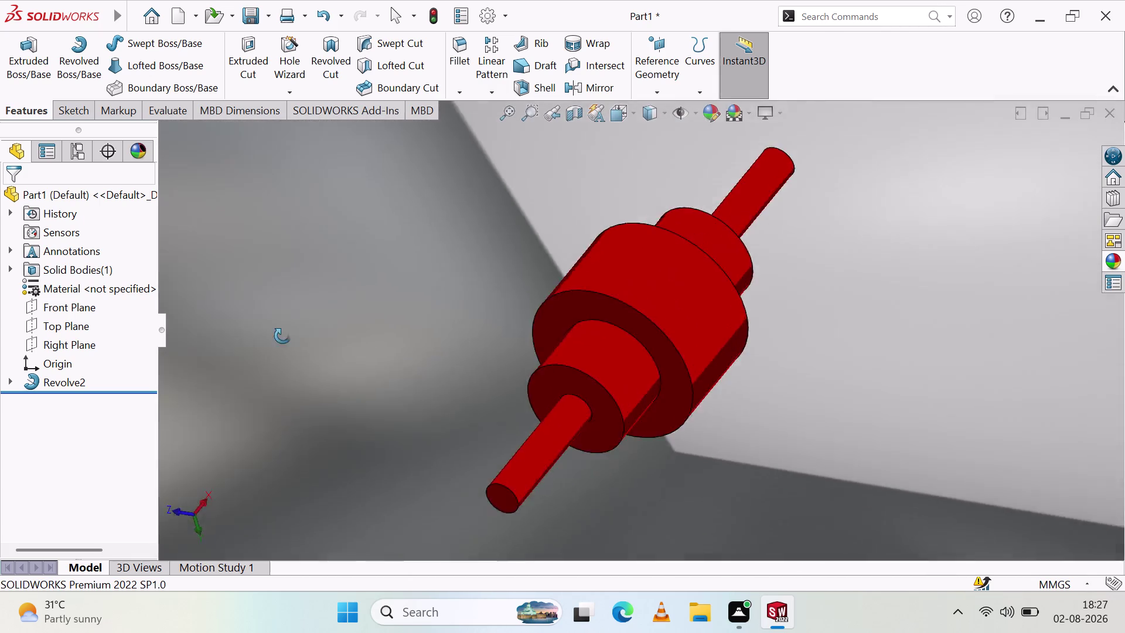
middle_drag(284, 332, 655, 344)
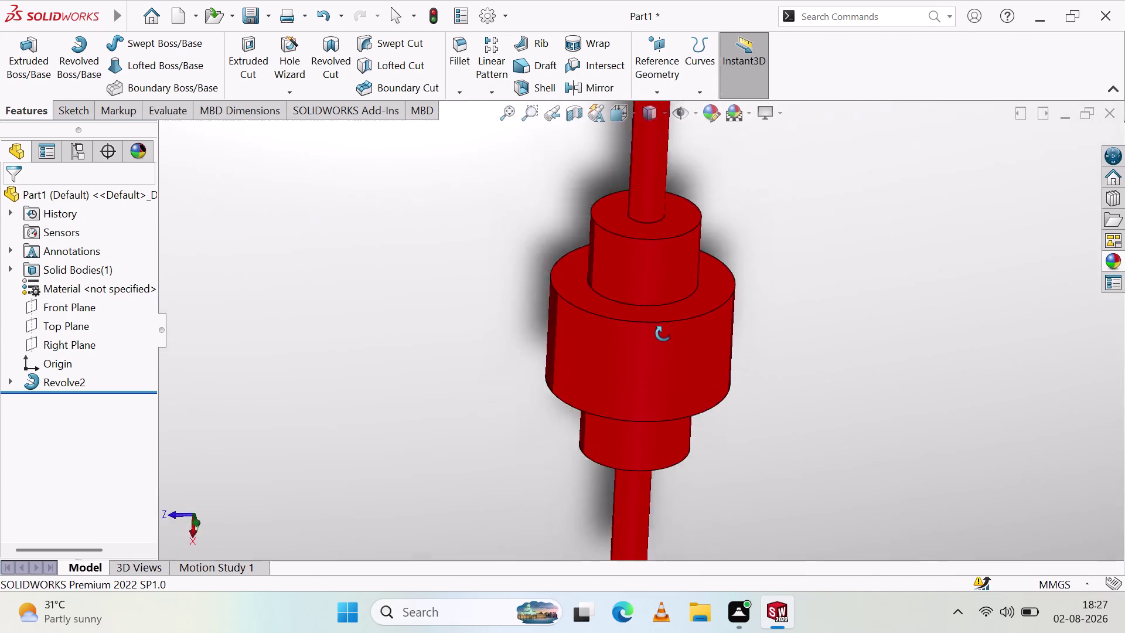
middle_drag(655, 344, 443, 413)
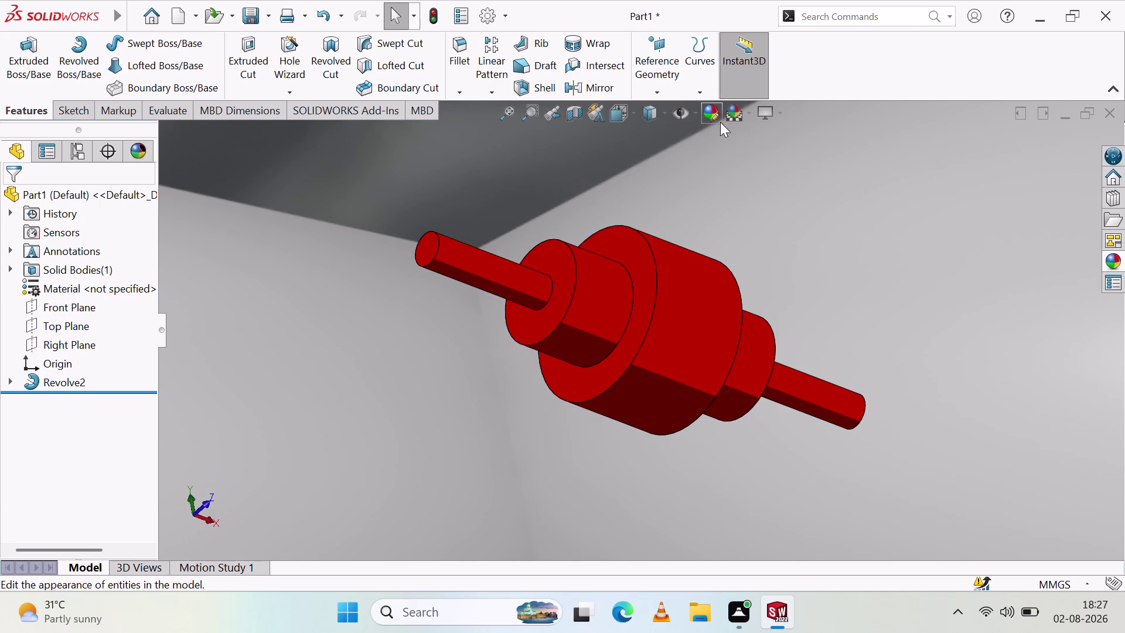
Try a dark spotlight backdrop, then return to the 3 Point Faded scene.
click(748, 118)
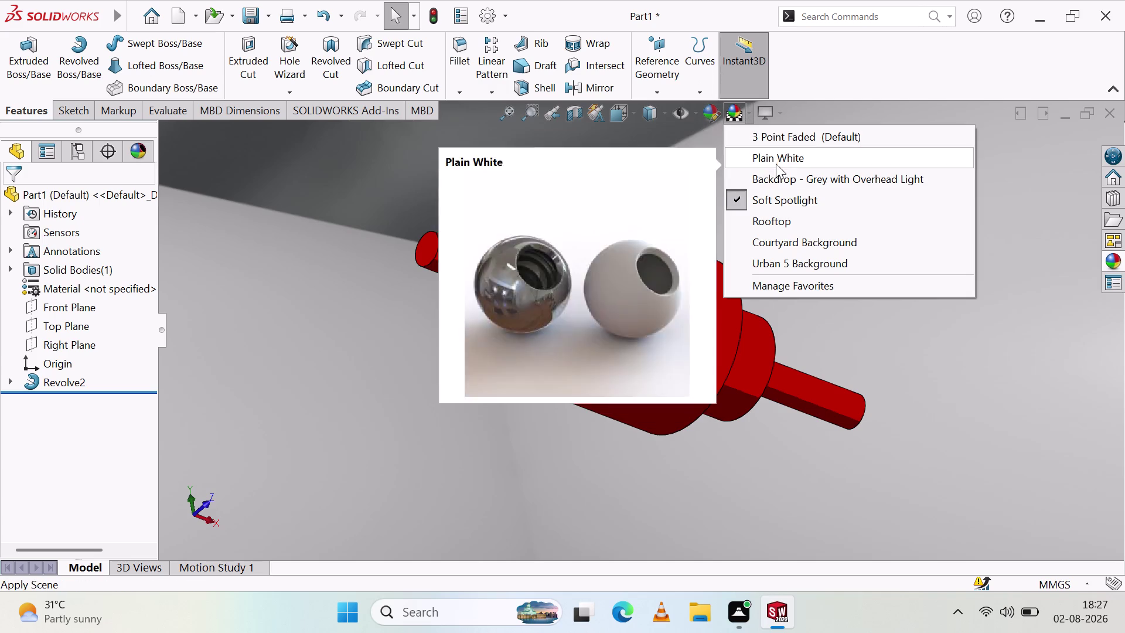
click(777, 161)
click(745, 113)
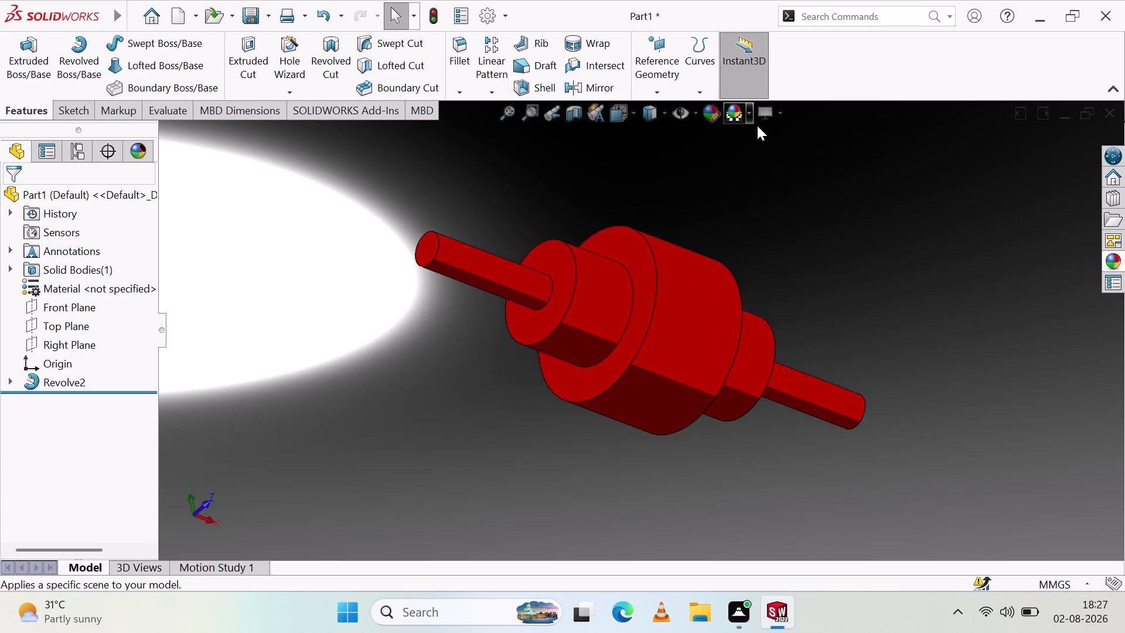
click(752, 112)
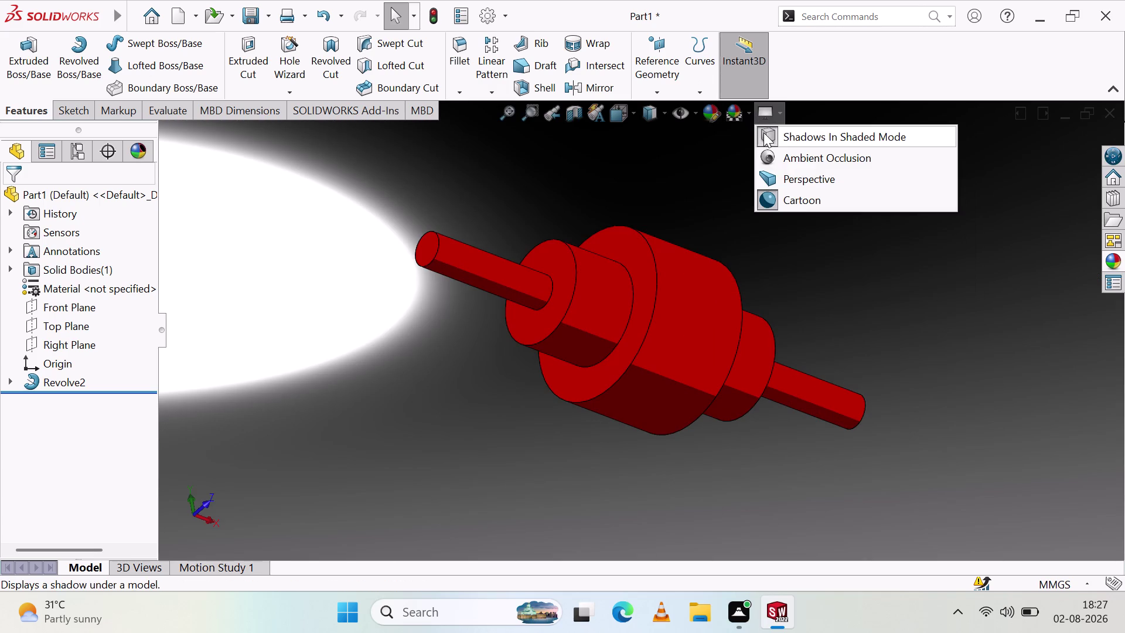
click(758, 136)
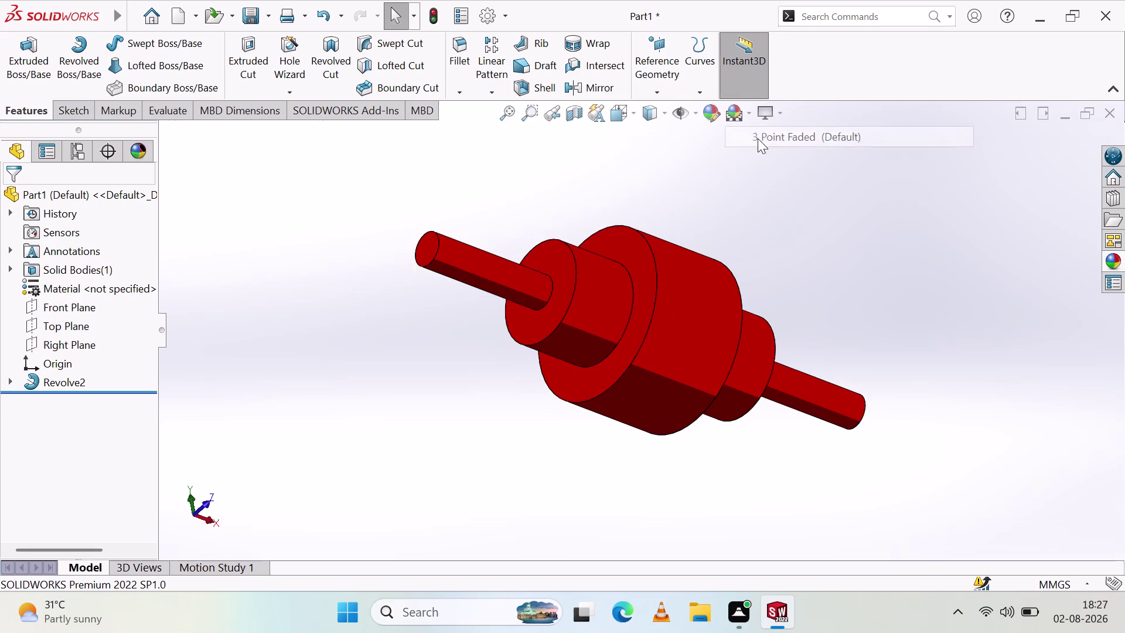
Orbit the shaft to another angle and back to a side view, then show the scenes.
middle_drag(504, 222, 370, 362)
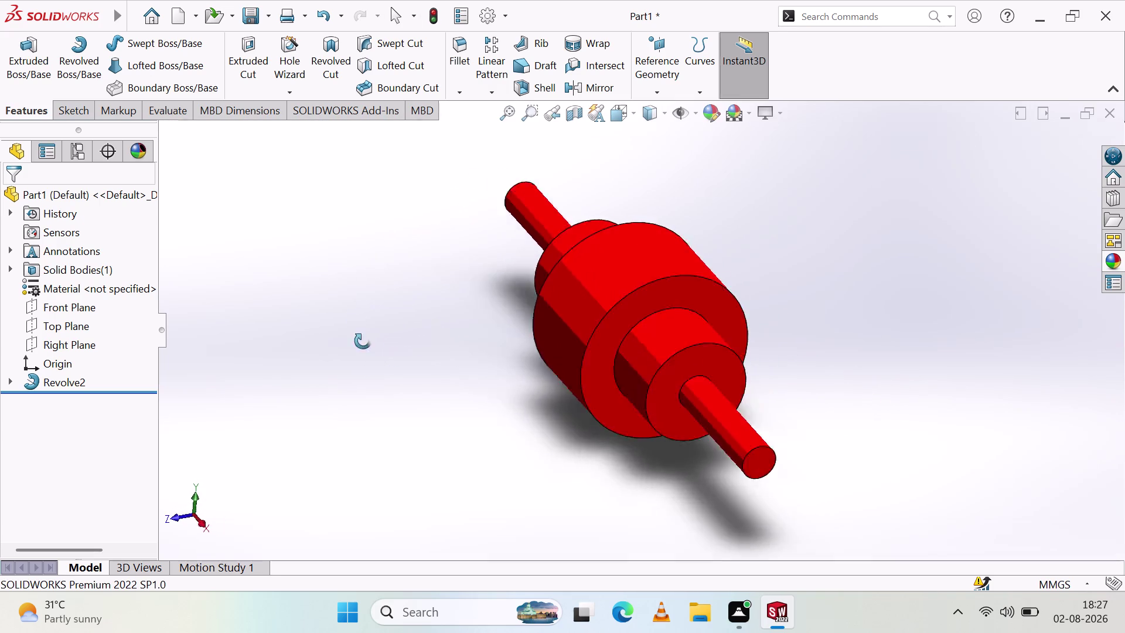
middle_drag(369, 362, 460, 166)
middle_click(461, 167)
middle_click(460, 167)
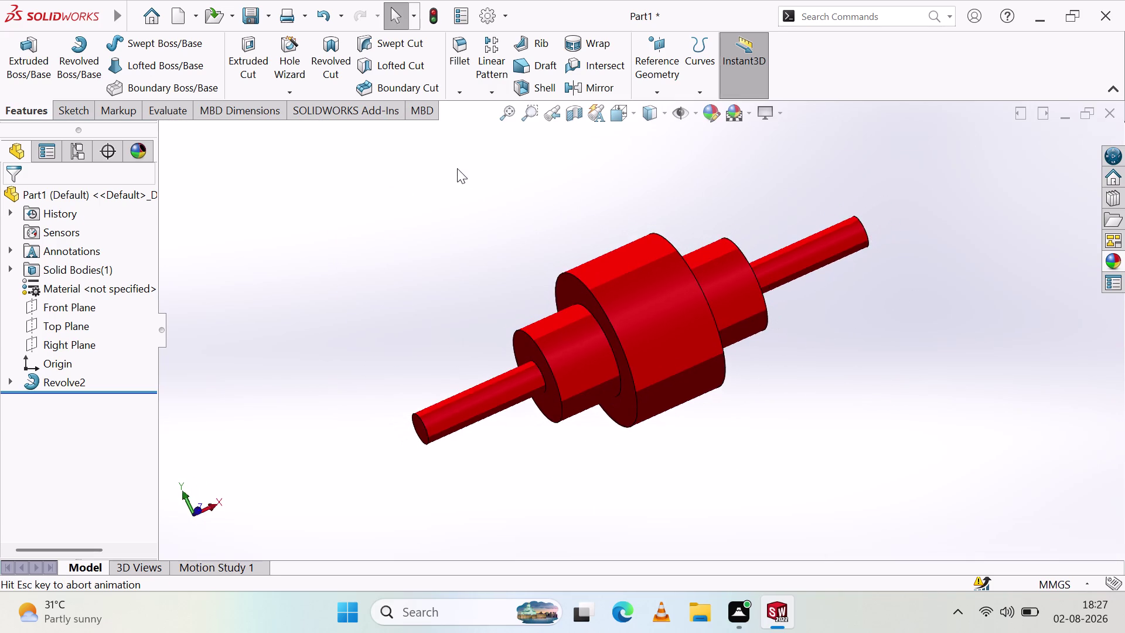
click(780, 120)
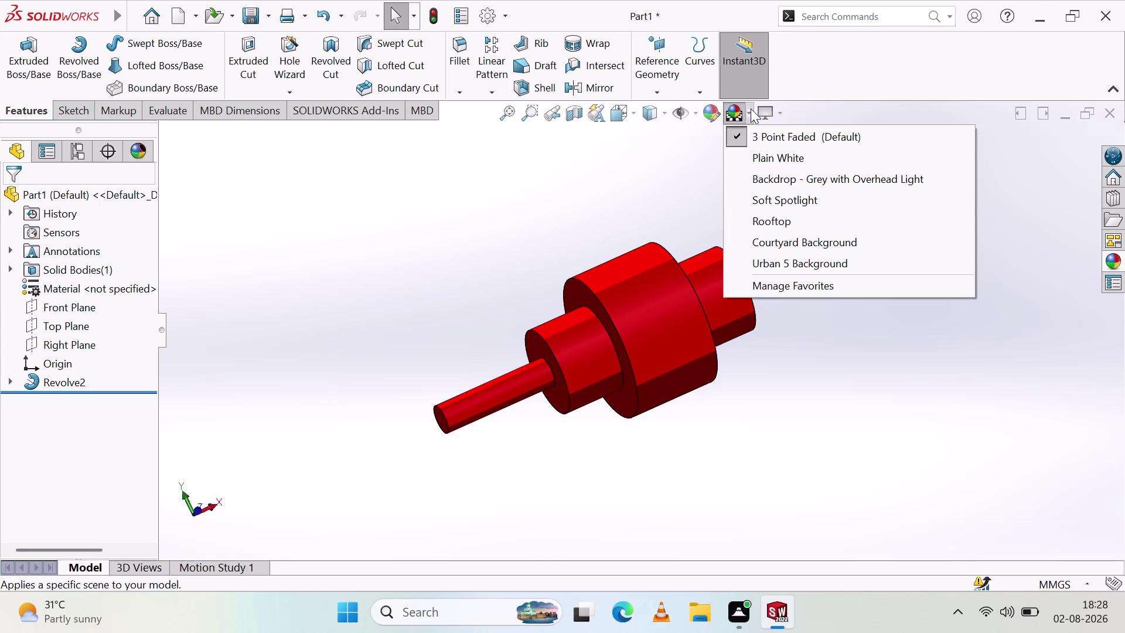
Select Backdrop - Studio Room in Manage Favorites and confirm the favourites list.
click(833, 289)
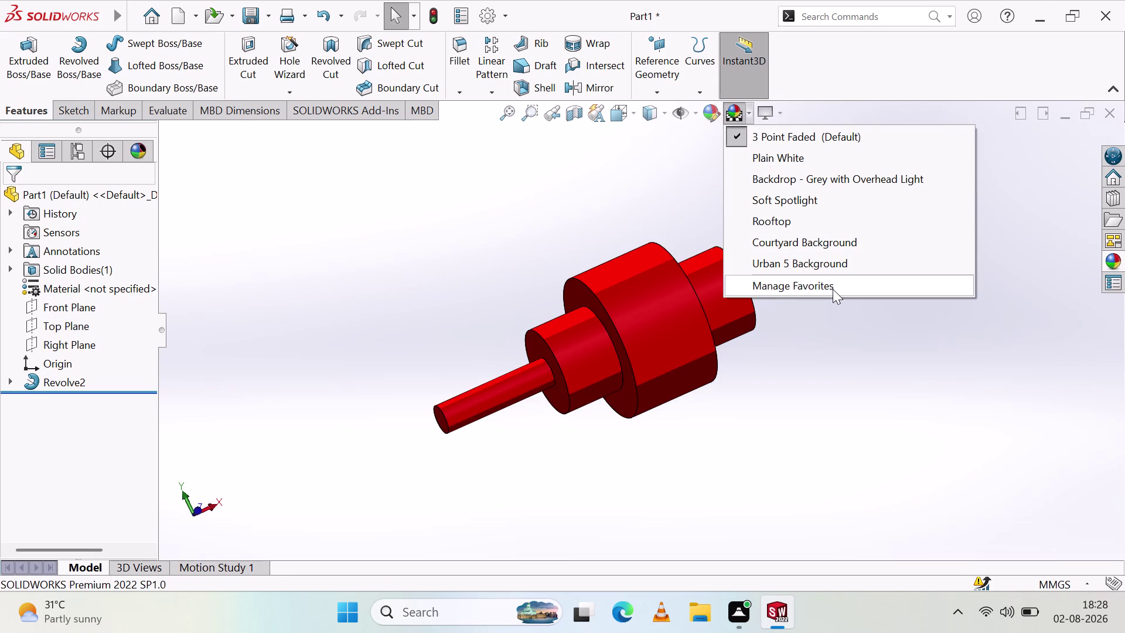
scroll(down, 3)
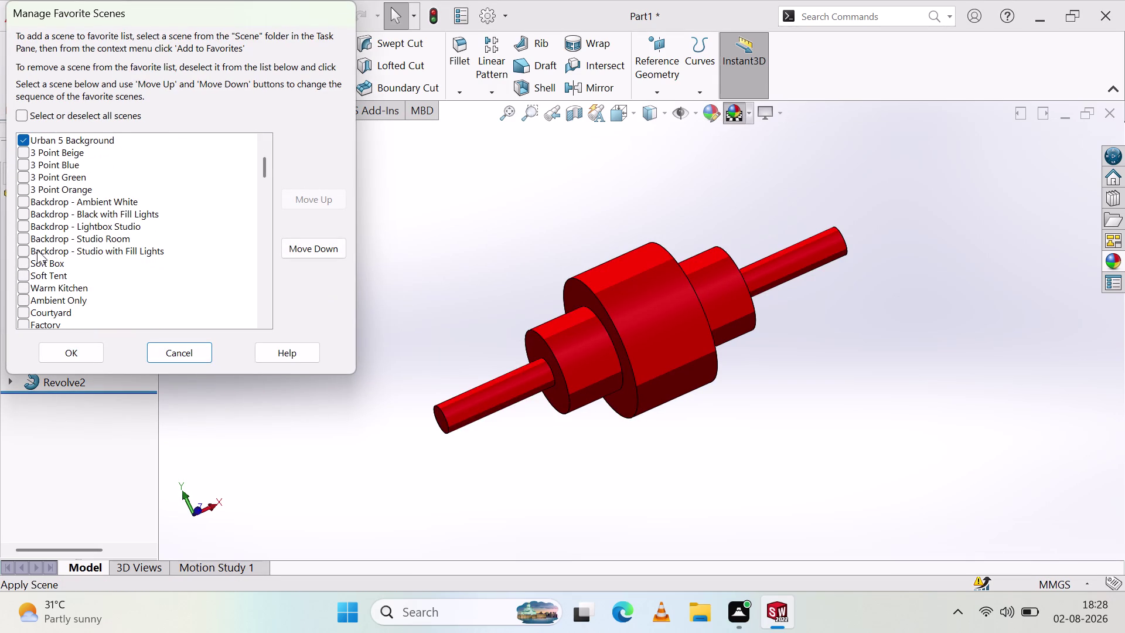
click(66, 238)
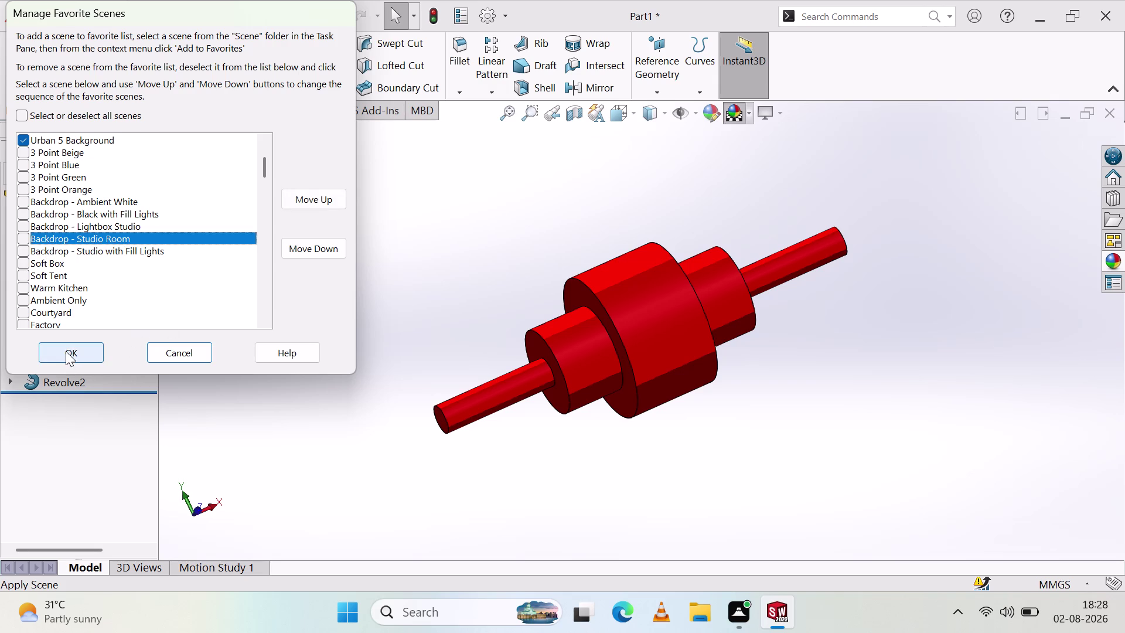
click(66, 351)
Orbit the shaft upright and around until its shadow is visible.
middle_drag(647, 228, 475, 277)
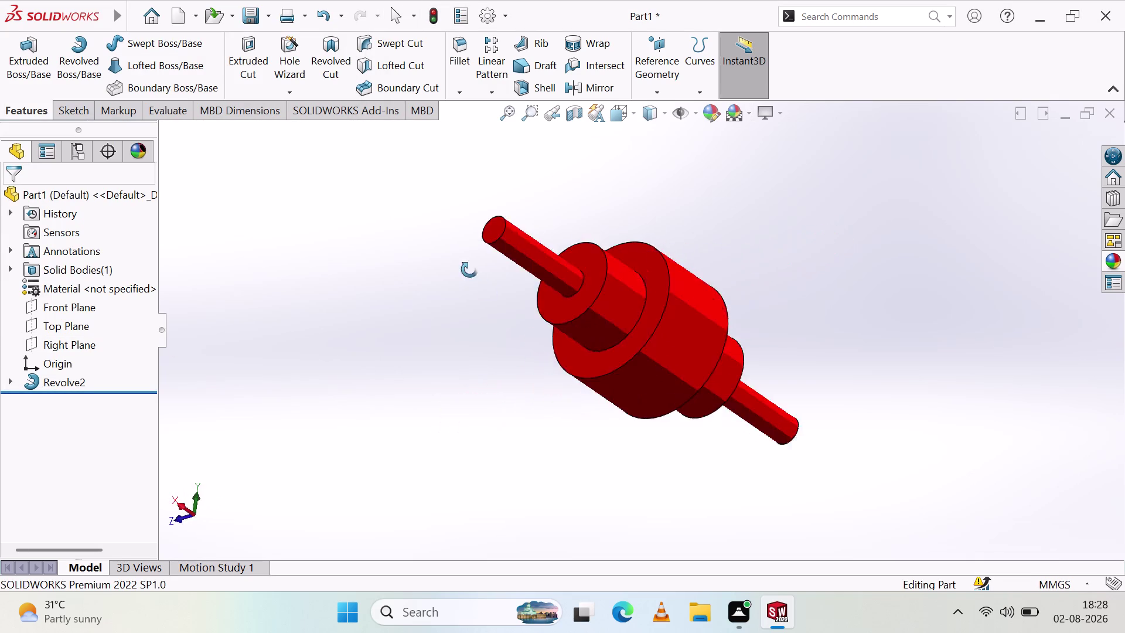
middle_drag(475, 278, 924, 150)
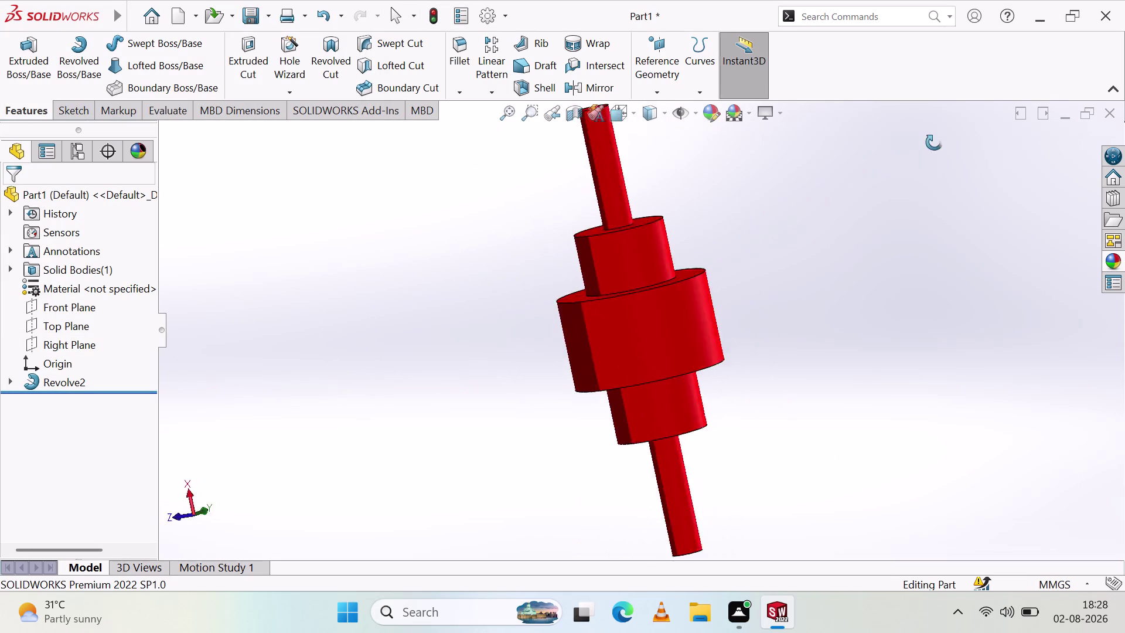
middle_drag(925, 150, 287, 340)
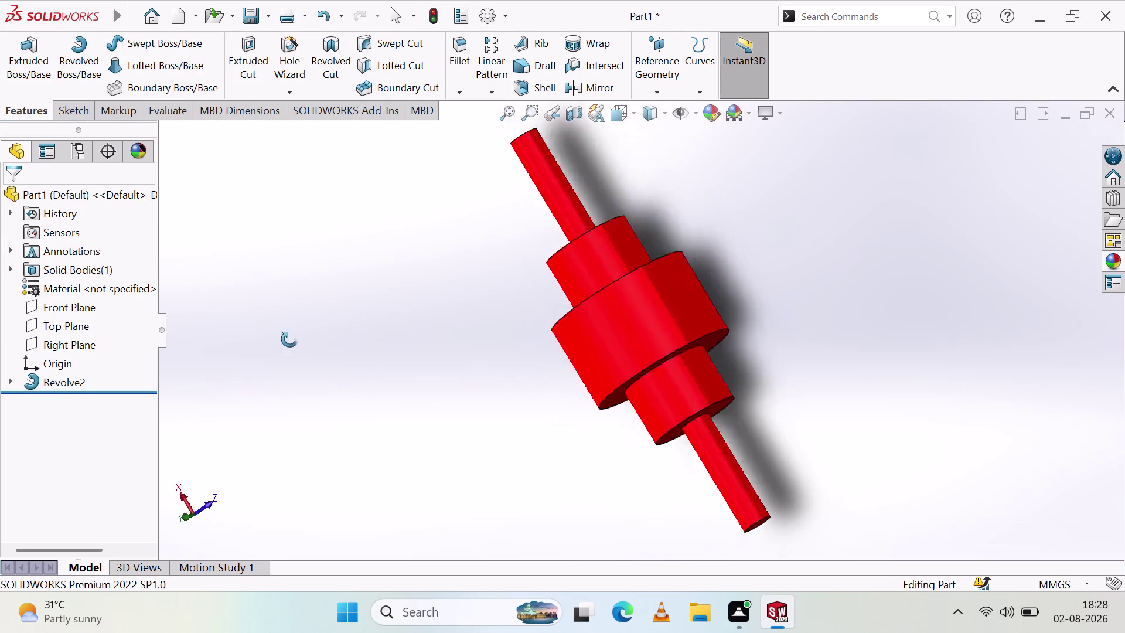
Orbit the shaft until it lies level, side-on, with its shadow behind it.
middle_drag(287, 341, 728, 347)
middle_drag(669, 220, 741, 273)
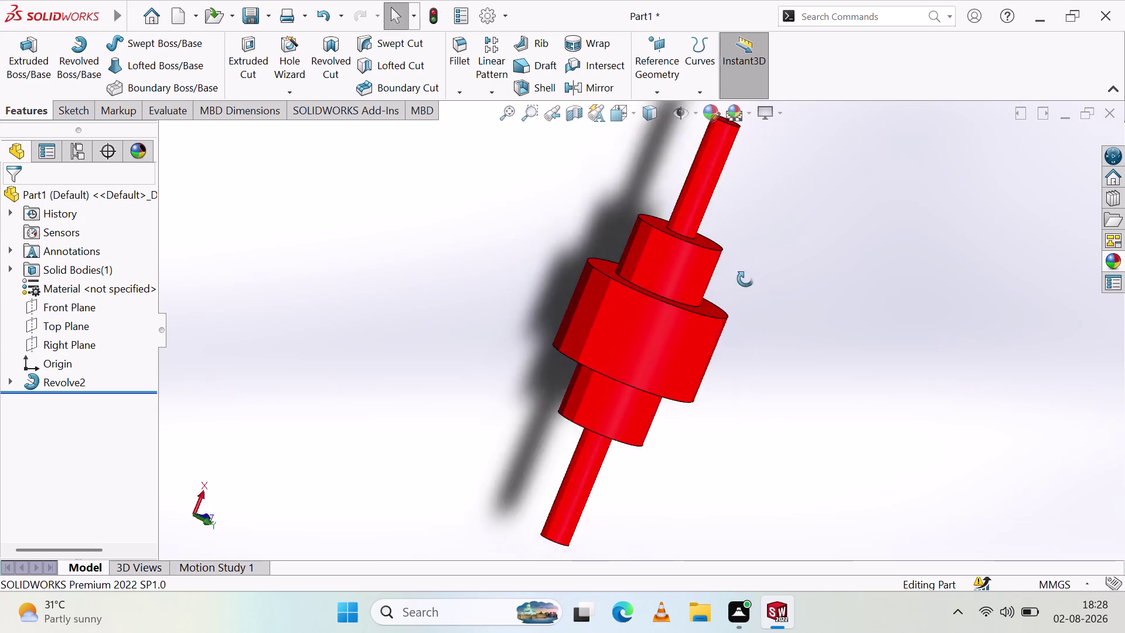
middle_drag(740, 274, 784, 328)
middle_drag(731, 437, 657, 414)
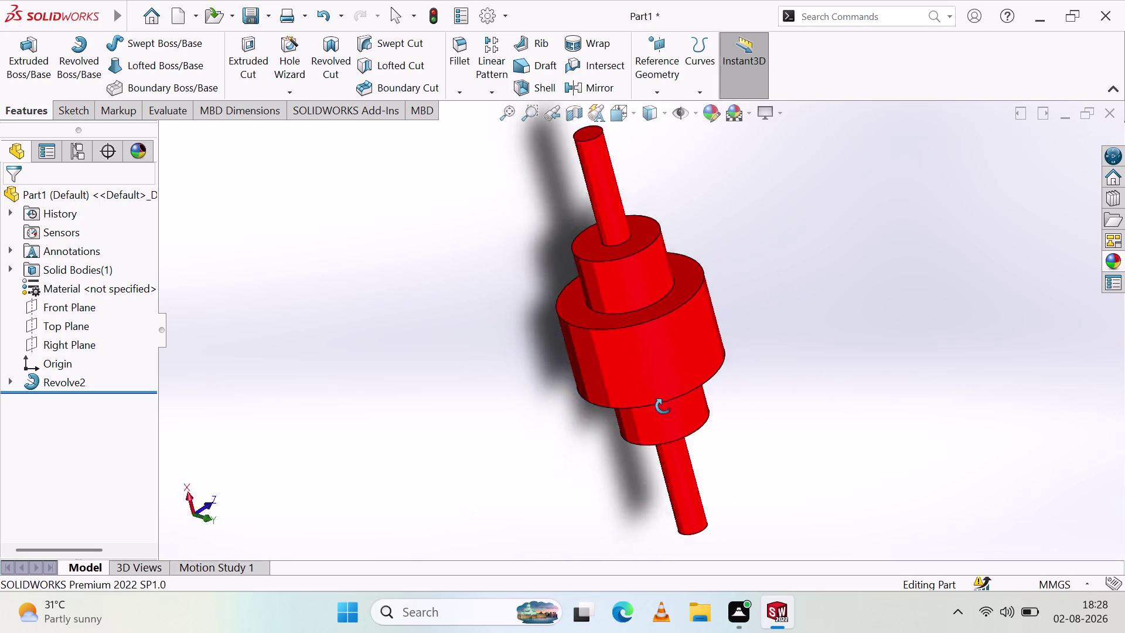
middle_drag(657, 414, 682, 311)
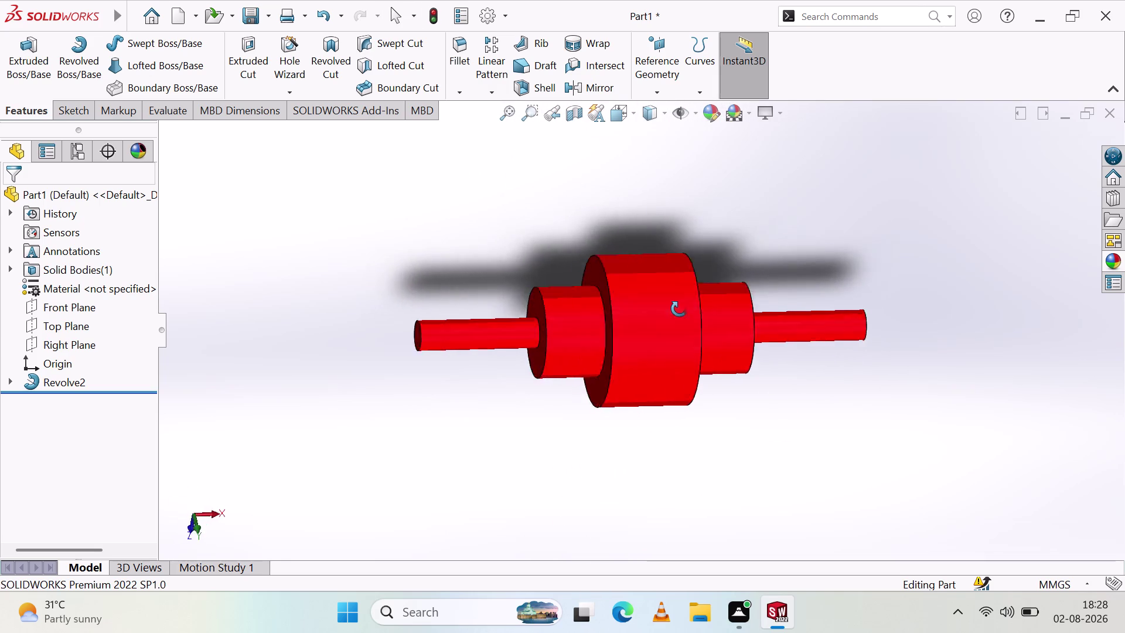
middle_drag(682, 311, 659, 283)
Reopen appearance editing for the whole red shaft part.
middle_click(660, 283)
middle_click(660, 282)
click(790, 255)
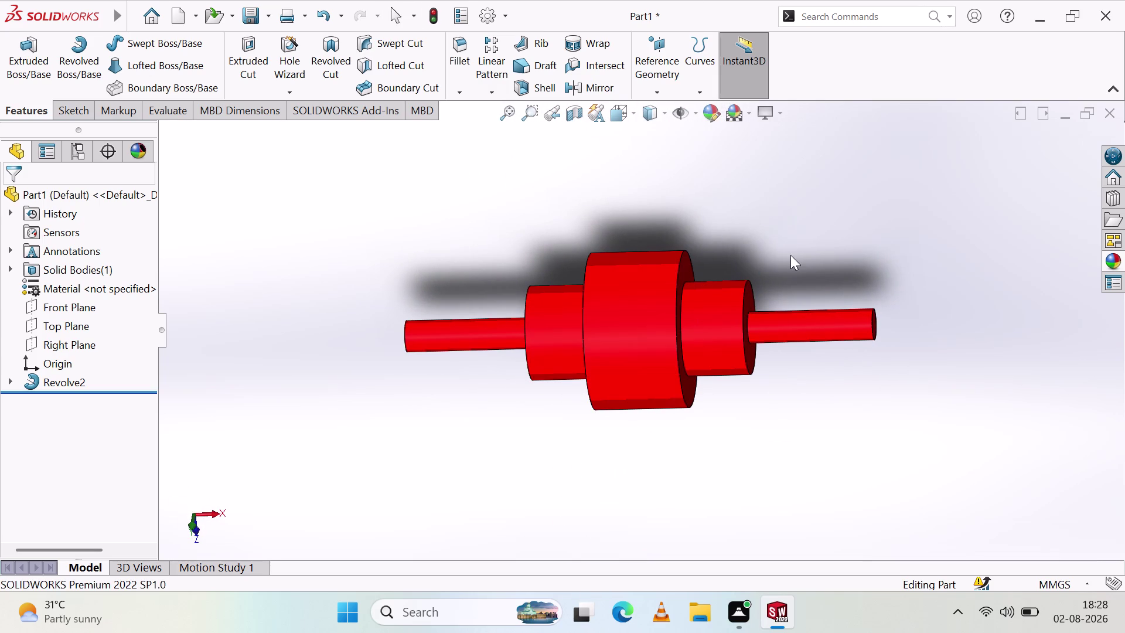
click(713, 115)
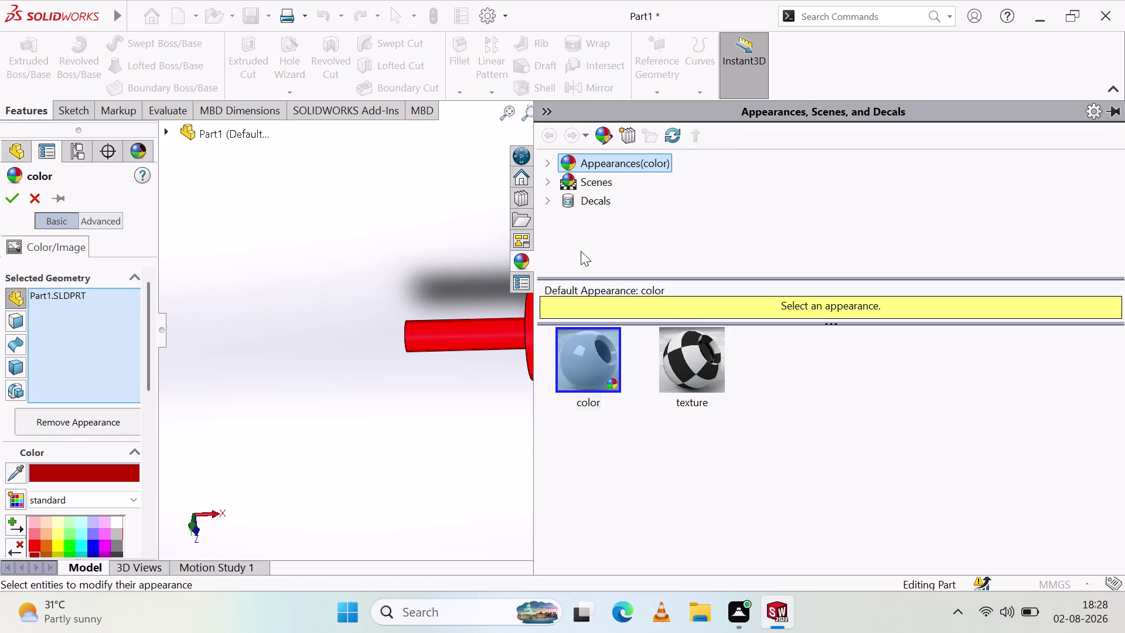
Try a cyan colour and a checkered texture on the shaft, then revert to plain colour.
scroll(down, 3)
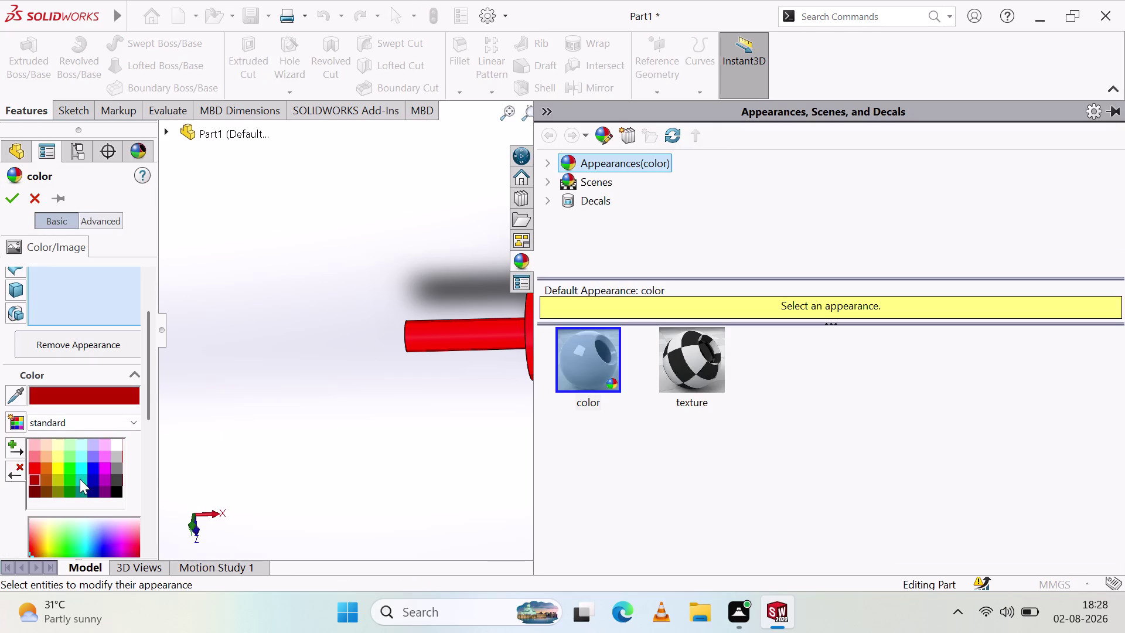
click(79, 465)
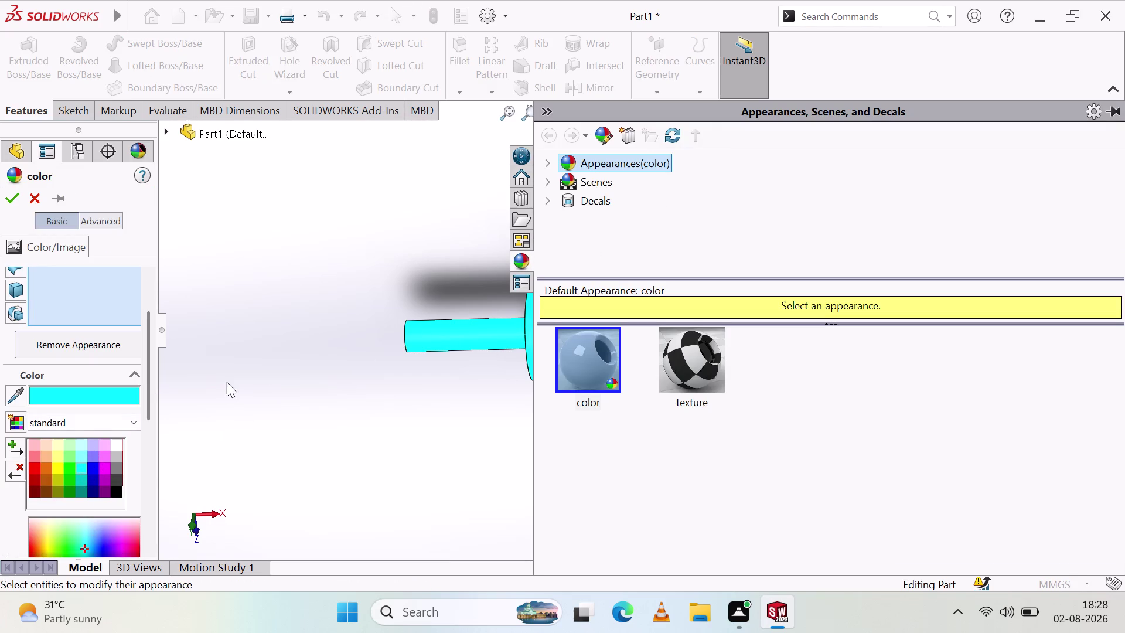
click(689, 376)
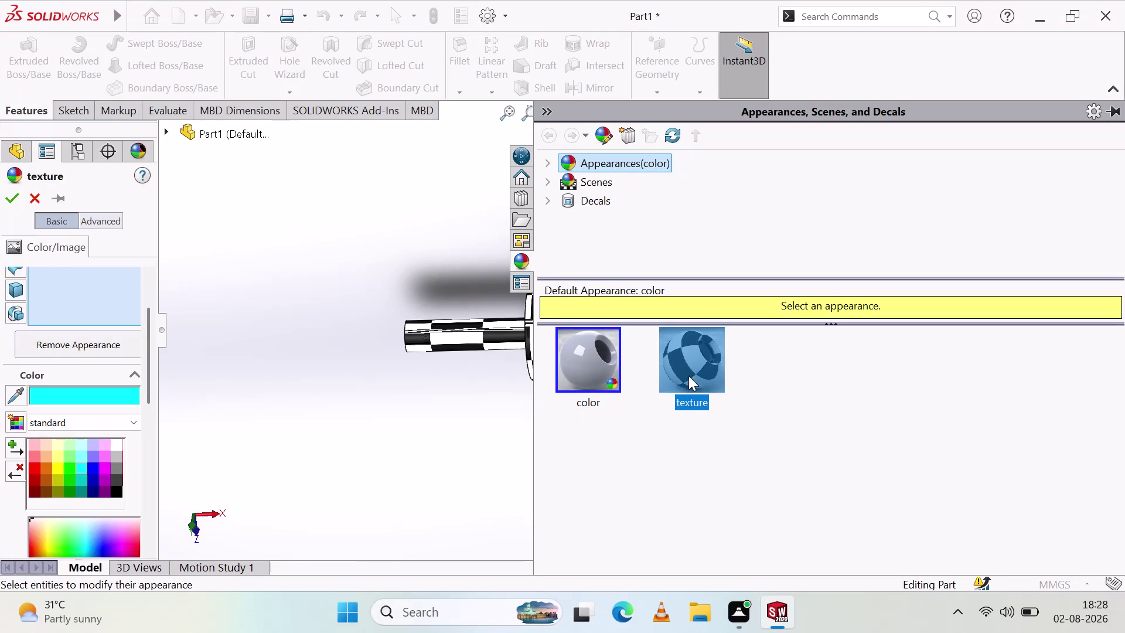
click(602, 379)
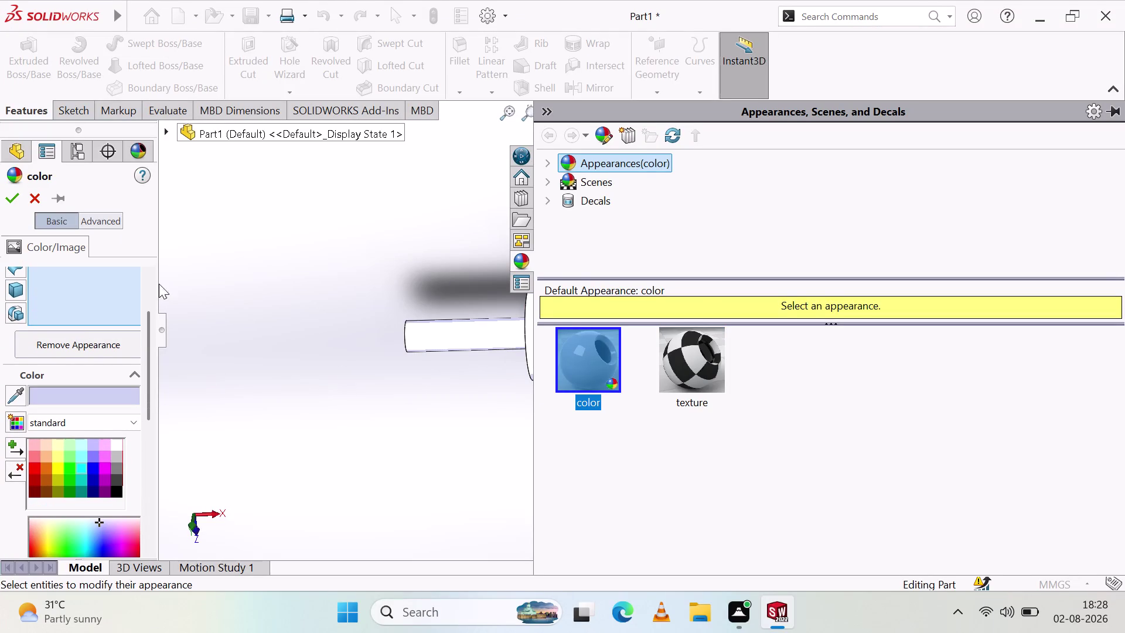
scroll(up, 3)
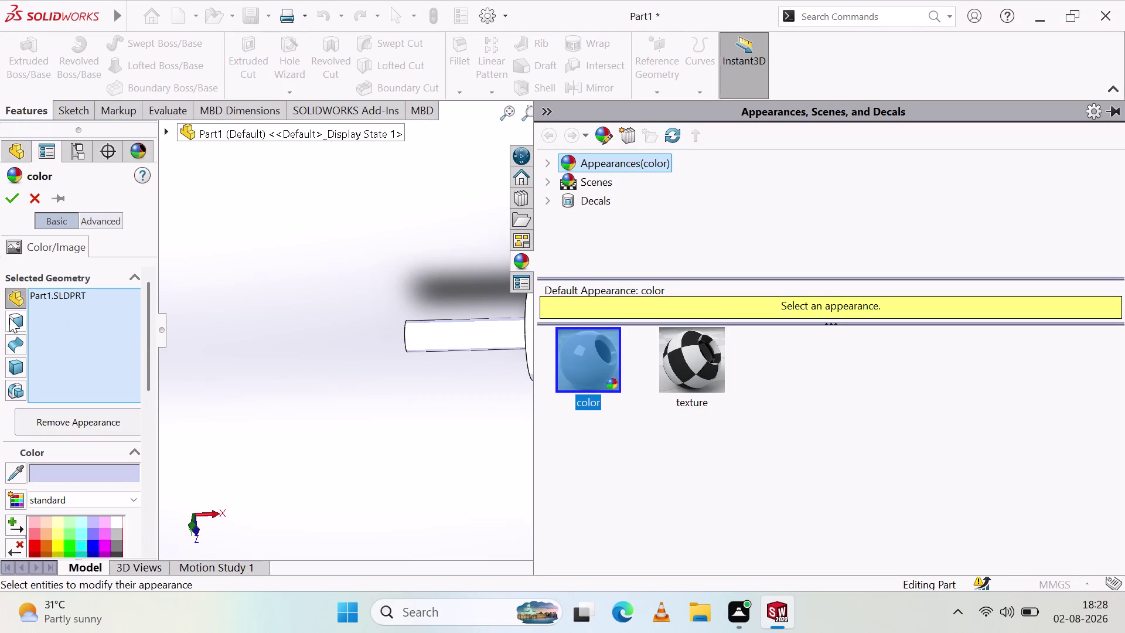
click(9, 319)
click(15, 342)
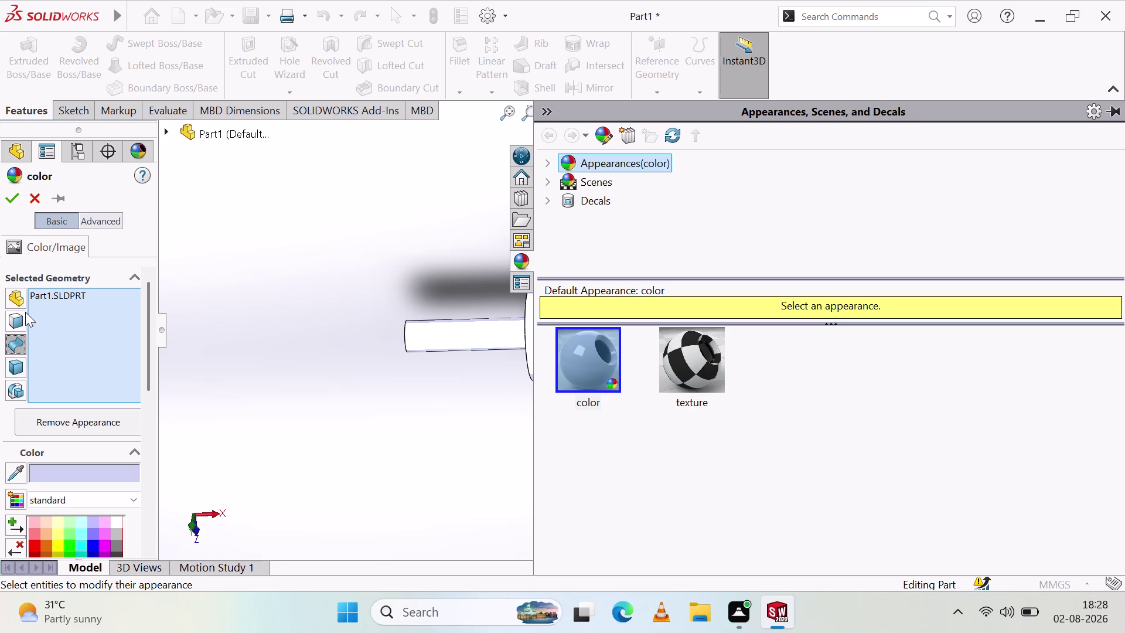
click(9, 295)
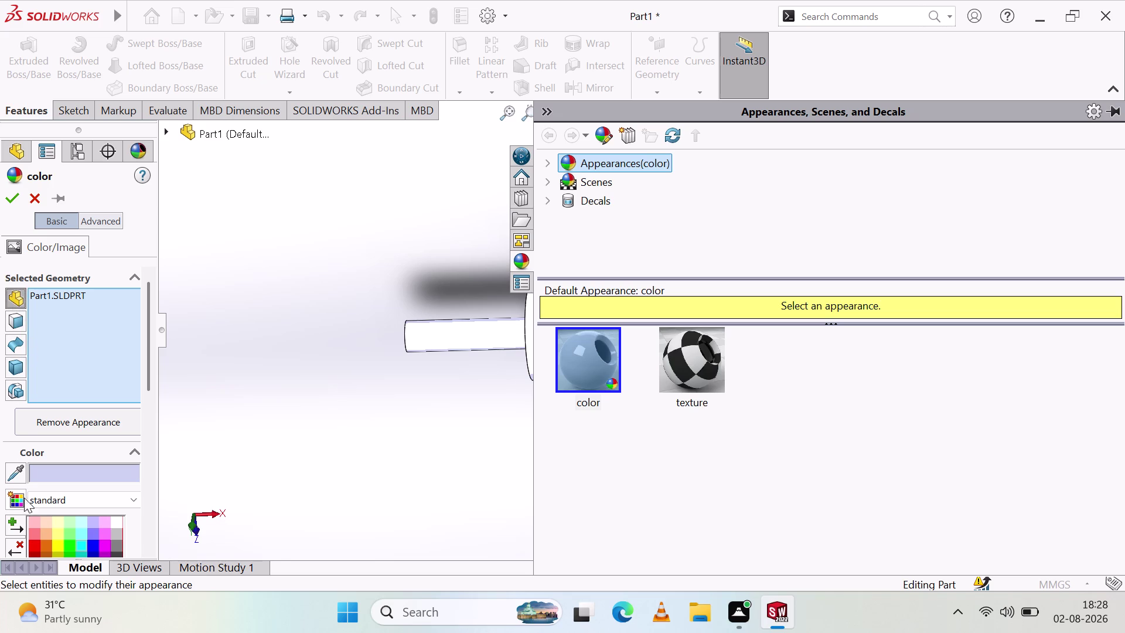
Browse the greyscale palette, return to the standard palette, and pick the pale yellow swatch.
click(51, 500)
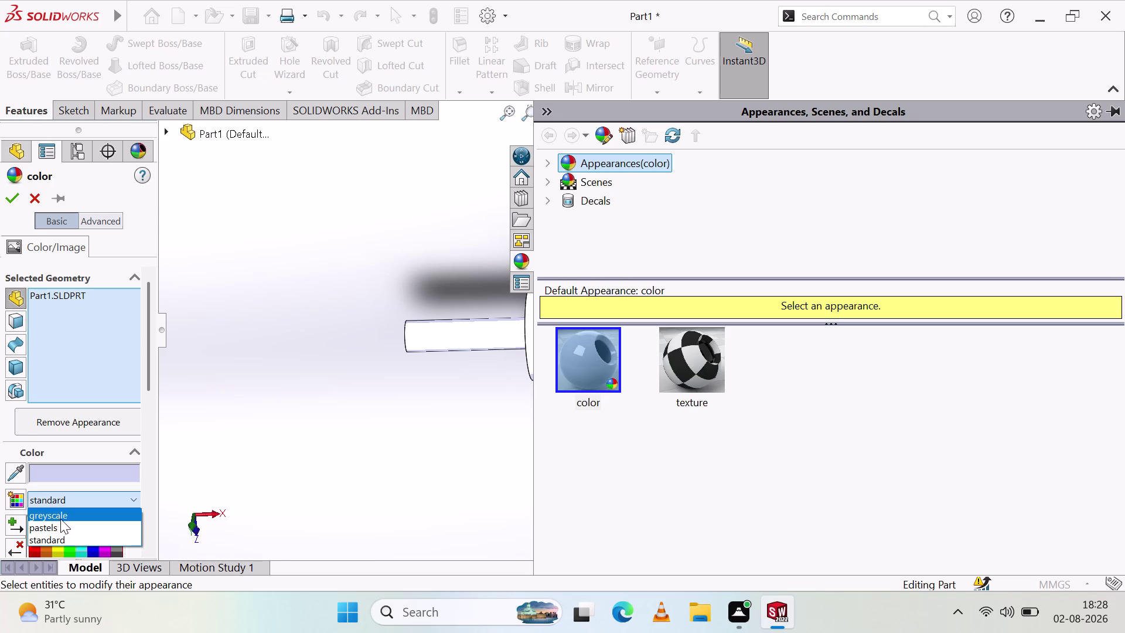
click(63, 515)
click(94, 524)
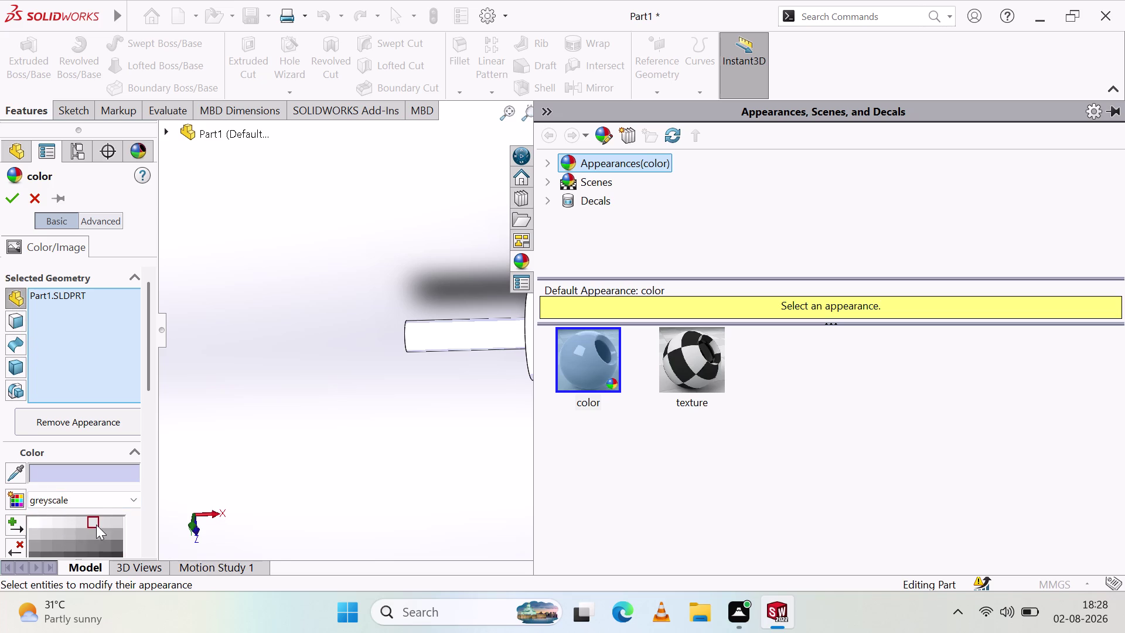
click(94, 503)
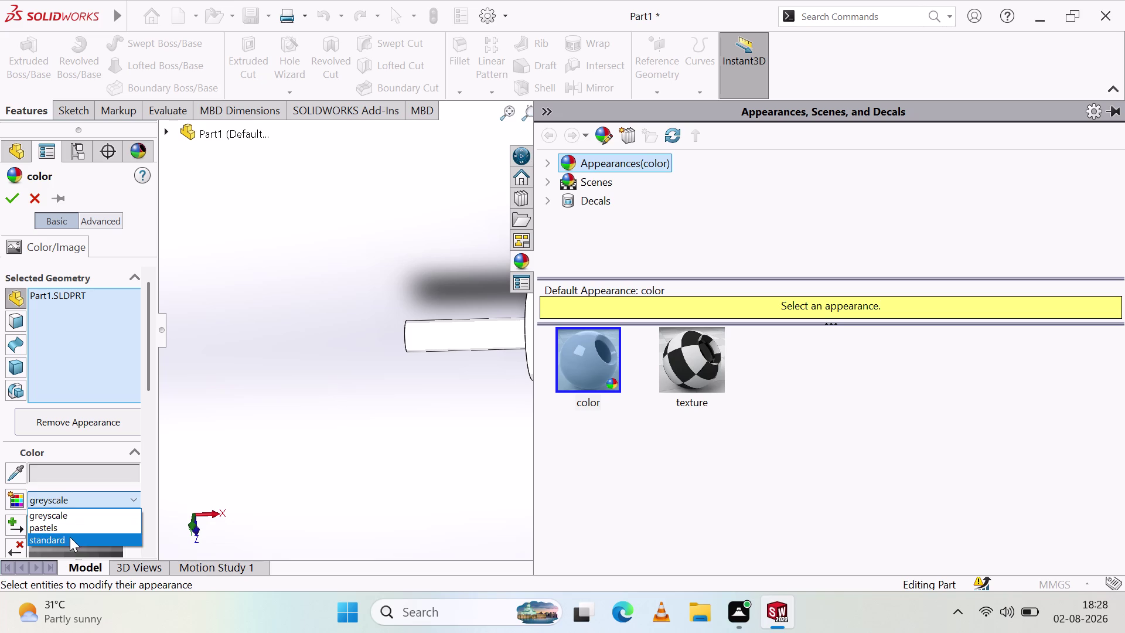
click(70, 536)
click(58, 536)
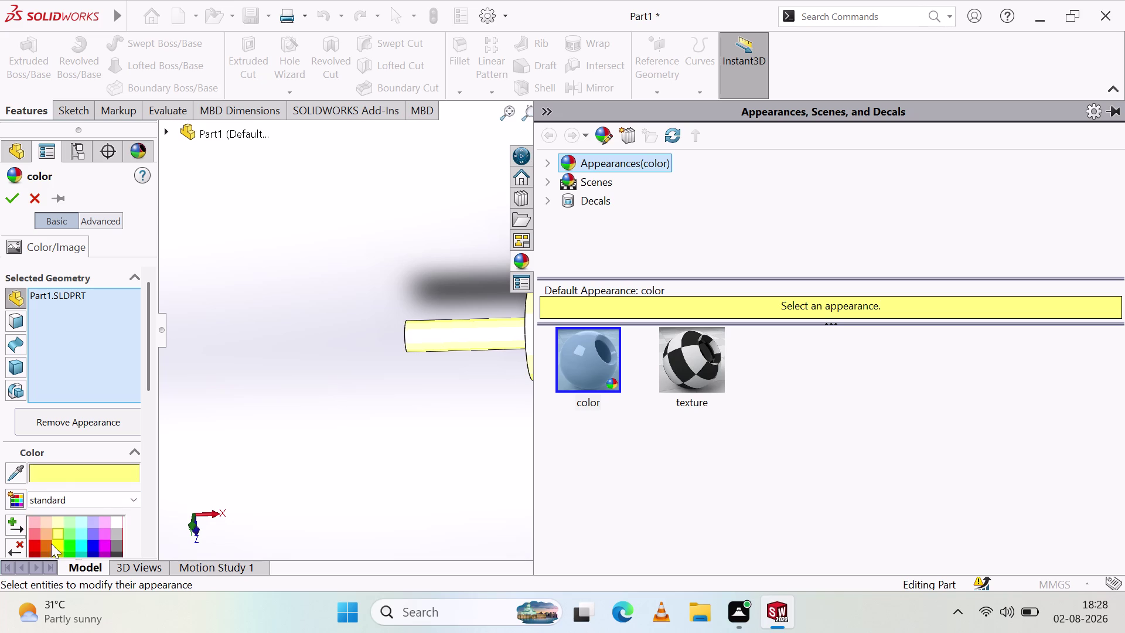
click(194, 360)
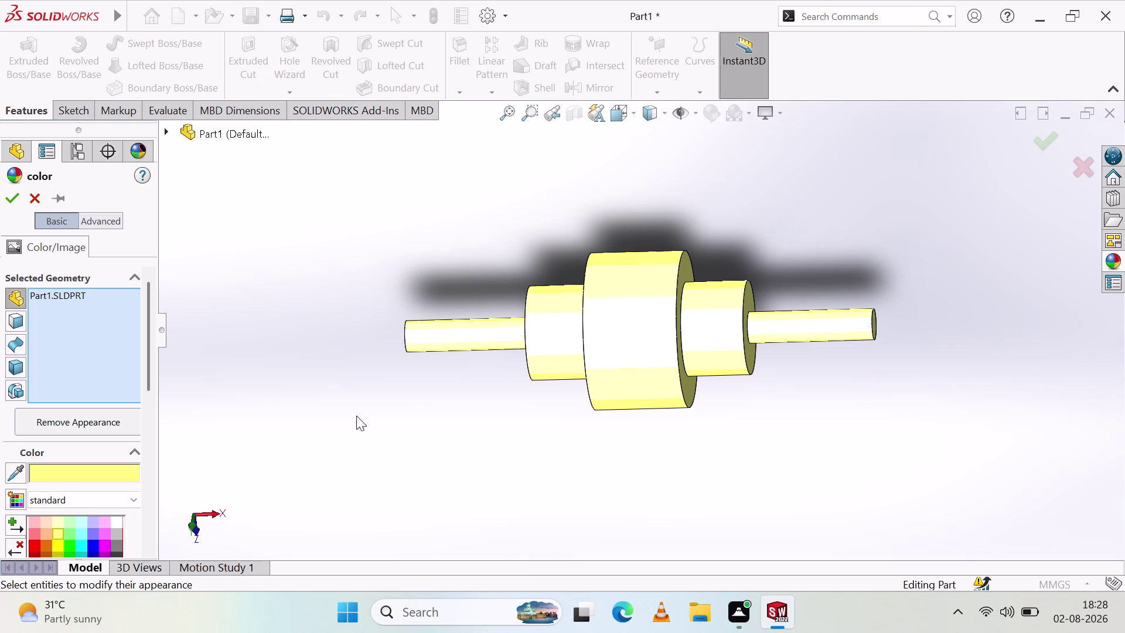
Try bright green on the shaft, then return it to pale yellow.
scroll(down, 3)
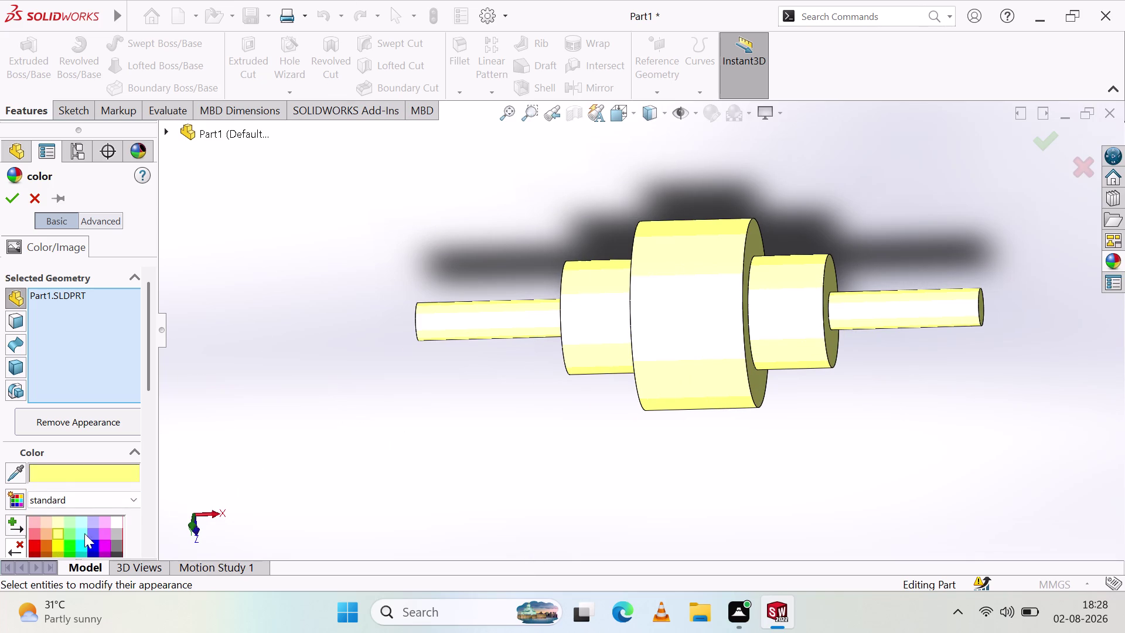
scroll(down, 3)
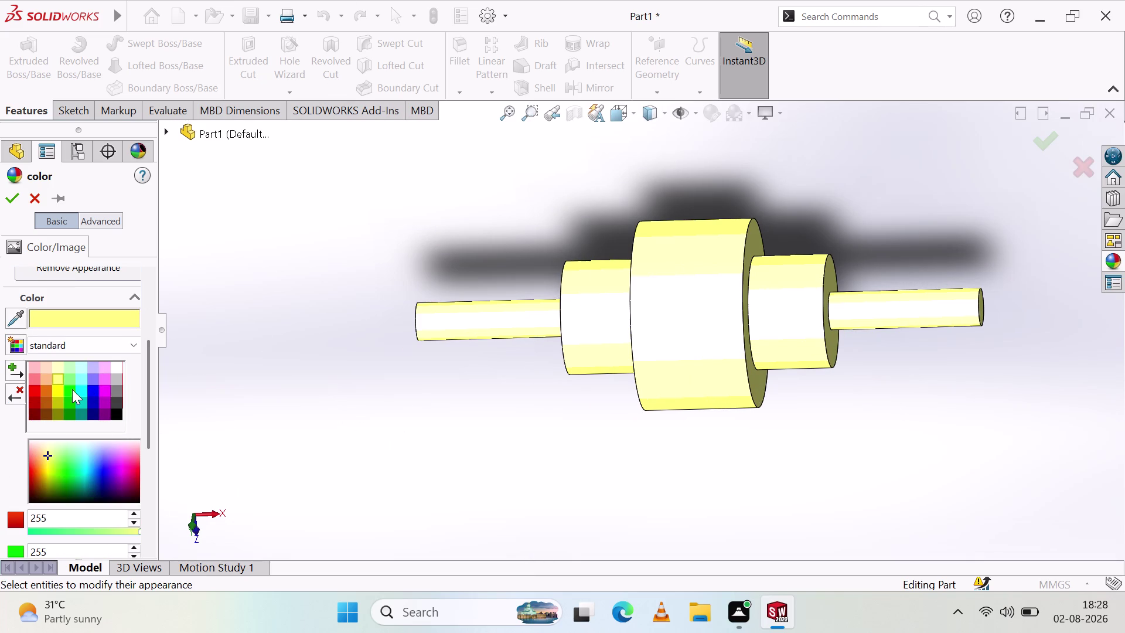
click(72, 391)
click(62, 387)
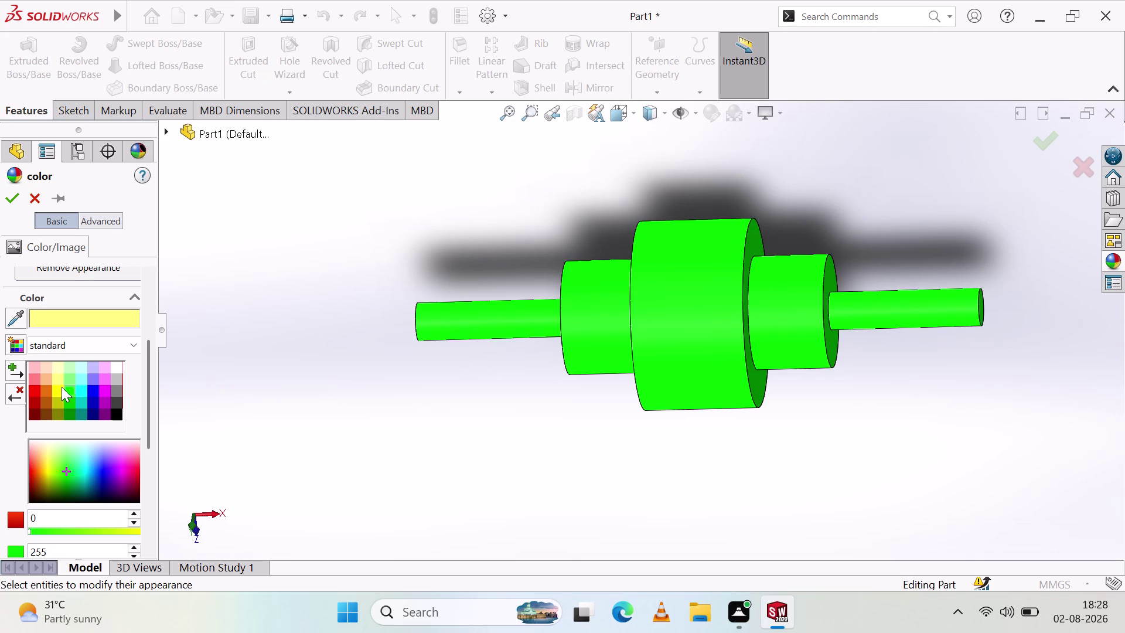
click(56, 374)
Orbit the yellow shaft to check its colour, then confirm the pale yellow appearance.
middle_drag(384, 320, 472, 402)
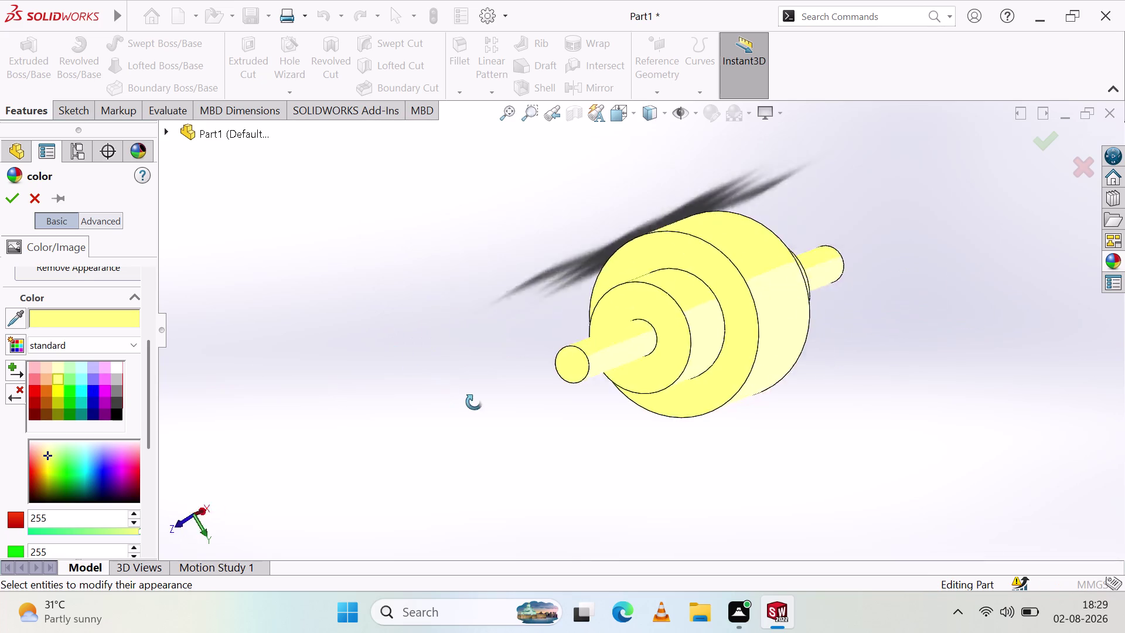
middle_drag(472, 402, 471, 322)
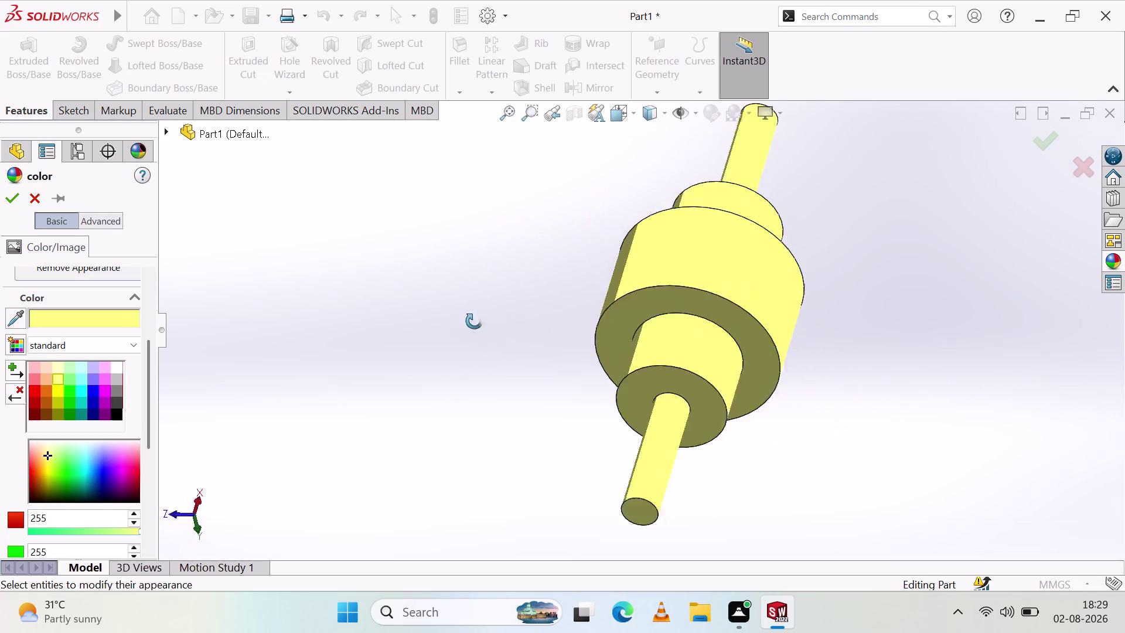
middle_drag(471, 321, 498, 425)
middle_drag(498, 426, 504, 423)
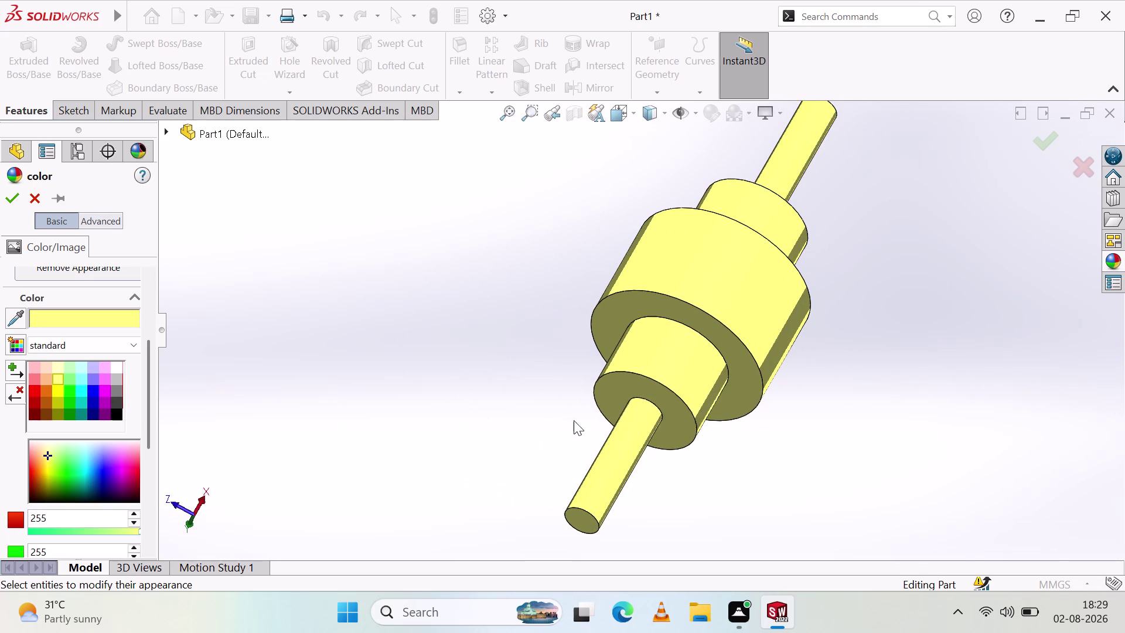
middle_drag(646, 503, 760, 460)
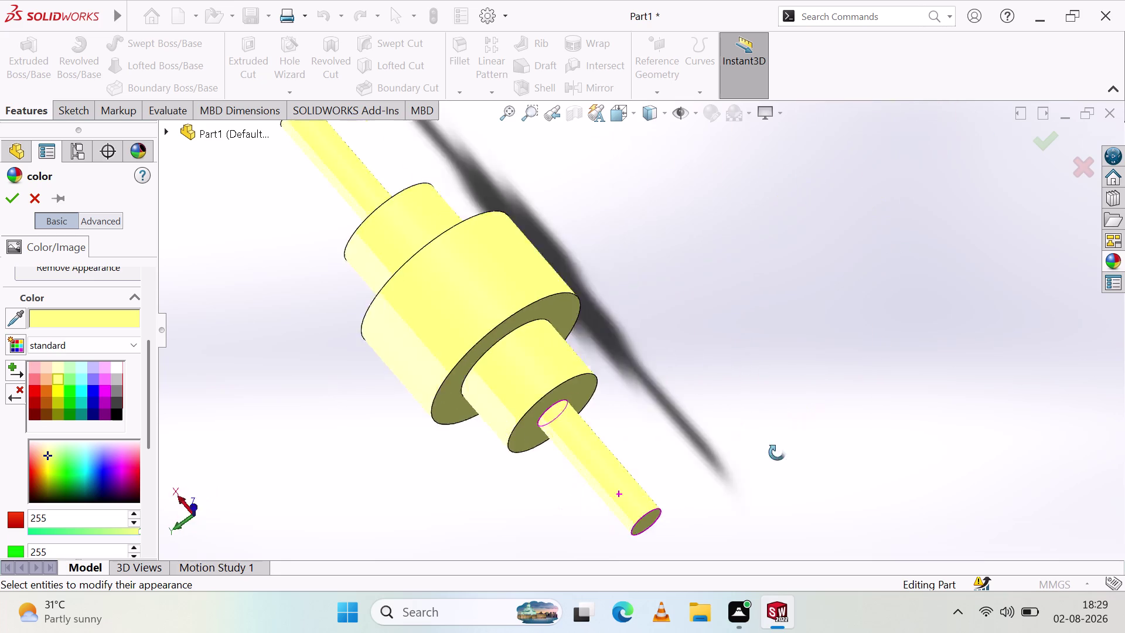
middle_drag(760, 461, 839, 352)
middle_drag(823, 312, 599, 214)
middle_drag(599, 214, 356, 358)
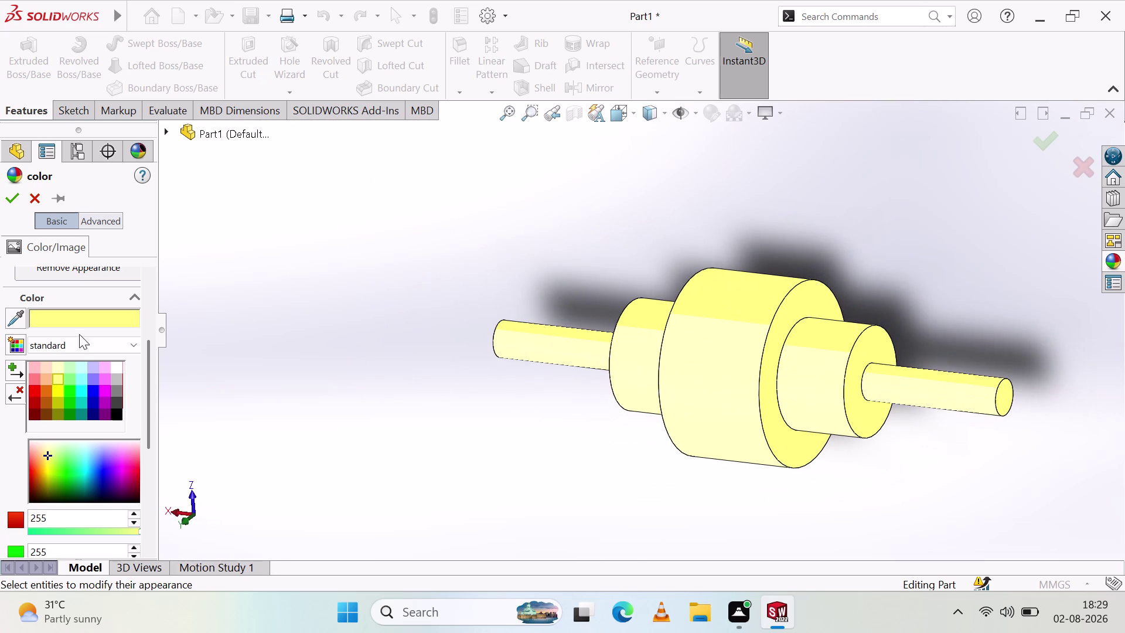
click(5, 196)
Orbit the pale yellow shaft to view its stepped end and turn it toward a side view.
middle_drag(800, 406, 801, 406)
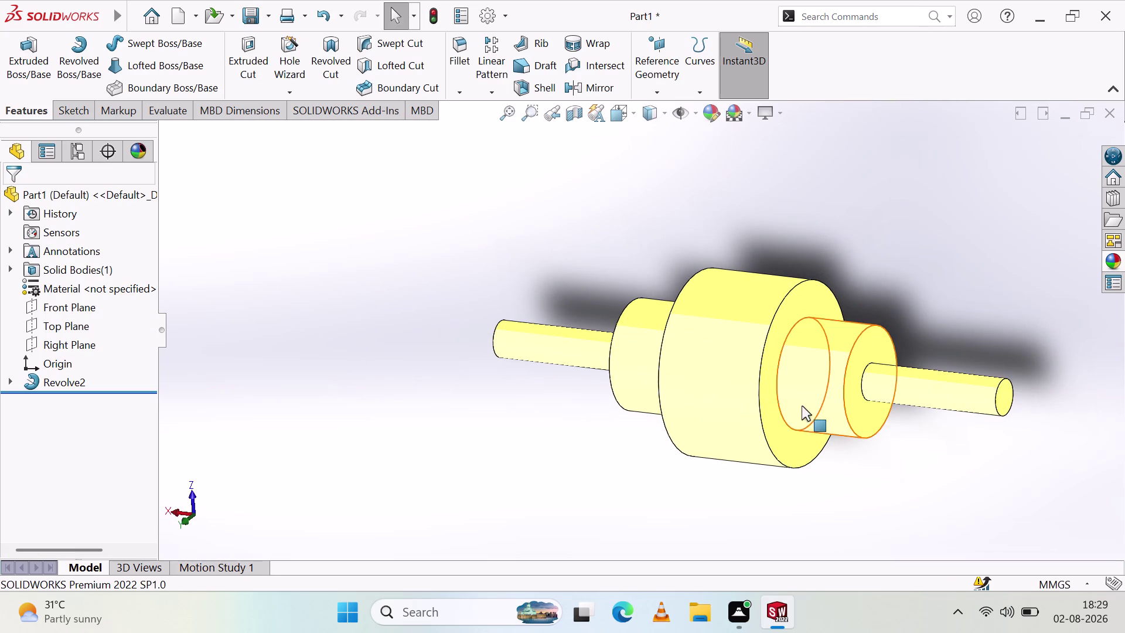
middle_drag(801, 406, 451, 373)
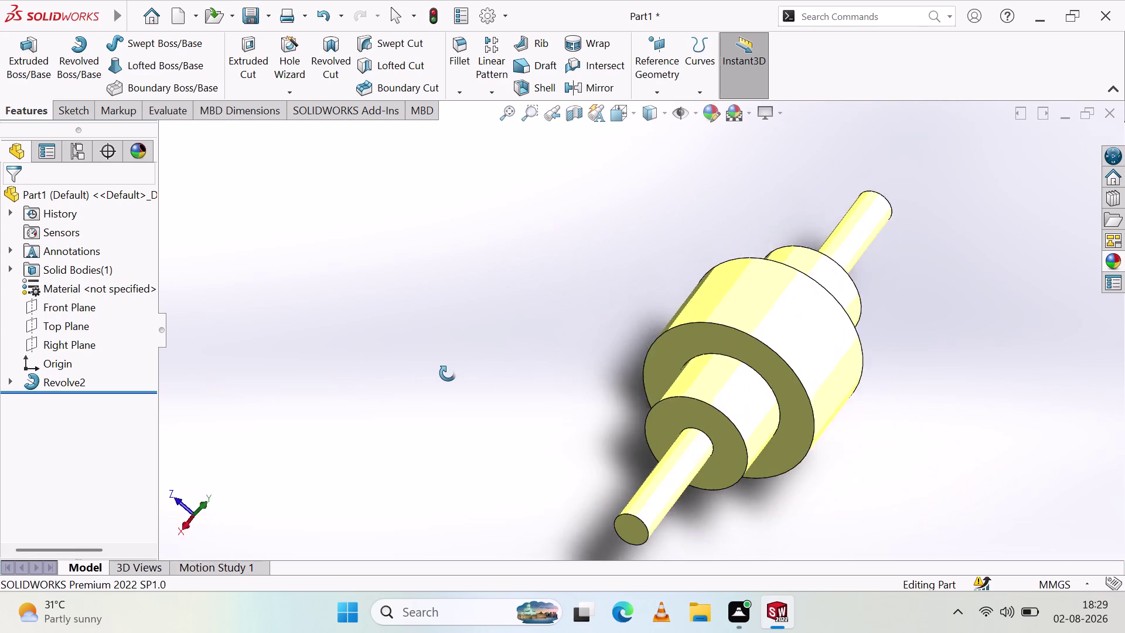
middle_drag(452, 373, 401, 270)
middle_drag(400, 269, 376, 249)
middle_drag(371, 248, 174, 300)
middle_click(173, 300)
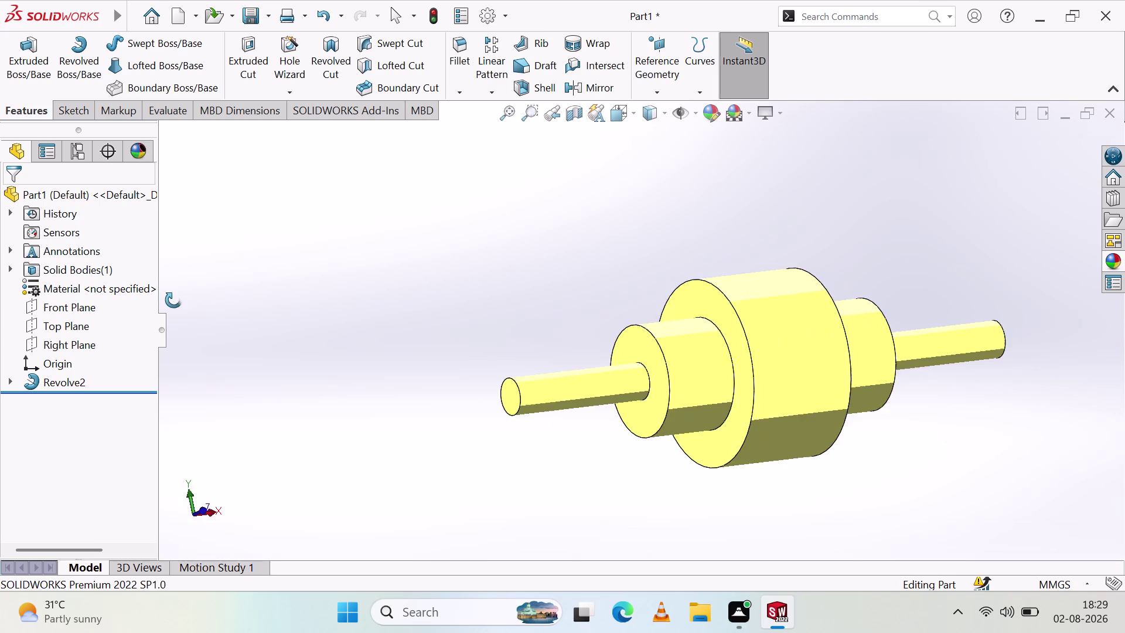
middle_click(173, 300)
Rotate the shaft through angled and near-vertical views to inspect its shoulders.
middle_drag(811, 360, 764, 275)
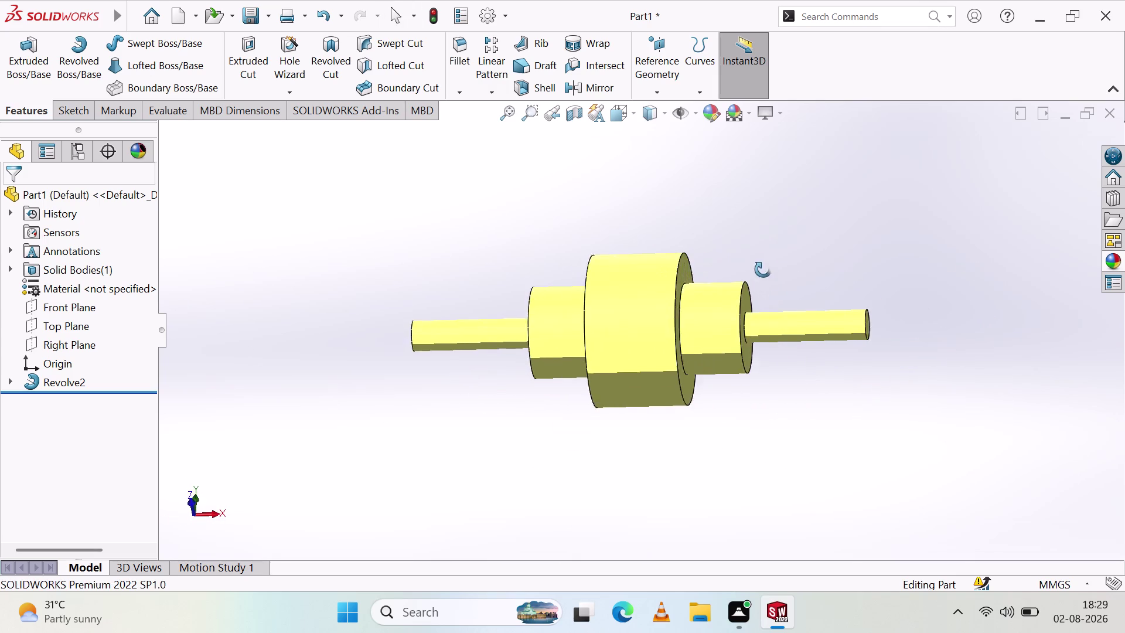
middle_drag(765, 275, 597, 319)
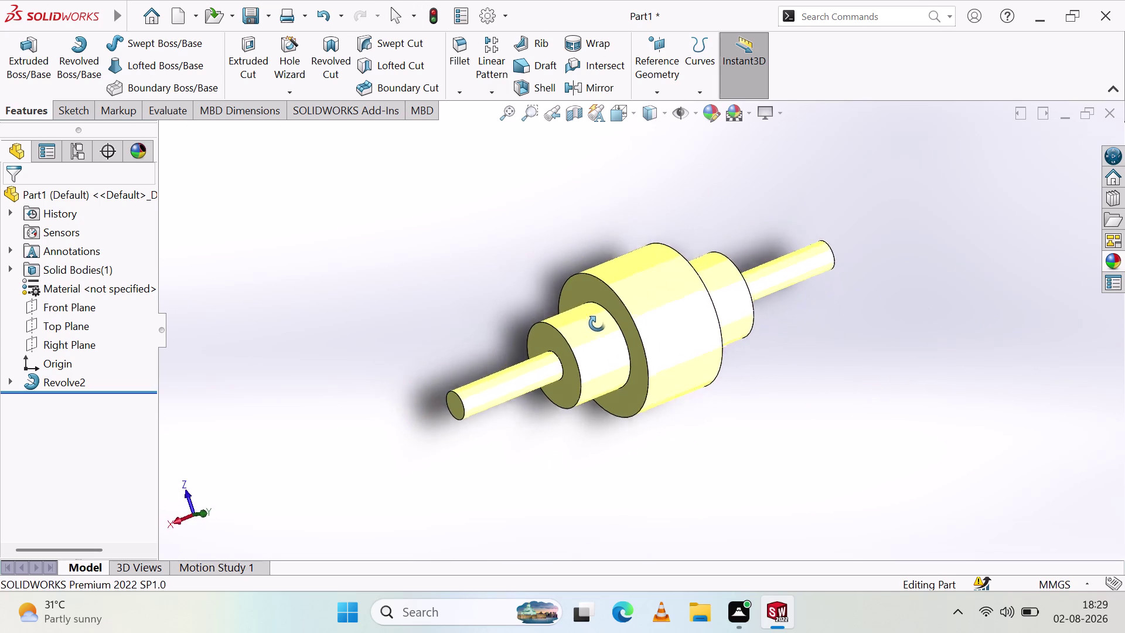
middle_drag(597, 320, 514, 426)
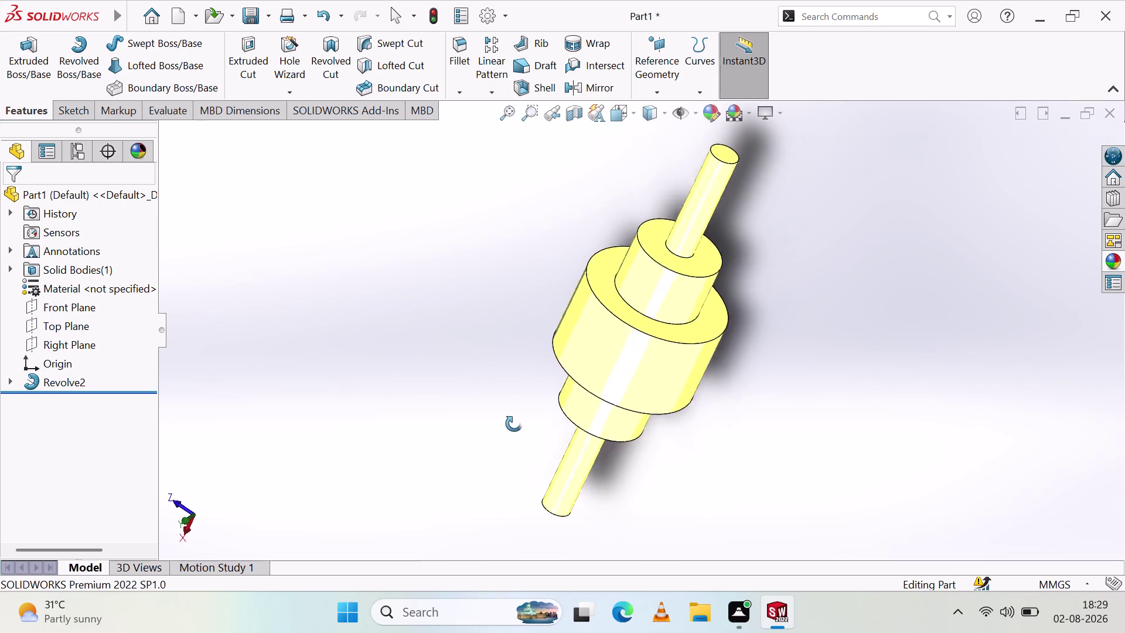
middle_drag(514, 425, 266, 402)
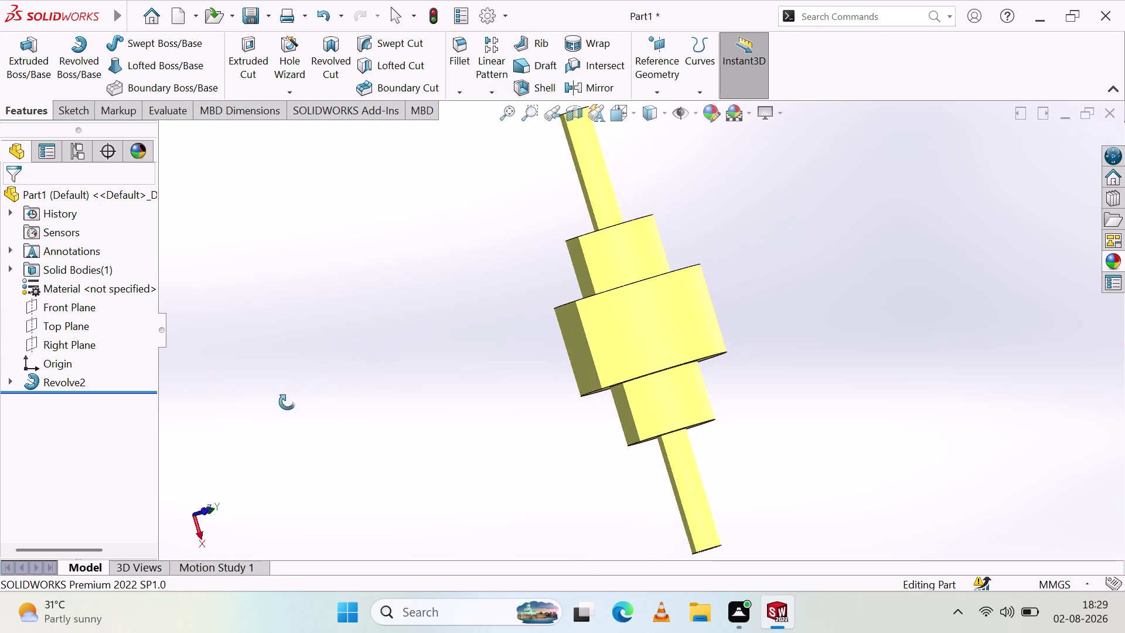
middle_drag(266, 403, 384, 387)
middle_drag(397, 386, 737, 239)
middle_drag(752, 236, 917, 381)
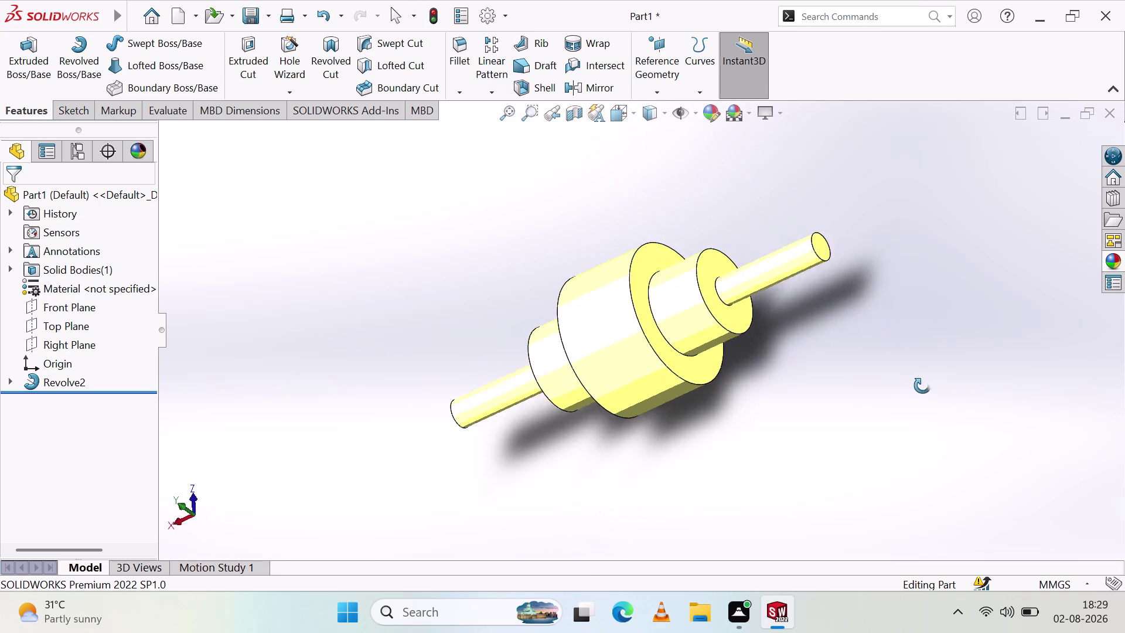
middle_drag(917, 381, 927, 385)
scroll(up, 3)
middle_click(927, 382)
Settle the shaft on a diagonal view showing its long shadow and start a screen snip.
middle_drag(786, 264, 812, 203)
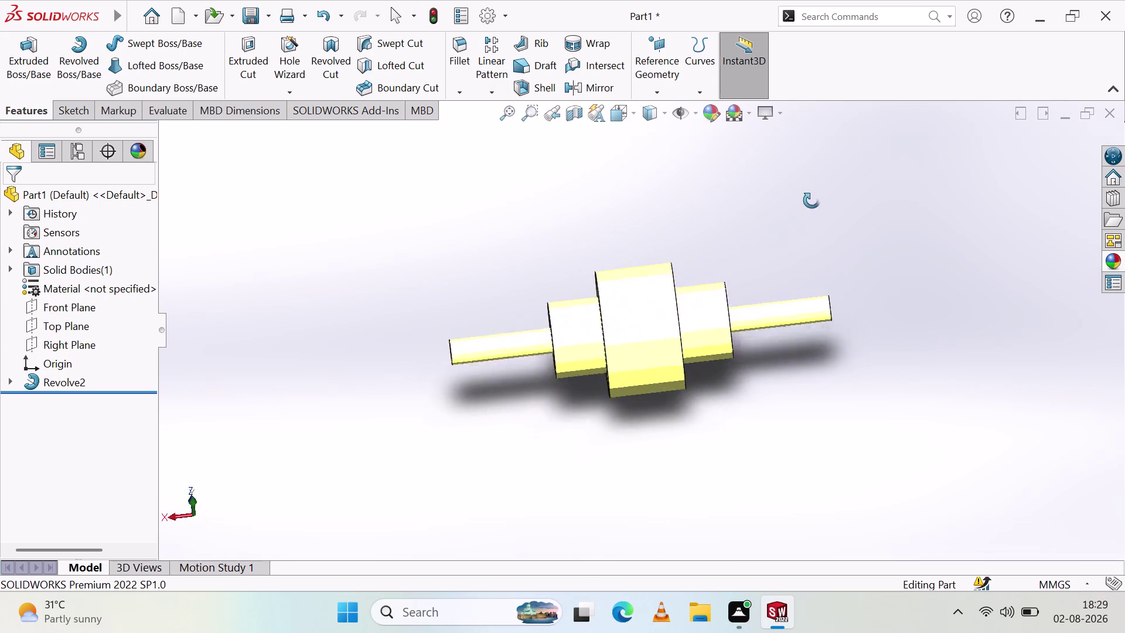
middle_drag(813, 203, 607, 320)
middle_click(607, 320)
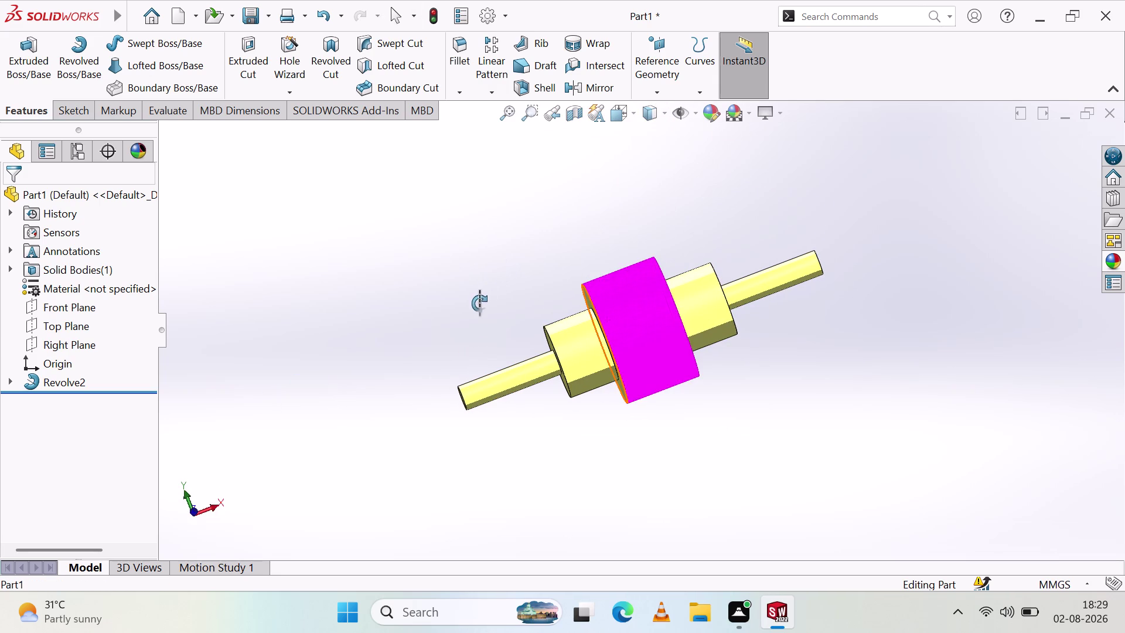
click(473, 314)
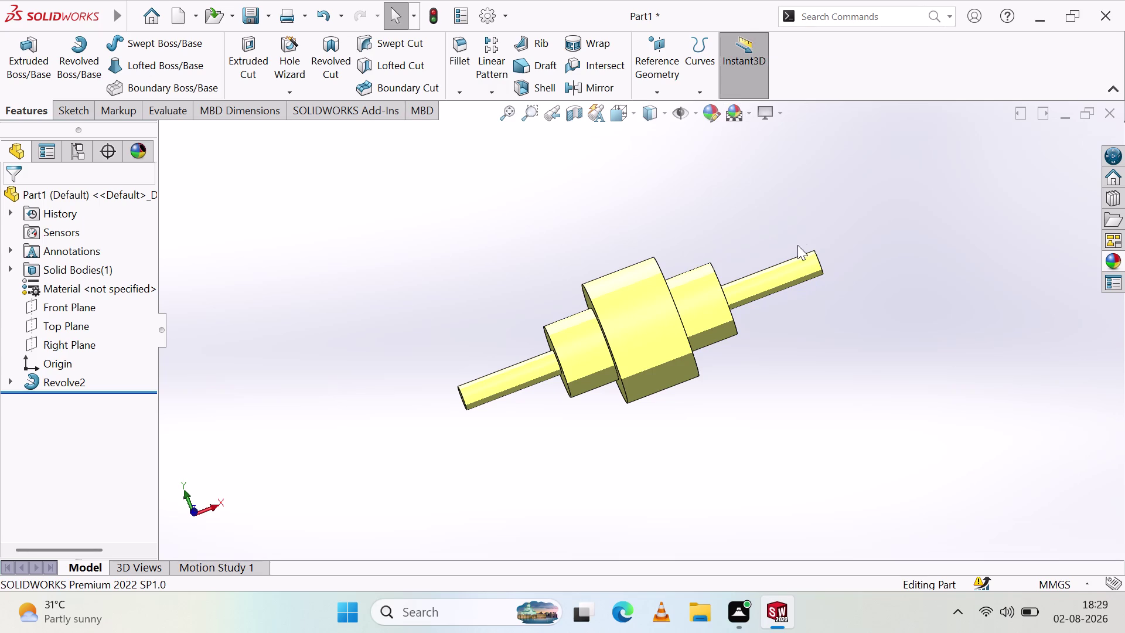
middle_drag(795, 211, 797, 272)
middle_click(797, 273)
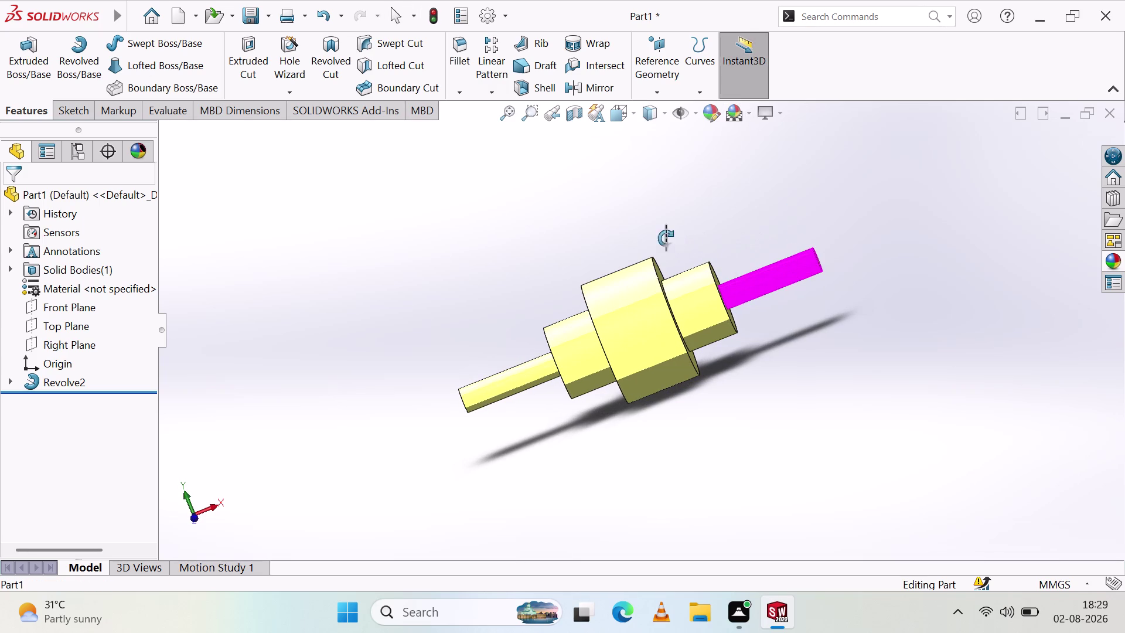
click(542, 219)
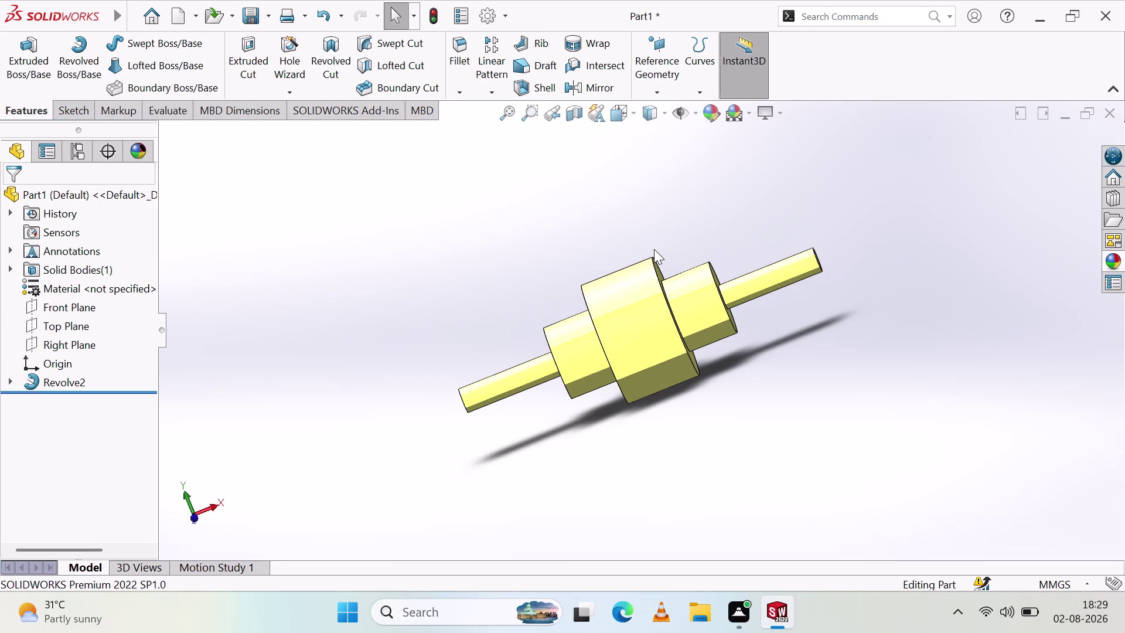
key(shift+super+s)
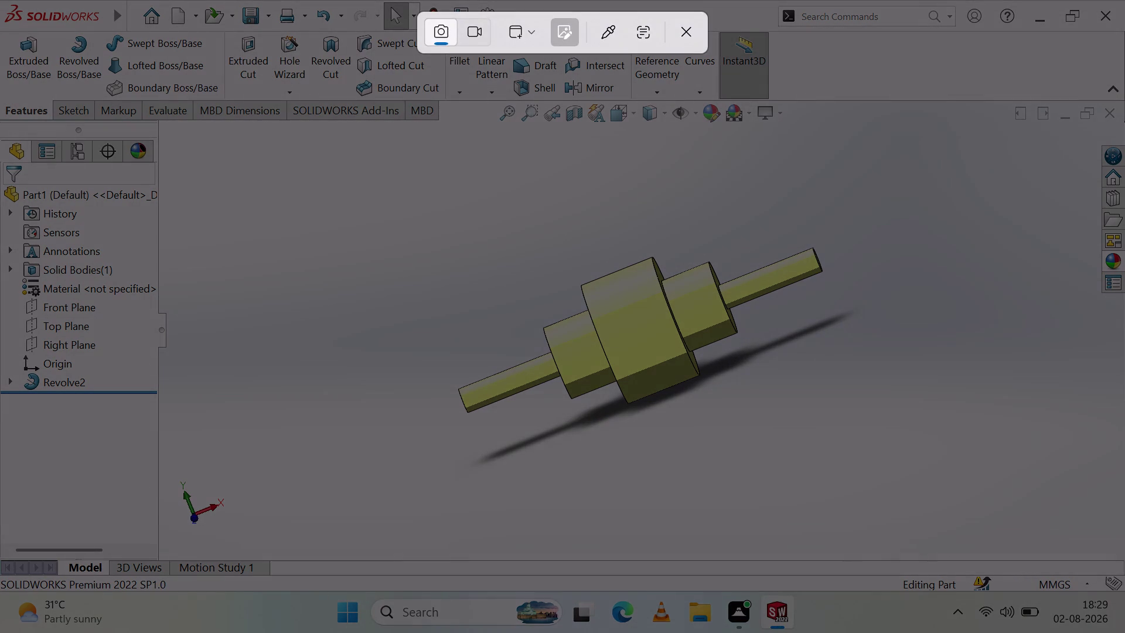
Capture the first screenshot of the yellow shaft and dismiss the saved notification.
click(961, 359)
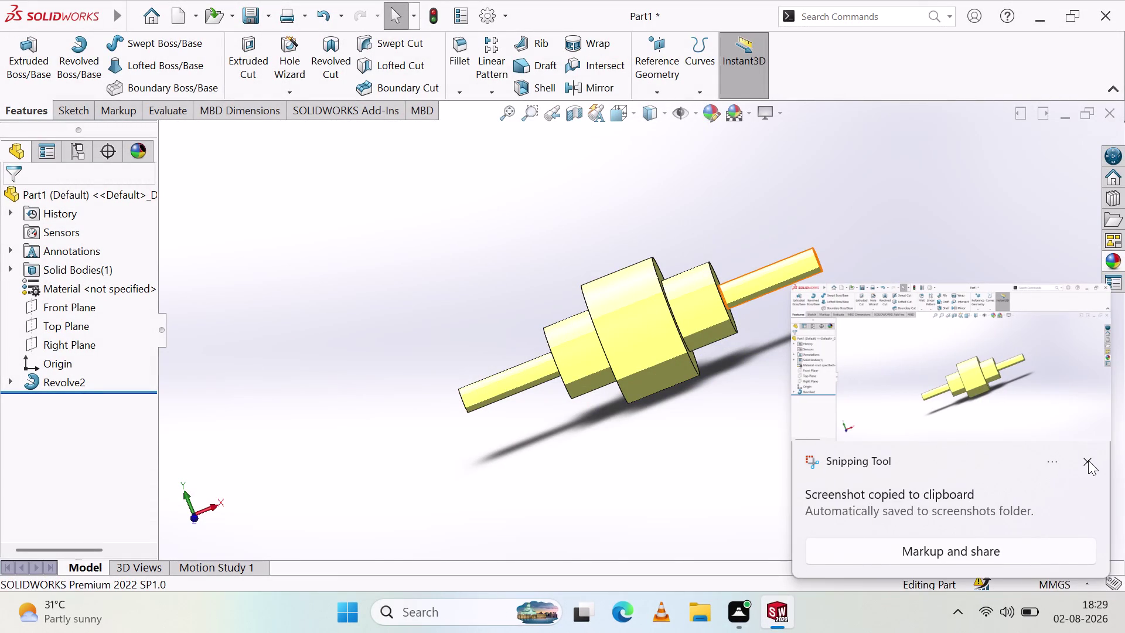
click(1088, 460)
middle_click(823, 226)
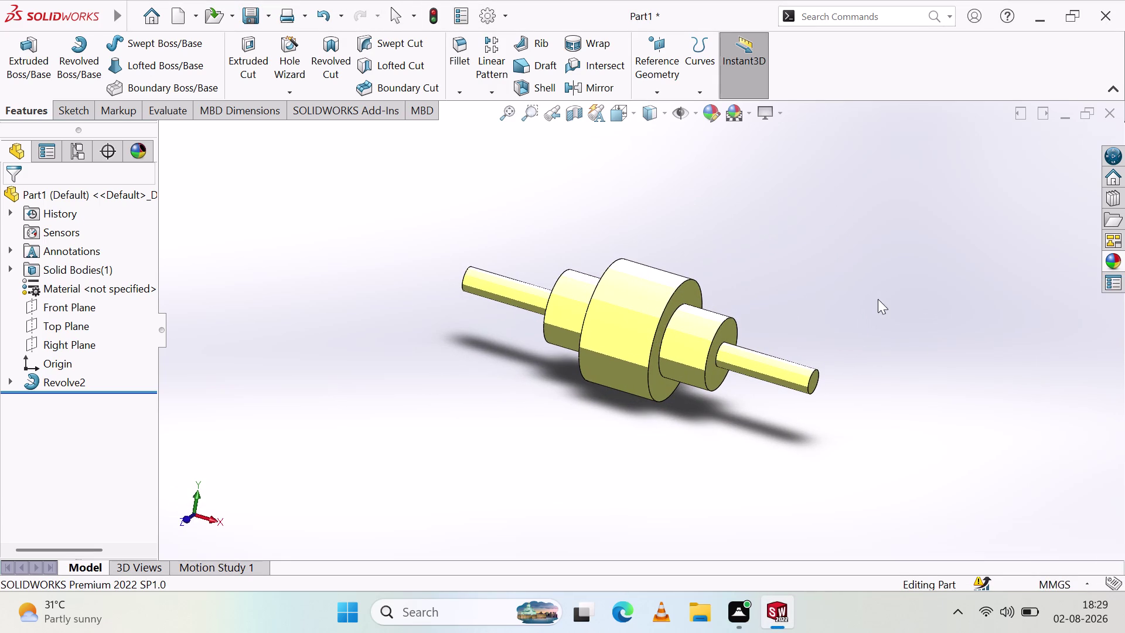
Capture a second screenshot of the shaft and dismiss its notification.
key(shift+super+s)
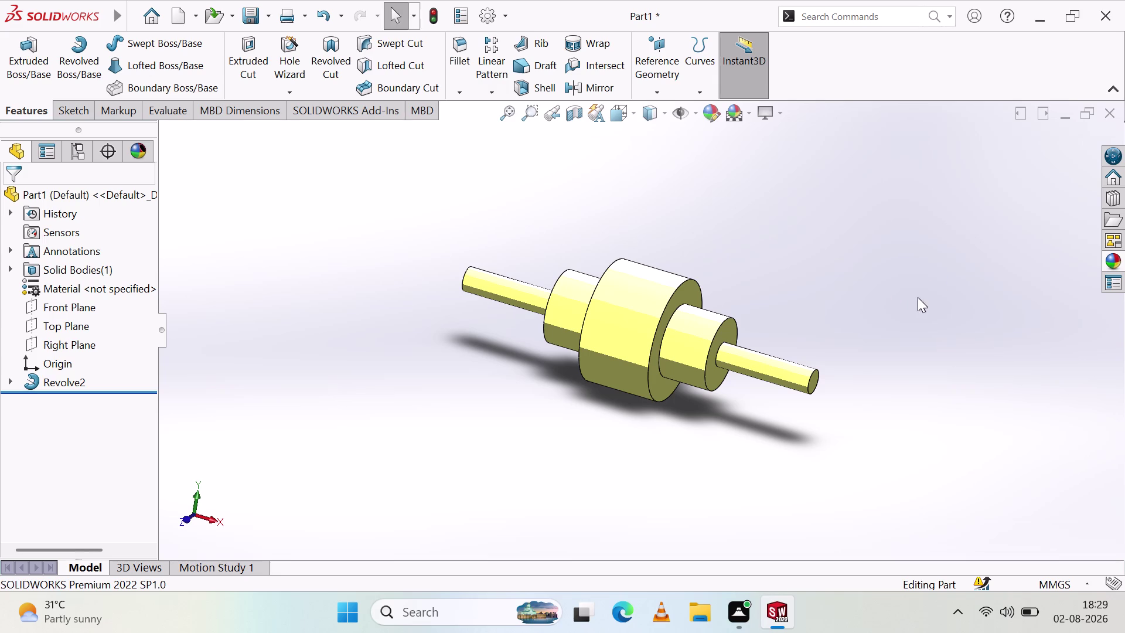
click(914, 298)
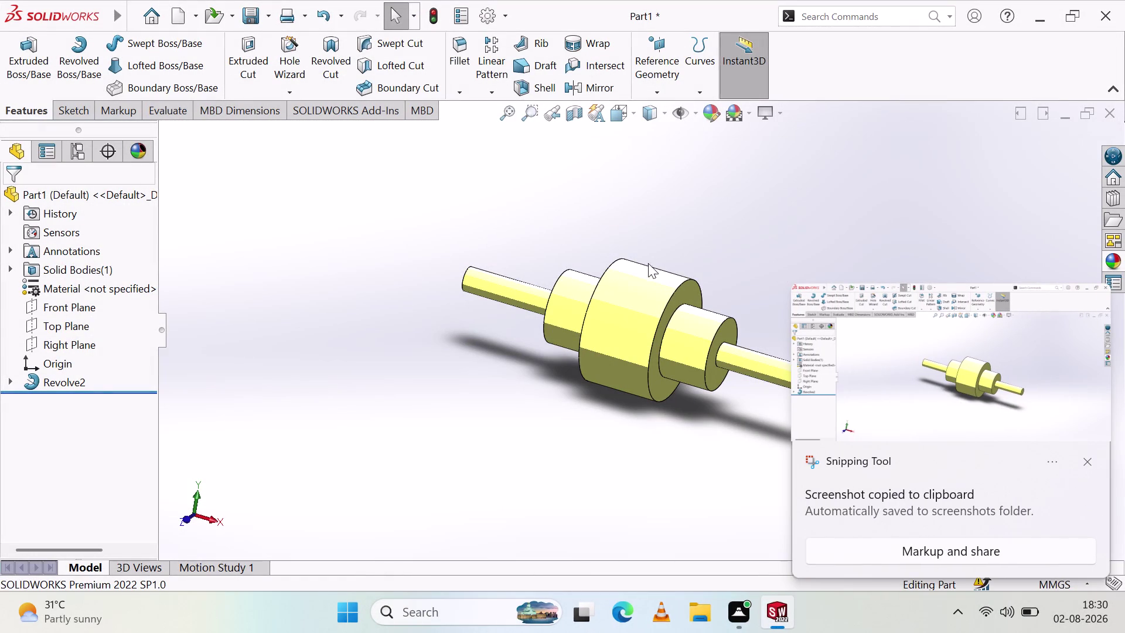
click(347, 208)
click(1085, 463)
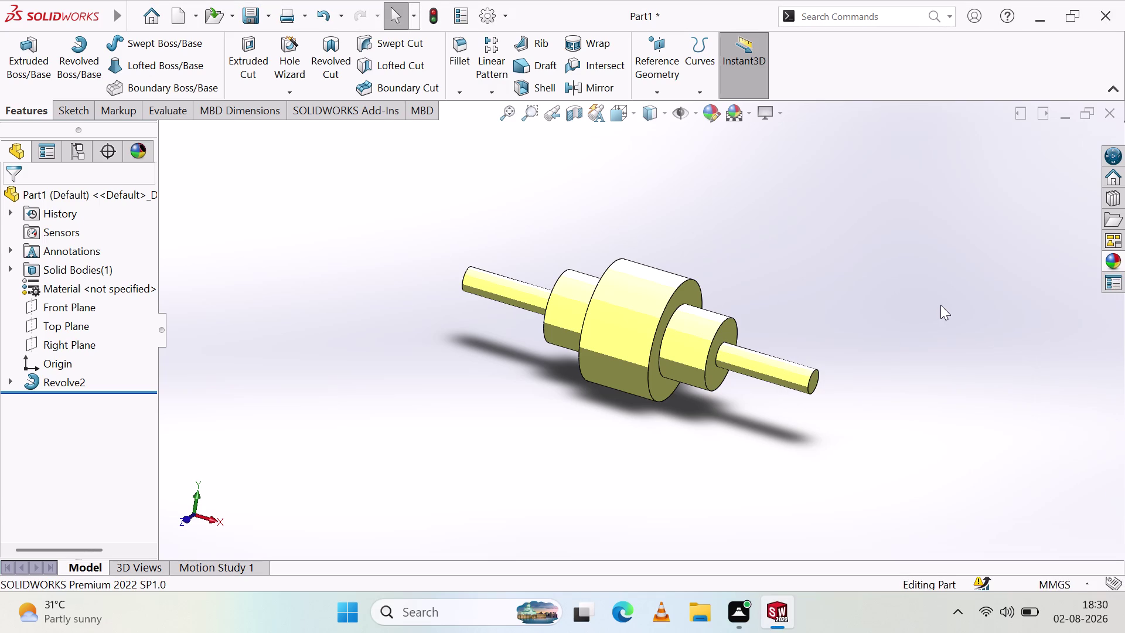